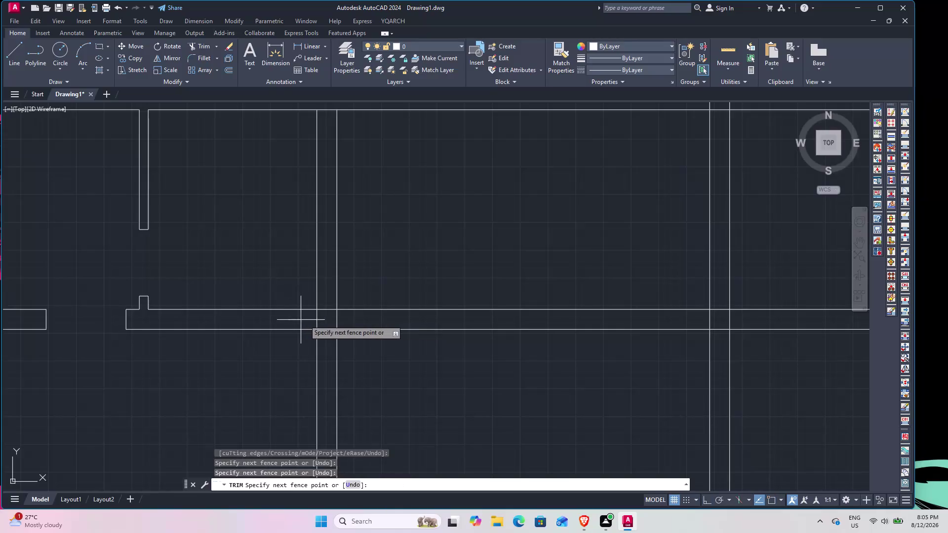
Fence-trim the overlapping double wall lines at the left-room crossings.
click(333, 325)
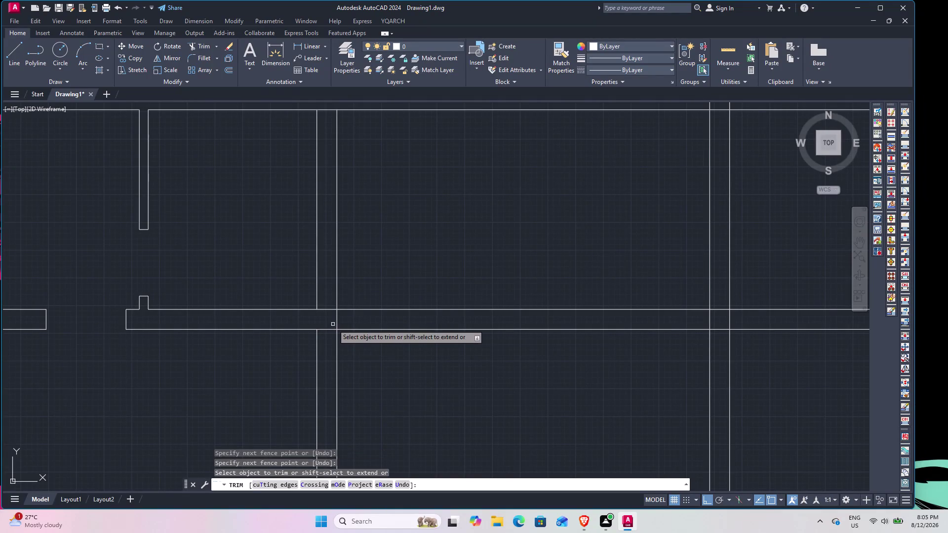
click(328, 300)
click(326, 351)
scroll(down, 3)
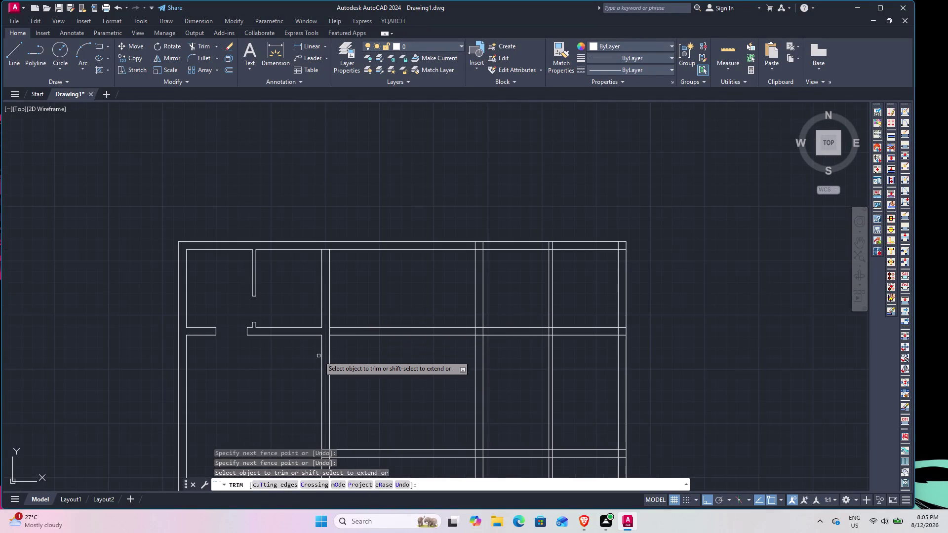
middle_drag(318, 356, 267, 437)
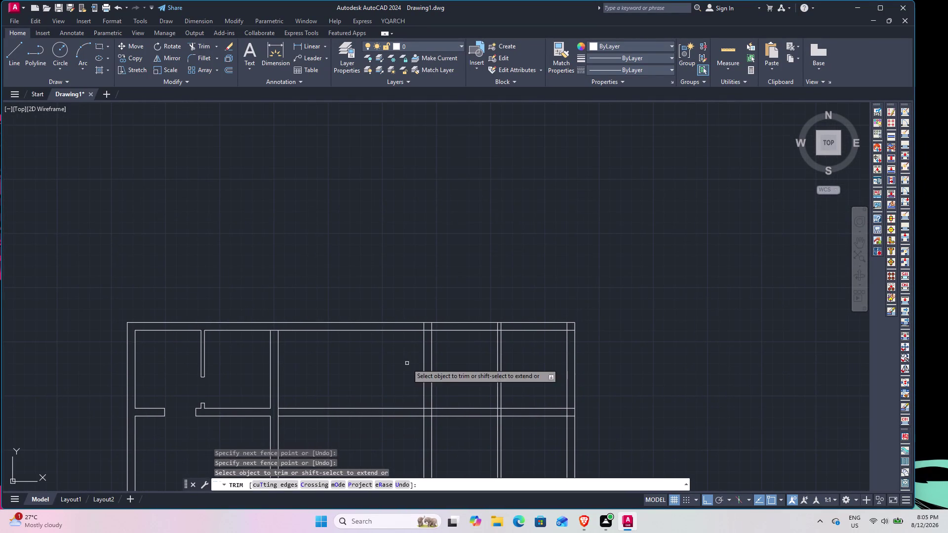
scroll(up, 3)
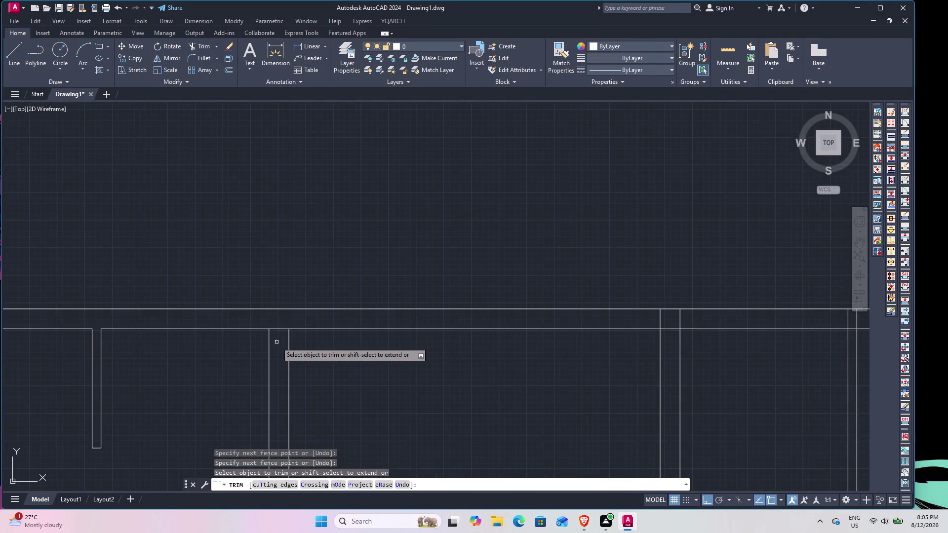
Trim one more wall junction, then end the TRIM command.
click(277, 341)
click(276, 321)
scroll(down, 3)
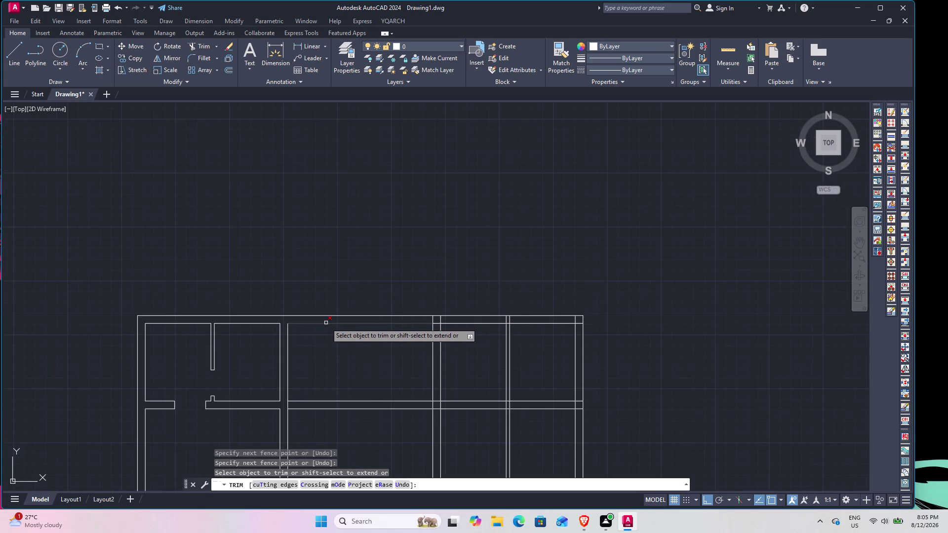
middle_drag(314, 351, 302, 167)
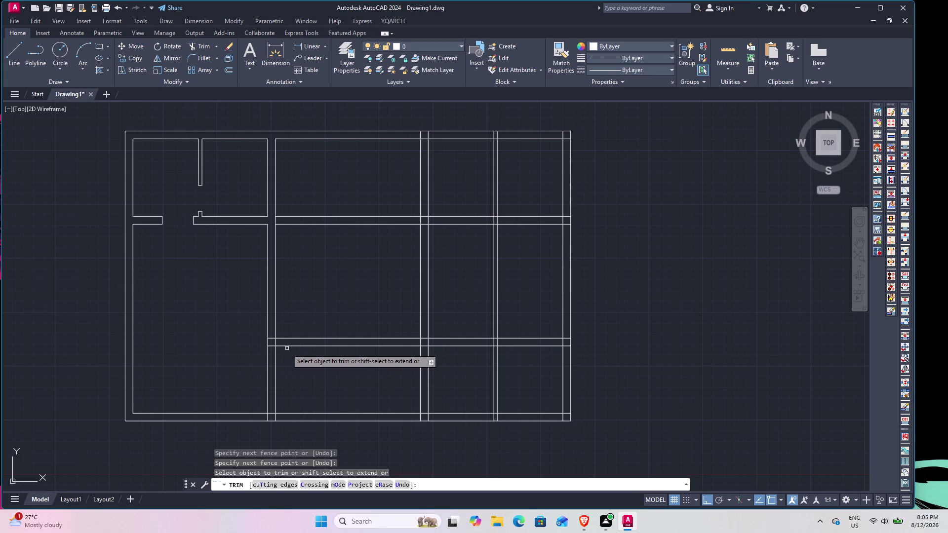
key(Escape)
key(Escape)
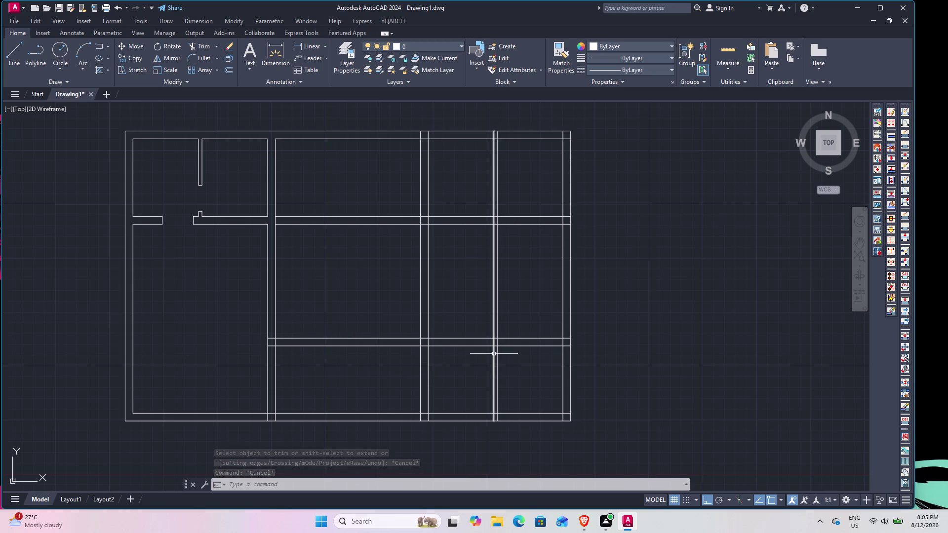
Pan to the plan's right-side walls and start TRIM with TR.
middle_drag(493, 345, 358, 360)
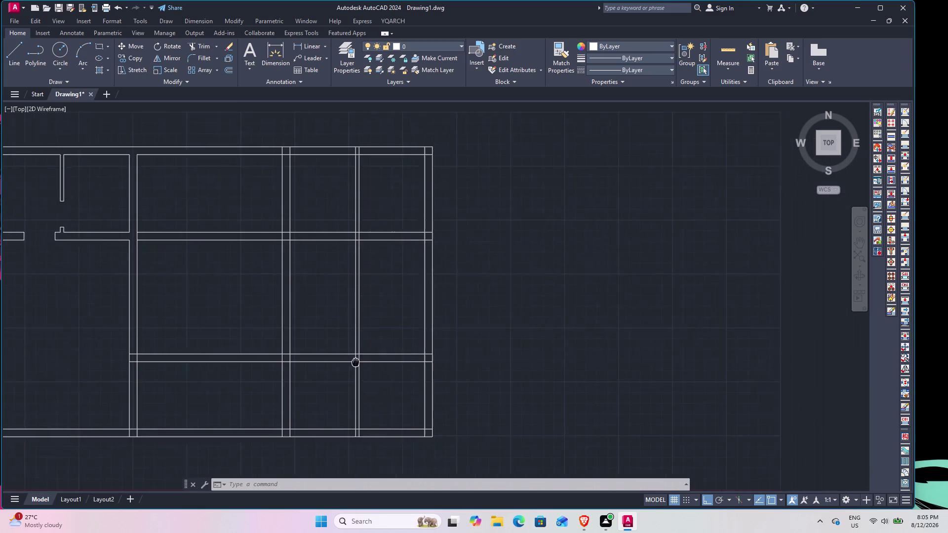
middle_drag(359, 360, 341, 365)
scroll(up, 3)
scroll(down, 3)
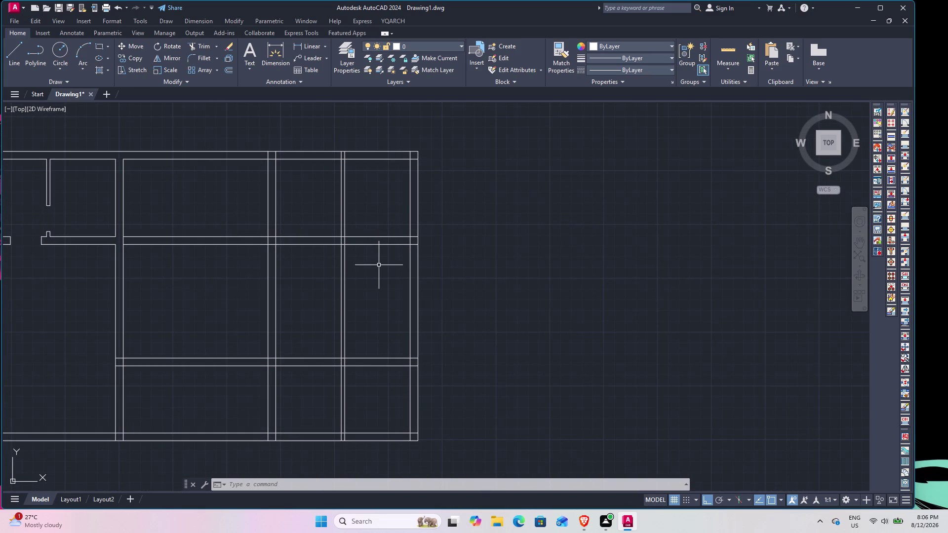
text(TR)
key(space)
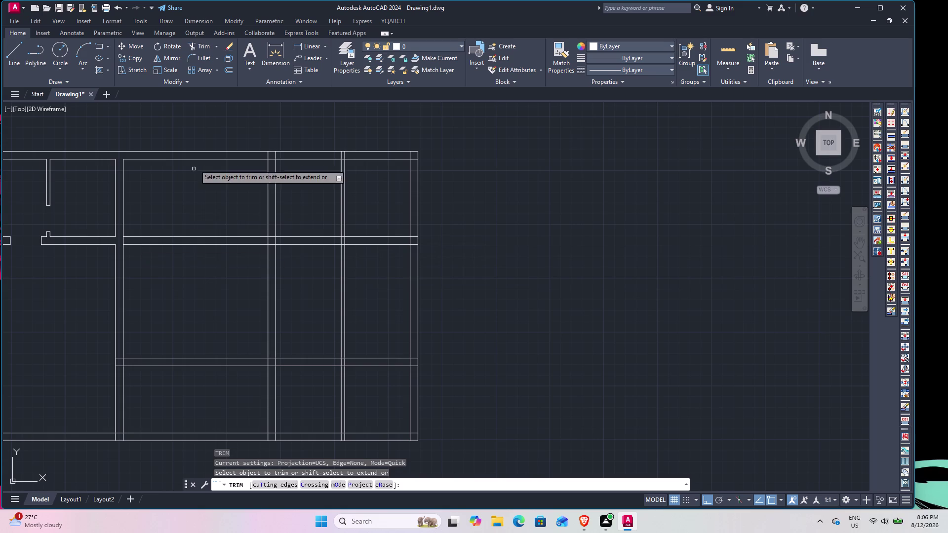
Fence-trim the interior wall lines crossing the top outer wall.
click(238, 155)
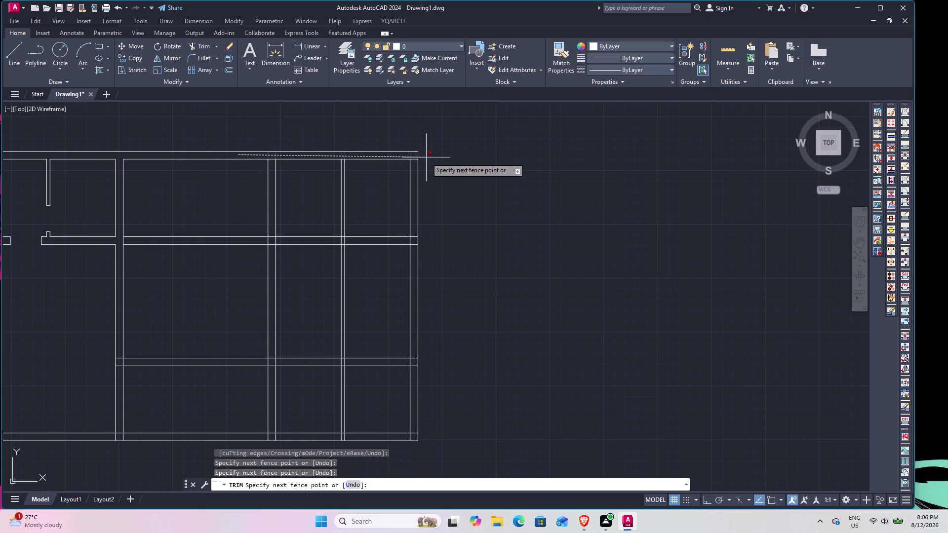
scroll(up, 3)
click(427, 151)
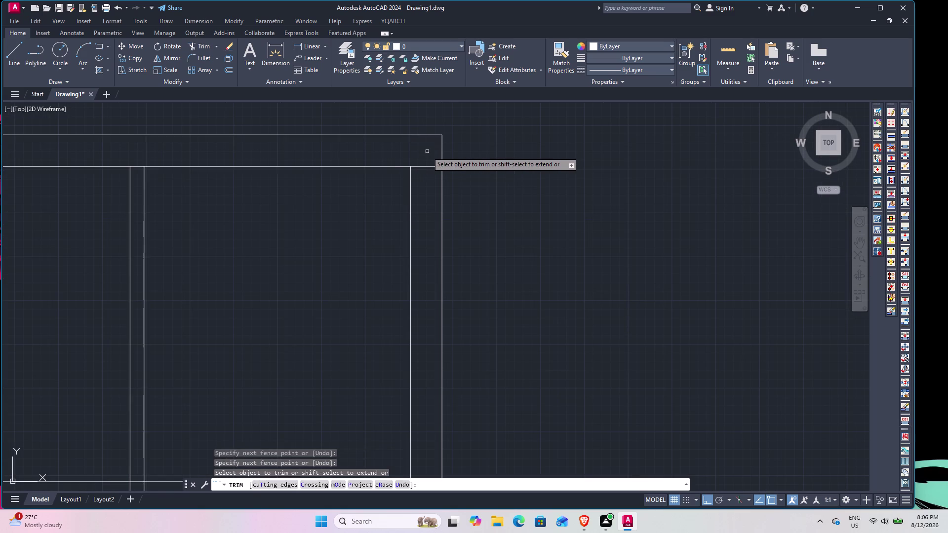
scroll(down, 3)
click(422, 155)
scroll(down, 3)
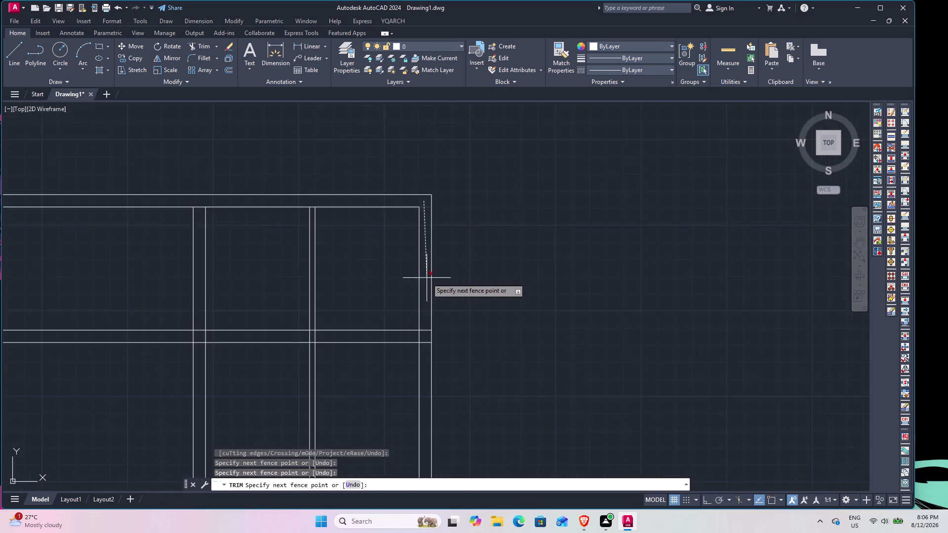
Fence-trim the wall crossings along the right outer wall.
middle_drag(427, 278, 403, 107)
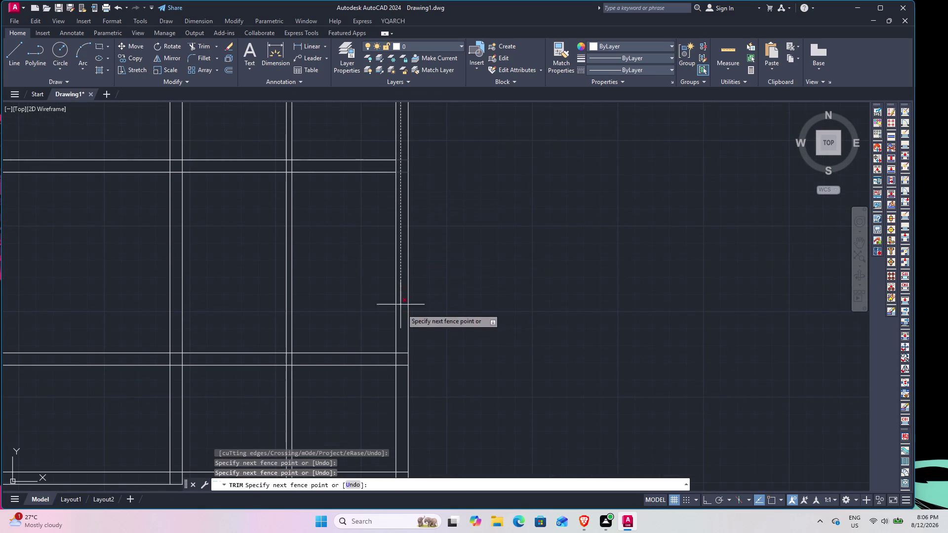
middle_drag(402, 395, 399, 211)
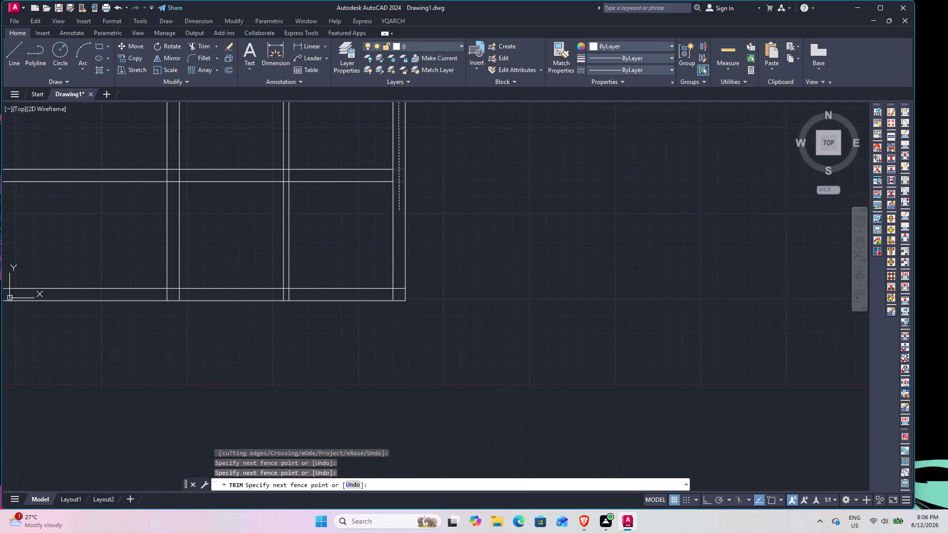
scroll(down, 3)
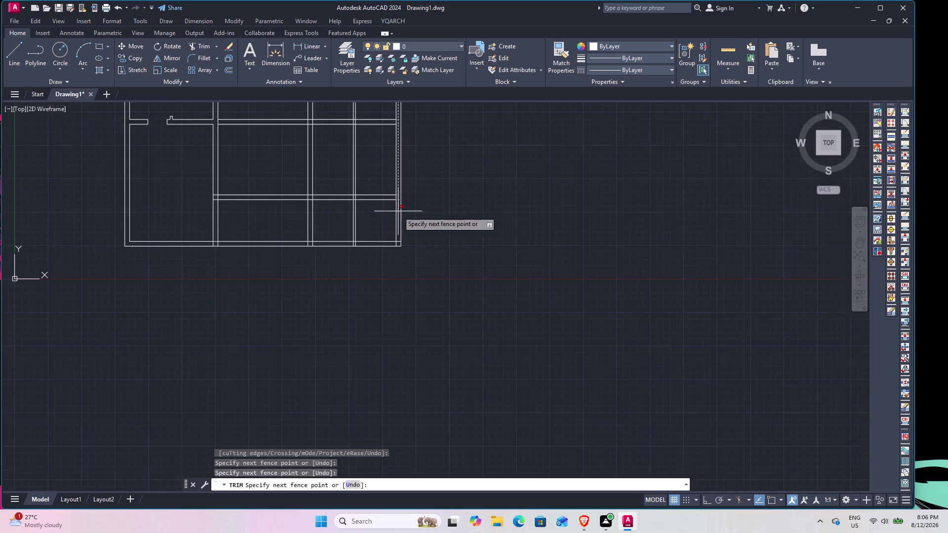
middle_drag(398, 211, 391, 278)
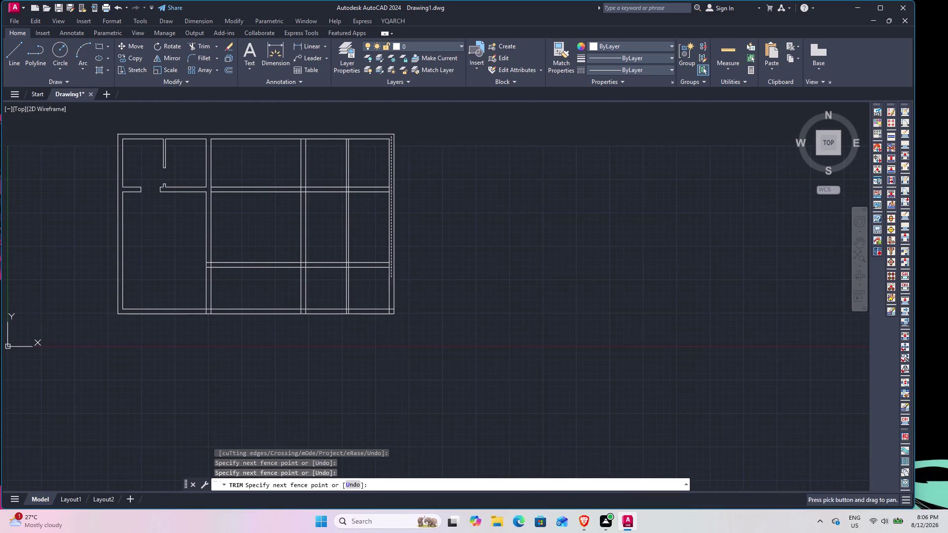
scroll(up, 3)
click(380, 336)
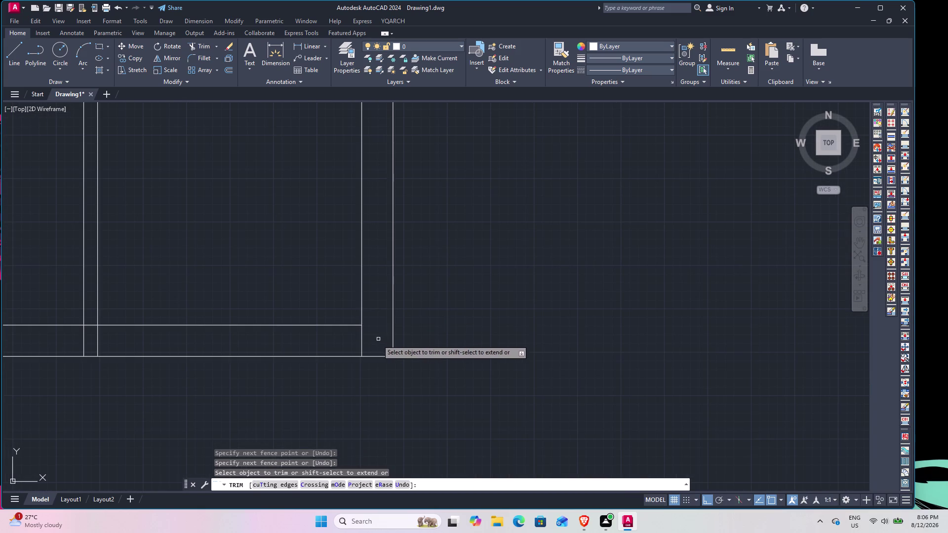
Fence-trim along the bottom wall from the bottom-right corner, plus one bottom junction.
click(377, 340)
scroll(down, 3)
middle_drag(311, 347, 557, 324)
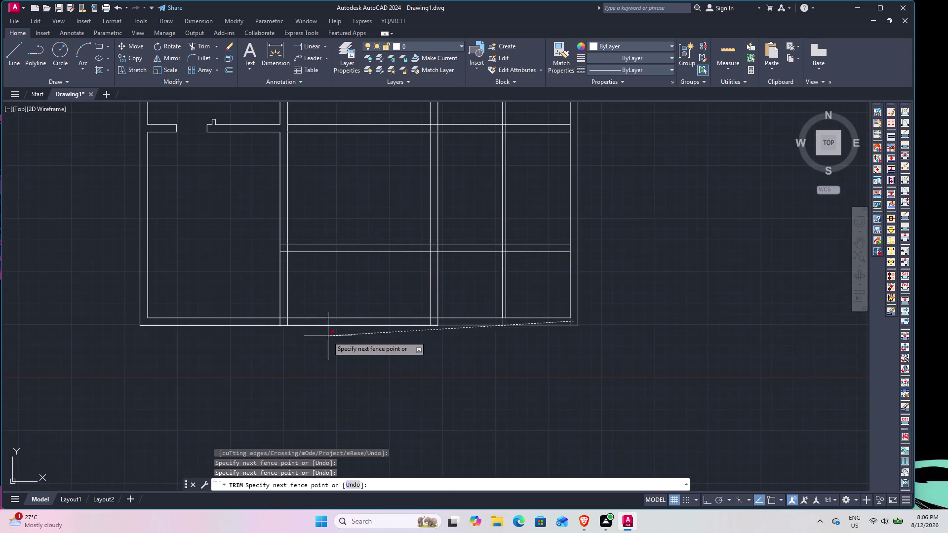
click(256, 322)
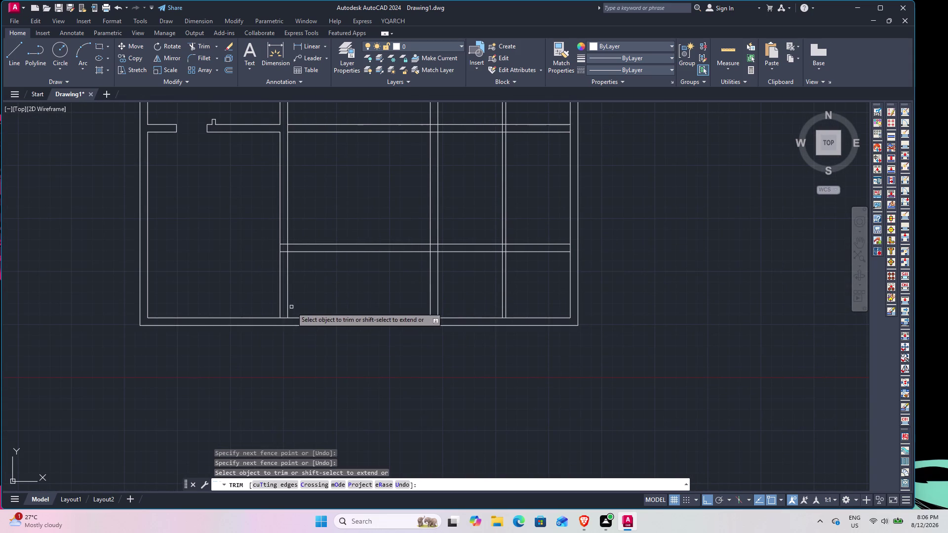
scroll(up, 3)
click(254, 366)
click(254, 349)
scroll(down, 3)
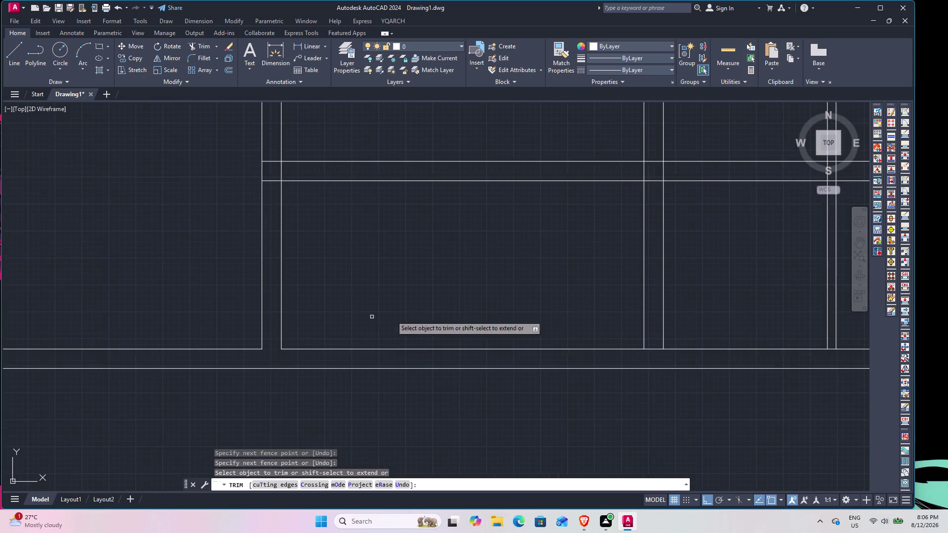
middle_drag(542, 304, 328, 286)
Trim the remaining bottom wall junctions, including the bottom-right one.
click(442, 337)
click(440, 323)
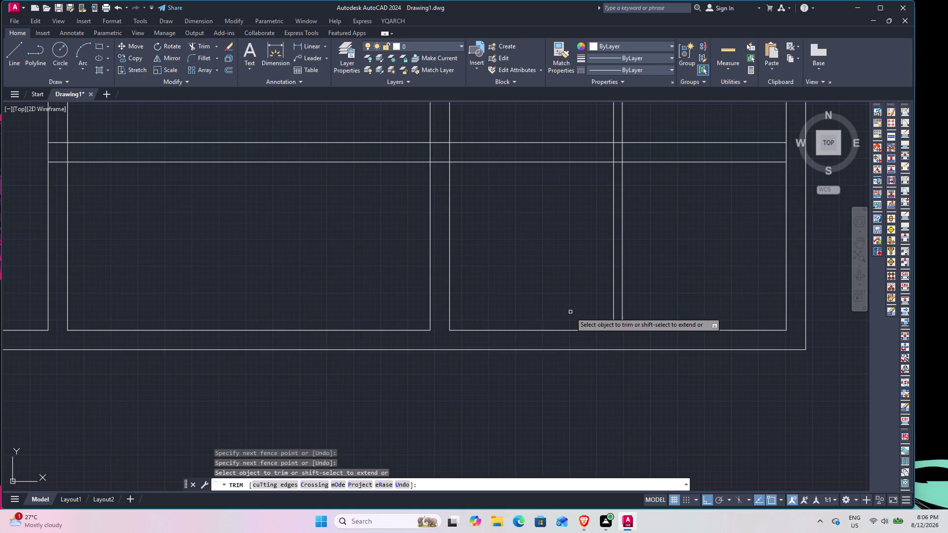
middle_drag(570, 312, 403, 321)
scroll(up, 3)
click(408, 350)
click(409, 328)
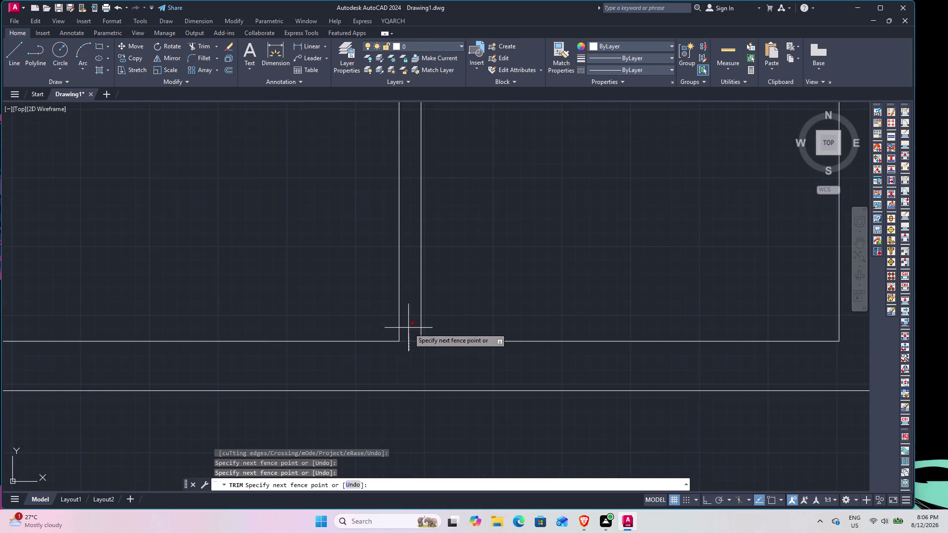
scroll(down, 3)
middle_drag(418, 273, 412, 401)
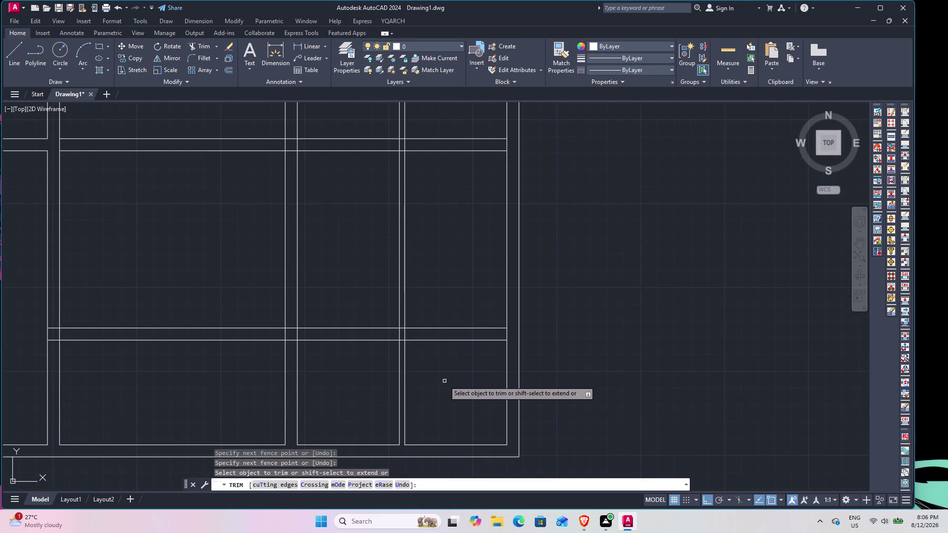
scroll(down, 3)
scroll(up, 3)
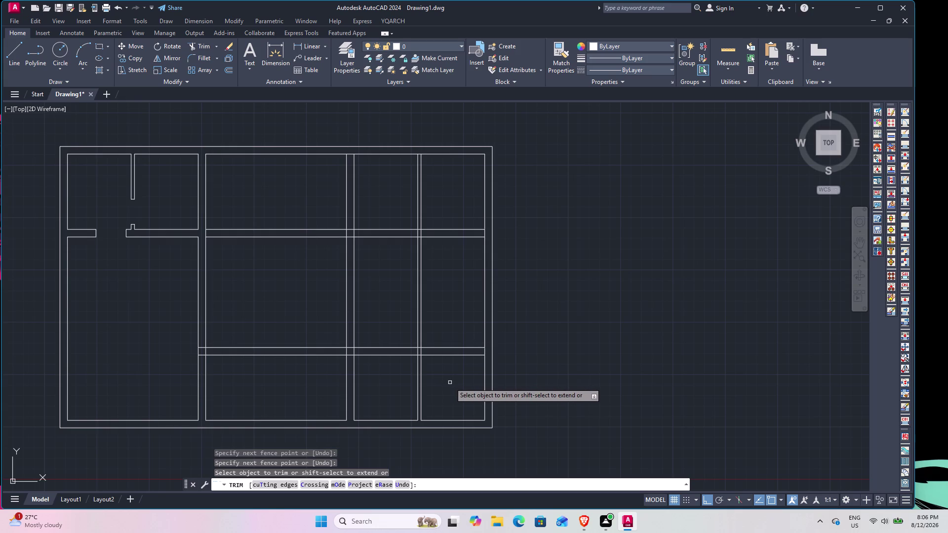
Trim the crossing lines and short wall stubs at the right-side junction.
drag(450, 383, 441, 383)
click(399, 379)
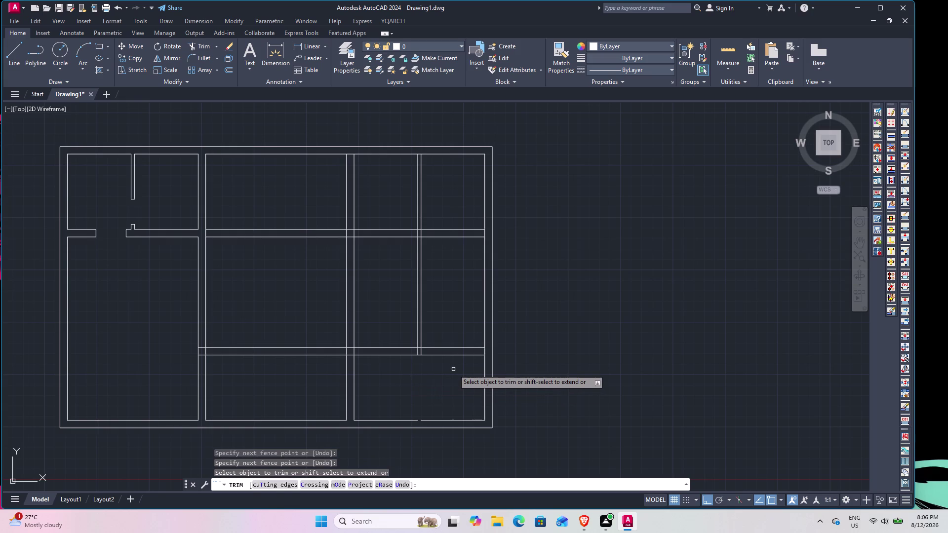
click(453, 369)
click(447, 312)
click(408, 374)
click(401, 328)
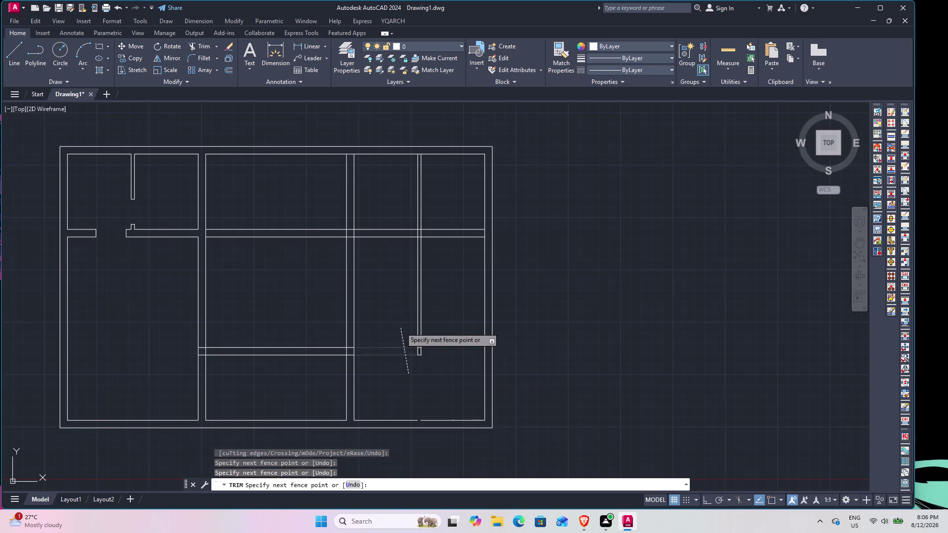
drag(408, 341, 413, 341)
click(454, 342)
drag(450, 352, 437, 353)
click(398, 347)
click(432, 353)
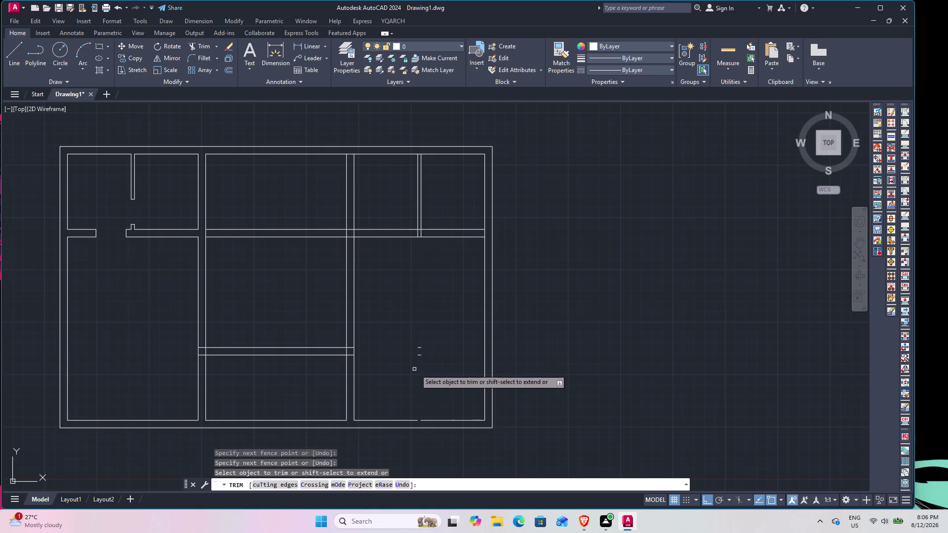
Trim two more leftover wall lines at that junction.
scroll(up, 3)
click(423, 359)
click(423, 298)
scroll(down, 3)
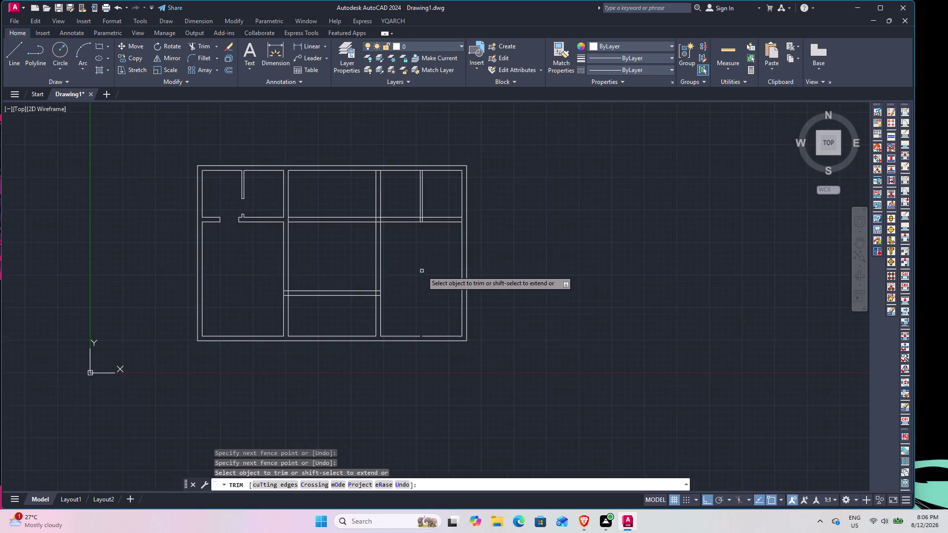
Clean the upper-right interior junction's crossing segments and end trimming.
middle_drag(424, 245, 406, 362)
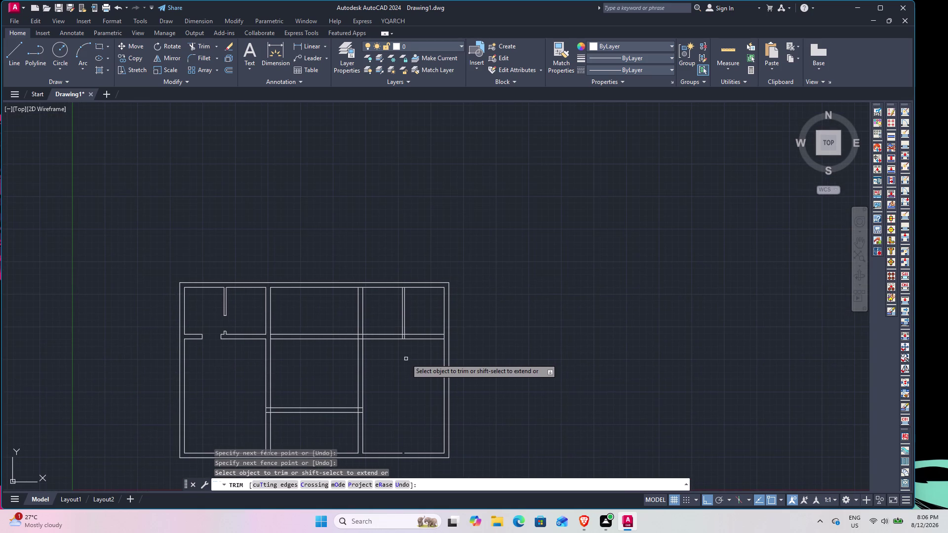
scroll(up, 3)
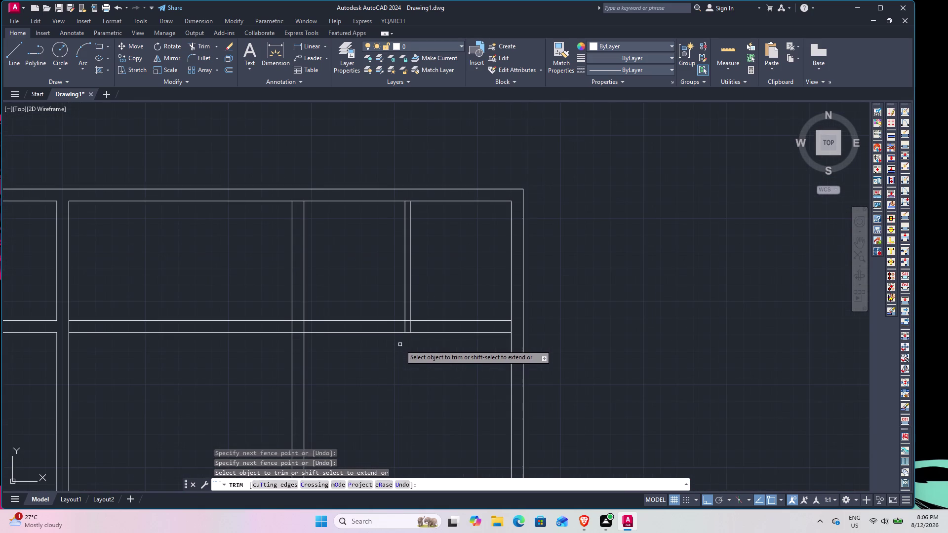
click(299, 345)
click(299, 291)
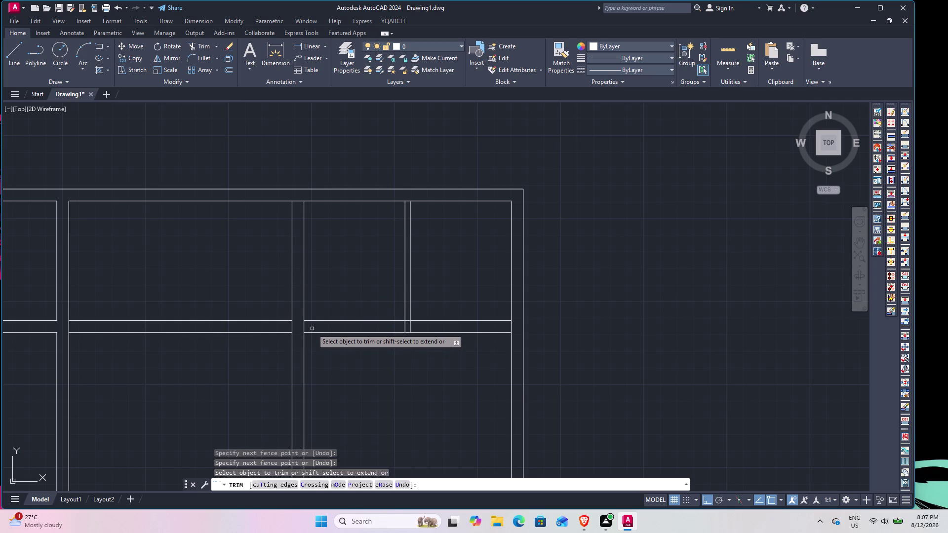
click(312, 329)
click(270, 326)
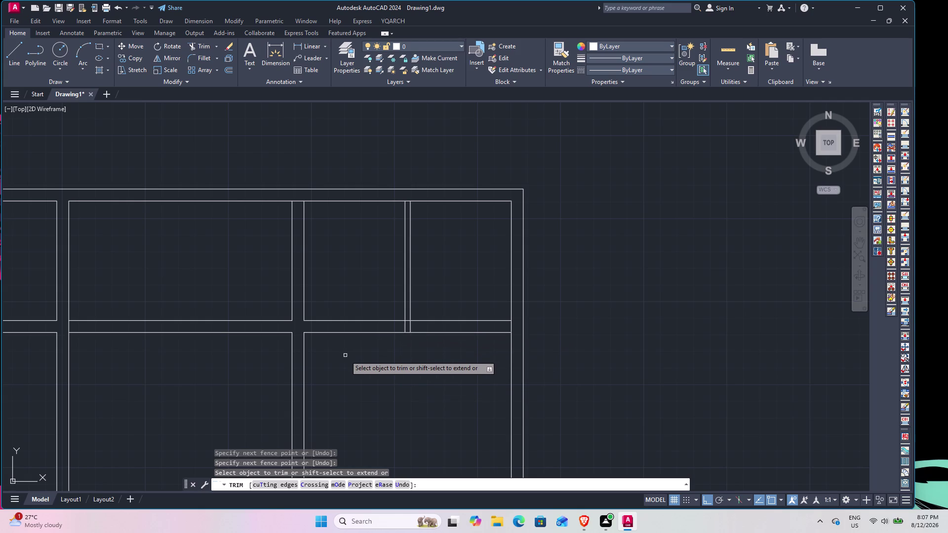
key(Escape)
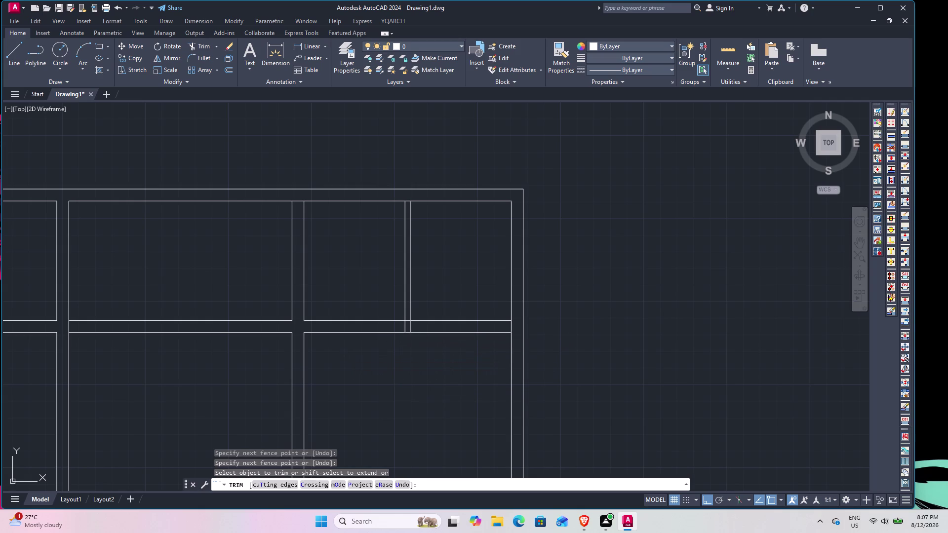
text(L)
key(space)
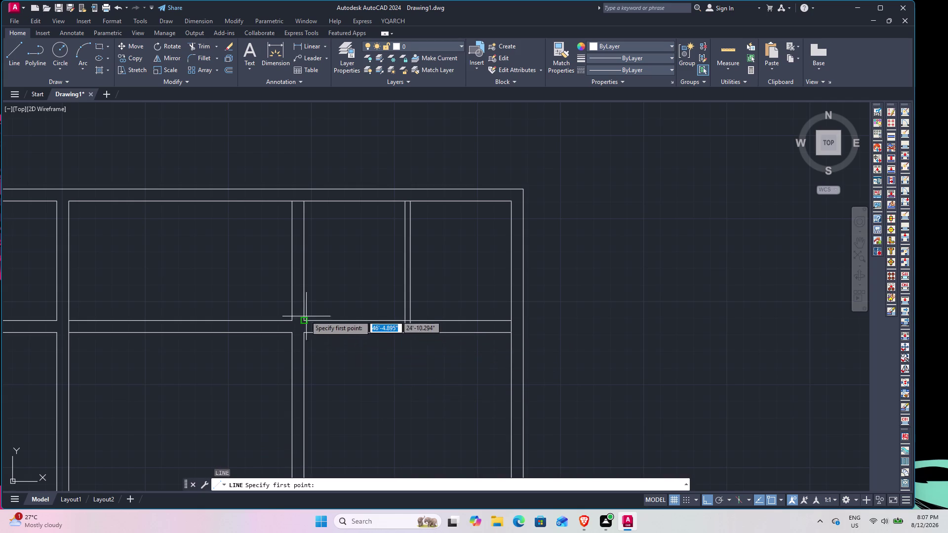
click(303, 324)
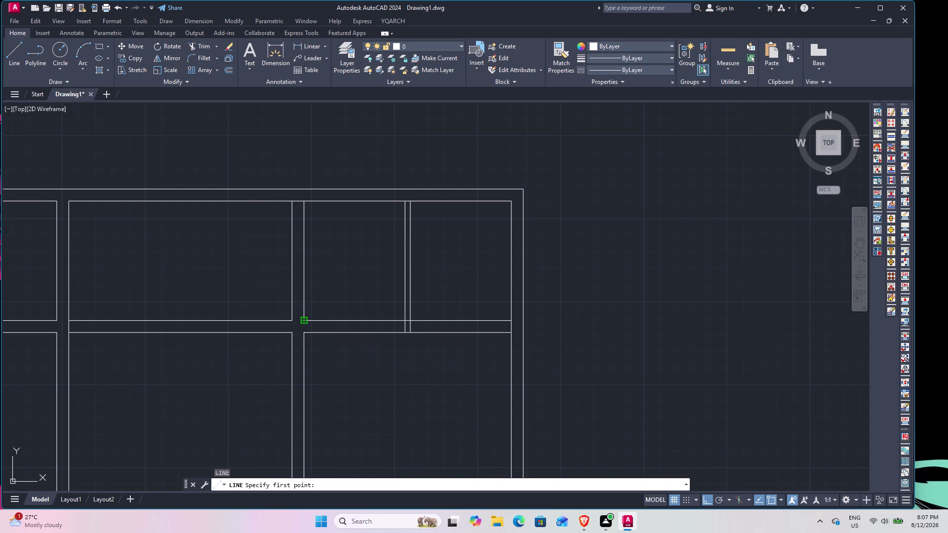
click(305, 336)
key(Escape)
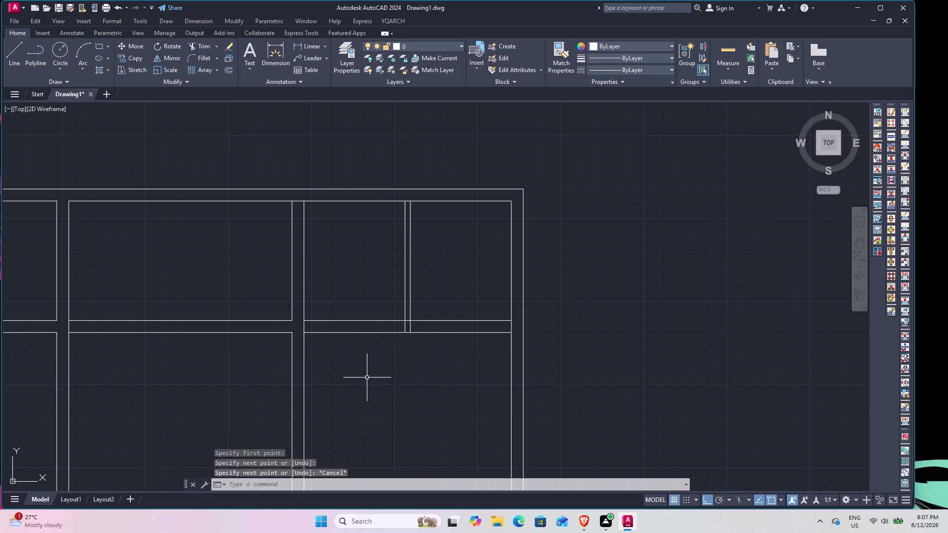
key(Escape)
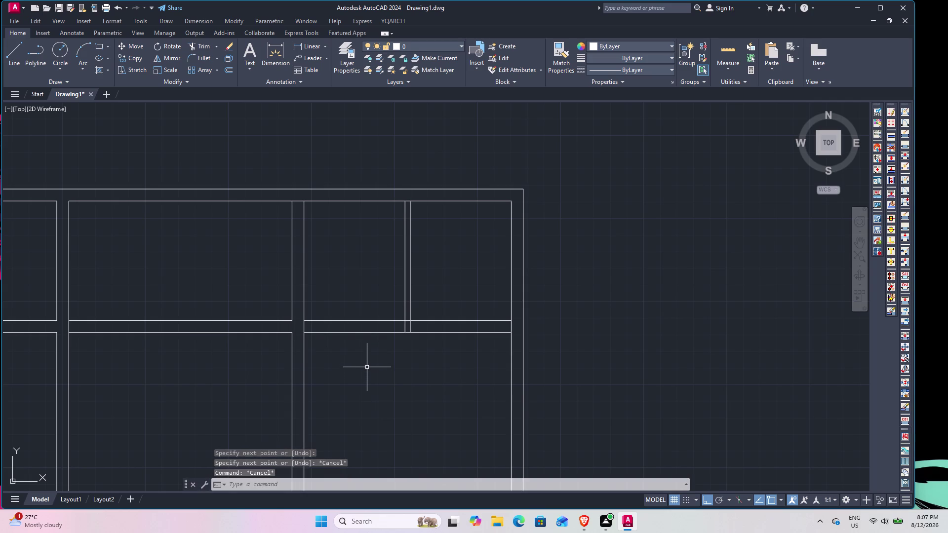
scroll(up, 3)
middle_drag(464, 325, 413, 370)
scroll(down, 3)
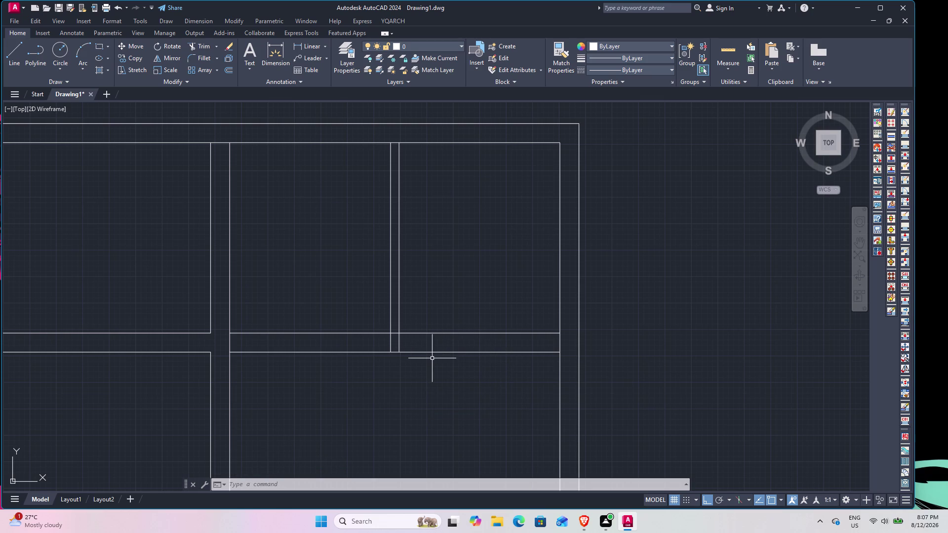
Draw a jamb line across the wall, tracked 6" from the corner.
text(L)
key(space)
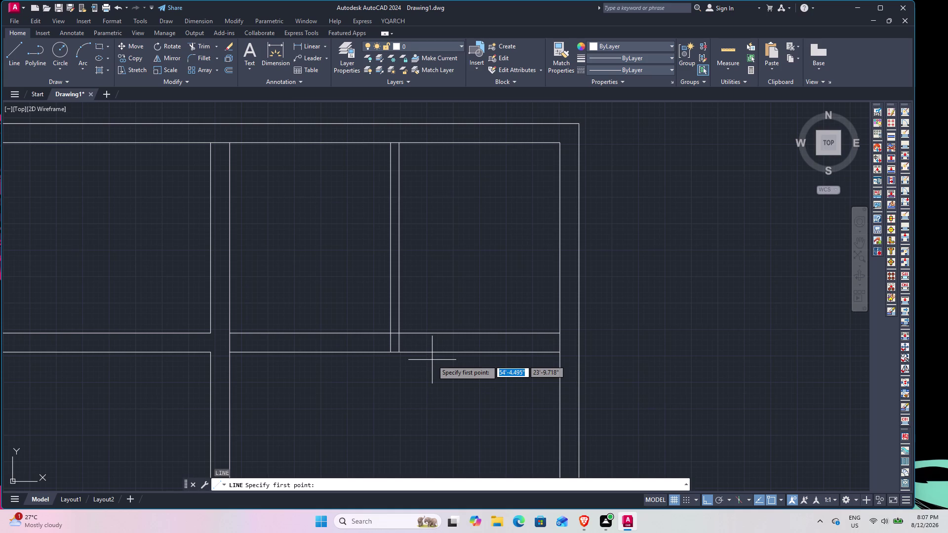
text(TK)
key(space)
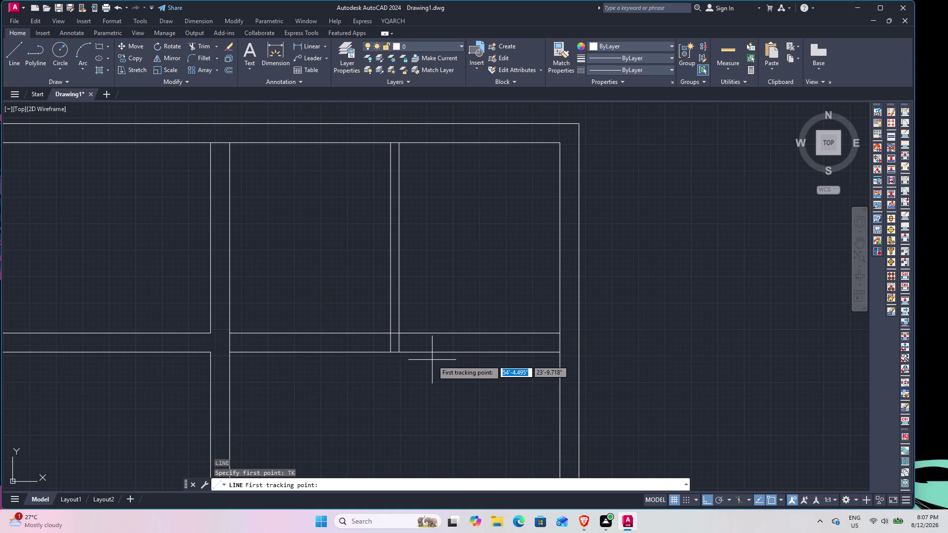
click(389, 353)
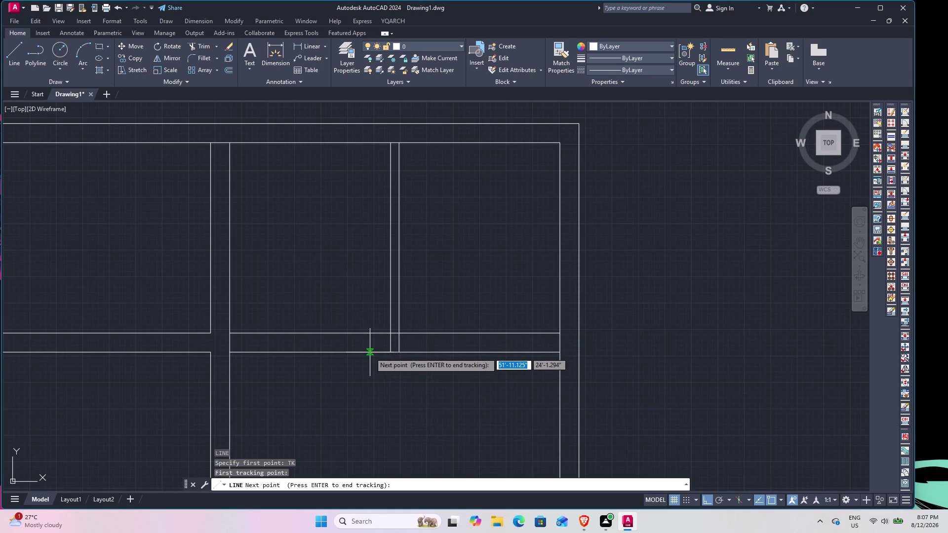
text(6")
key(Return)
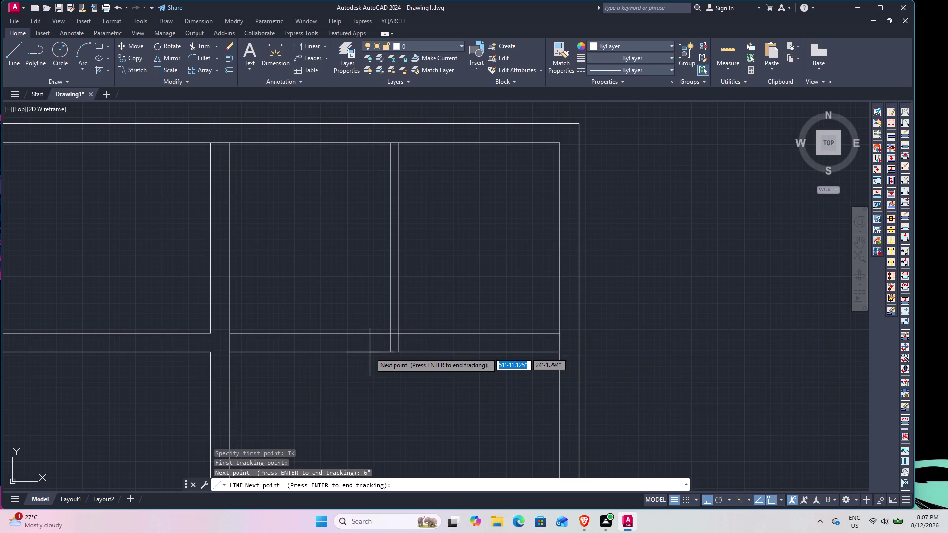
key(Return)
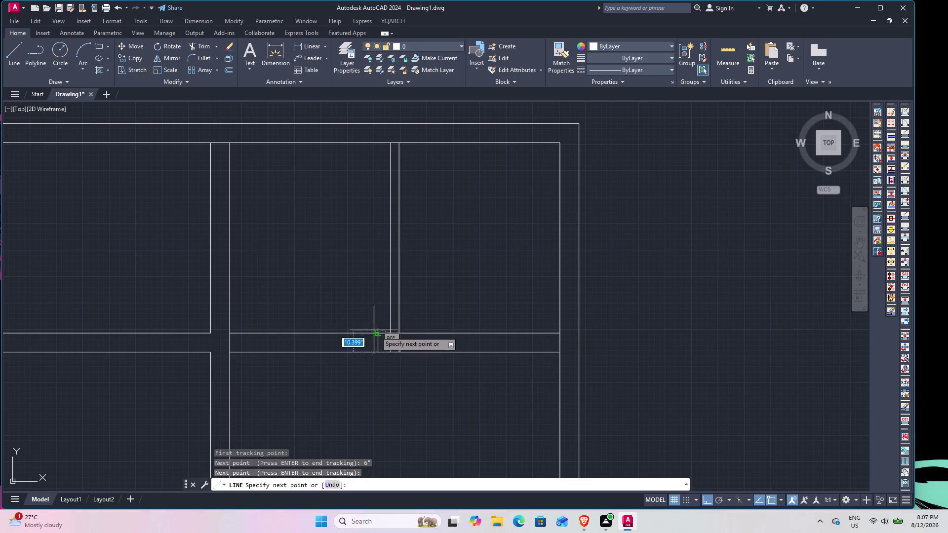
click(377, 334)
key(Escape)
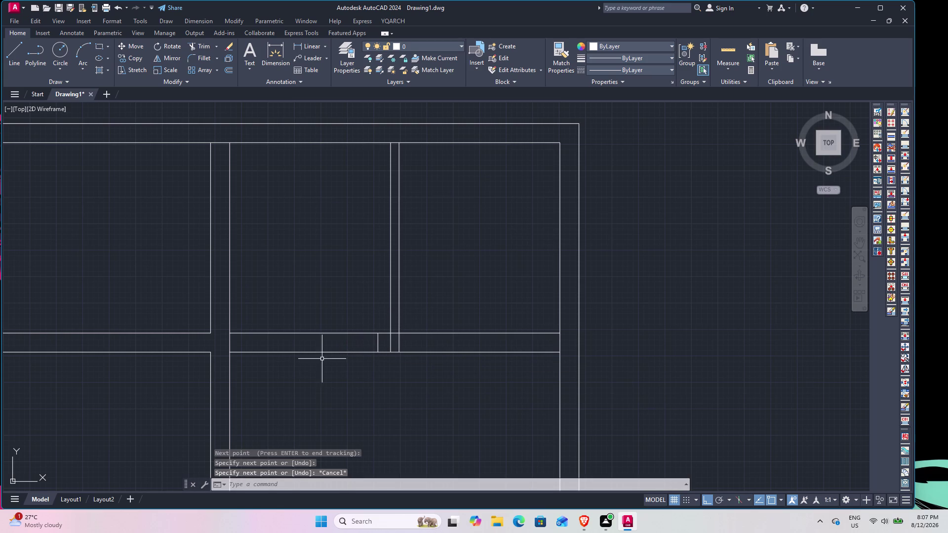
Offset the jamb line 3' to the left for the second jamb.
text(O)
key(space)
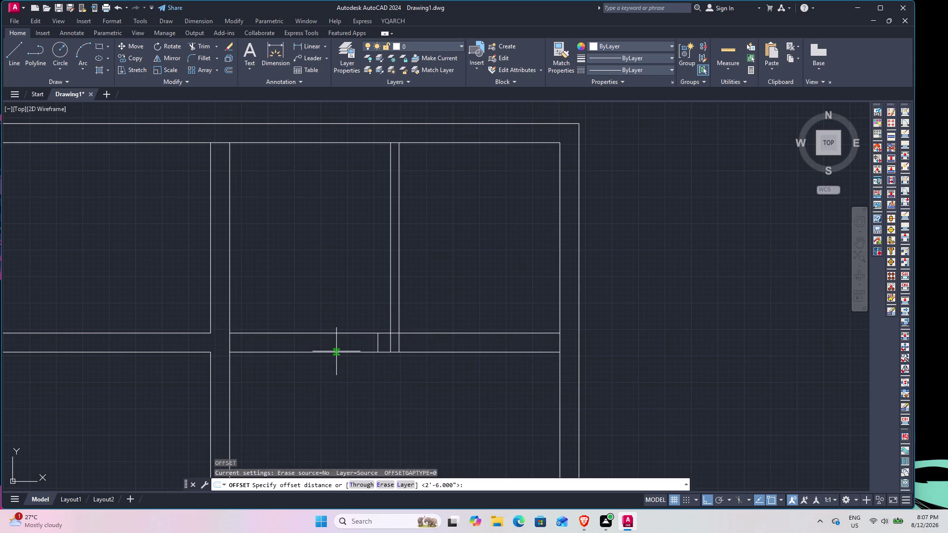
text(3)
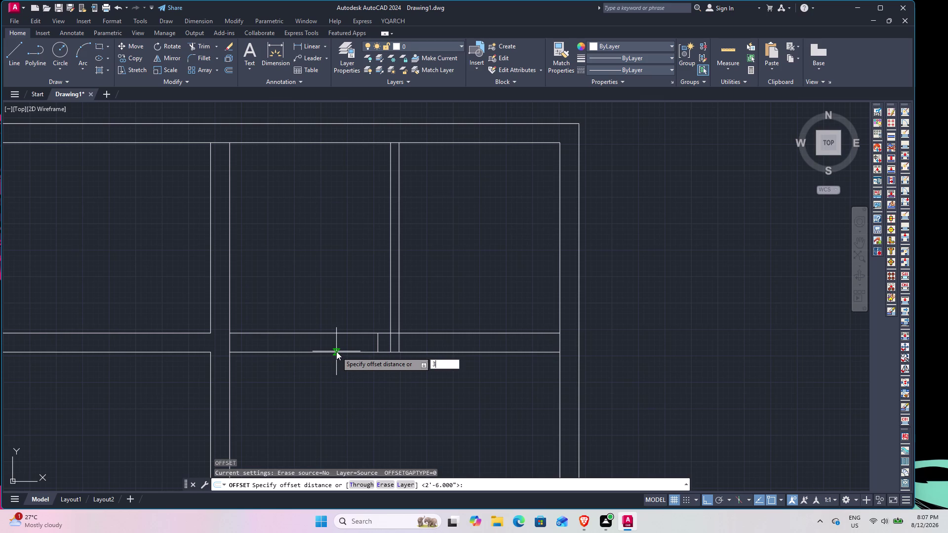
text(')
key(Return)
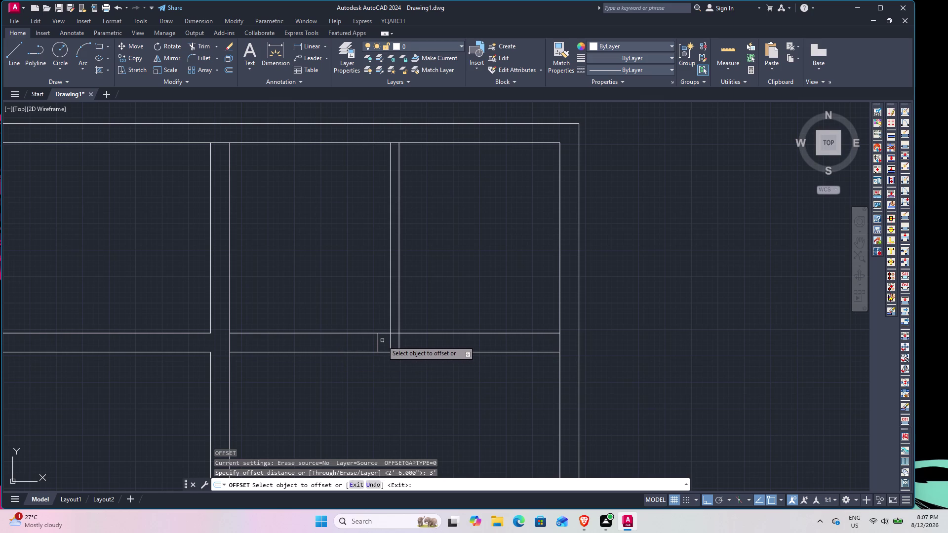
click(377, 343)
click(293, 343)
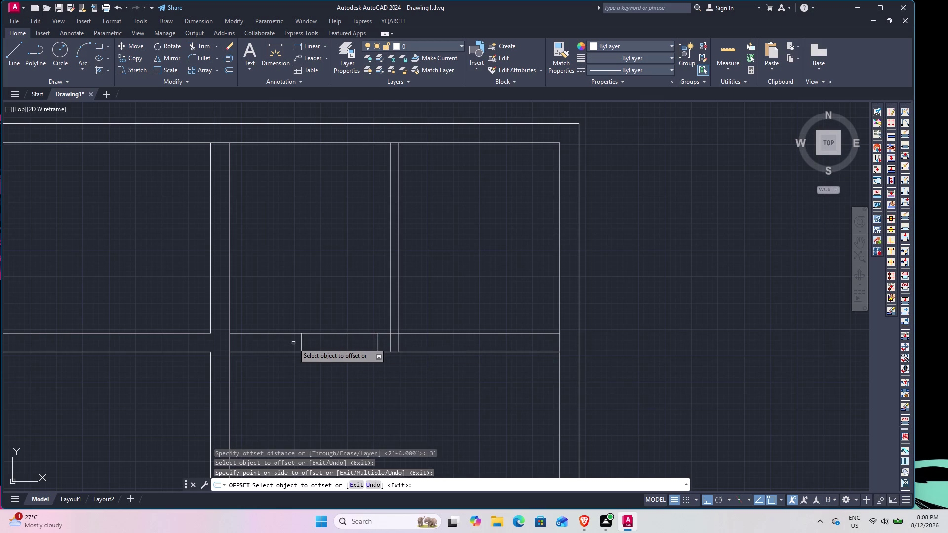
key(space)
Trim away the wall lines between the two jambs.
text(TR)
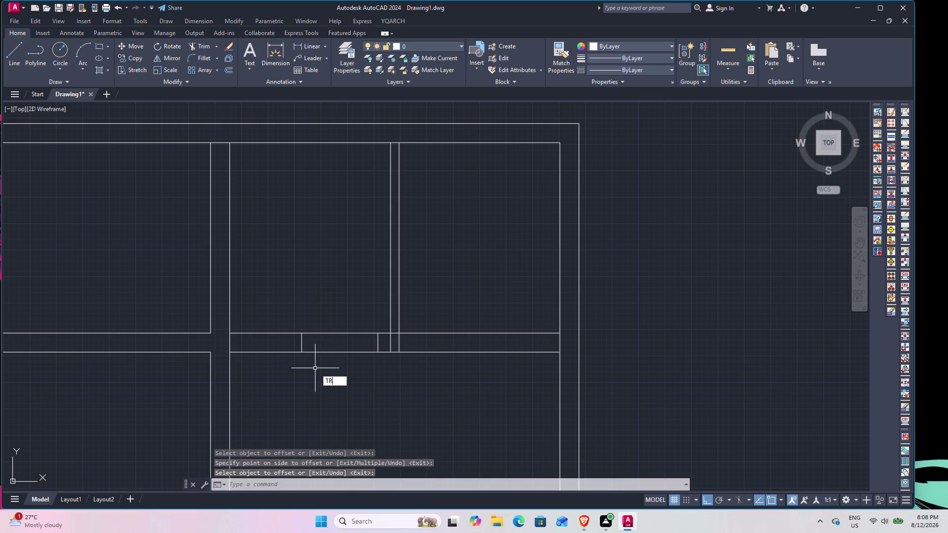
key(space)
drag(343, 388, 343, 368)
click(343, 311)
click(337, 303)
click(336, 365)
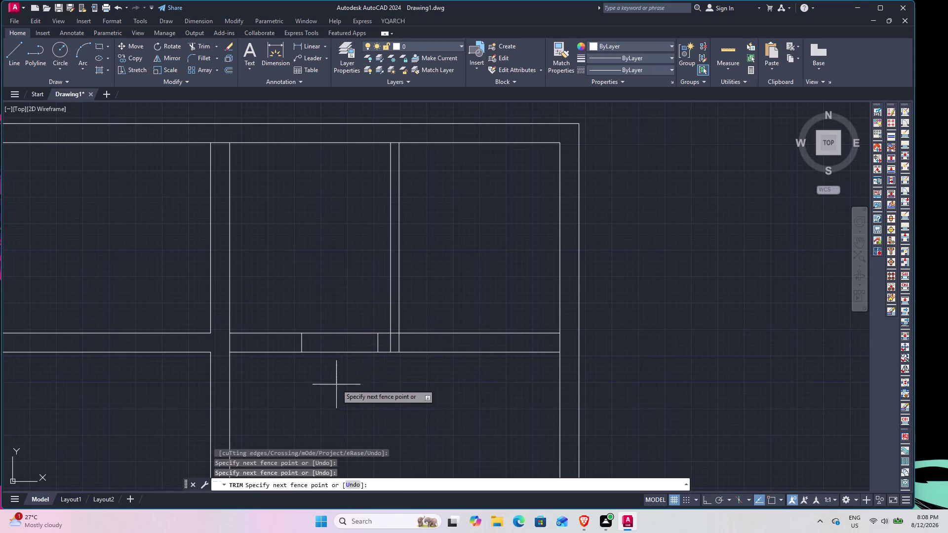
drag(341, 350, 341, 335)
Remove the leftover lines in the door opening and end trimming.
click(341, 287)
click(343, 346)
scroll(up, 3)
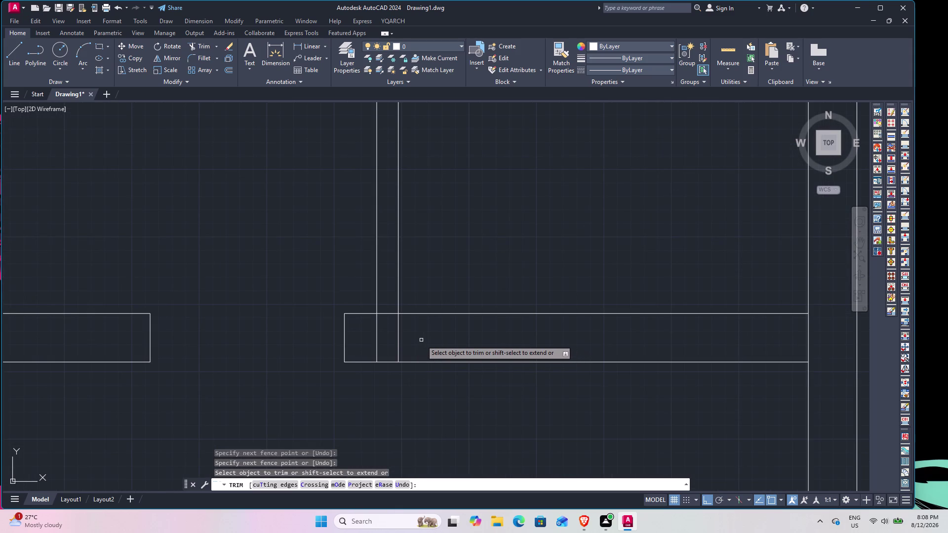
click(421, 340)
click(348, 340)
key(Escape)
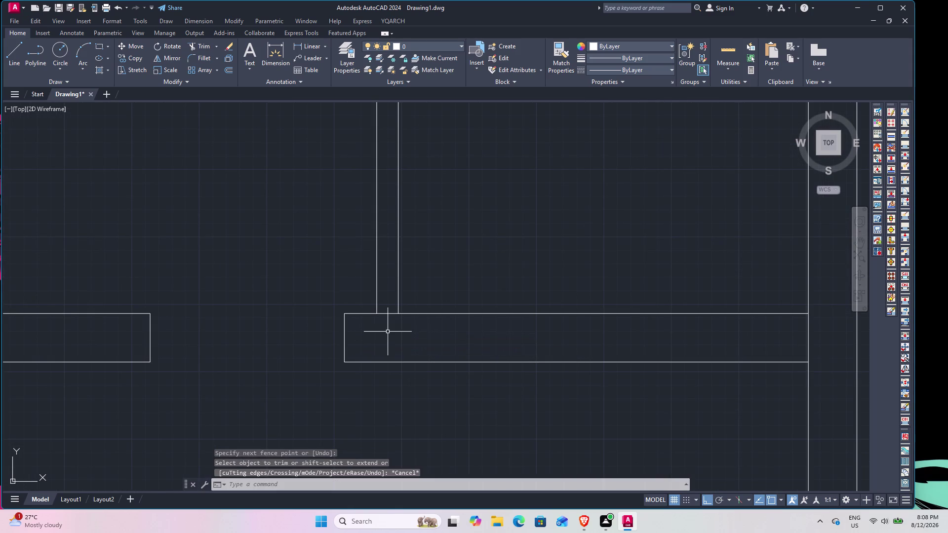
middle_drag(385, 320, 382, 373)
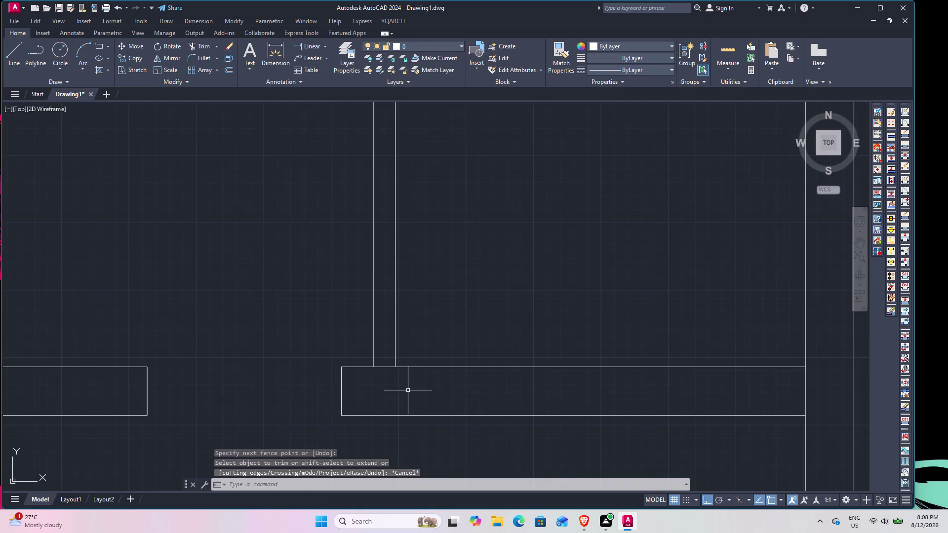
Draw a door jamb line across the wall, 6 inches from the wall corner.
text(L)
key(space)
text(T)
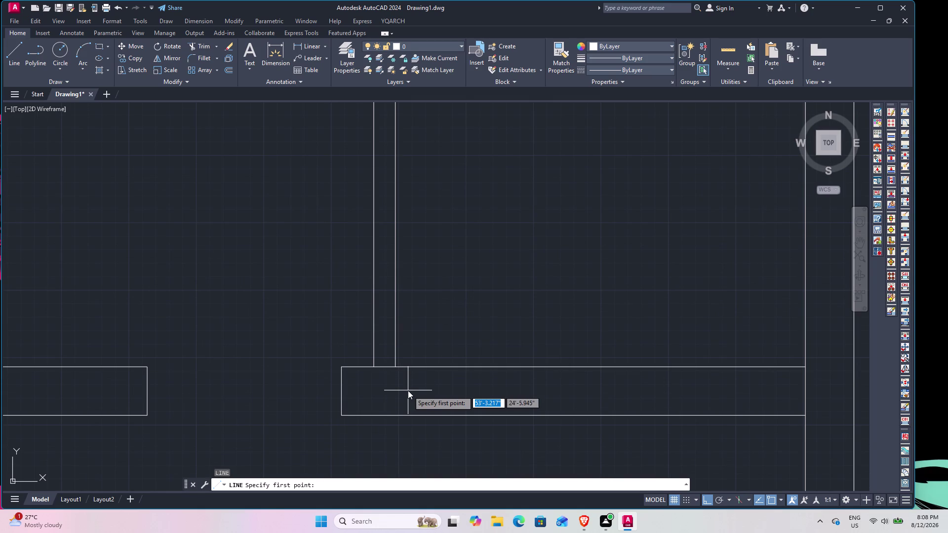
text(K)
key(space)
click(394, 367)
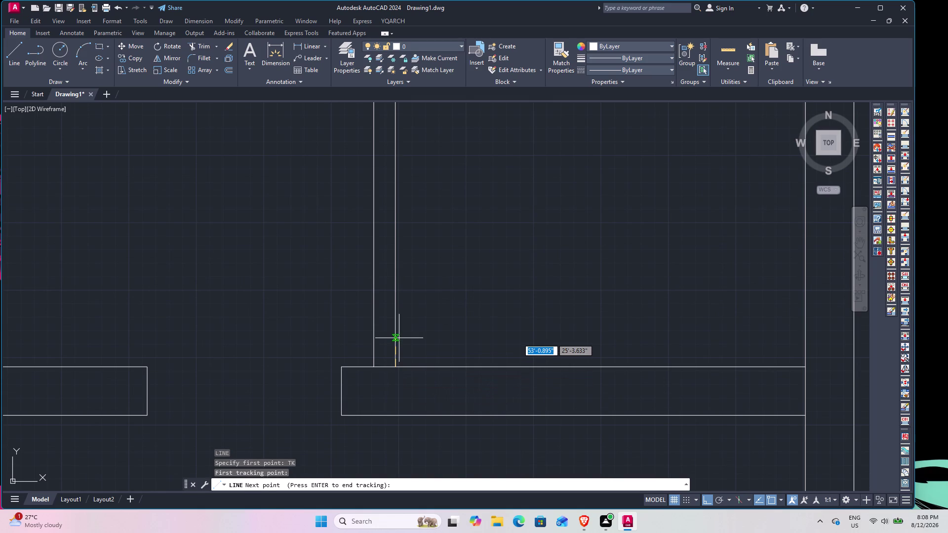
key(6)
key(shift+quotedbl)
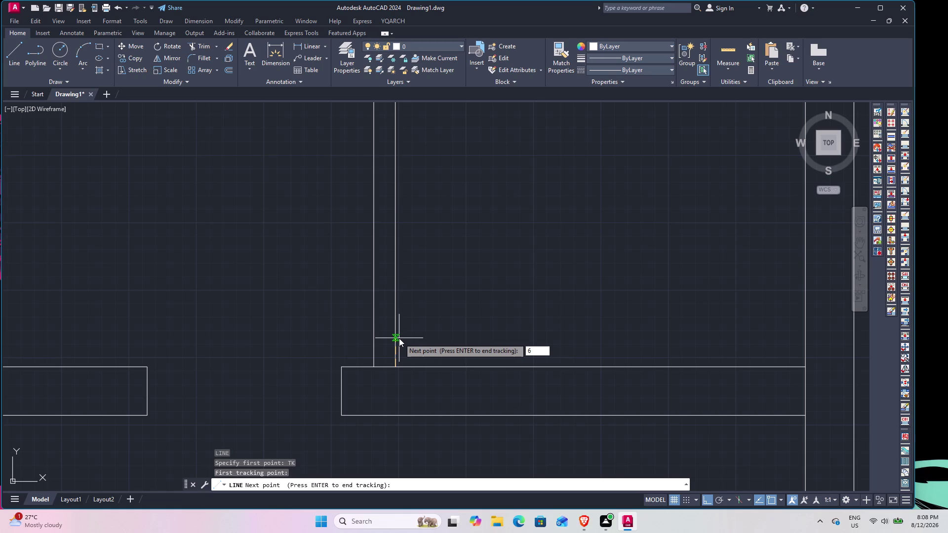
key(Return)
key(Return)
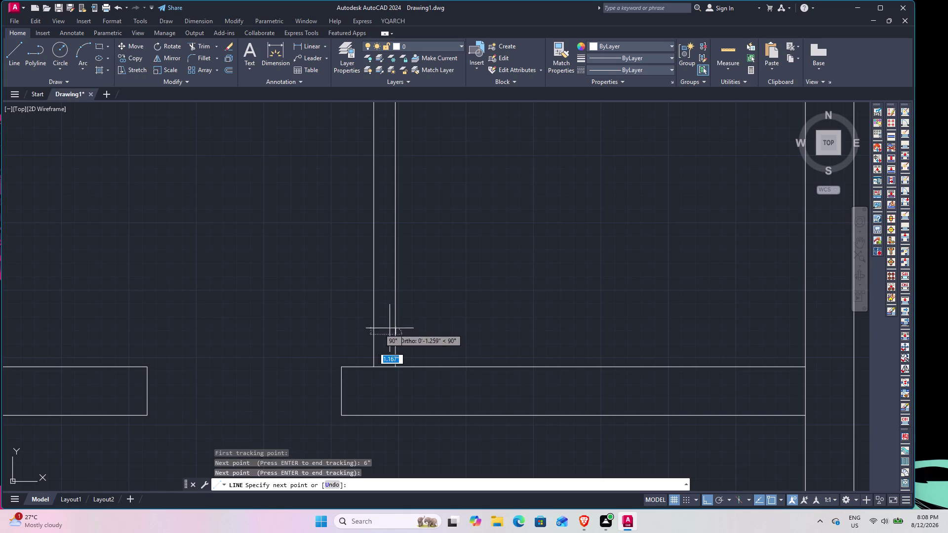
click(374, 336)
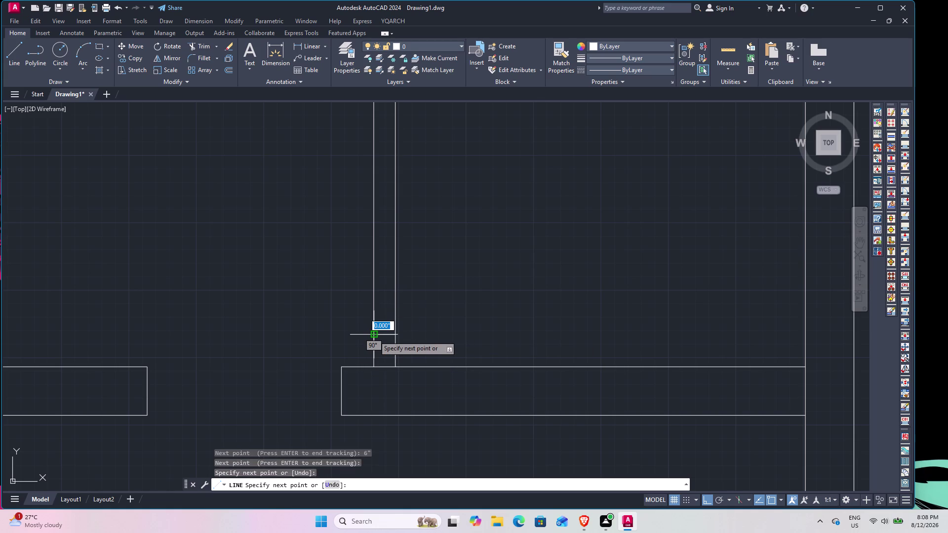
key(Escape)
Offset the jamb line 2.5 feet up the wall for the second jamb.
text(O)
key(space)
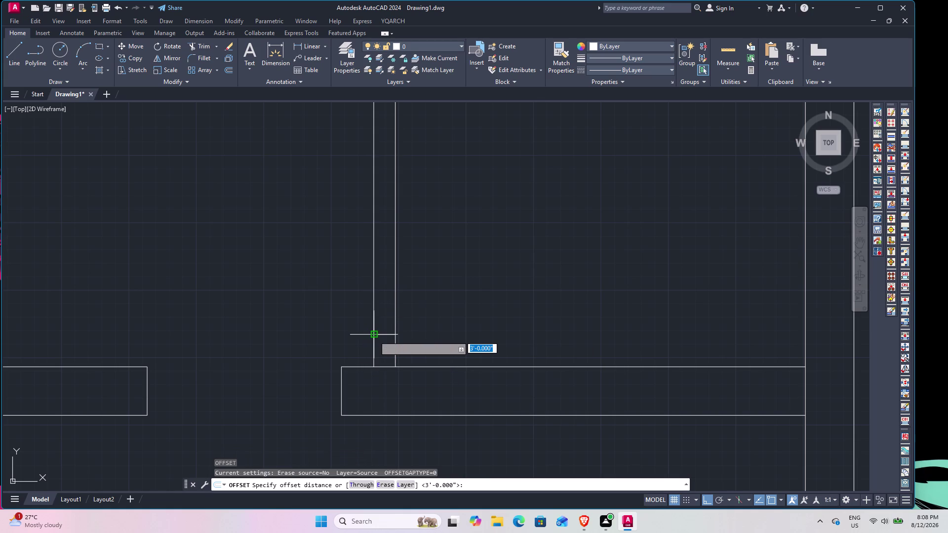
text(2.5')
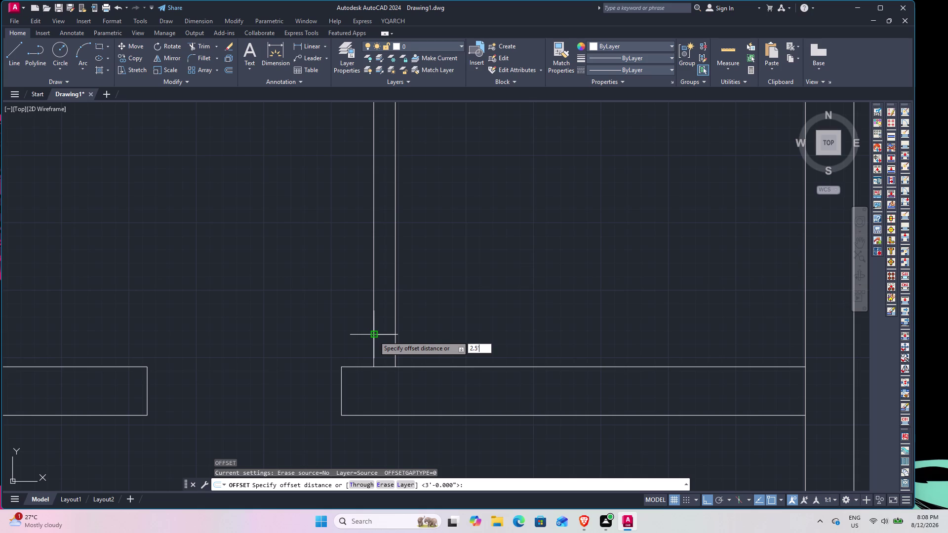
key(Return)
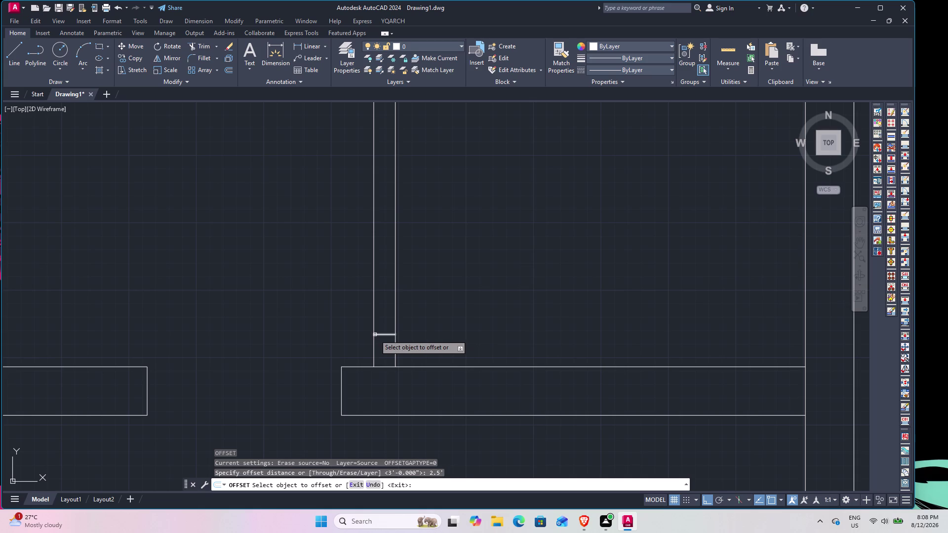
click(375, 334)
click(376, 224)
key(Escape)
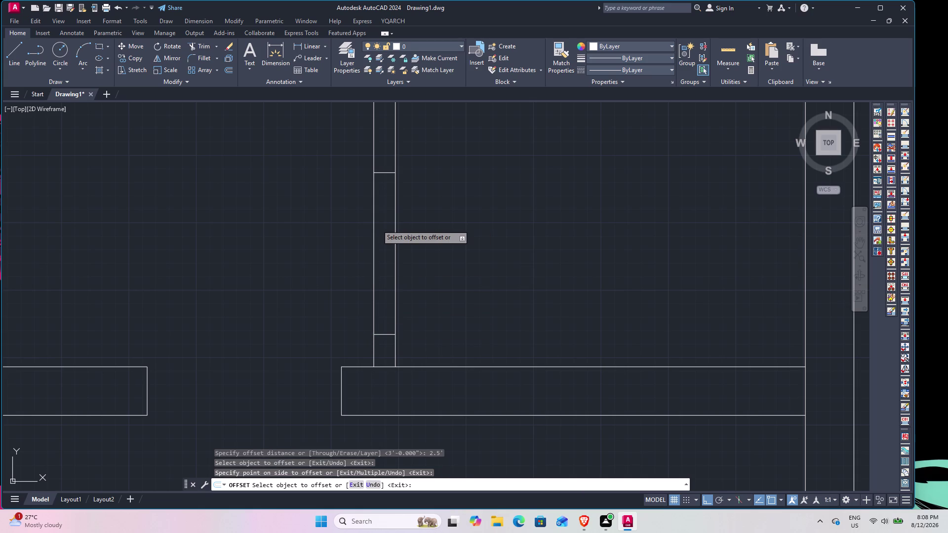
Fence-trim across the wall lines and remove the segments inside the door opening.
text(TR)
key(space)
drag(434, 264, 426, 261)
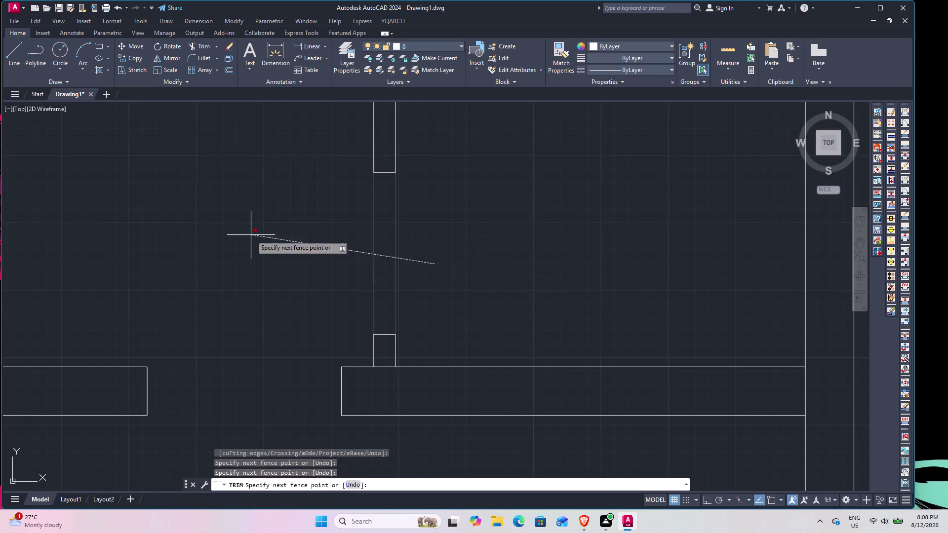
click(251, 235)
click(382, 375)
click(382, 351)
scroll(down, 3)
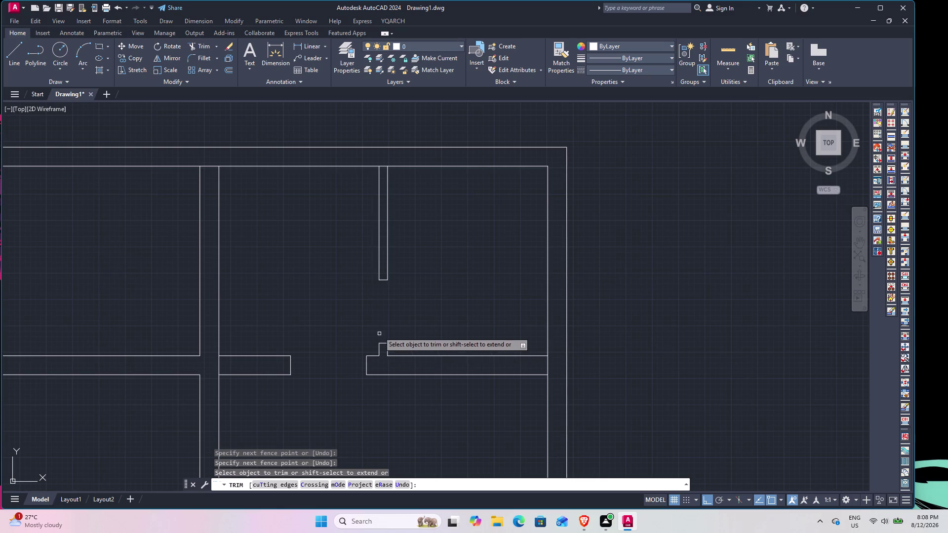
scroll(up, 3)
click(382, 170)
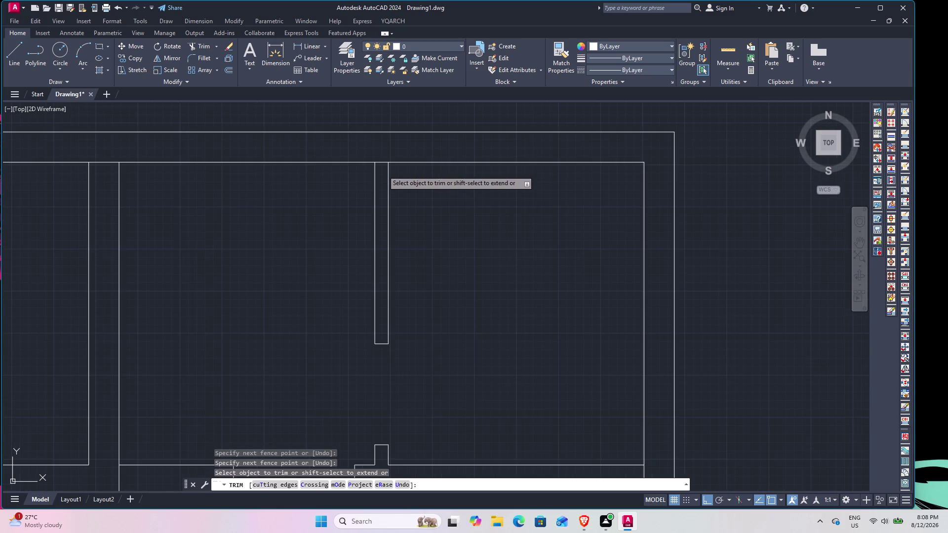
click(378, 140)
Trim both wall lines at the next interior junction, then cancel trim.
scroll(down, 3)
middle_drag(282, 267, 336, 242)
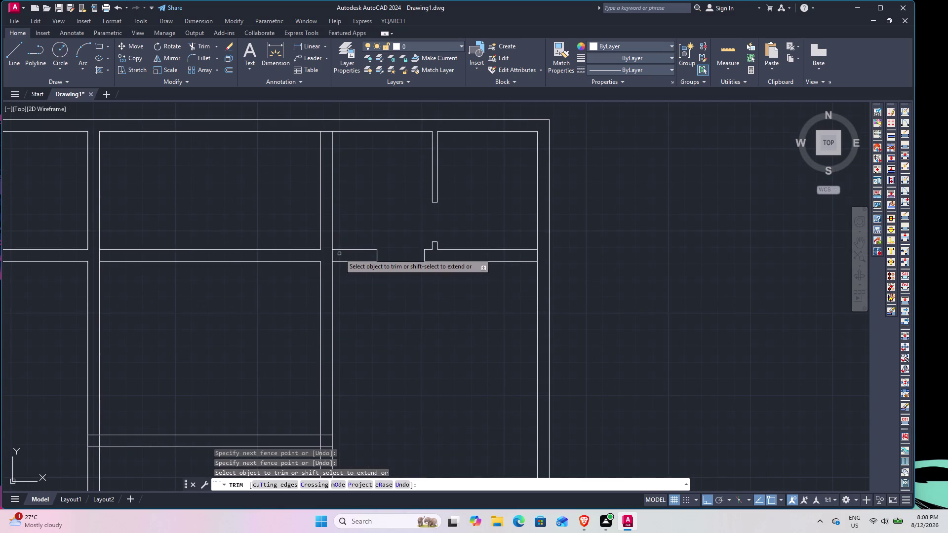
click(339, 254)
click(323, 254)
middle_drag(329, 285, 338, 241)
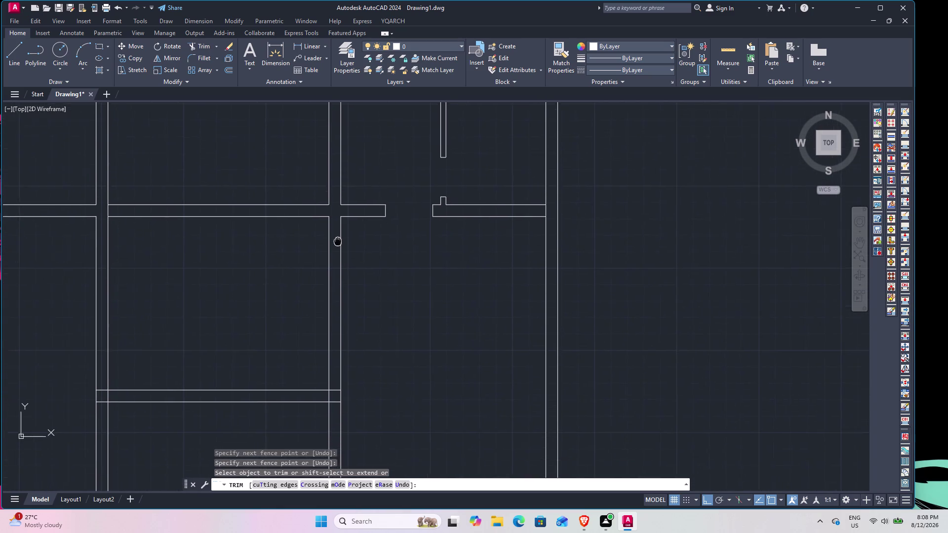
middle_drag(338, 240, 446, 205)
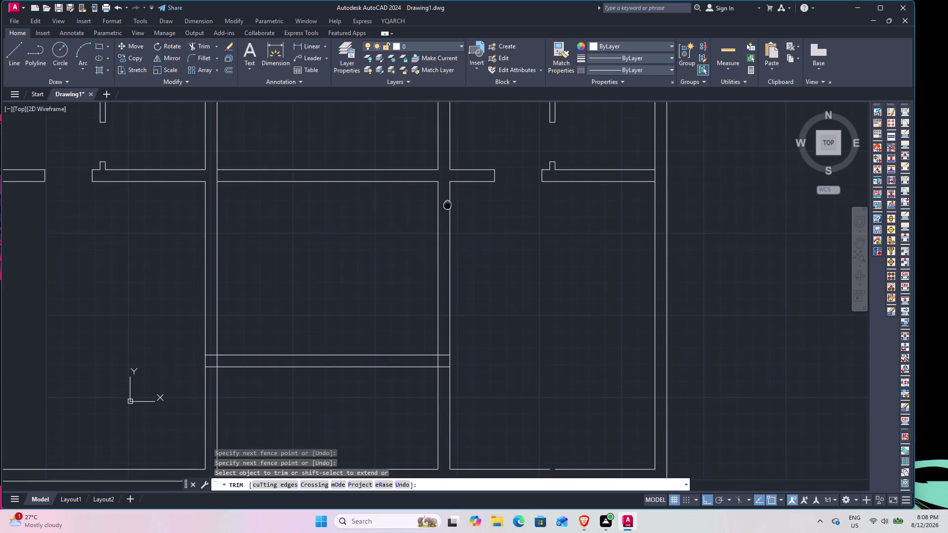
middle_drag(447, 206, 462, 233)
key(Escape)
middle_drag(463, 202, 463, 229)
scroll(up, 3)
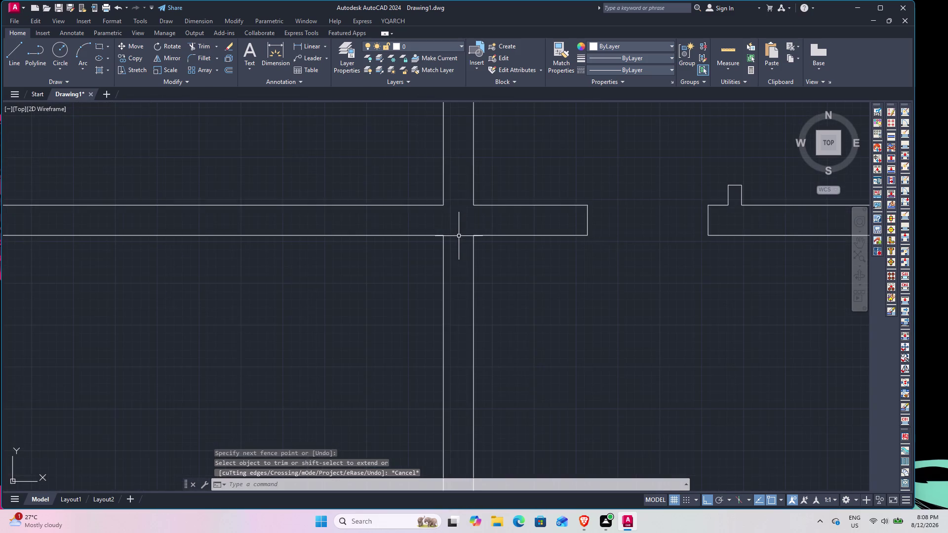
middle_drag(453, 249, 442, 277)
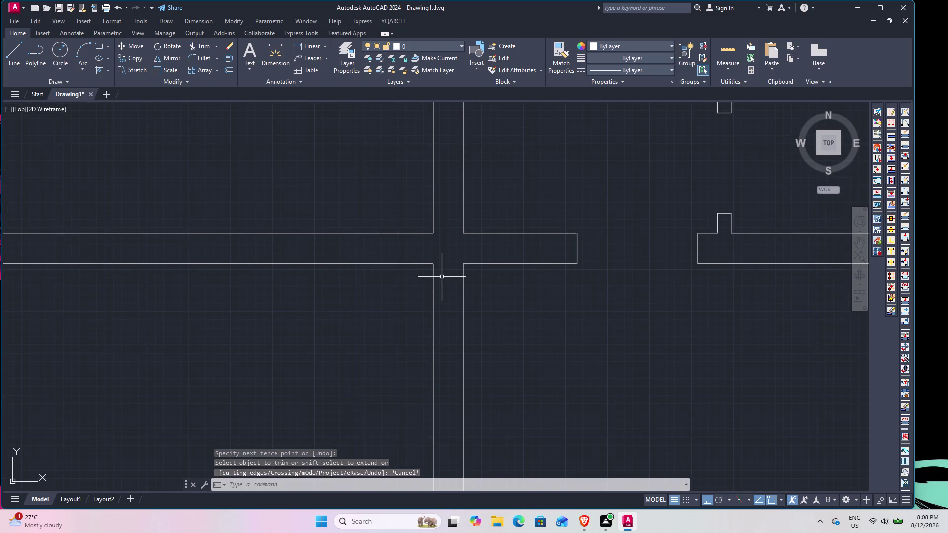
Draw a short line across the interior wall 6 inches below the corner.
text(L TK)
key(space)
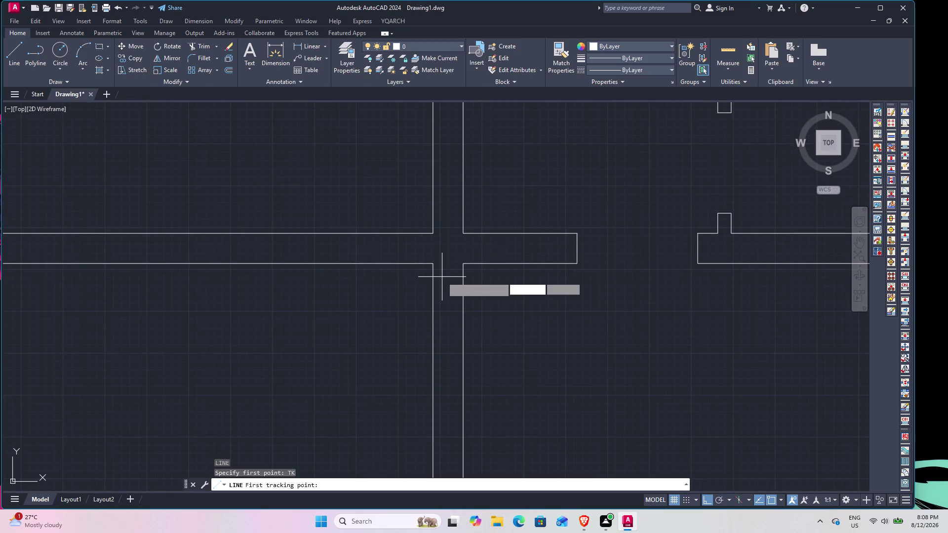
click(463, 262)
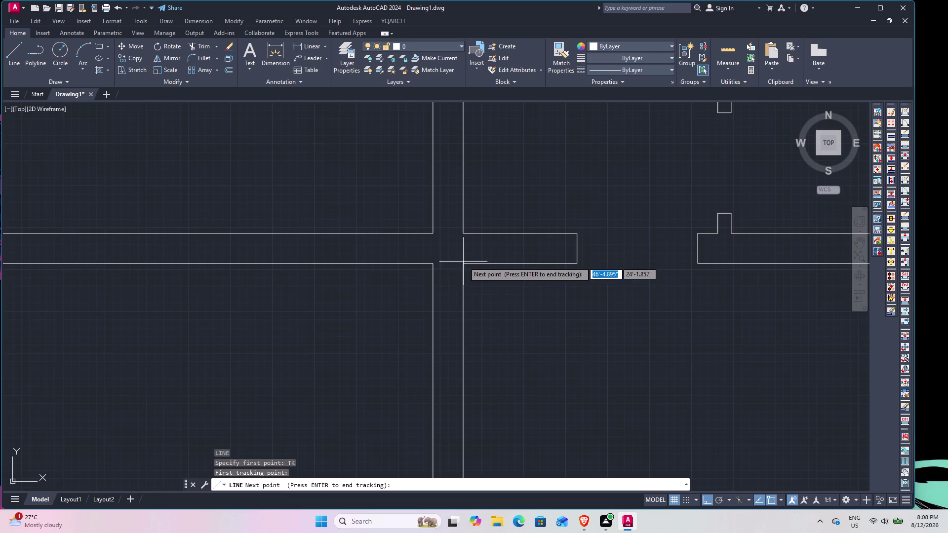
text(6)
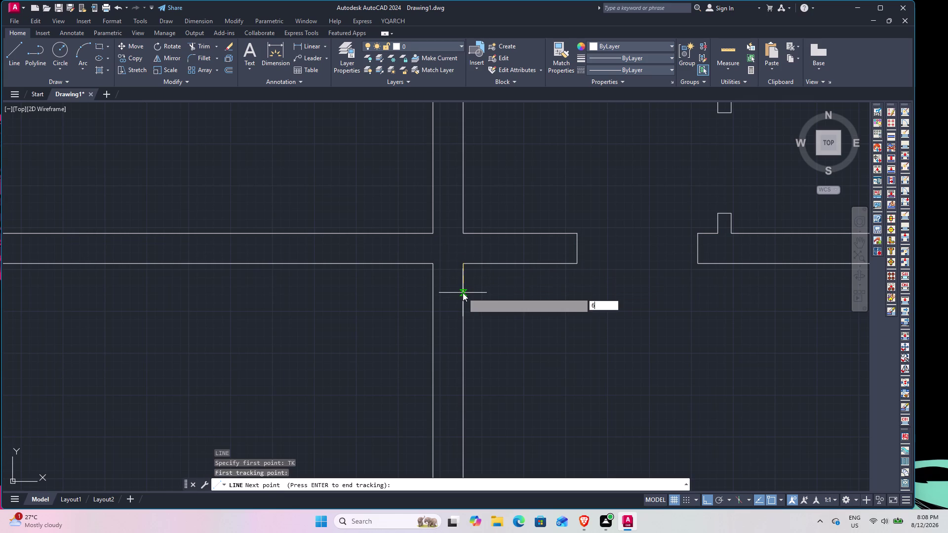
text(")
key(Return)
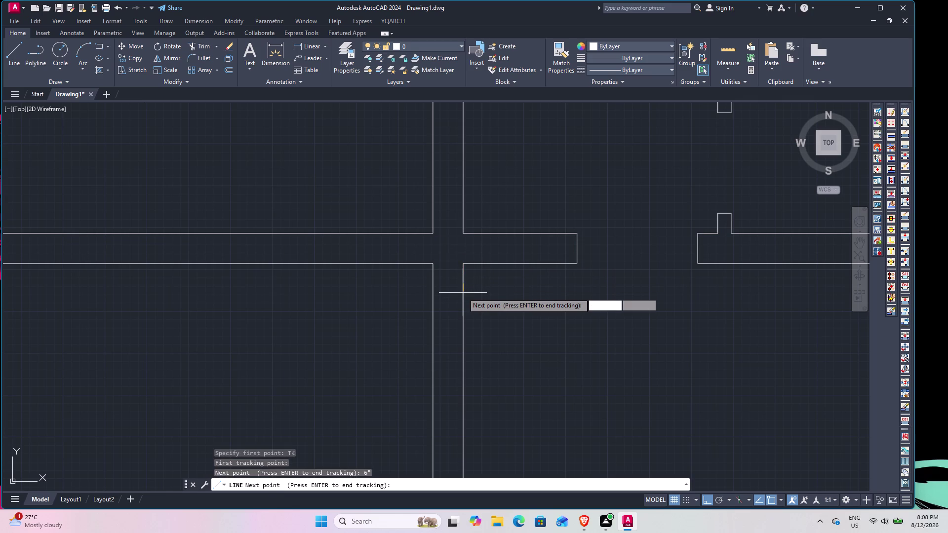
key(space)
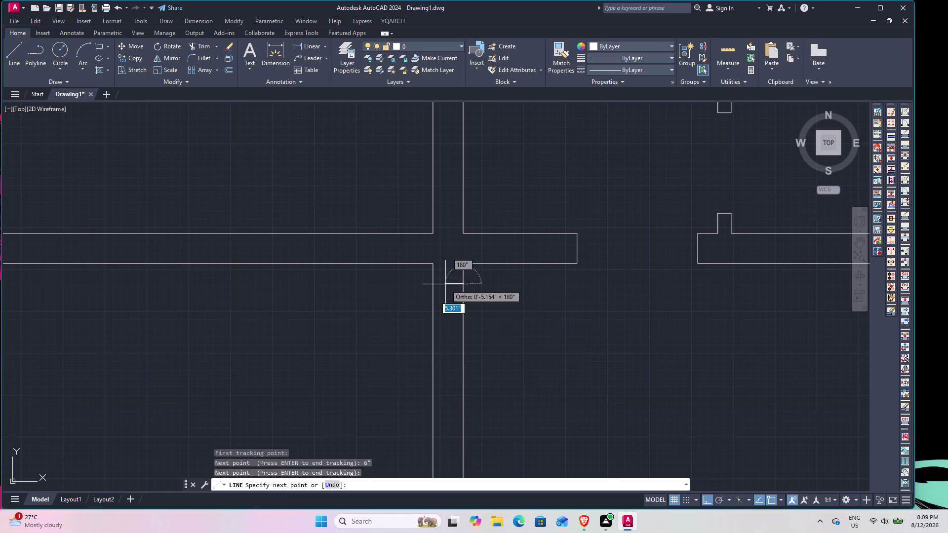
click(431, 284)
key(Escape)
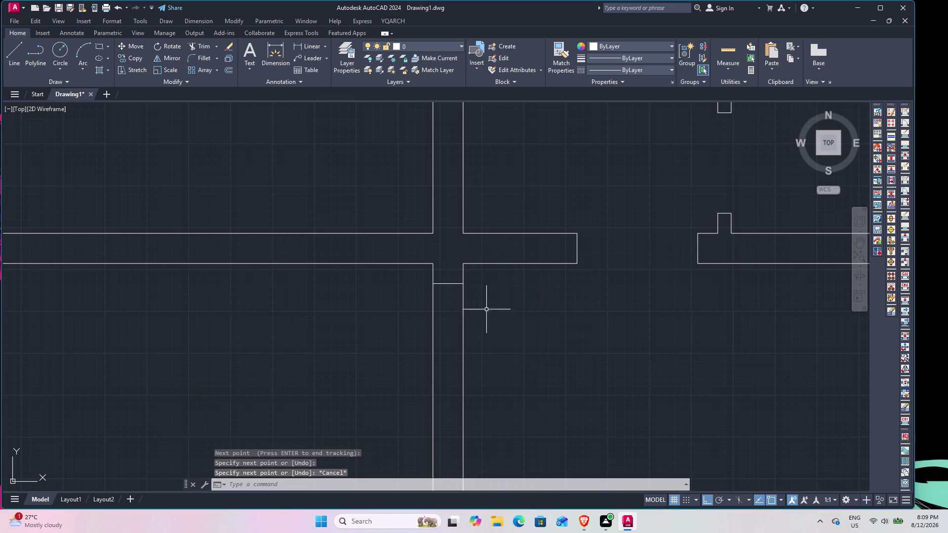
Offset that line 3 feet downward to mark the other side of the door.
scroll(down, 3)
middle_drag(512, 357, 506, 311)
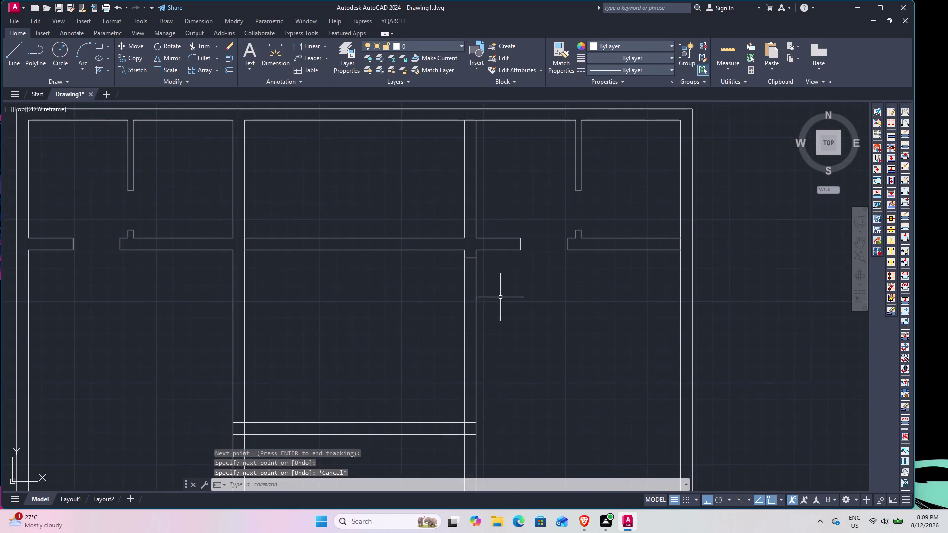
scroll(up, 3)
text(O)
key(space)
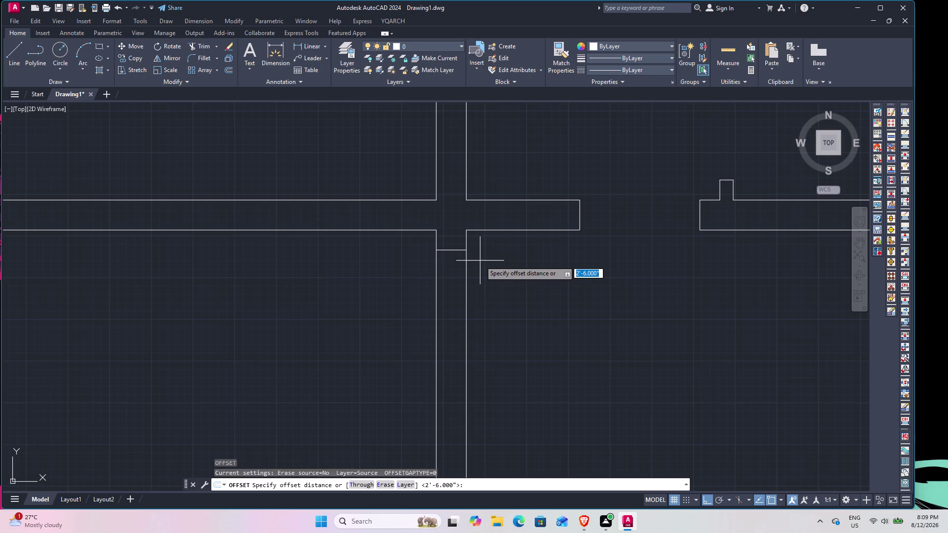
text(3')
key(Return)
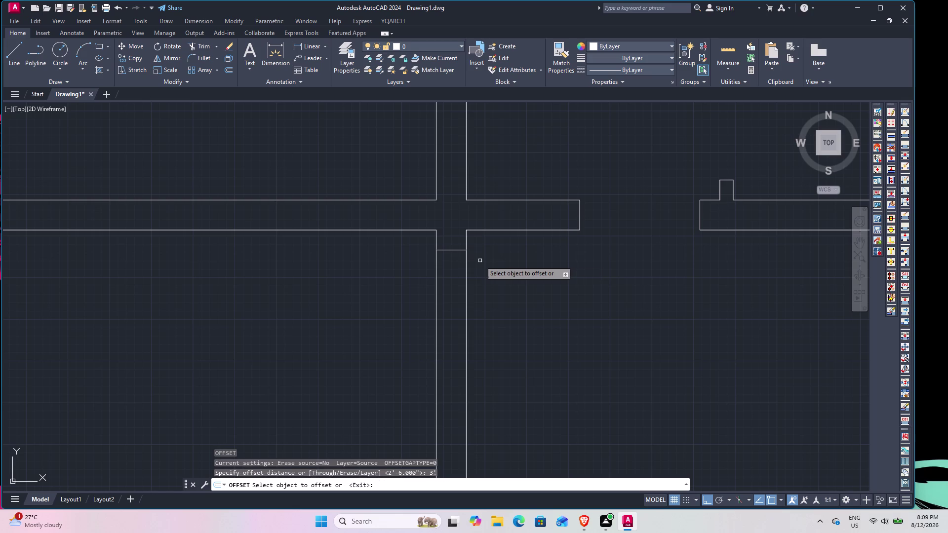
click(452, 251)
click(452, 290)
middle_drag(461, 307, 461, 253)
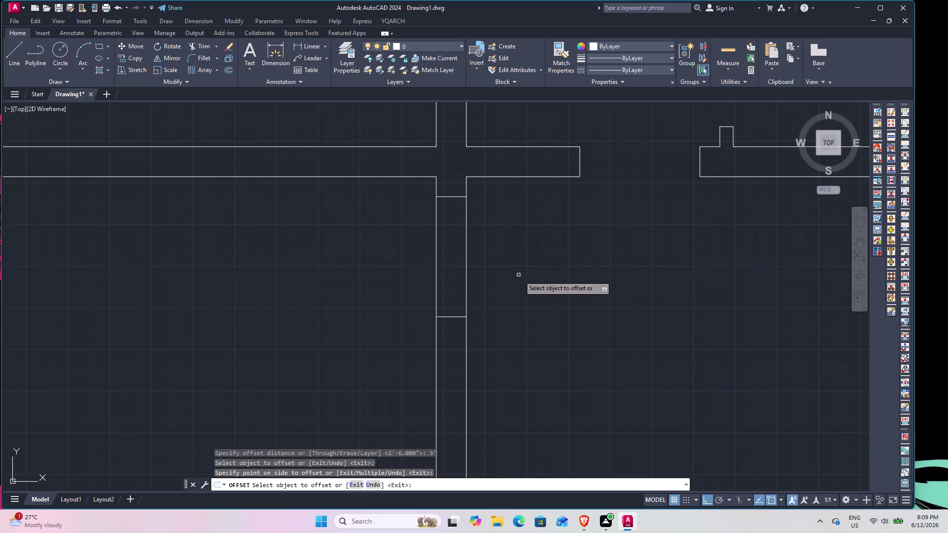
Trim both wall lines between the two parallel lines to open the doorway.
text(TR)
key(space)
click(493, 243)
click(399, 236)
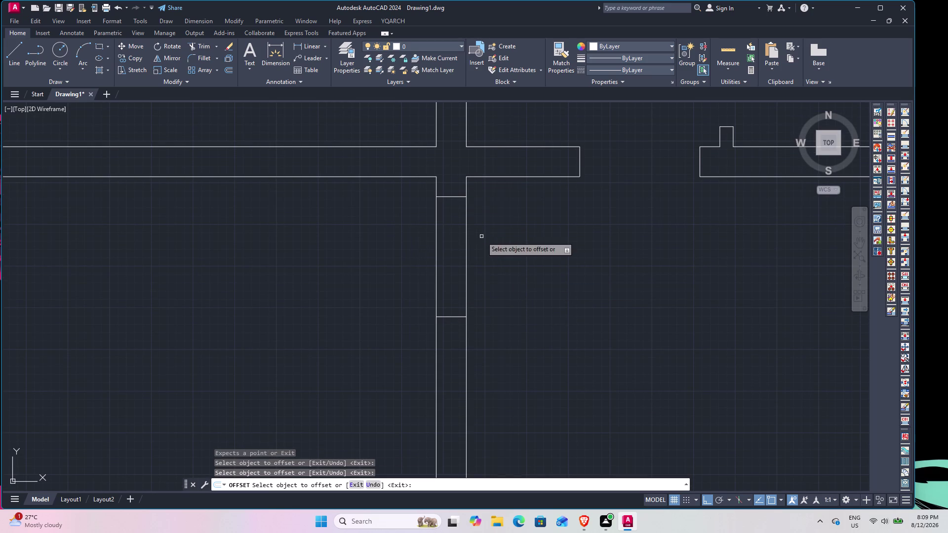
key(Escape)
text(TR)
key(space)
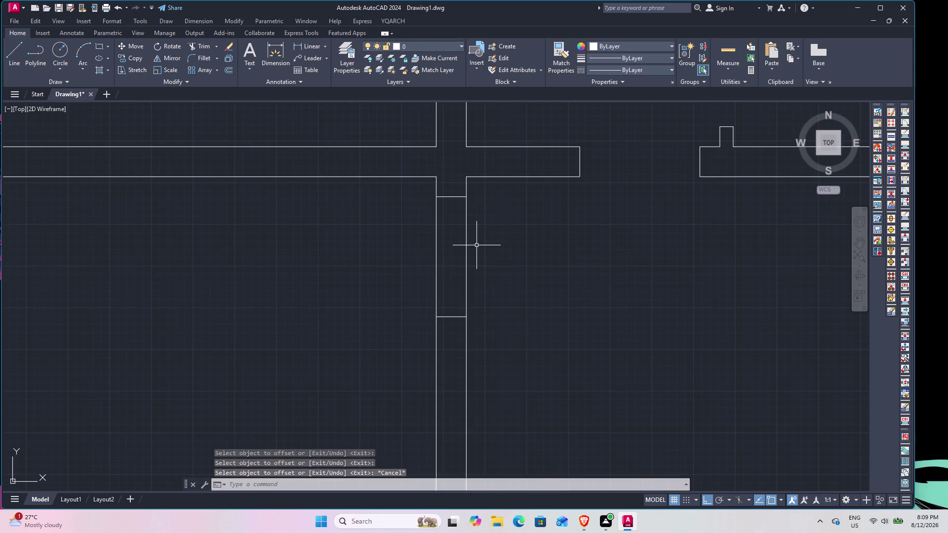
click(476, 246)
click(432, 245)
scroll(down, 3)
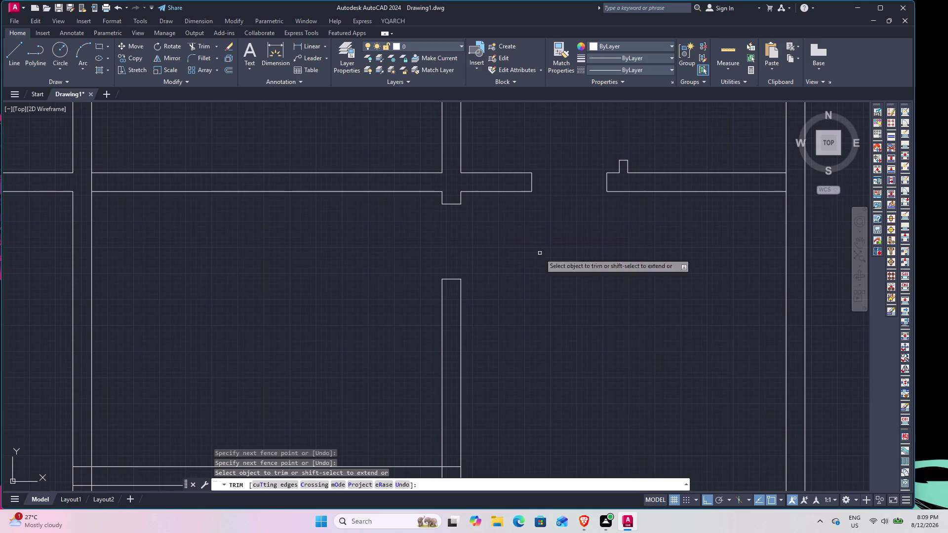
middle_drag(480, 271, 480, 144)
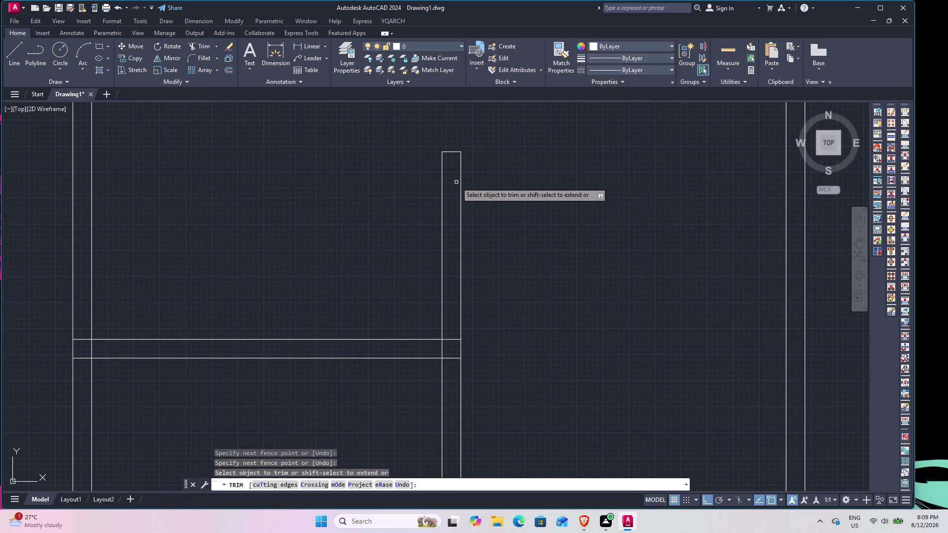
key(Escape)
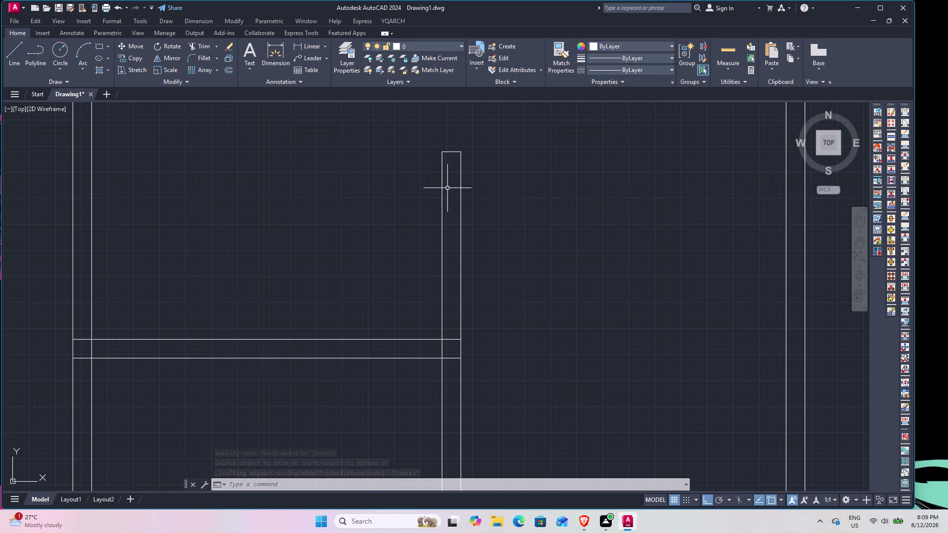
scroll(down, 3)
scroll(up, 3)
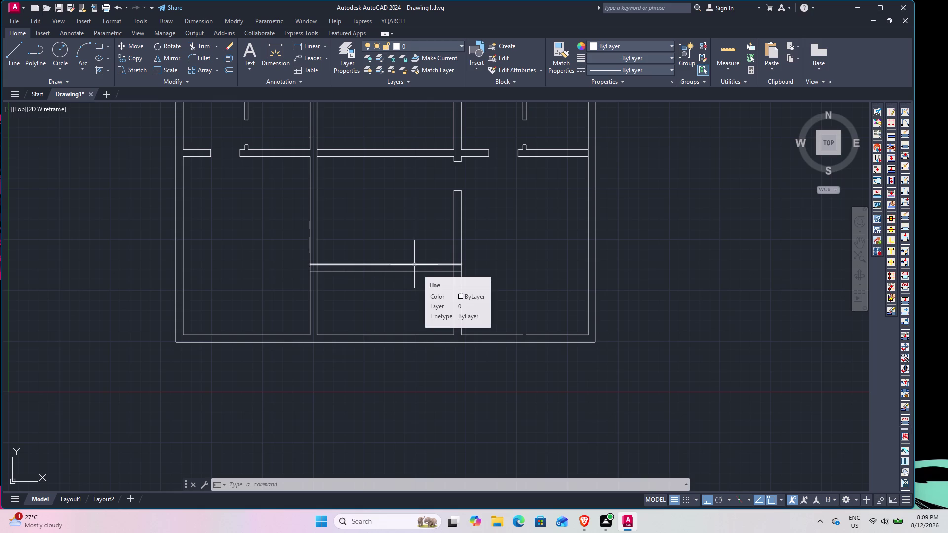
Draw a door jamb line across the wall 3 feet from the wall line end.
scroll(up, 3)
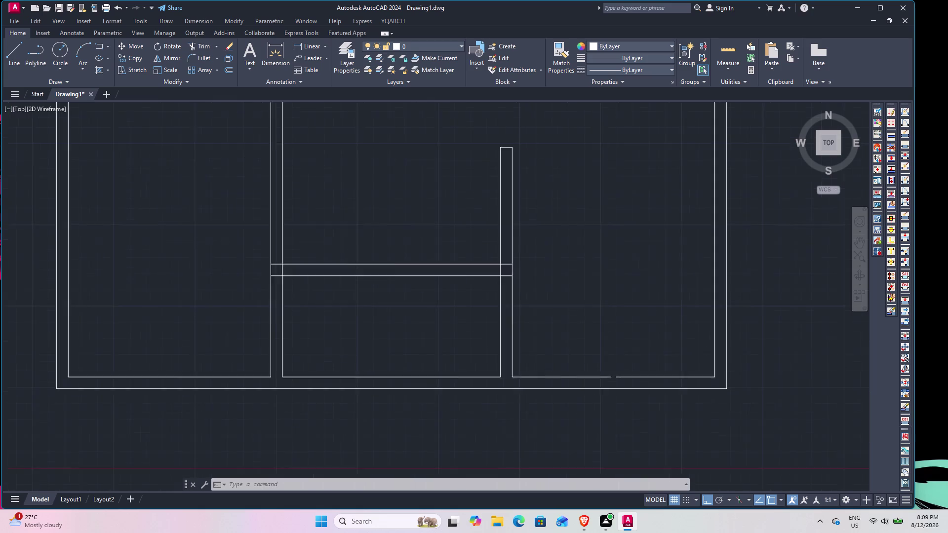
scroll(up, 3)
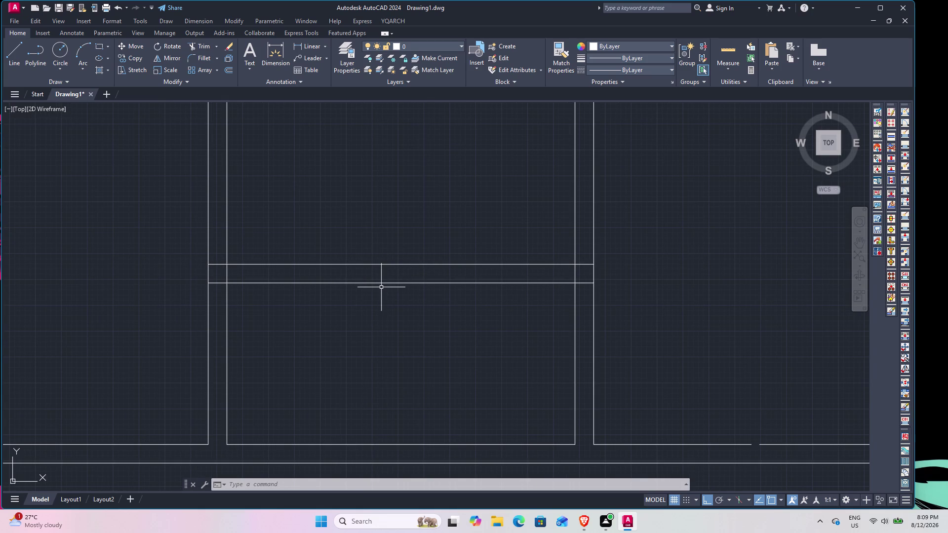
text(L)
key(space)
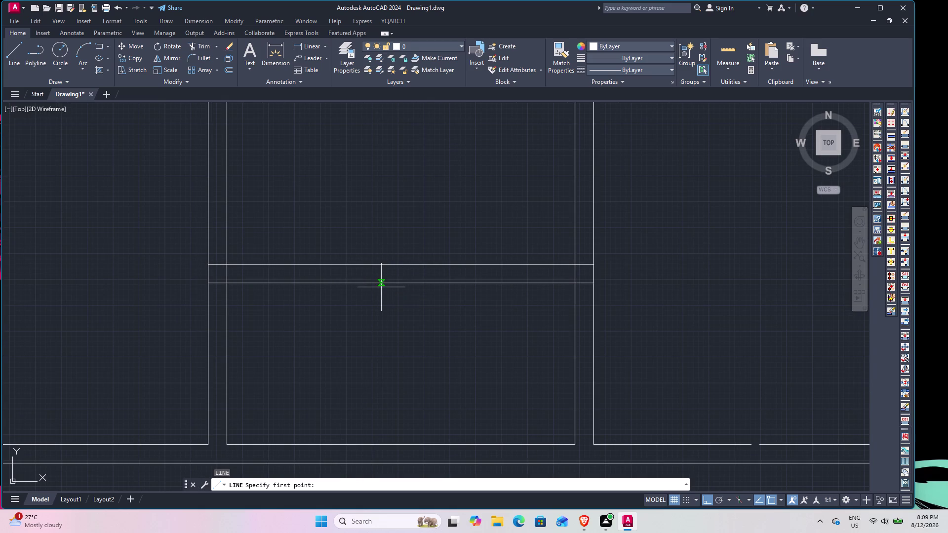
text(TK)
key(space)
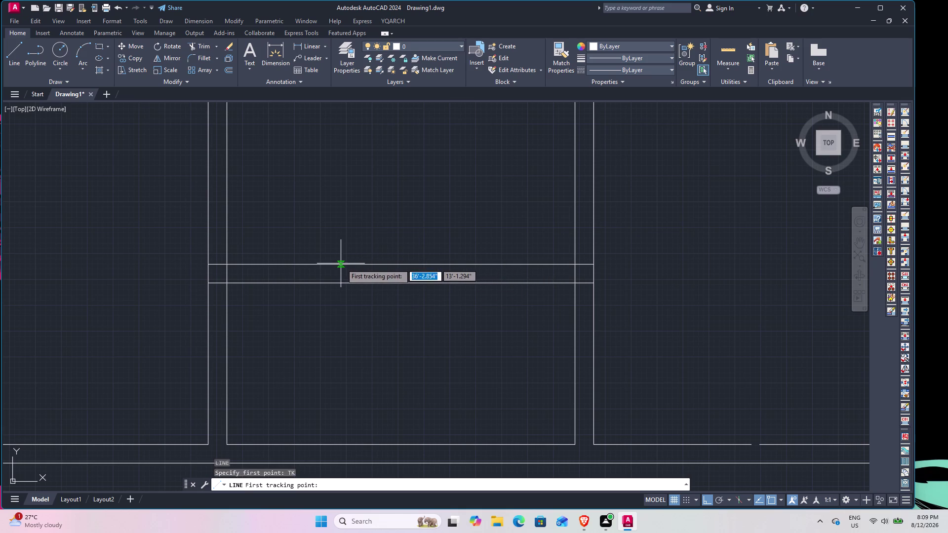
click(400, 264)
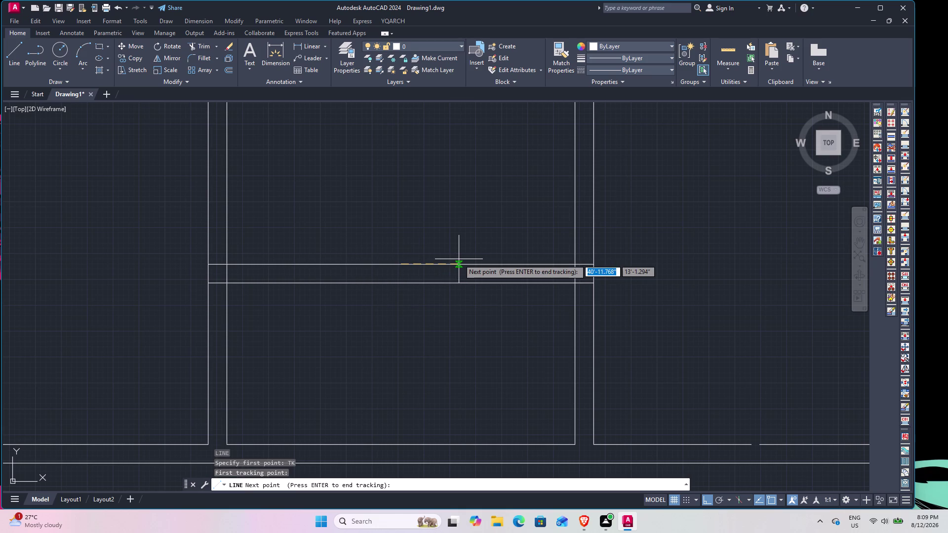
text(3')
key(Return)
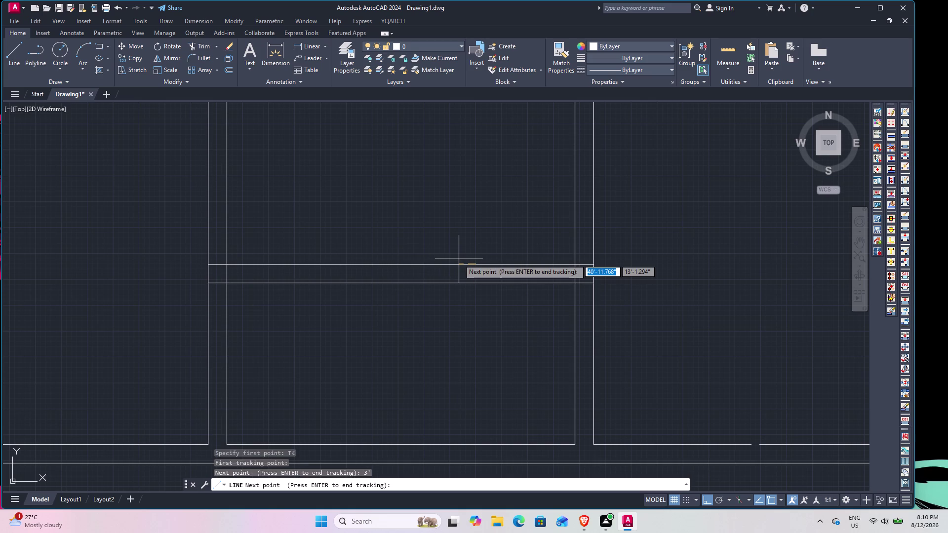
key(Return)
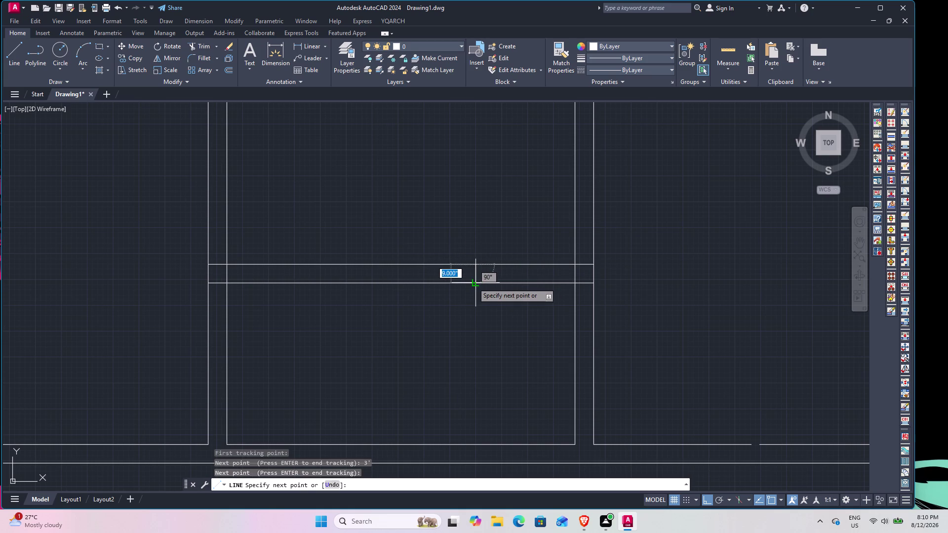
click(473, 284)
key(Escape)
key(Escape)
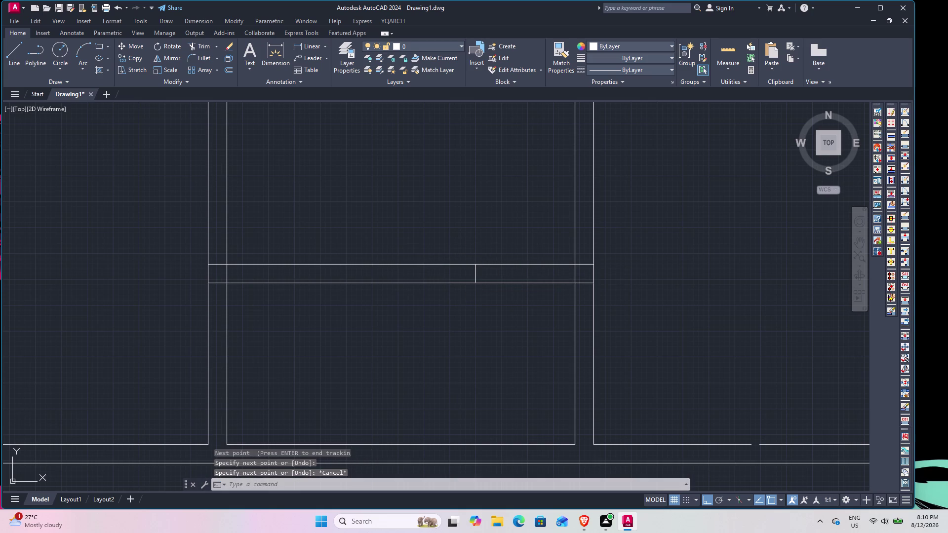
Offset the jamb line 6 feet to the left for the second jamb.
text(O)
key(space)
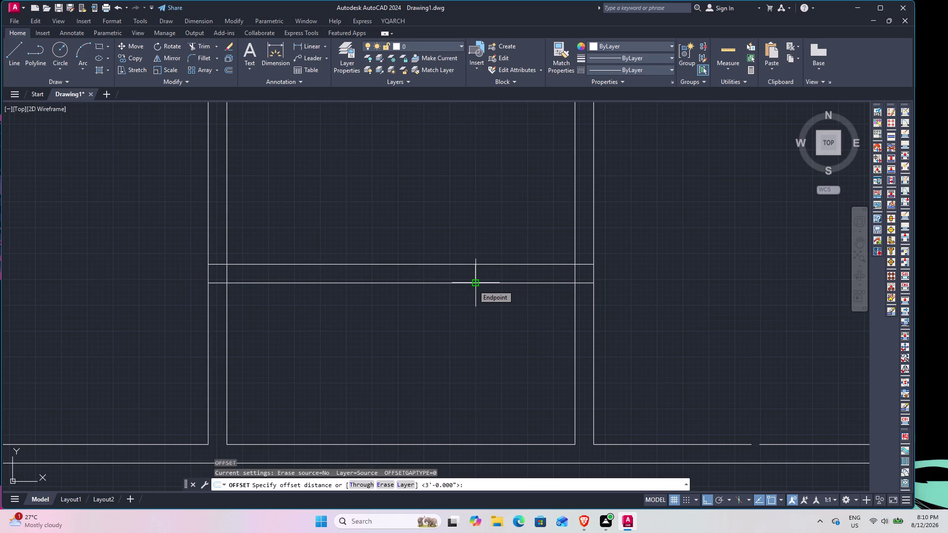
text(6')
key(Return)
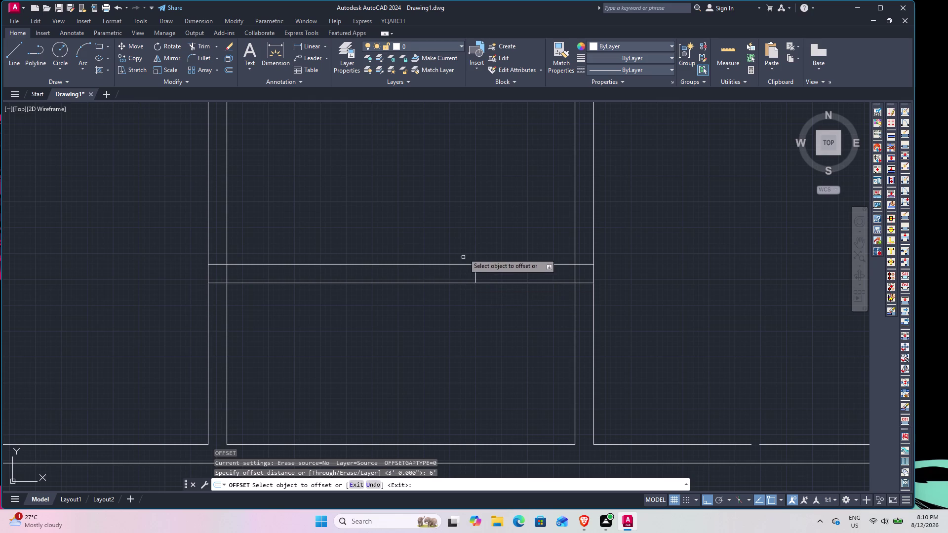
click(474, 274)
click(396, 281)
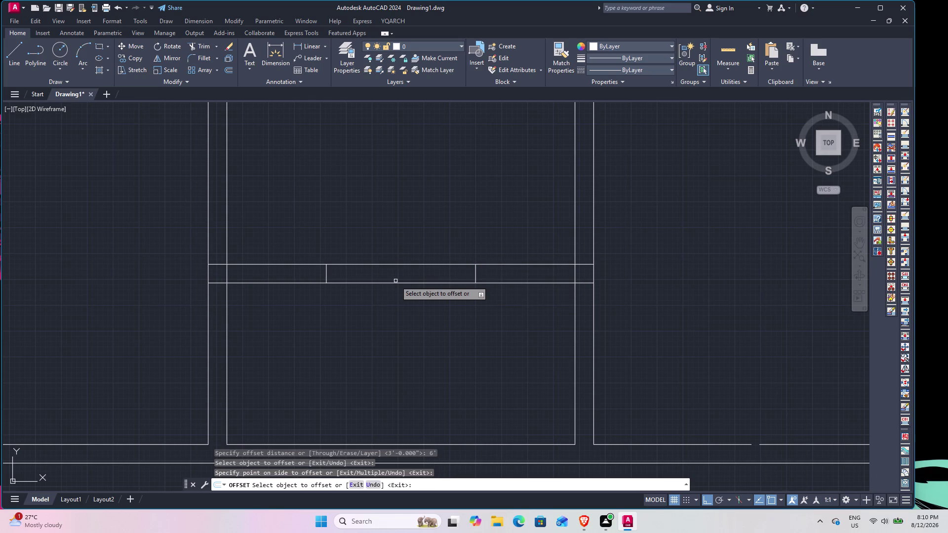
key(space)
Trim the two wall lines inside the 6-foot door gap.
text(TR)
key(space)
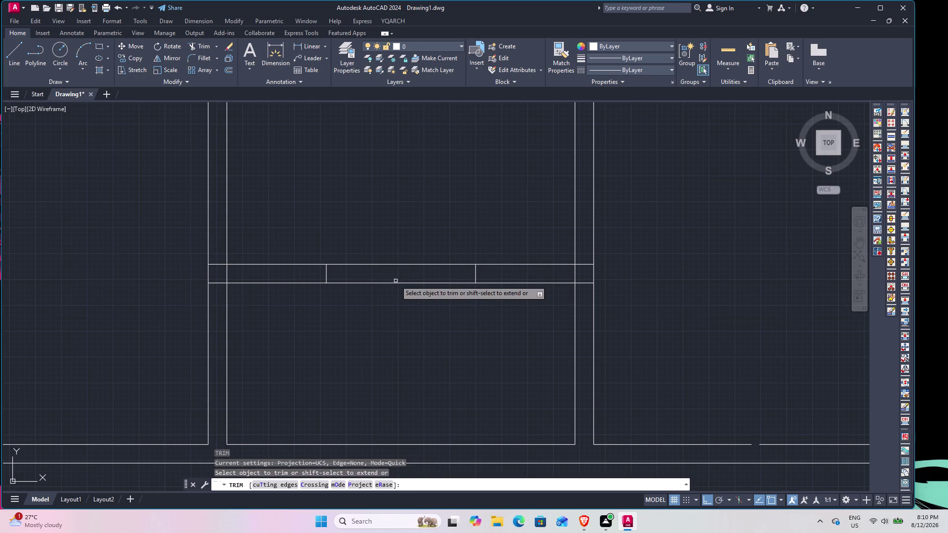
click(399, 243)
click(396, 326)
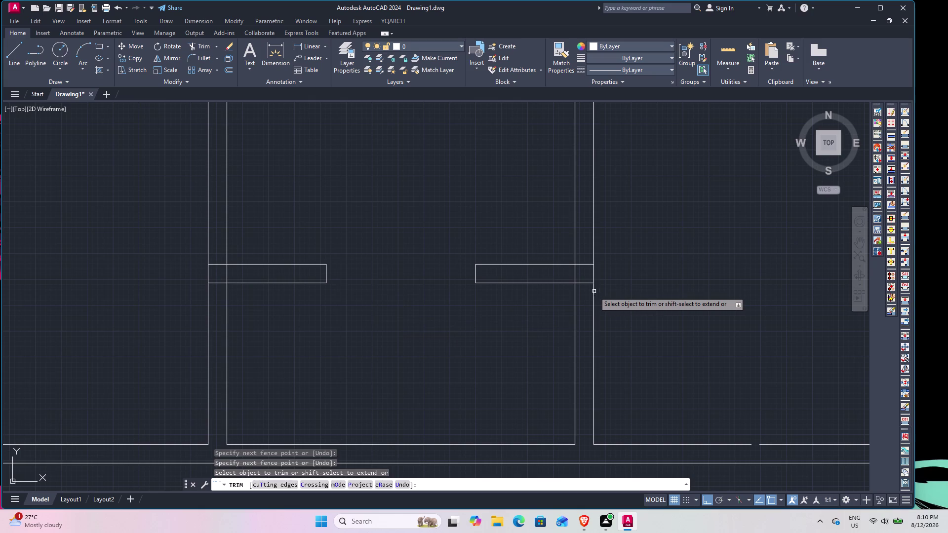
Clean up the wall junctions on the right and left sides.
click(586, 291)
click(582, 239)
click(570, 274)
click(585, 273)
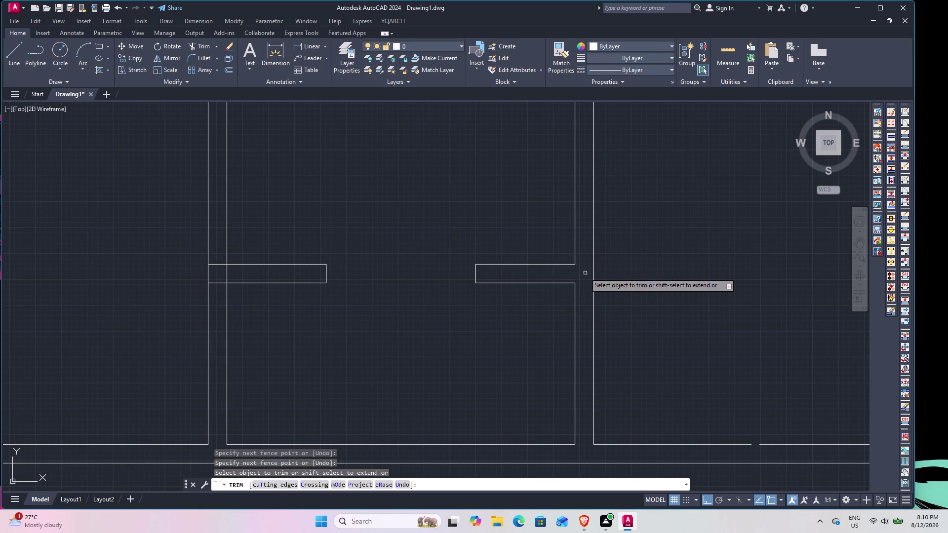
click(236, 273)
click(220, 275)
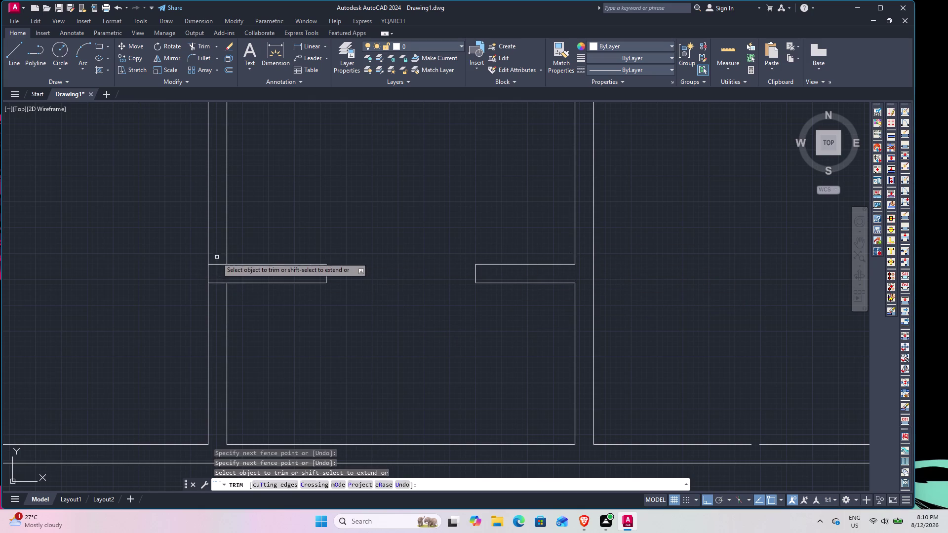
click(216, 256)
click(215, 293)
scroll(down, 3)
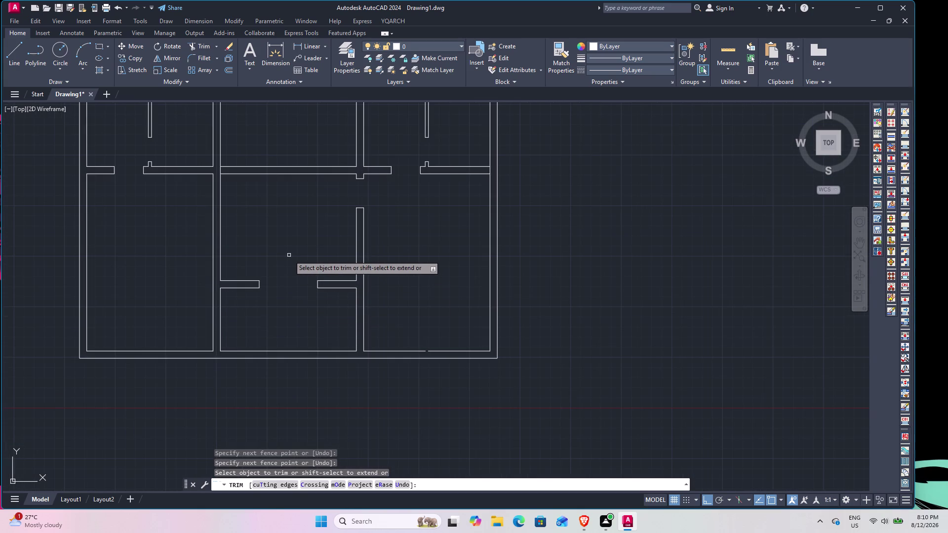
key(Escape)
middle_drag(261, 296, 361, 238)
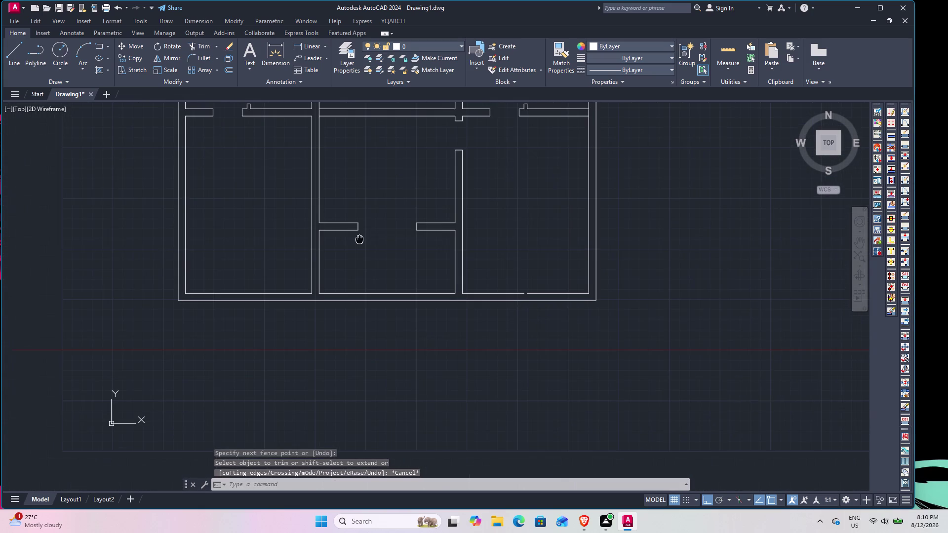
middle_drag(361, 238, 366, 247)
scroll(up, 3)
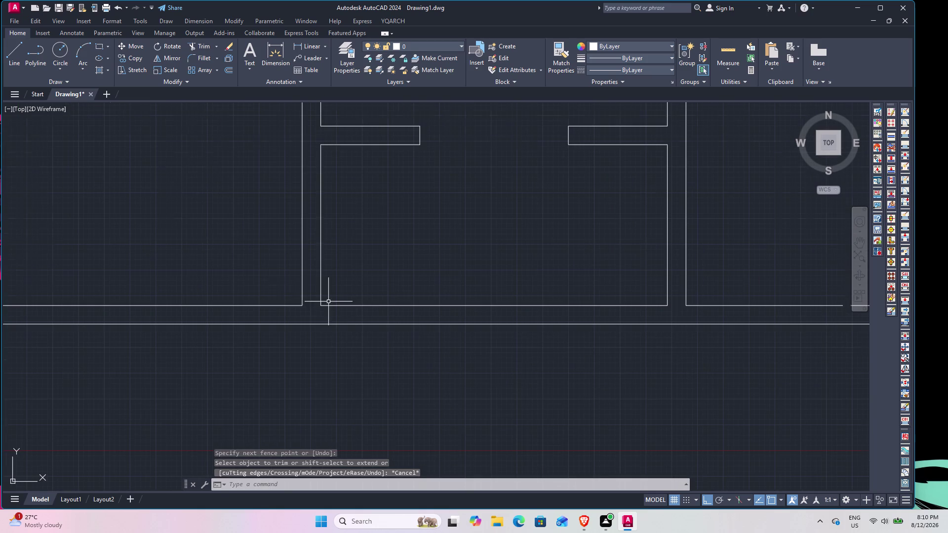
scroll(down, 3)
middle_drag(318, 230, 292, 353)
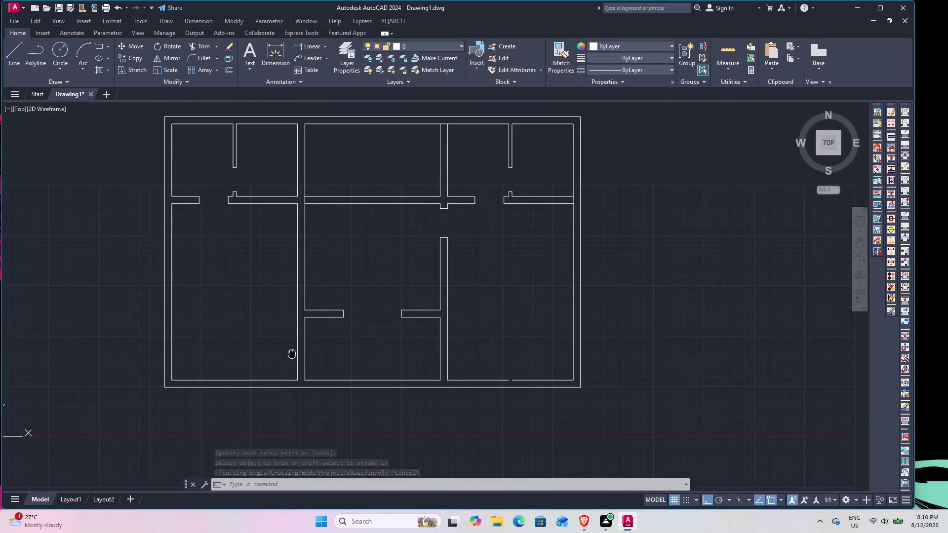
middle_drag(292, 353, 290, 355)
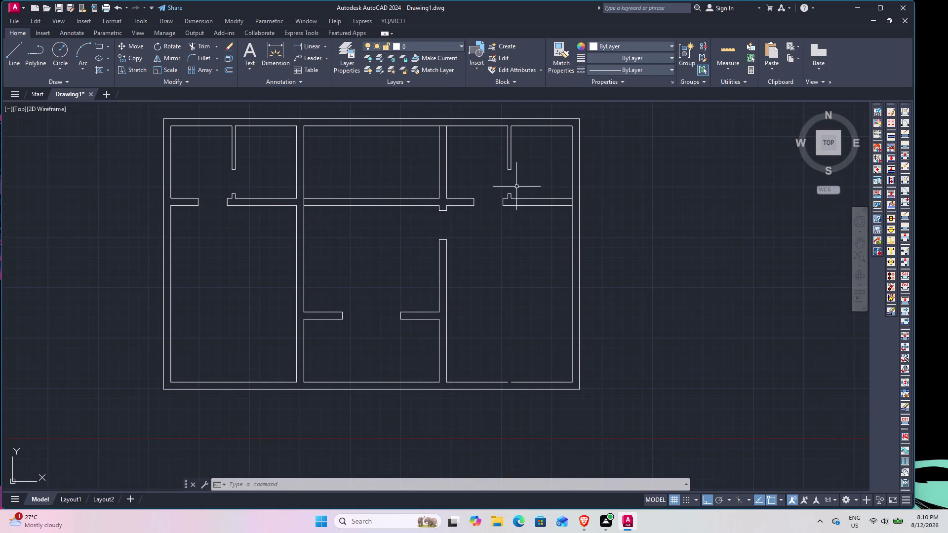
scroll(up, 3)
scroll(up, 3)
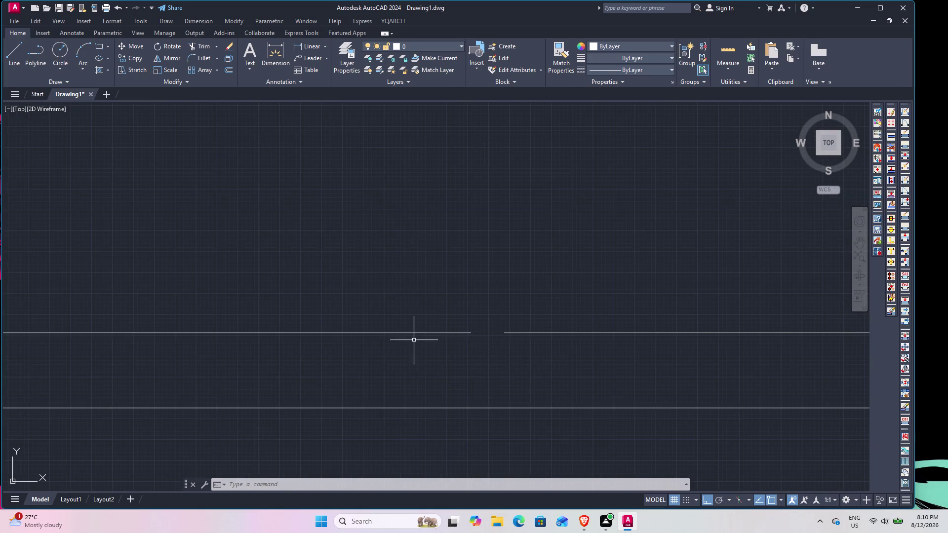
scroll(down, 3)
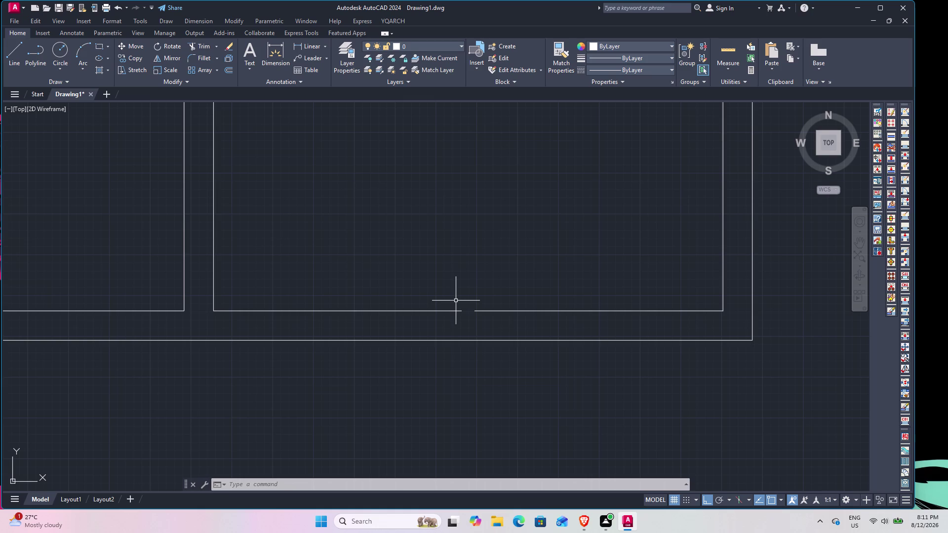
Join the two inner bottom wall line pieces into one line with J.
click(507, 328)
click(429, 296)
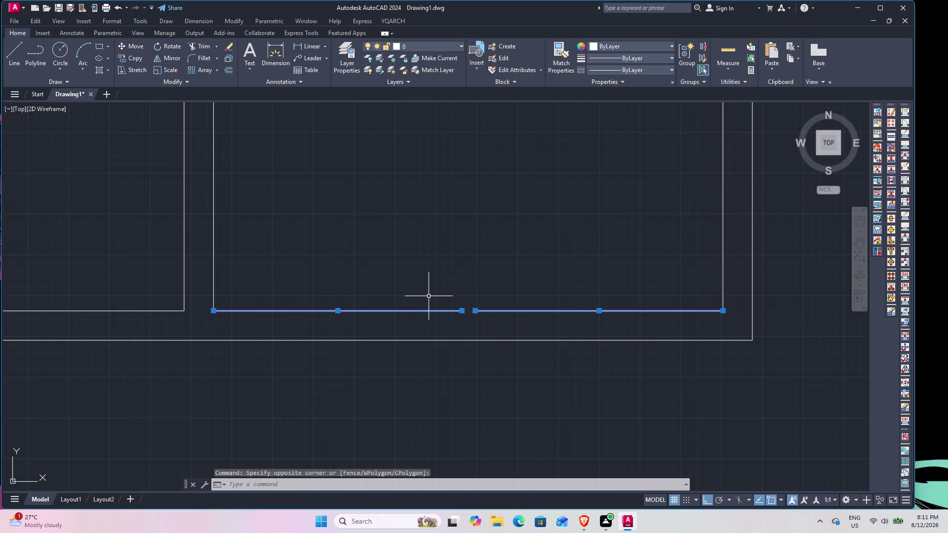
text(J)
key(space)
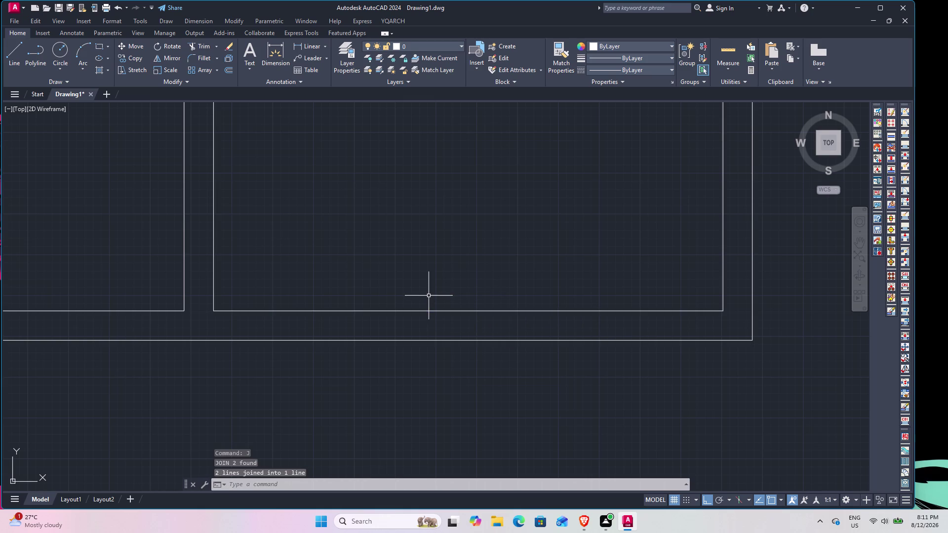
scroll(down, 3)
middle_drag(445, 211, 444, 290)
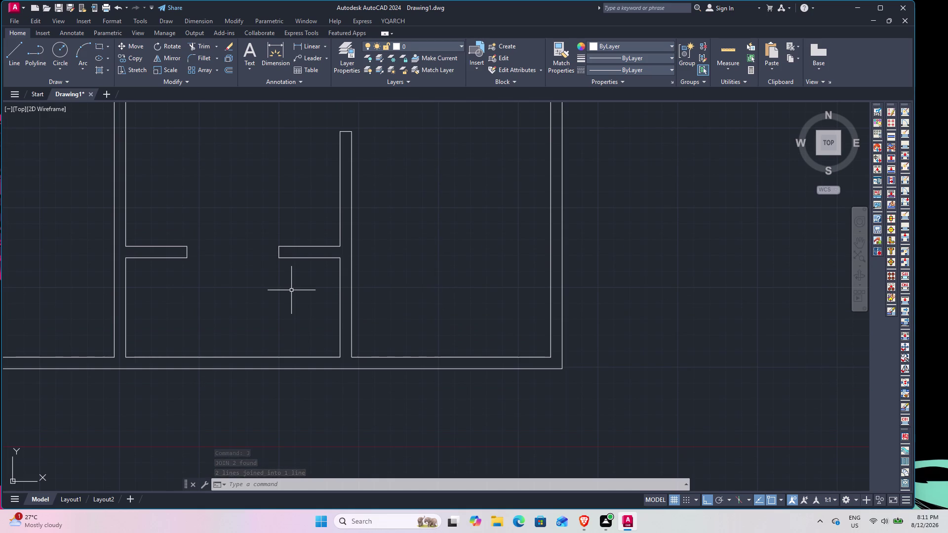
middle_drag(289, 291, 333, 245)
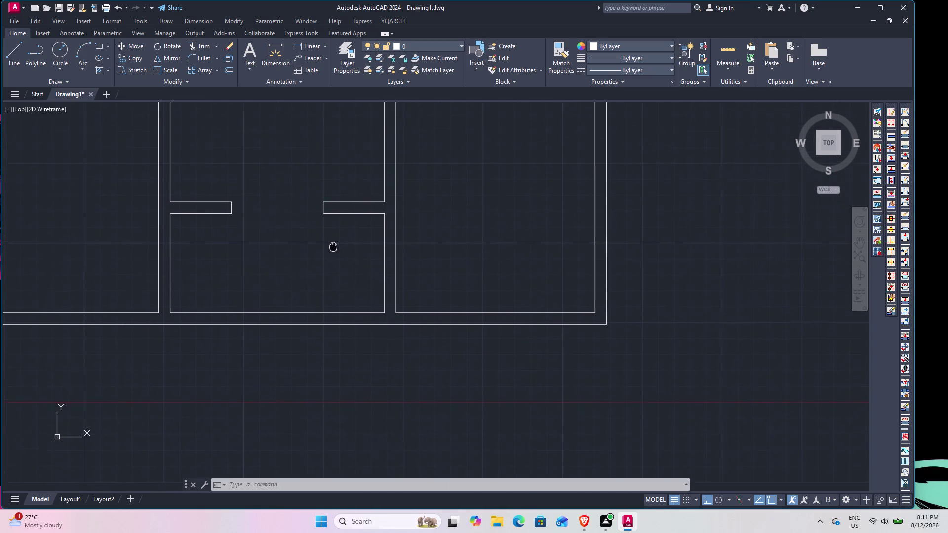
middle_drag(333, 245, 353, 277)
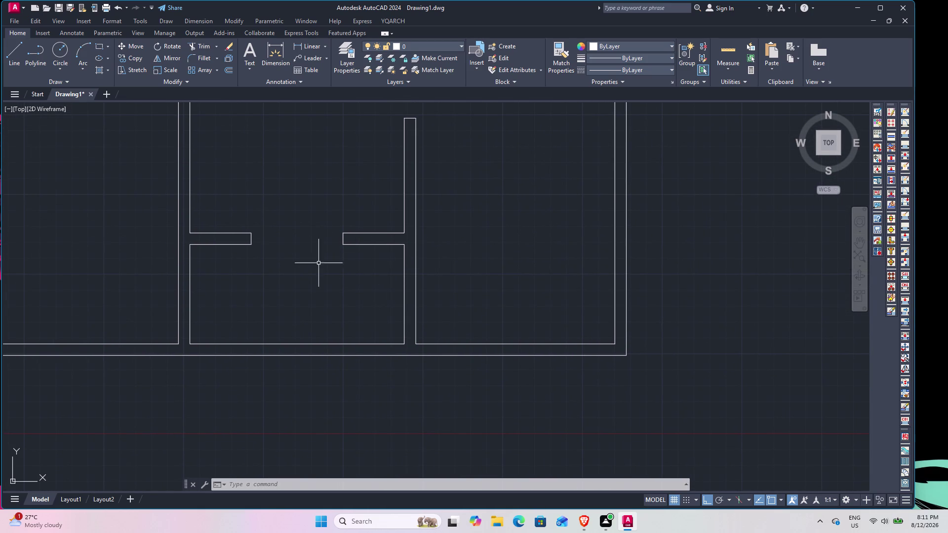
scroll(down, 3)
middle_drag(304, 277, 305, 286)
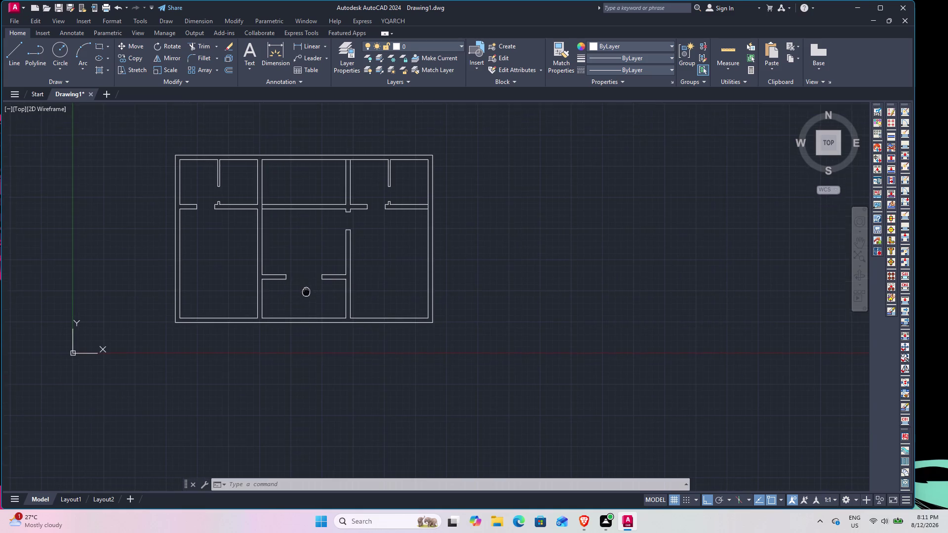
middle_drag(305, 287, 354, 296)
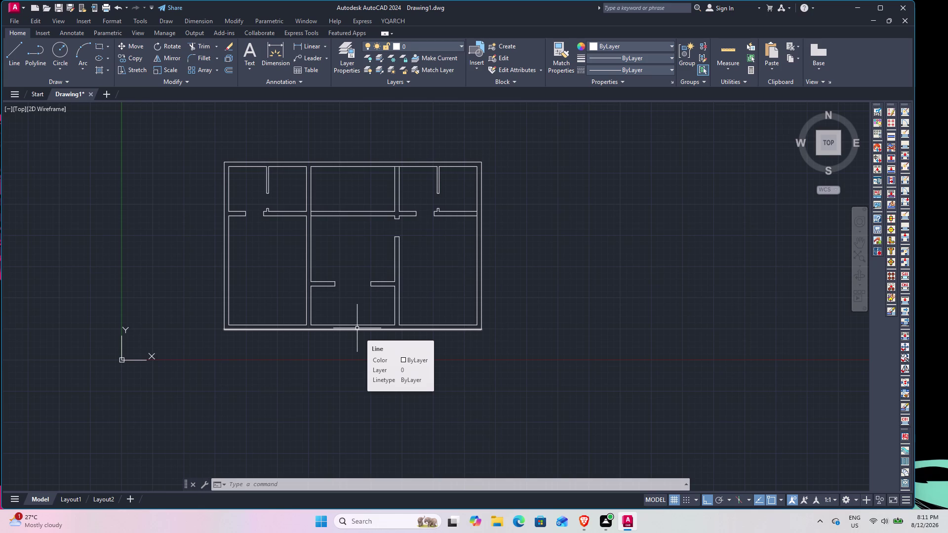
scroll(up, 3)
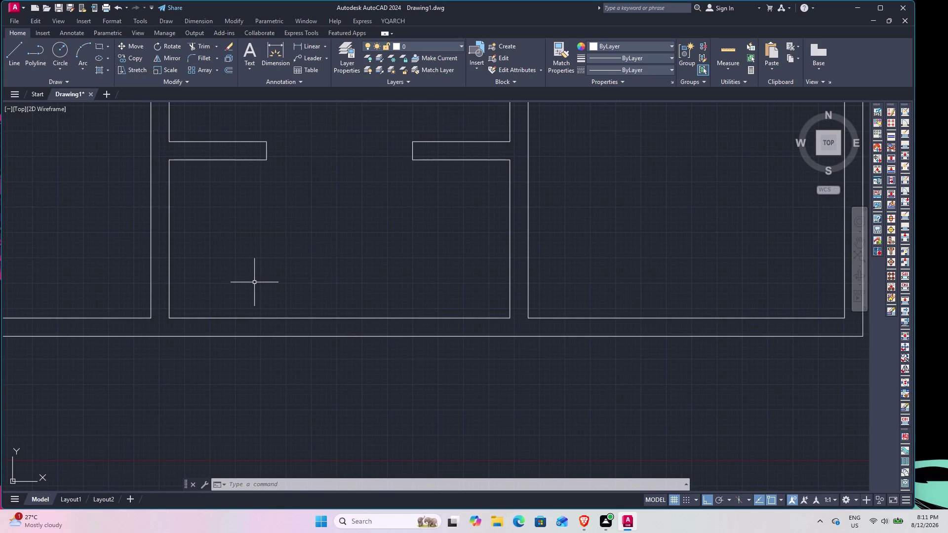
Extend the room's left and right wall lines to the outer bottom wall.
text(EX)
key(space)
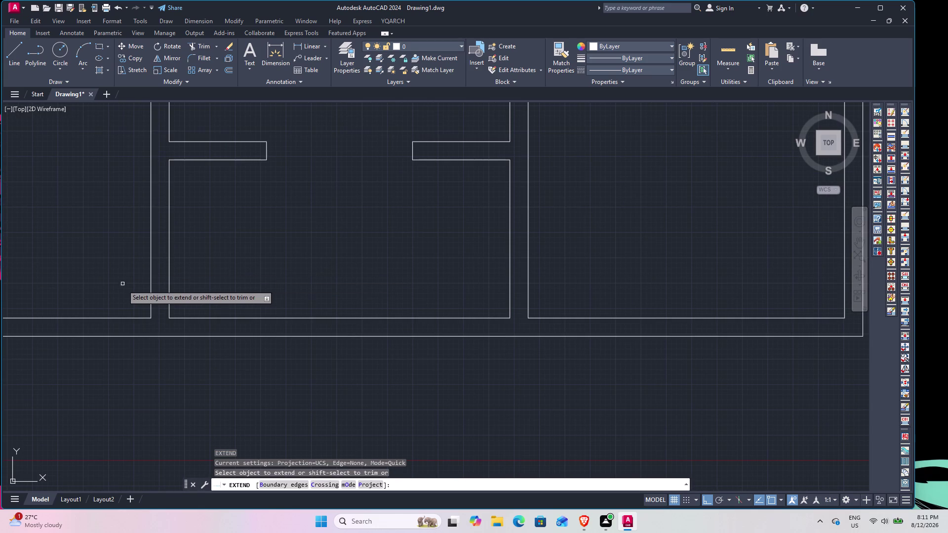
click(170, 284)
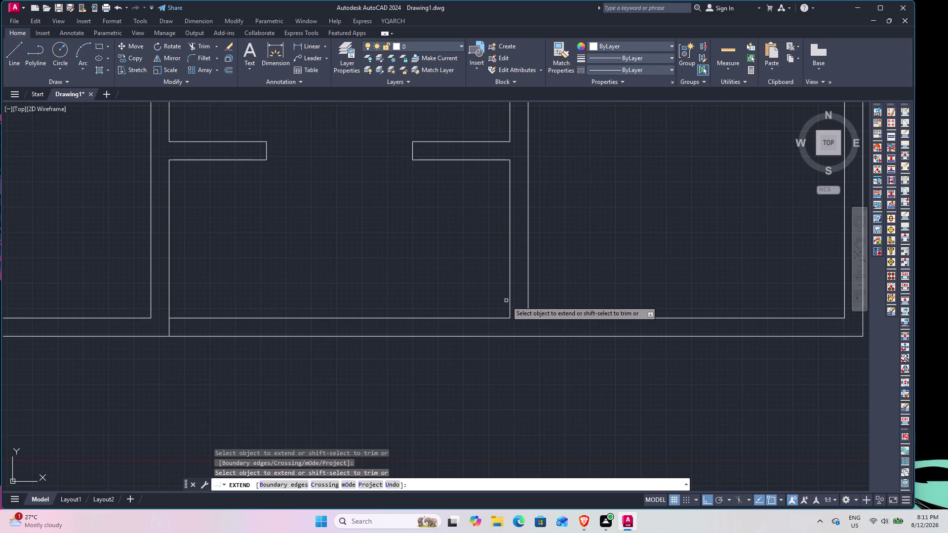
click(509, 294)
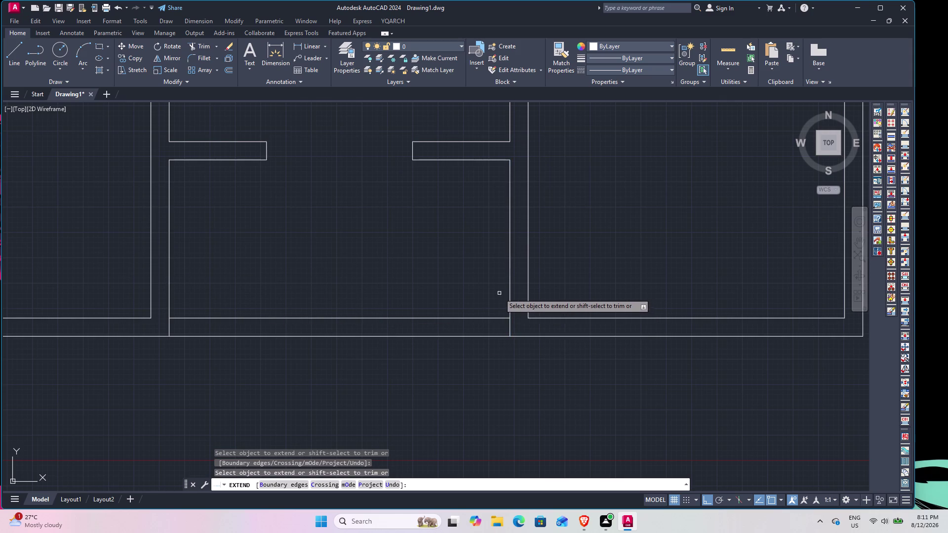
key(Escape)
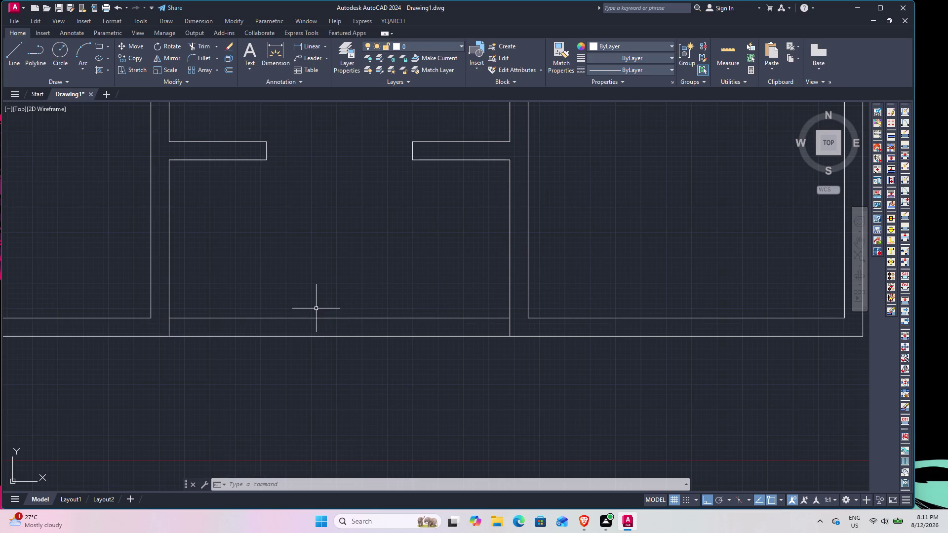
Pan and zoom along the bottom wall to inspect the extended lines.
scroll(down, 3)
scroll(down, 3)
middle_drag(319, 217, 320, 282)
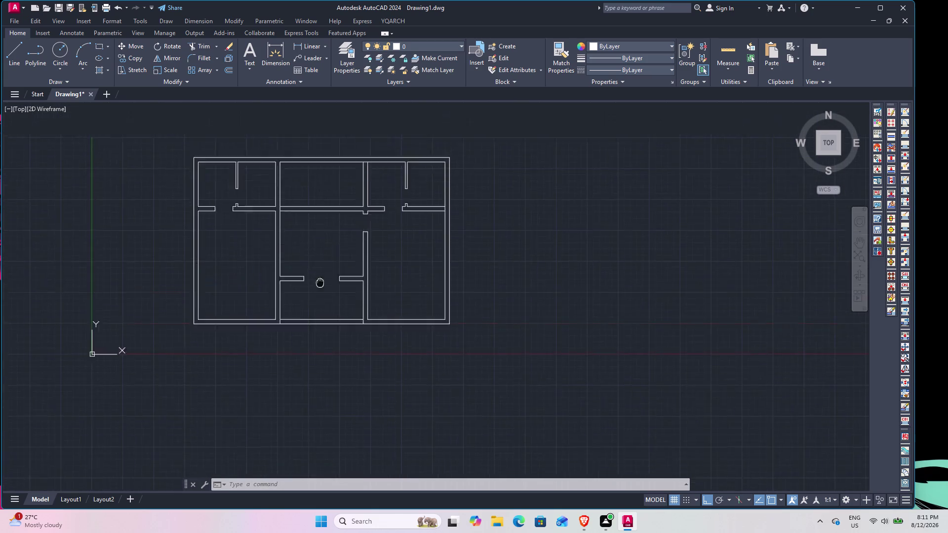
middle_drag(320, 282, 311, 322)
scroll(up, 3)
scroll(down, 3)
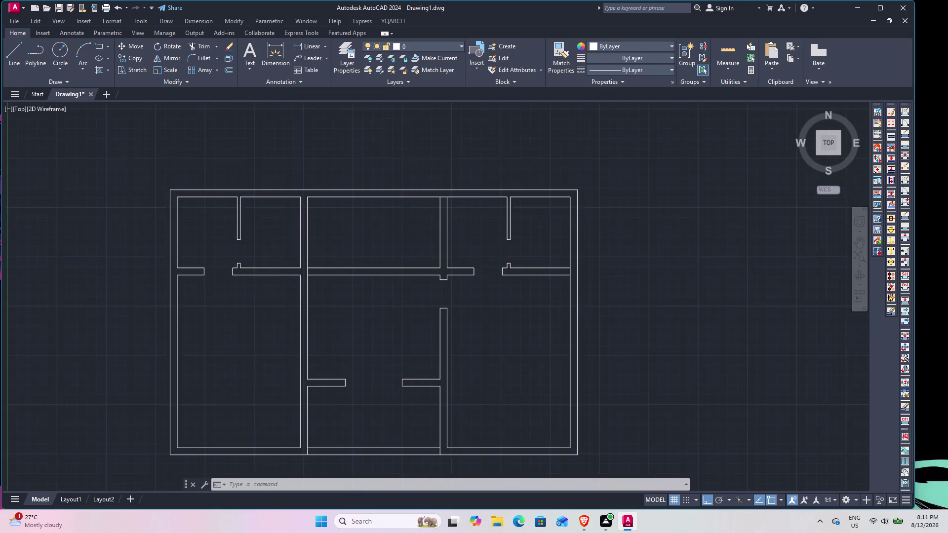
scroll(up, 3)
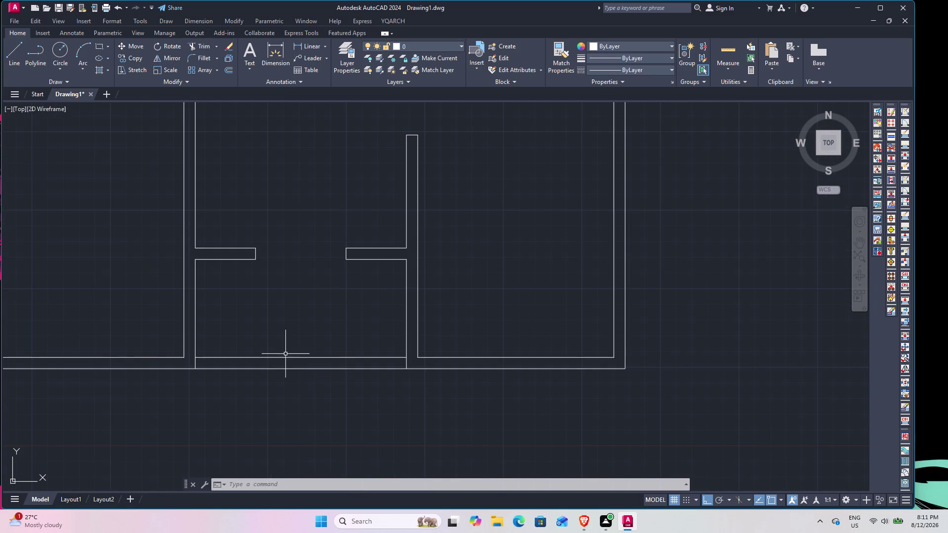
scroll(up, 3)
middle_drag(274, 360, 345, 325)
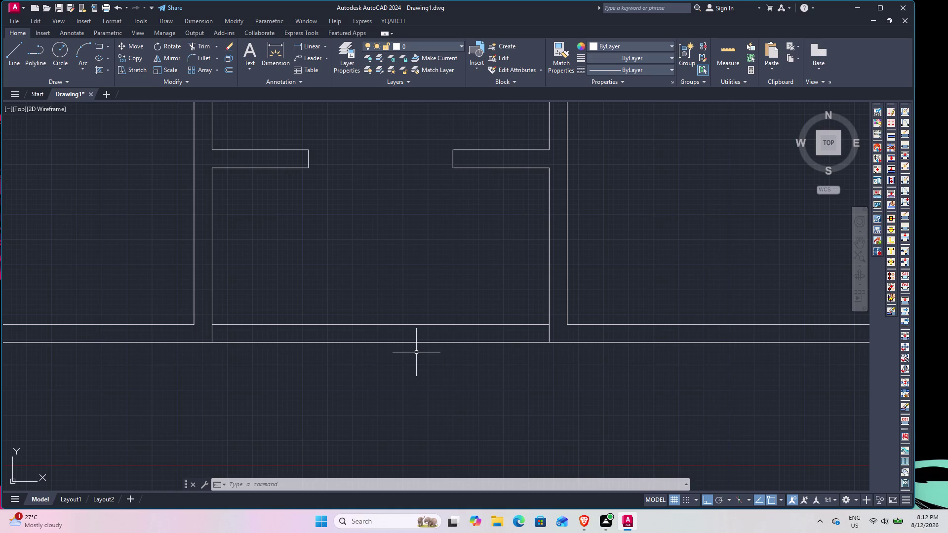
scroll(up, 3)
middle_drag(513, 345, 567, 348)
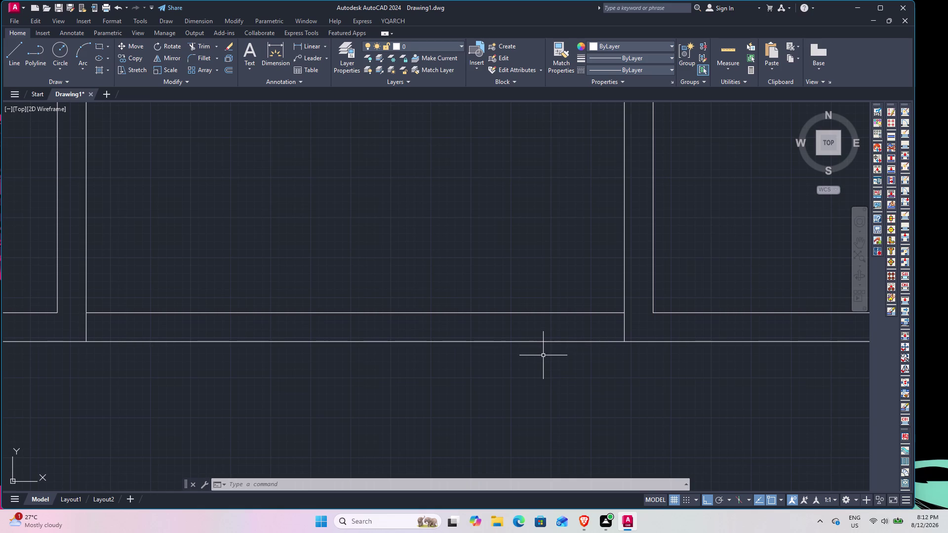
Offset the bottom wall line 3.5 inches into the opening.
key(o)
key(space)
text(3.5)
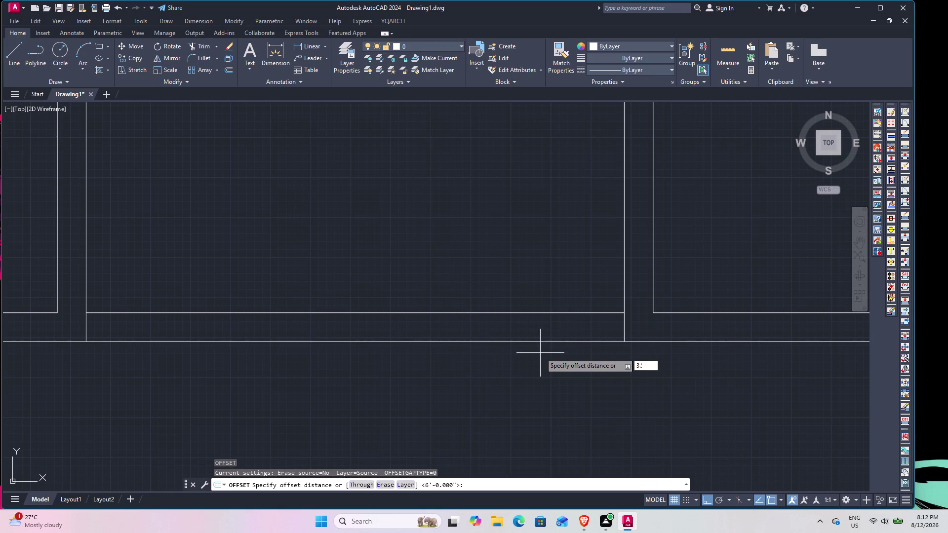
text(")
key(Return)
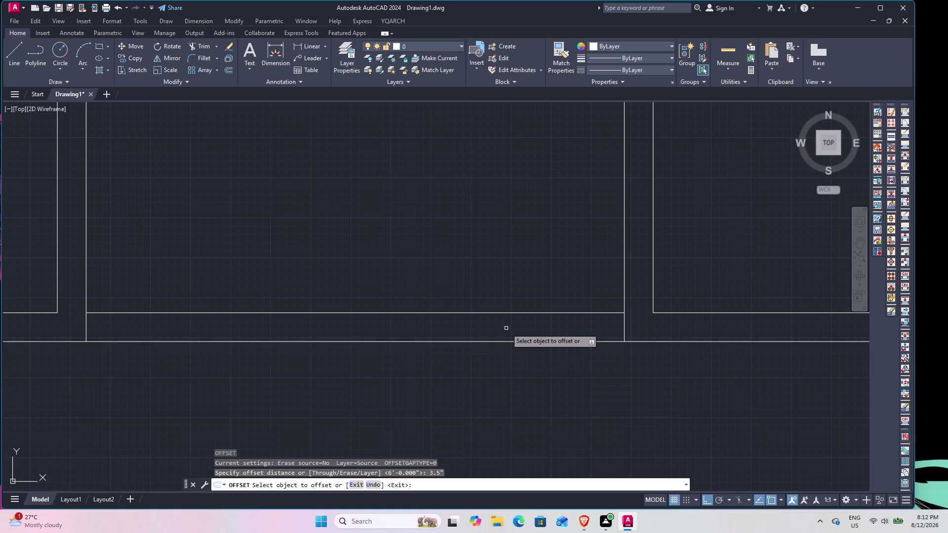
click(505, 314)
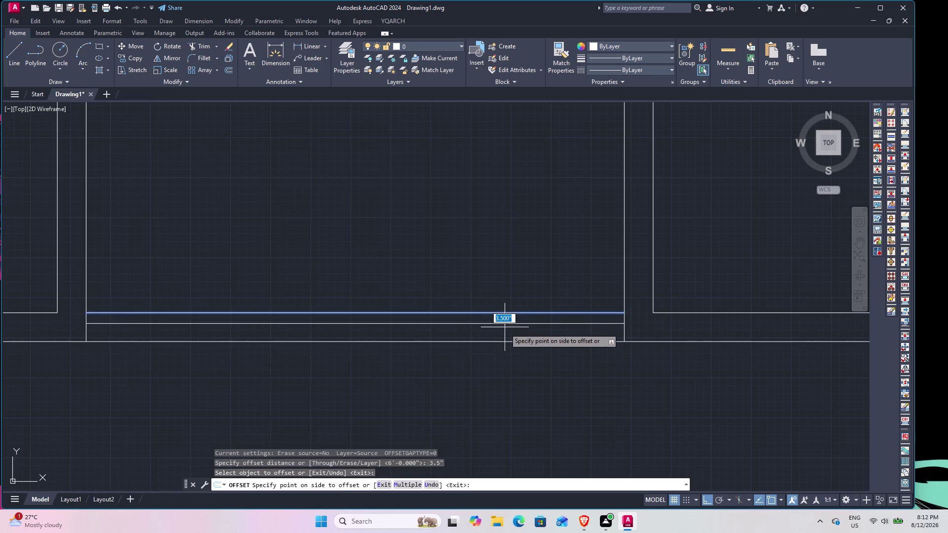
click(504, 330)
key(Escape)
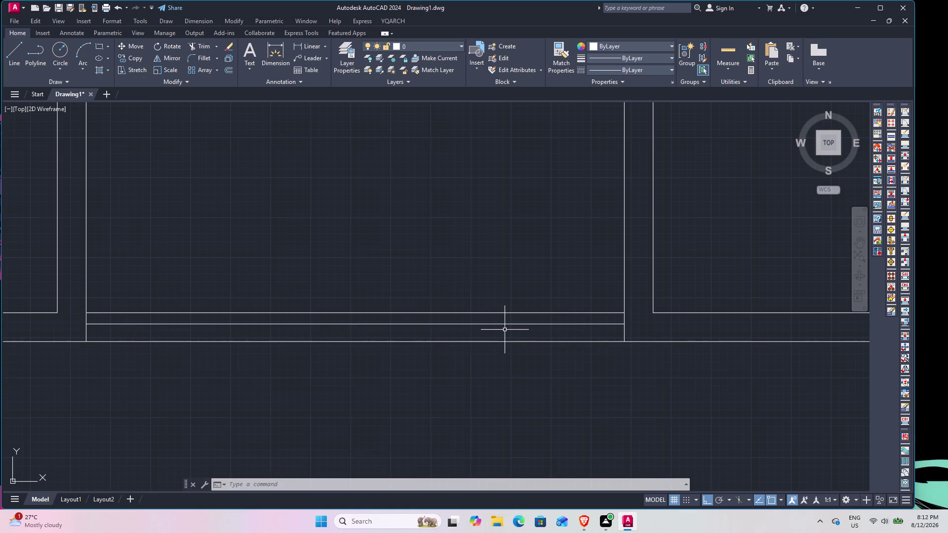
Offset that new line a further 2 inches down the opening.
key(space)
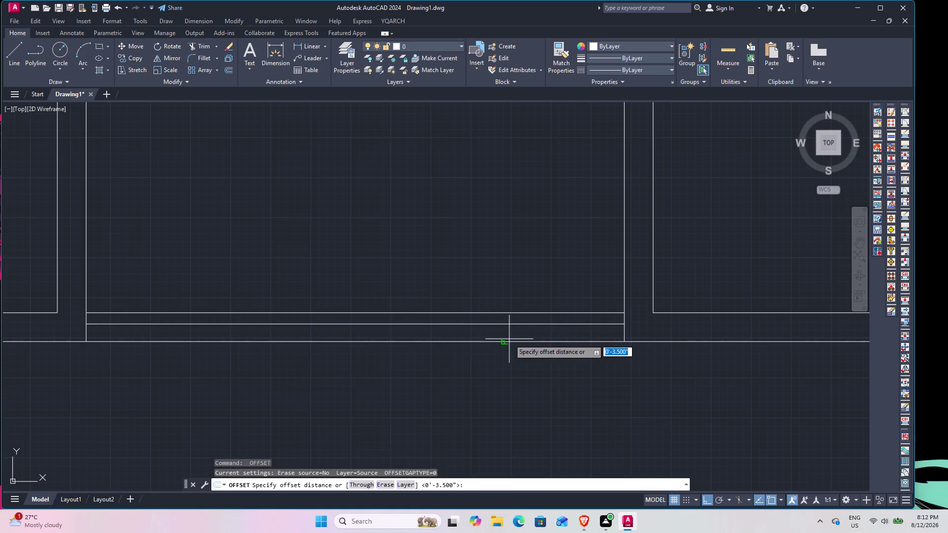
key(2)
key(Return)
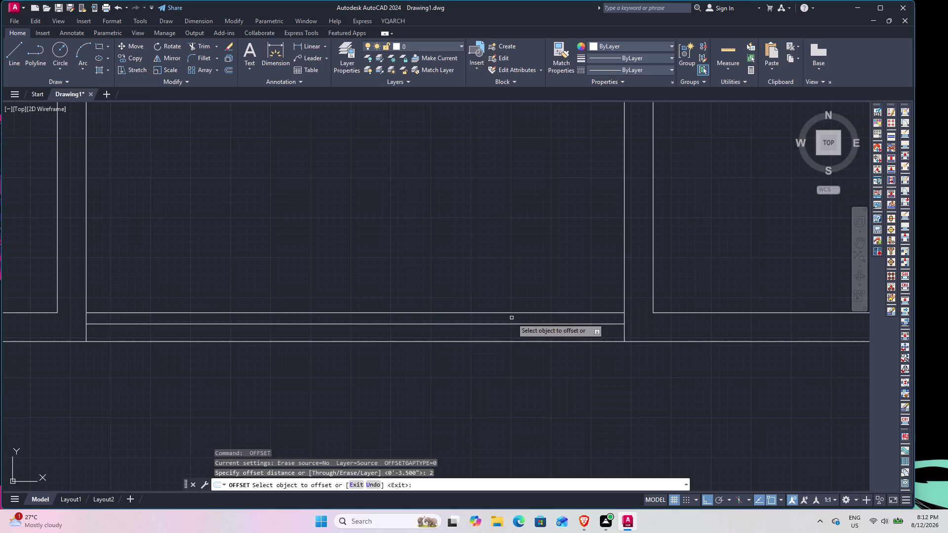
click(514, 323)
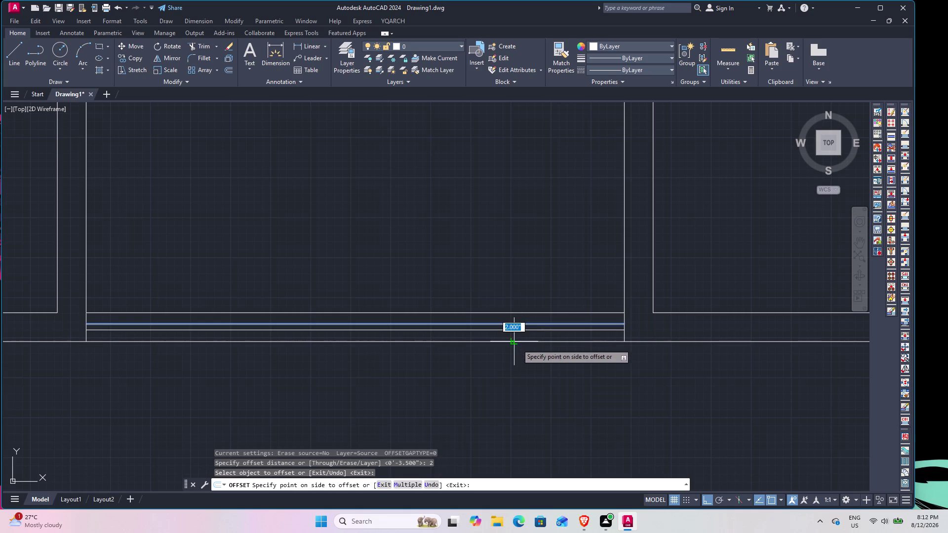
click(517, 344)
key(Escape)
scroll(down, 3)
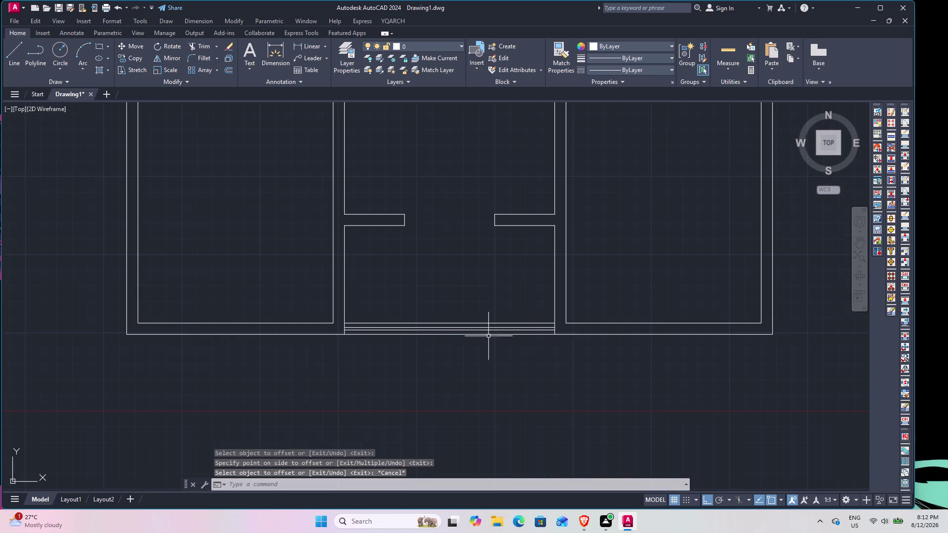
middle_drag(485, 356, 478, 389)
scroll(down, 3)
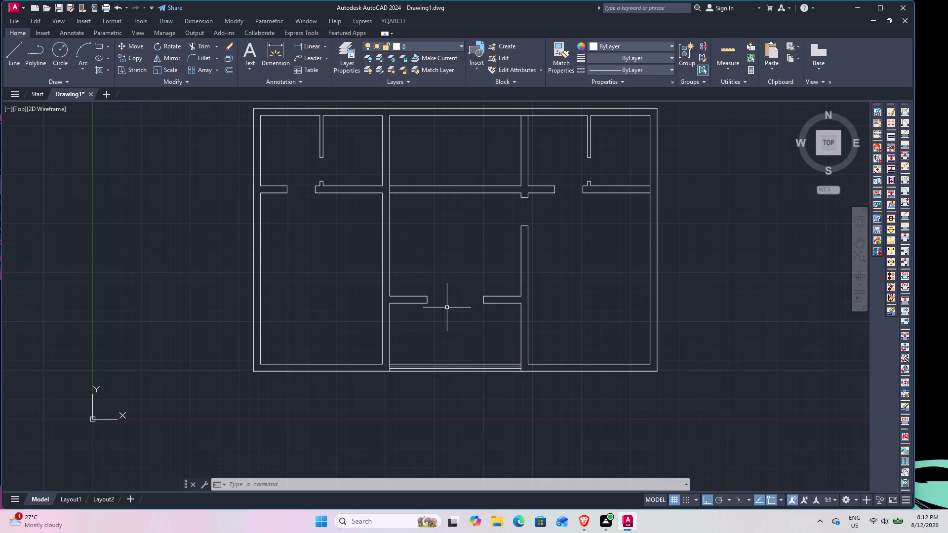
scroll(up, 3)
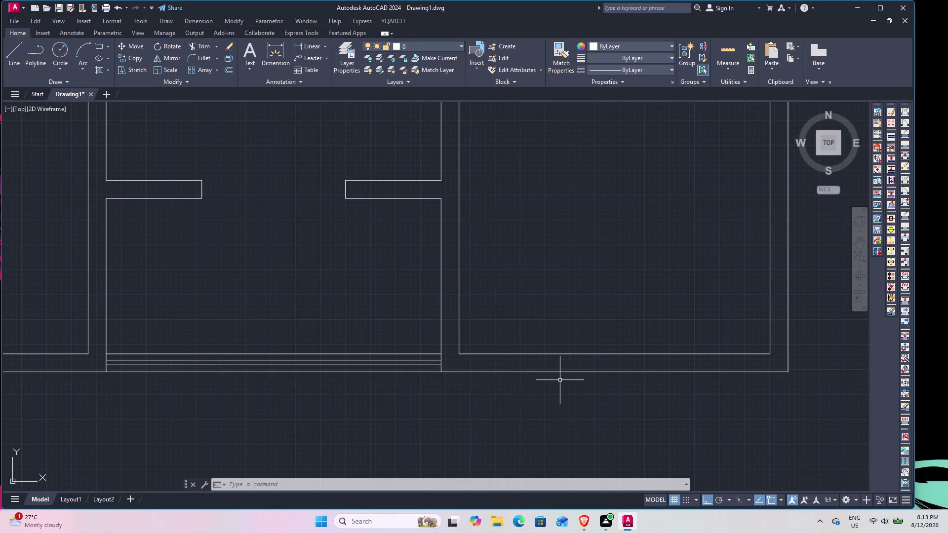
scroll(down, 3)
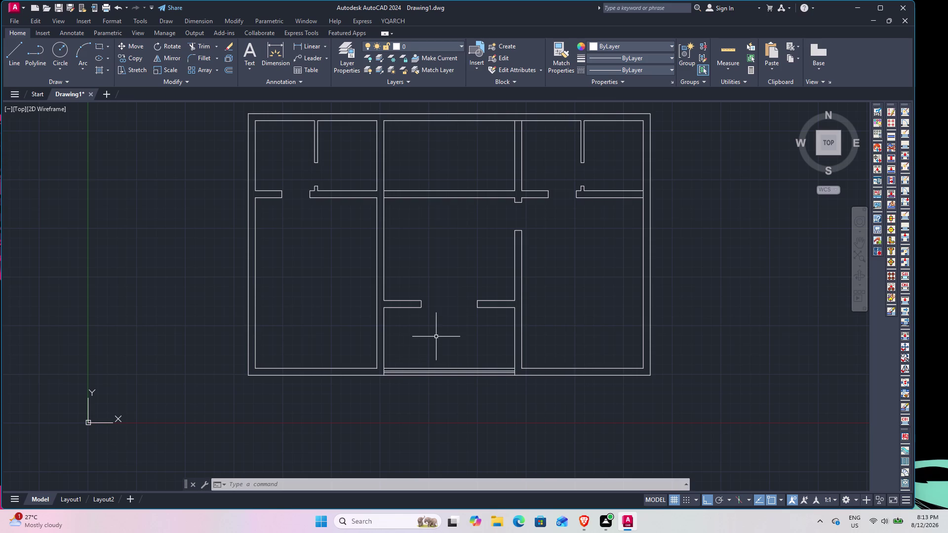
Open the tool palettes with TP and browse tabs back to Architectural samples.
text(TP)
key(space)
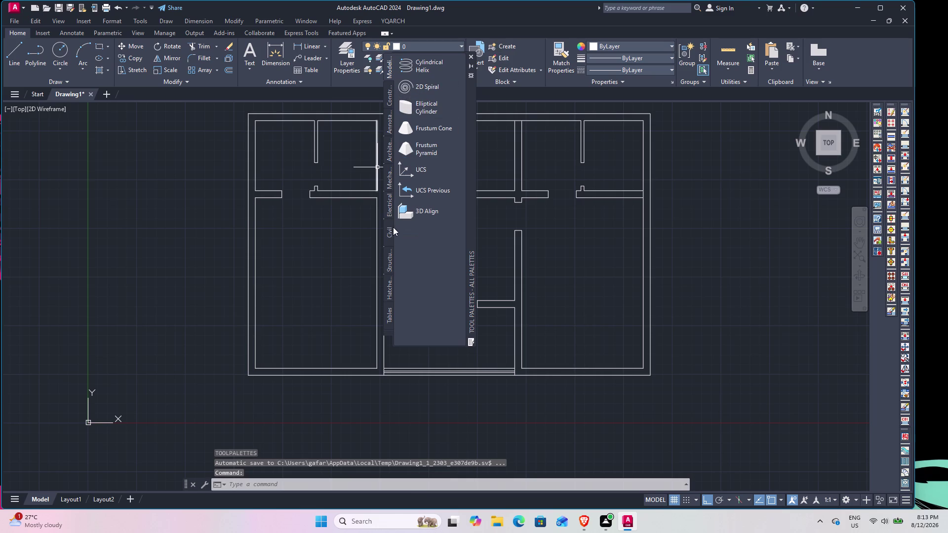
click(387, 153)
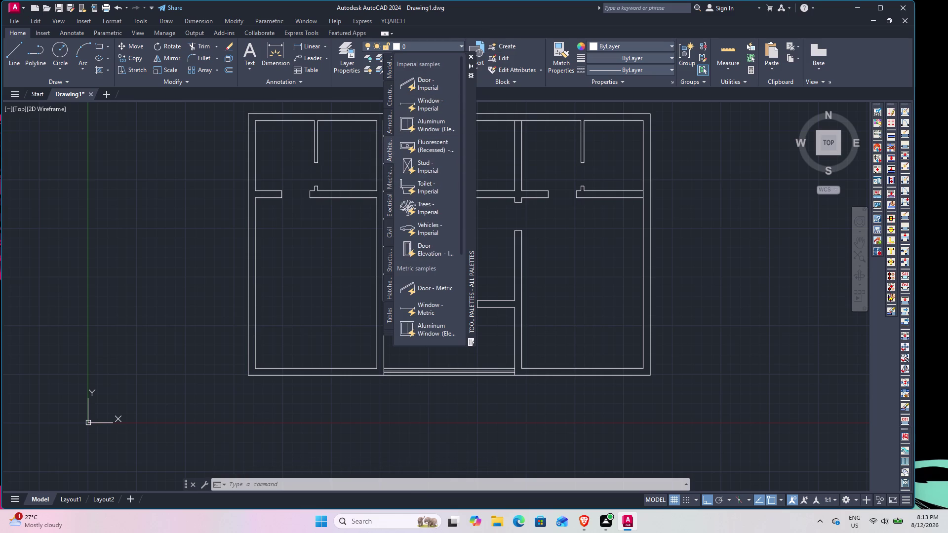
click(393, 103)
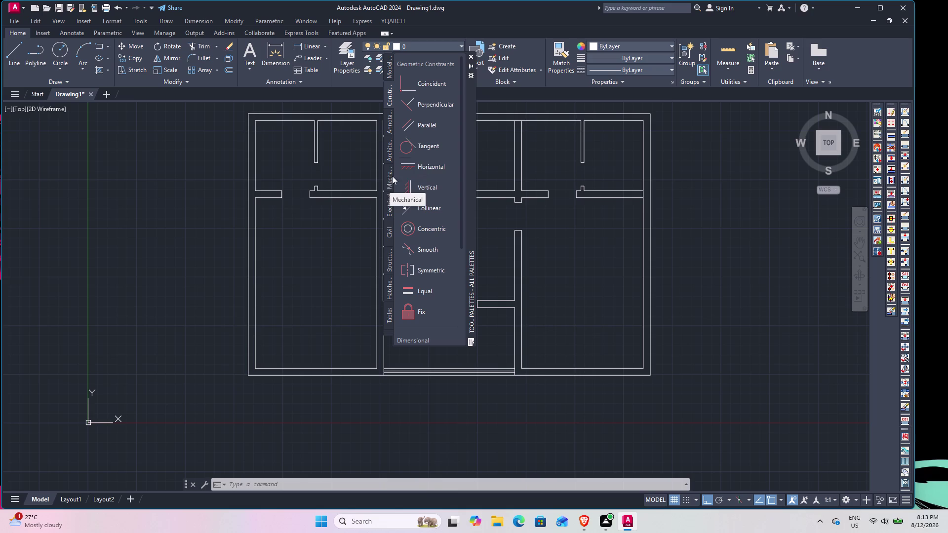
click(389, 151)
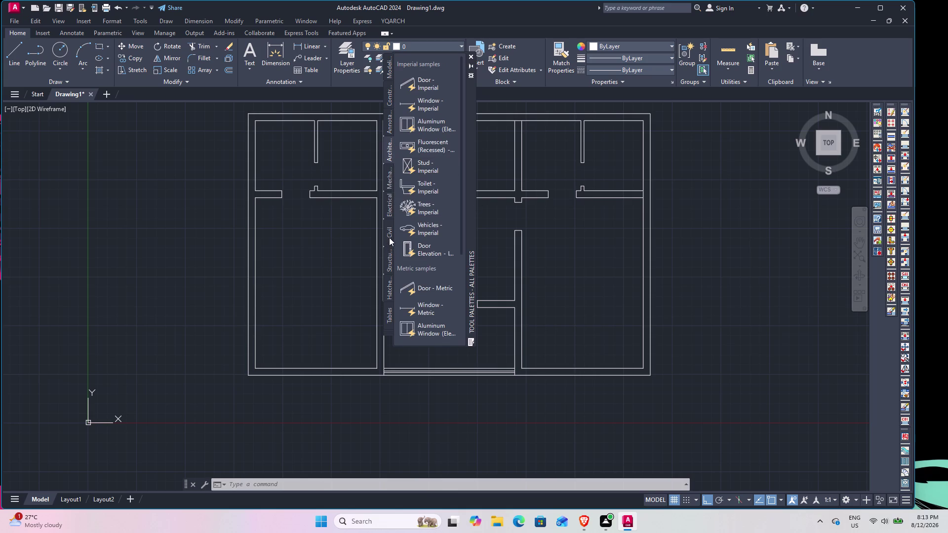
click(389, 236)
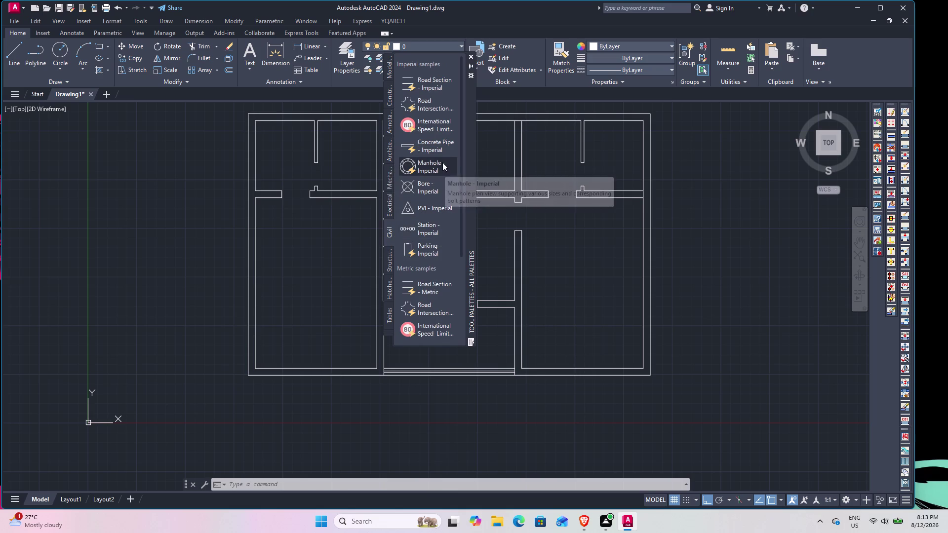
scroll(down, 3)
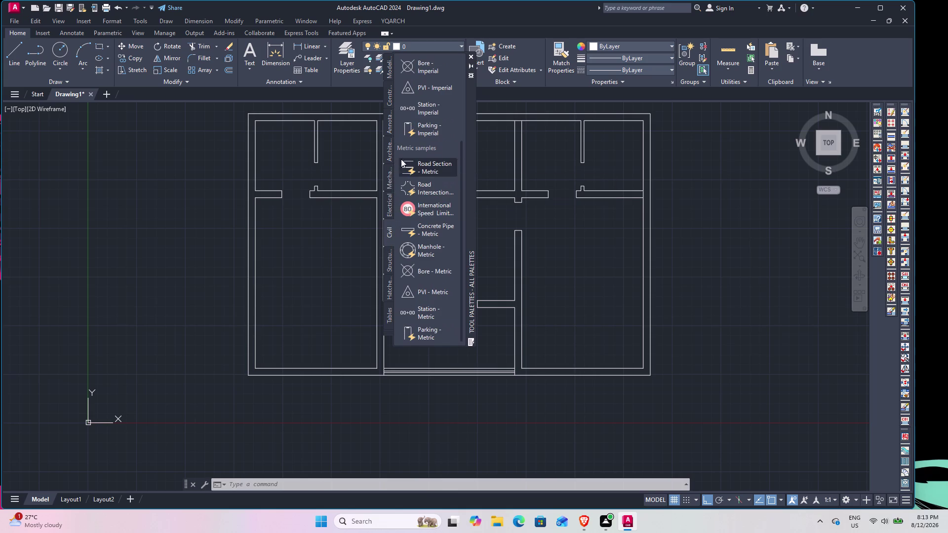
click(390, 154)
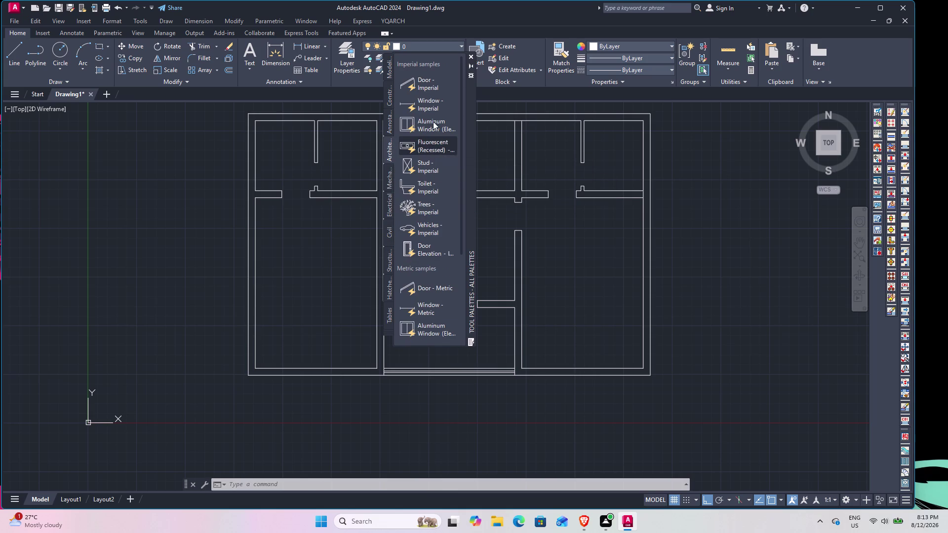
Pick the Aluminum Window sample, then cancel its insertion.
click(431, 101)
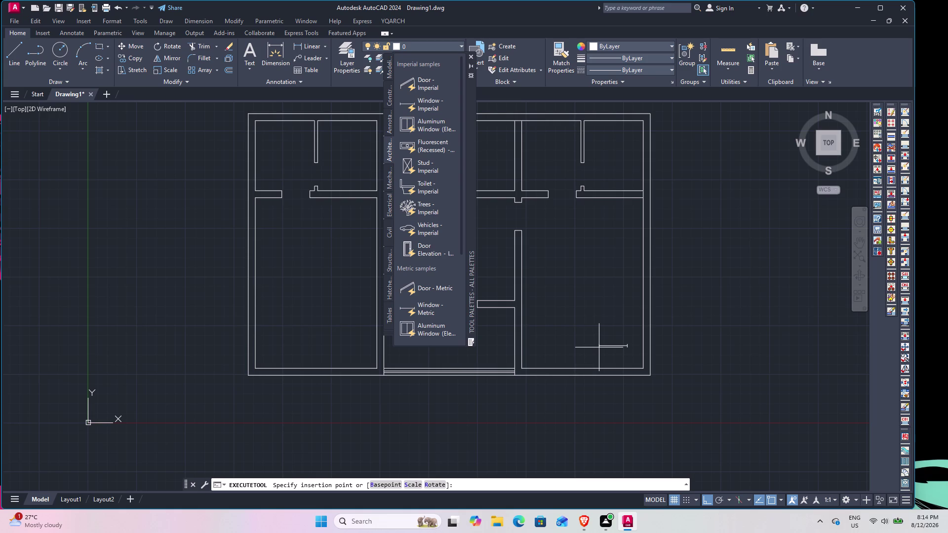
scroll(up, 3)
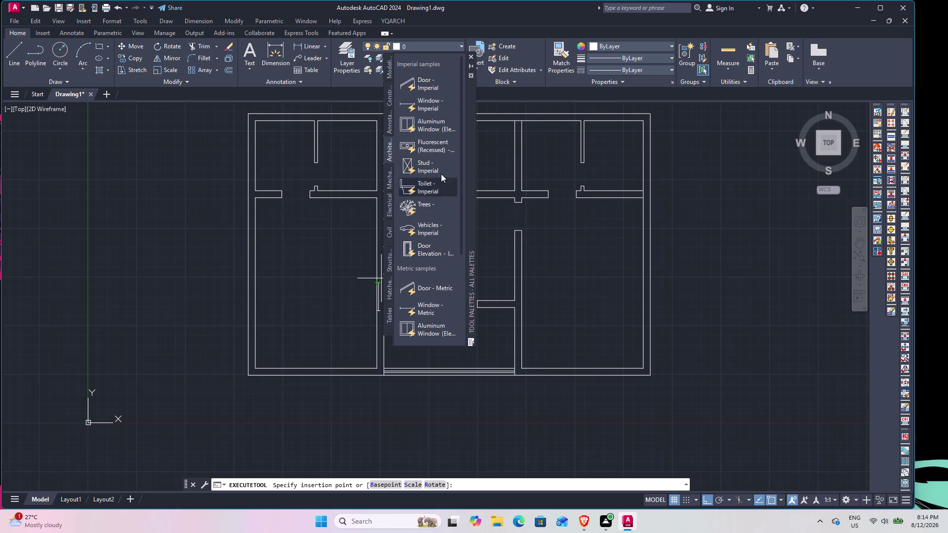
scroll(down, 3)
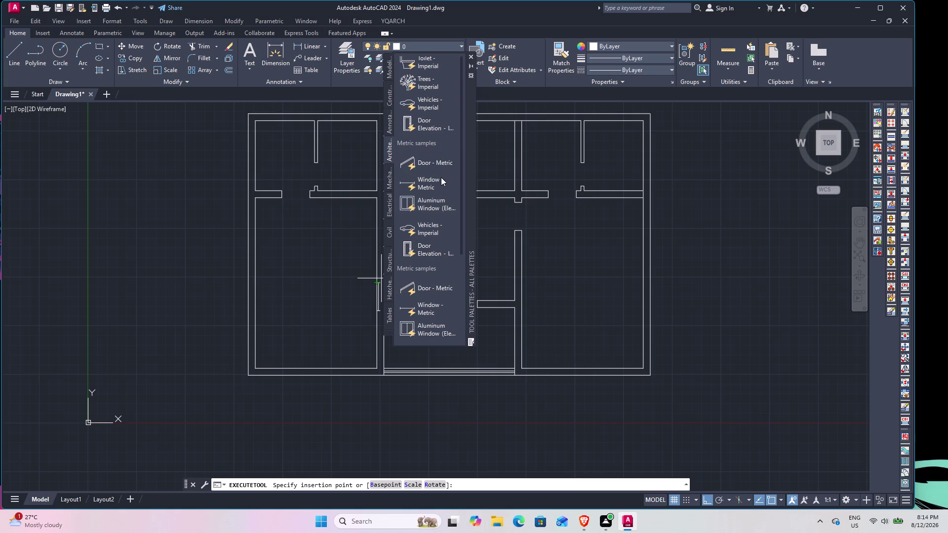
scroll(up, 3)
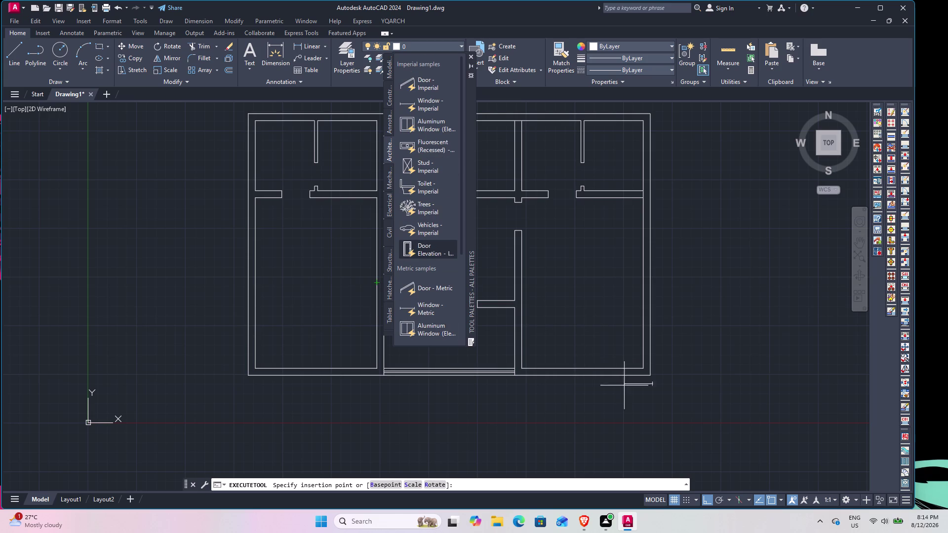
scroll(up, 3)
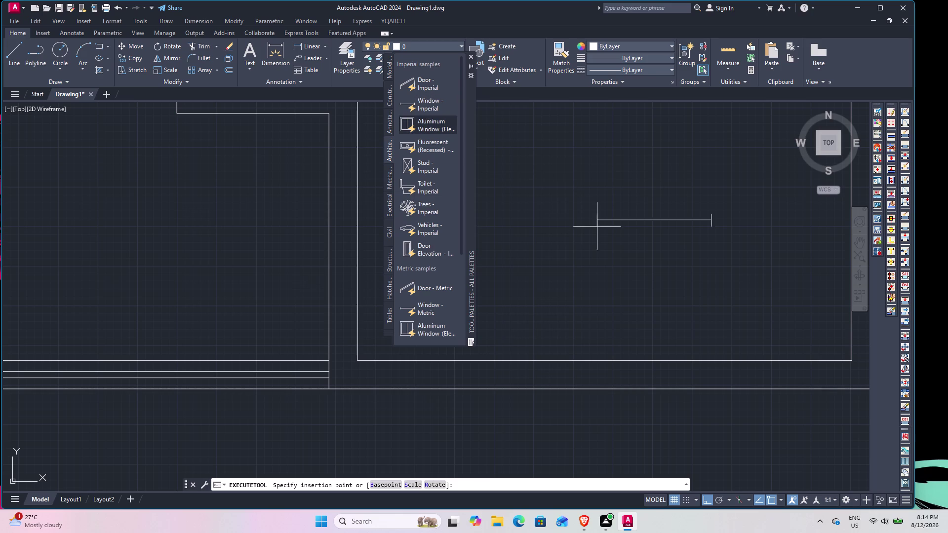
key(space)
key(space)
key(space)
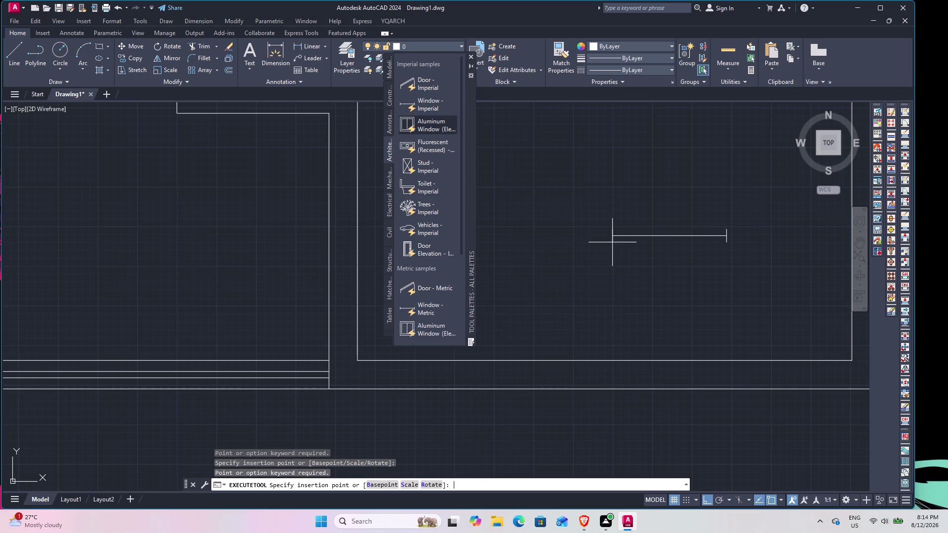
key(space)
key(space)
key(Escape)
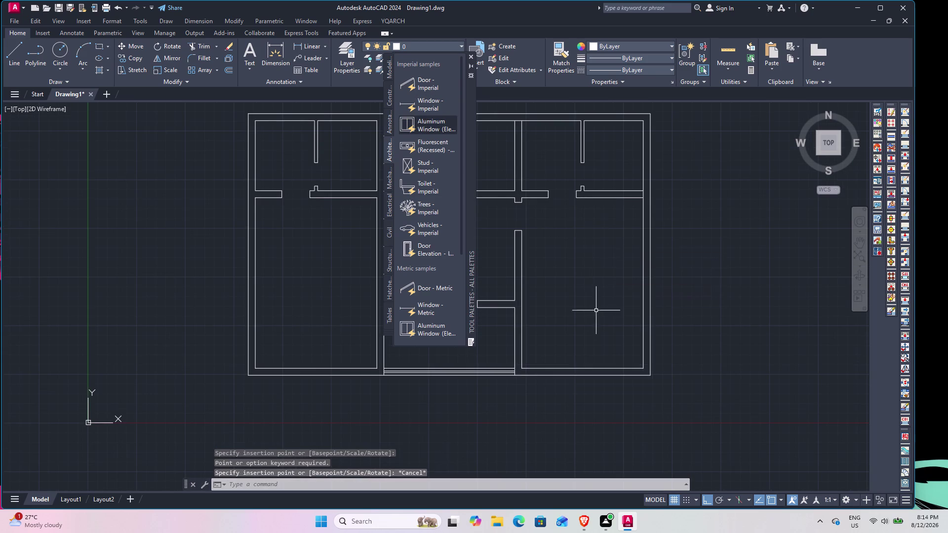
key(Escape)
key(Escape)
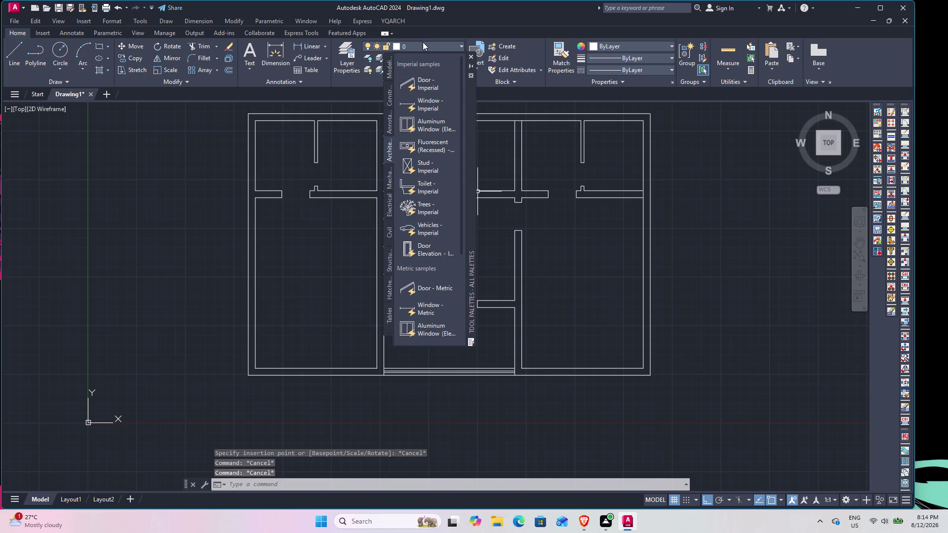
Drag the Tool Palettes window over to the left side of the drawing area.
drag(472, 105, 516, 182)
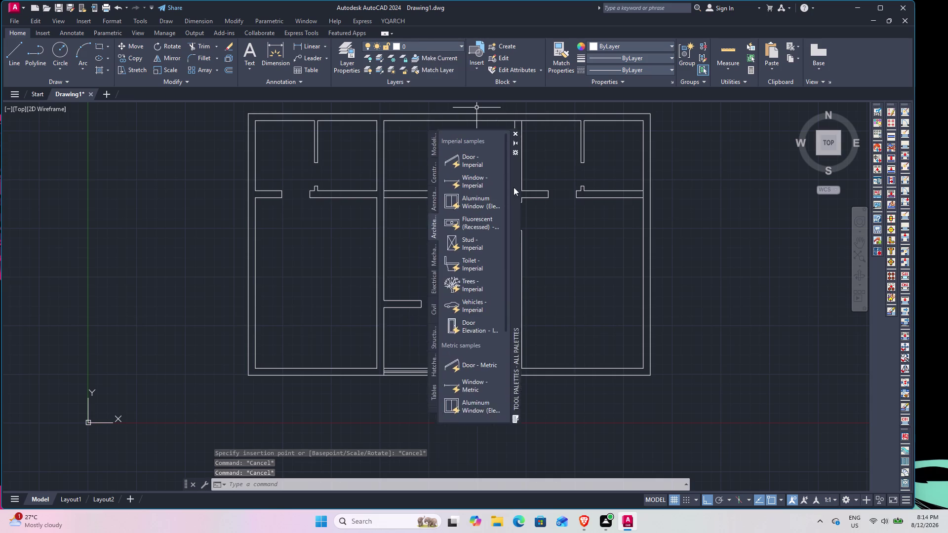
drag(516, 182, 149, 151)
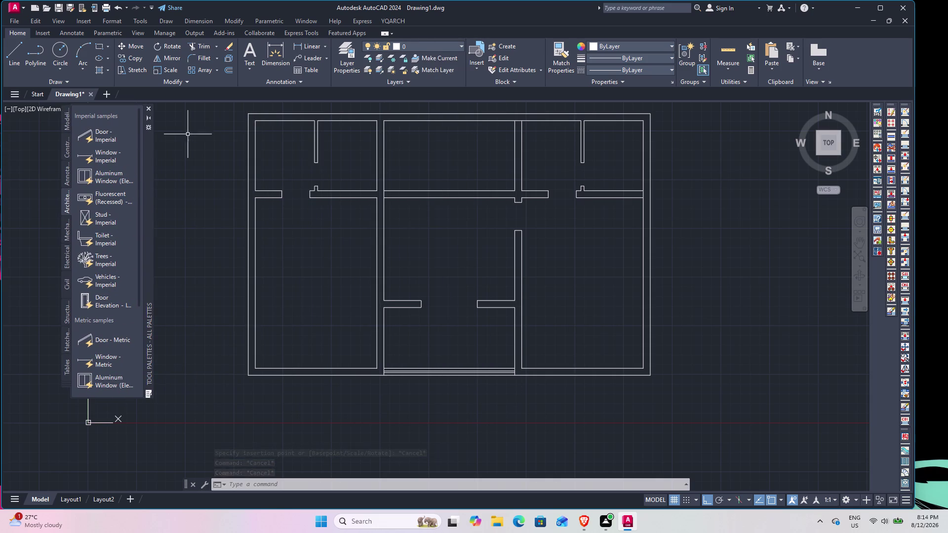
key(Escape)
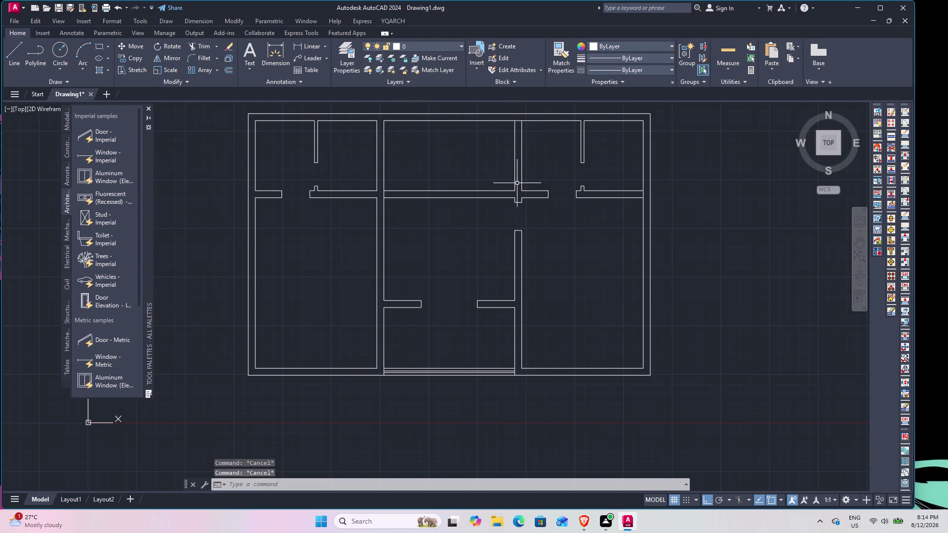
click(397, 19)
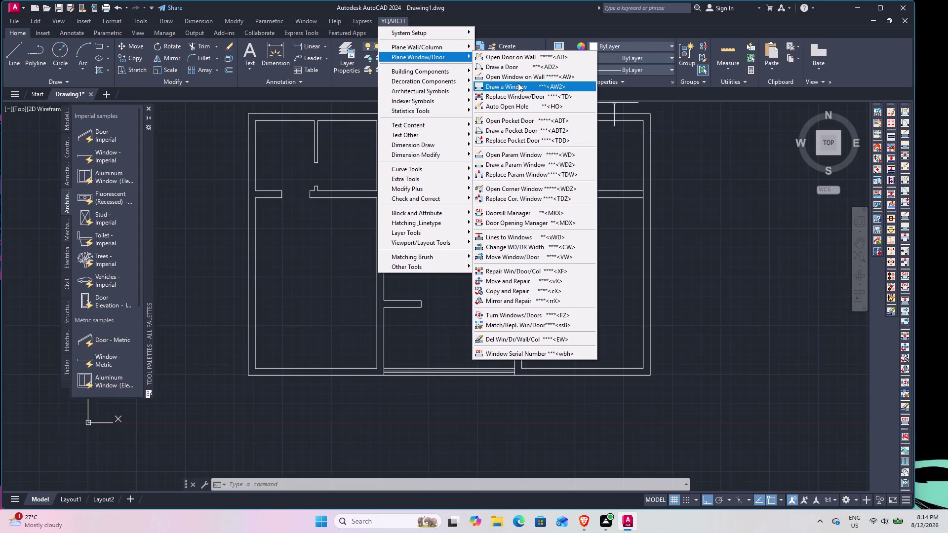
Start YQARCH Open Window on Wall and pick the bottom wall and its partner line.
click(518, 80)
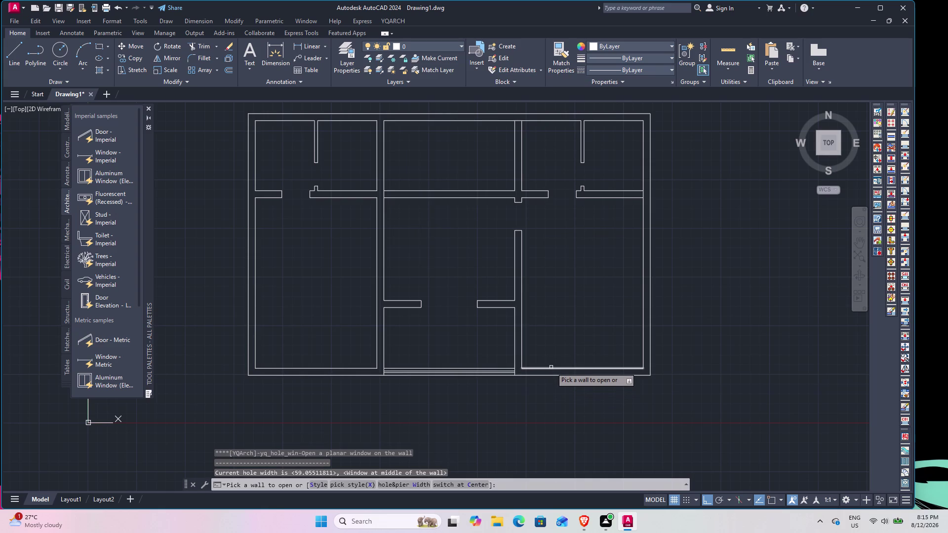
click(551, 367)
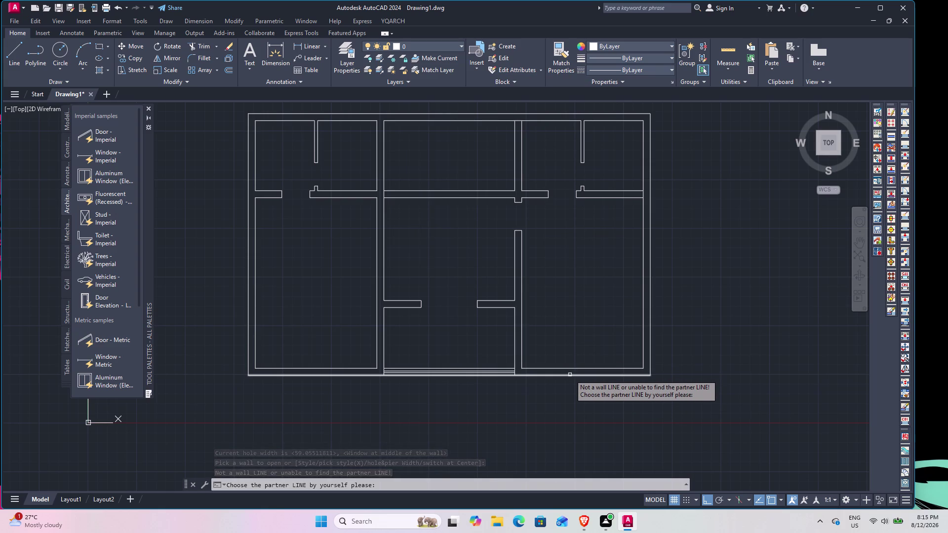
click(570, 375)
scroll(up, 3)
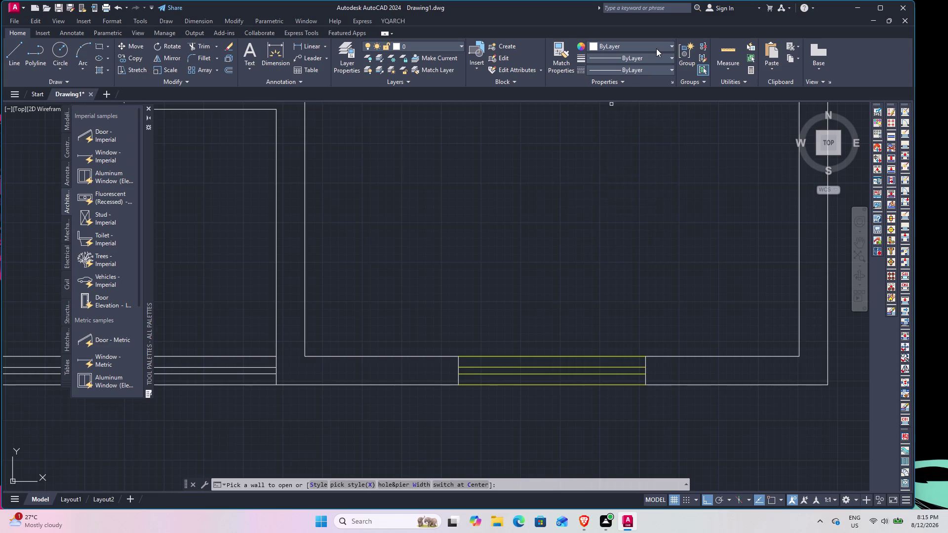
click(388, 19)
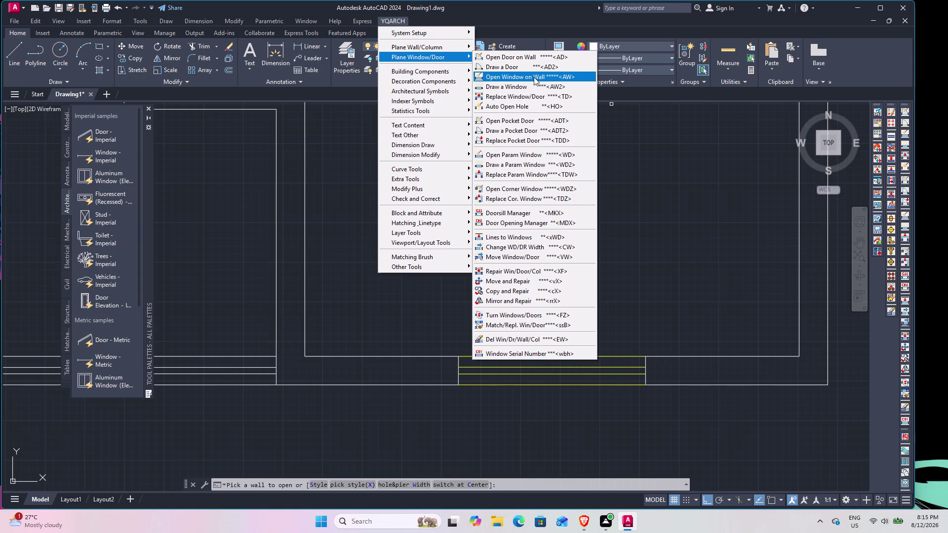
Re-pick the lower-right room's bottom wall and window-select the window lines.
right_click(533, 77)
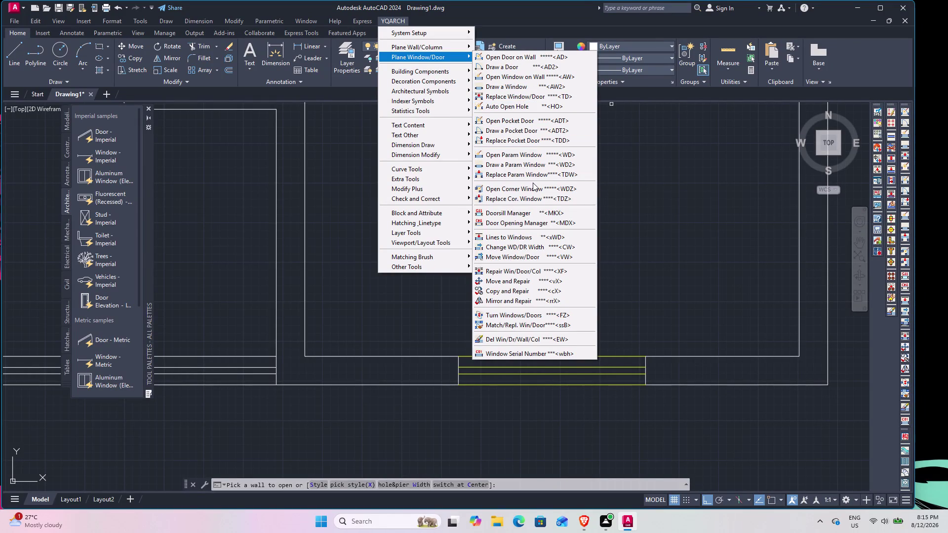
key(Escape)
key(Escape)
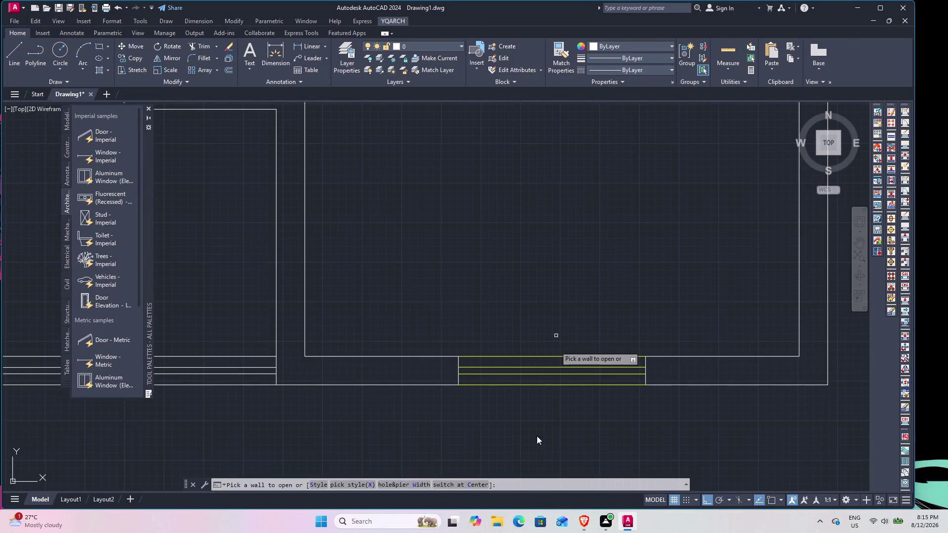
key(Escape)
click(643, 373)
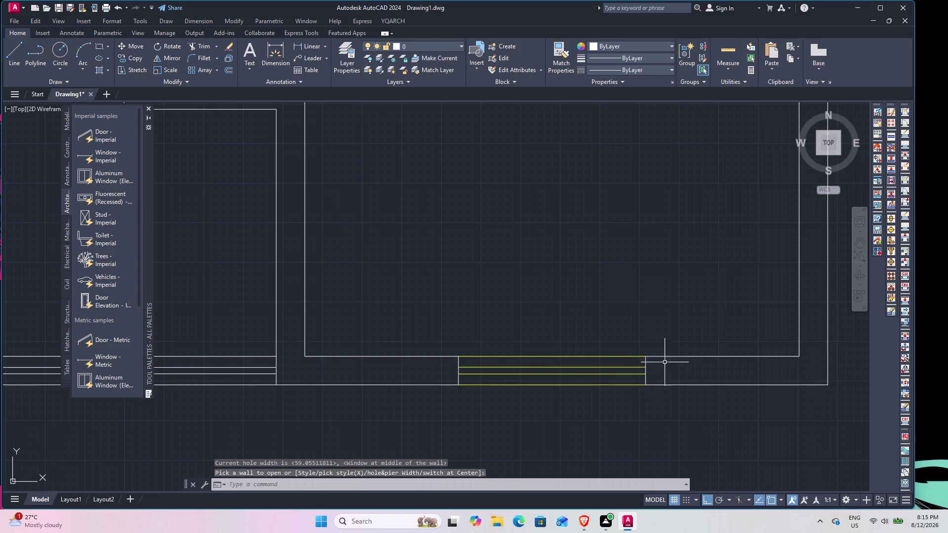
click(659, 376)
click(613, 369)
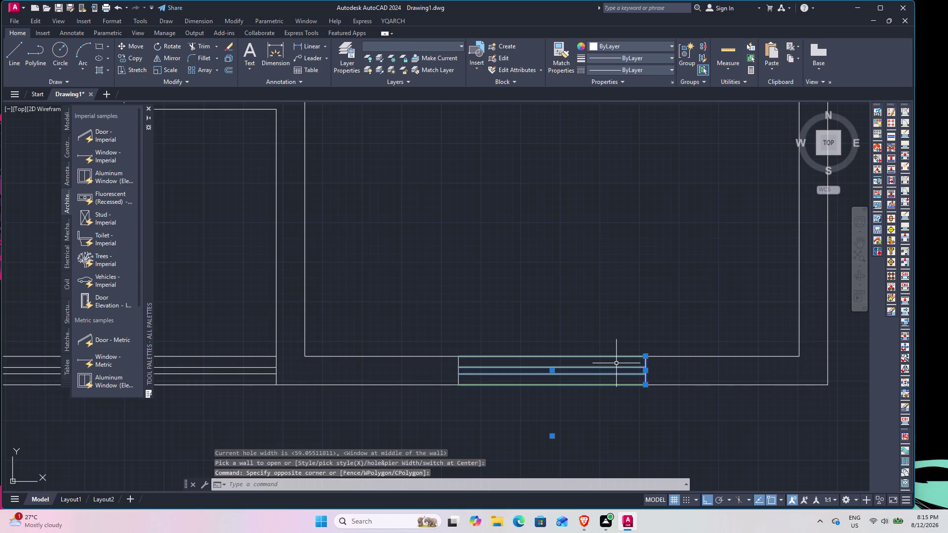
Erase the window lines, extend the wall lines across the gap, delete the leftover end line.
right_click(555, 311)
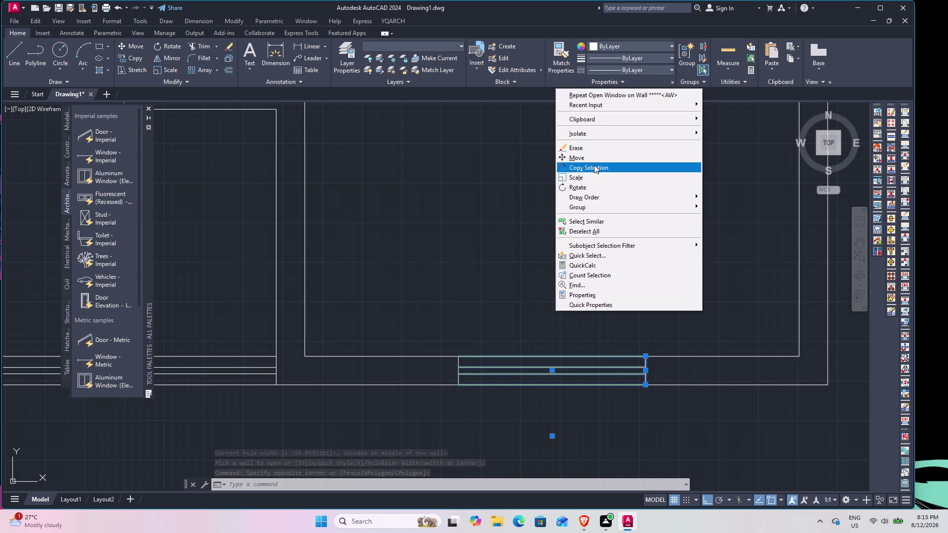
click(599, 148)
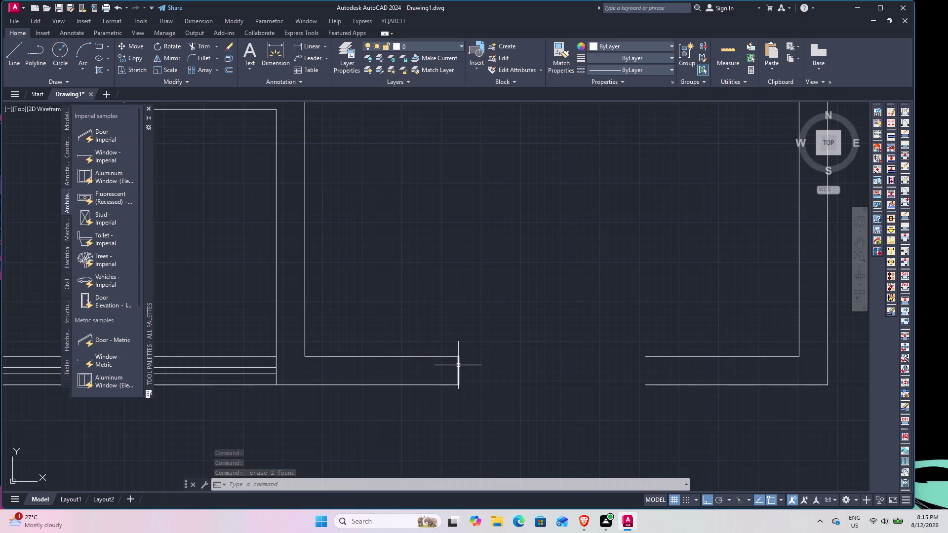
text(EX)
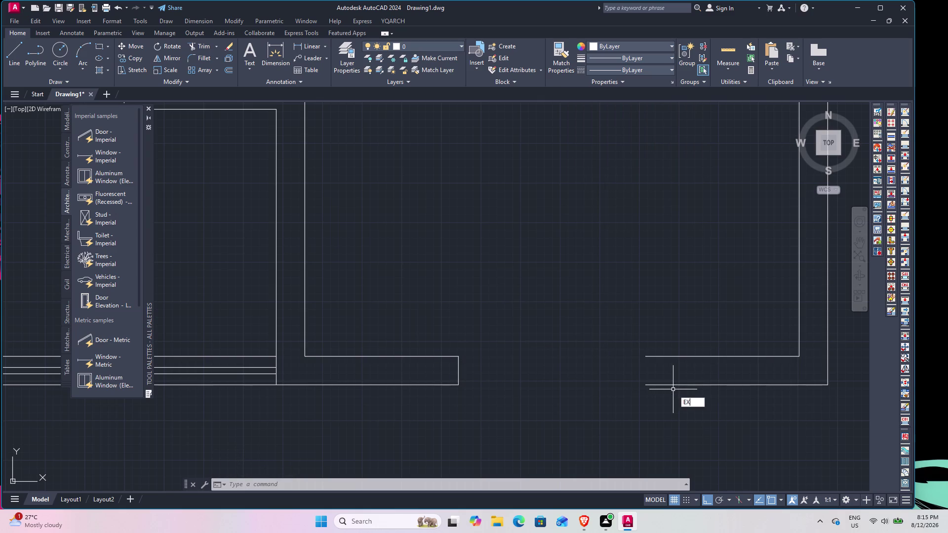
key(space)
drag(681, 403, 680, 398)
click(644, 285)
key(Escape)
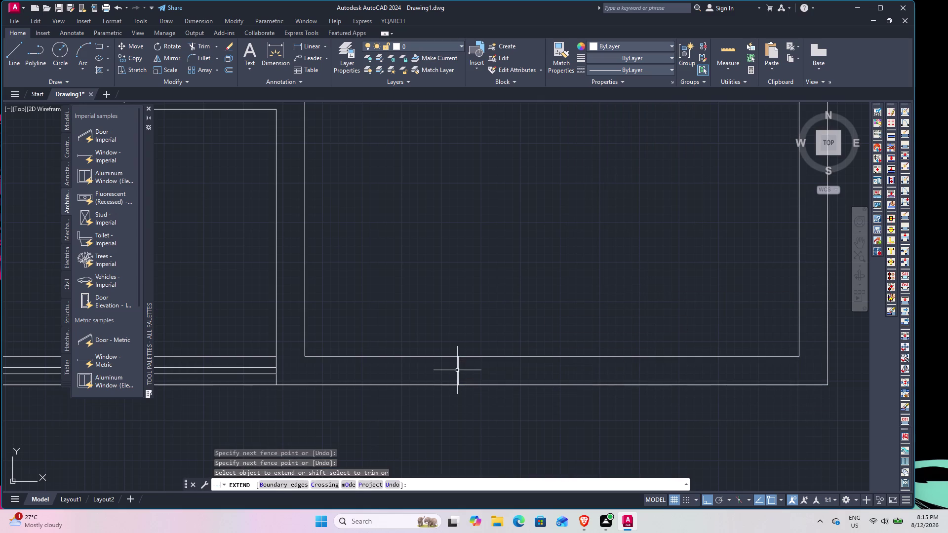
click(457, 371)
right_click(577, 357)
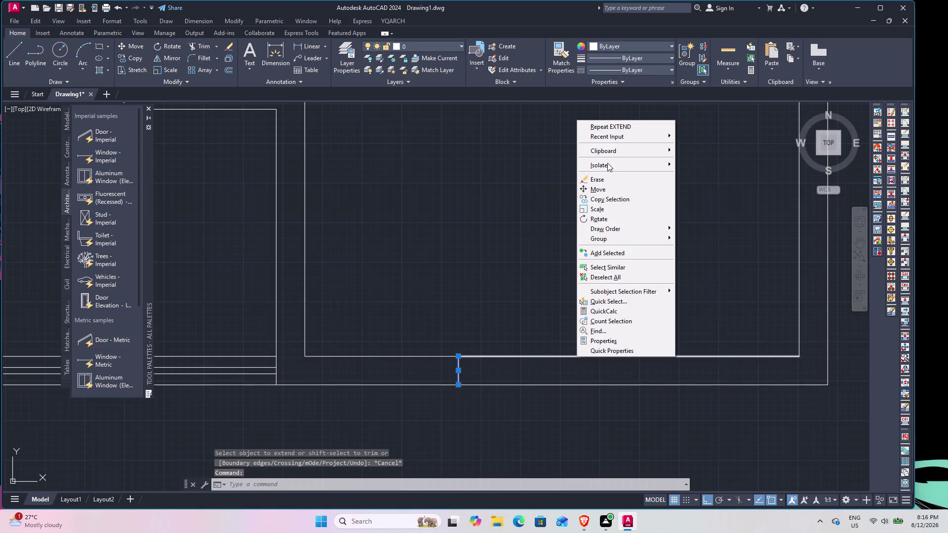
click(599, 179)
Join the four bottom-wall segments into continuous polylines.
click(491, 357)
click(501, 327)
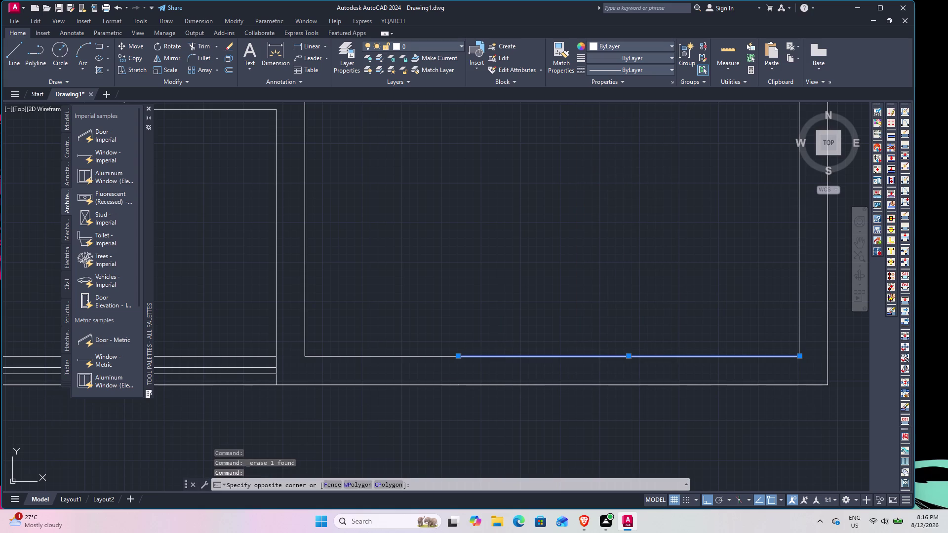
click(510, 319)
drag(539, 449, 520, 430)
click(411, 302)
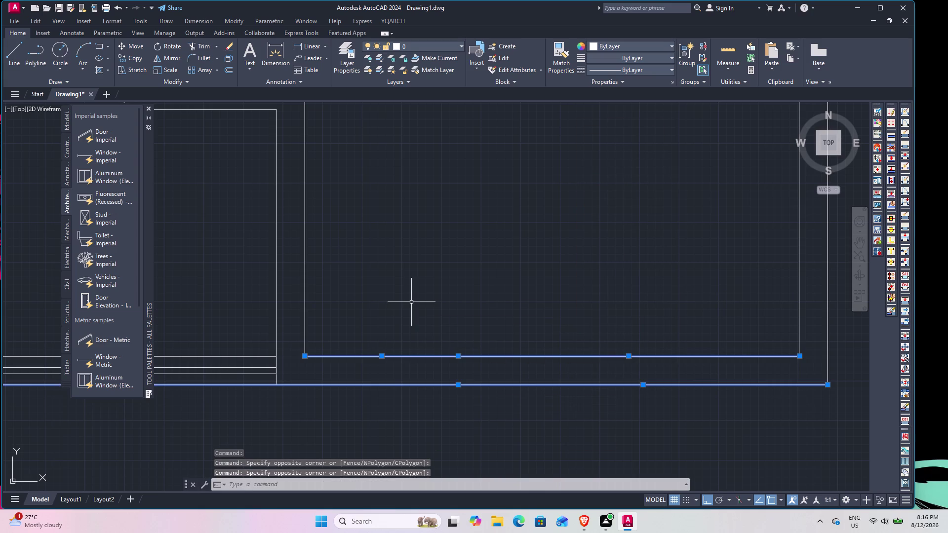
text(J)
key(space)
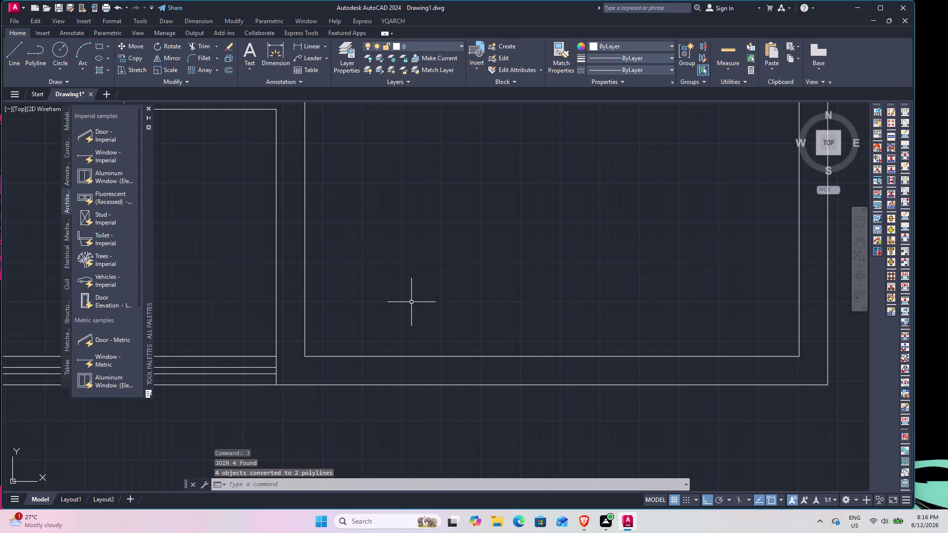
Select and join the right room's inner bottom wall line.
scroll(down, 3)
middle_drag(377, 307, 798, 318)
middle_drag(759, 331, 417, 362)
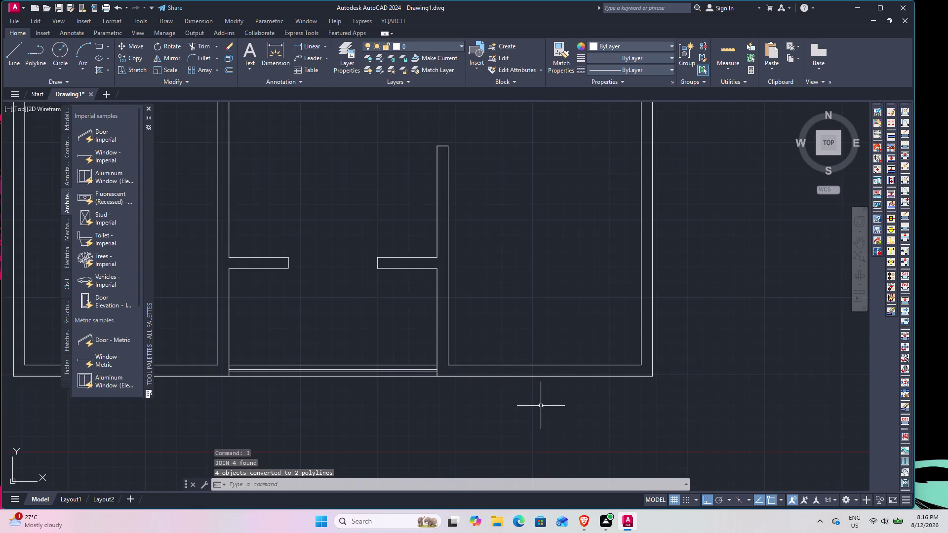
click(528, 375)
click(528, 365)
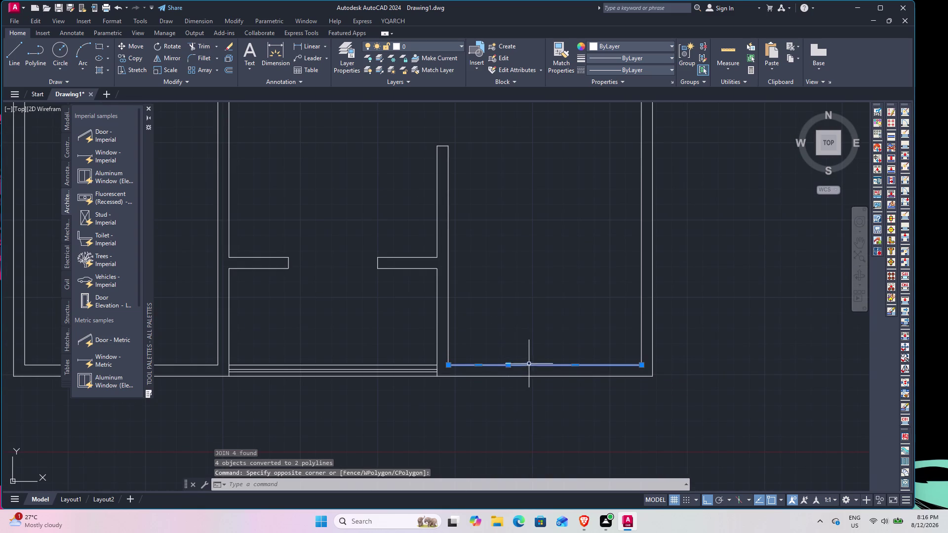
key(Escape)
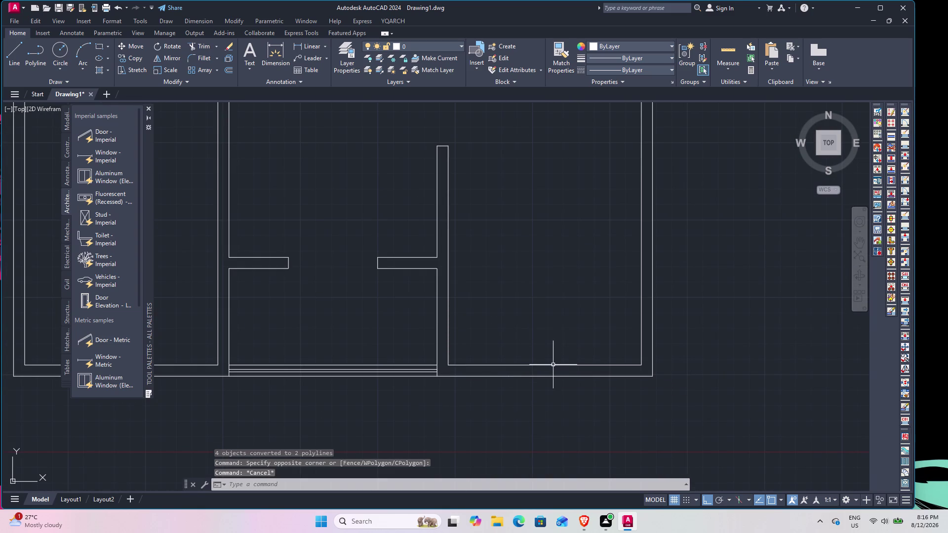
click(580, 374)
click(499, 354)
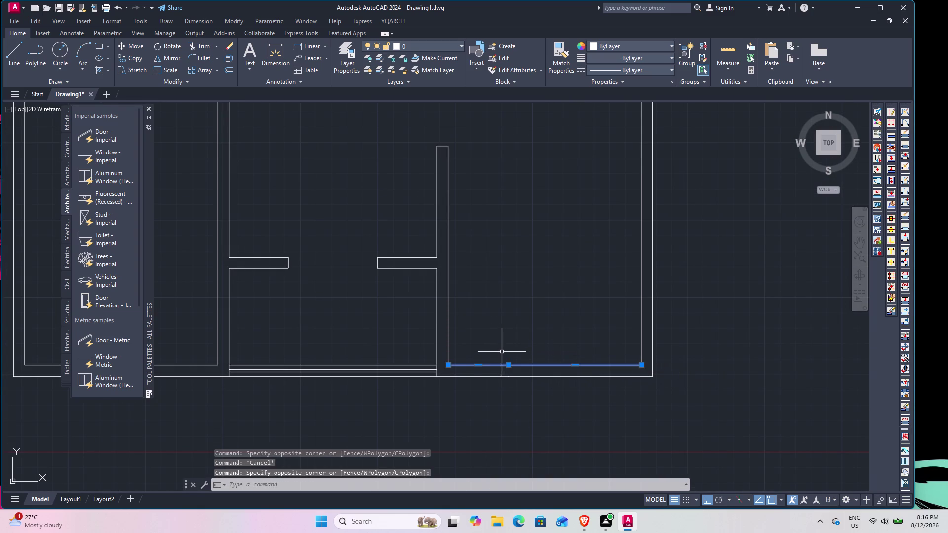
text(J)
key(space)
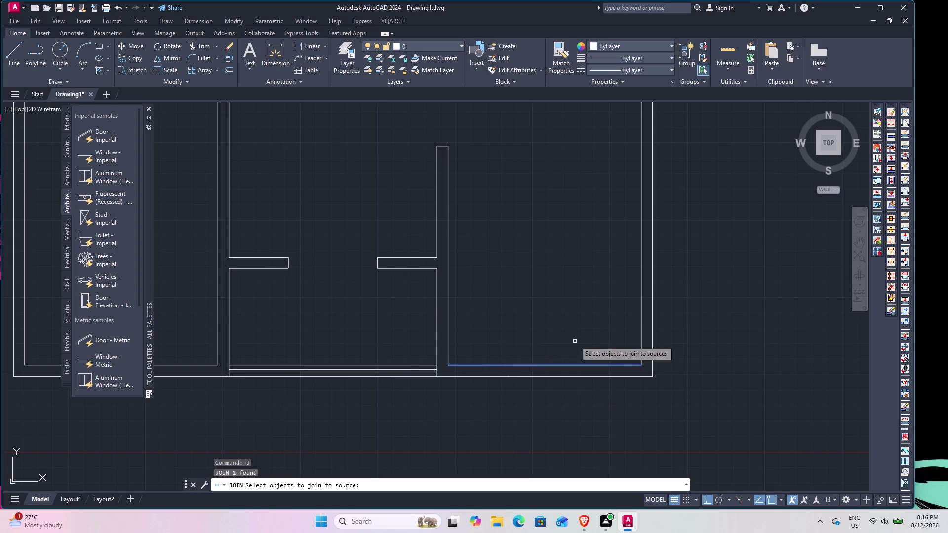
key(Escape)
click(572, 365)
key(Escape)
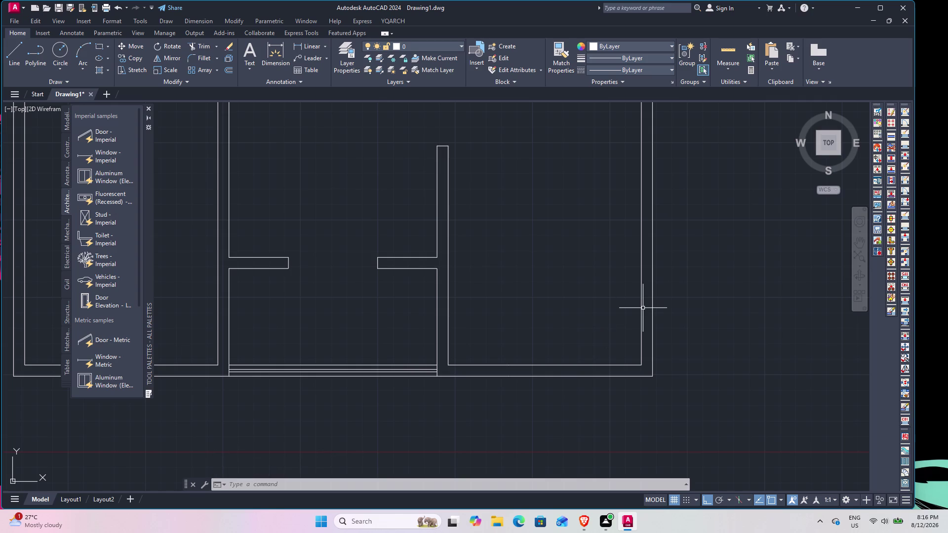
Draw a two-point line at the central wall junction below the upper rooms, then cancel.
scroll(down, 3)
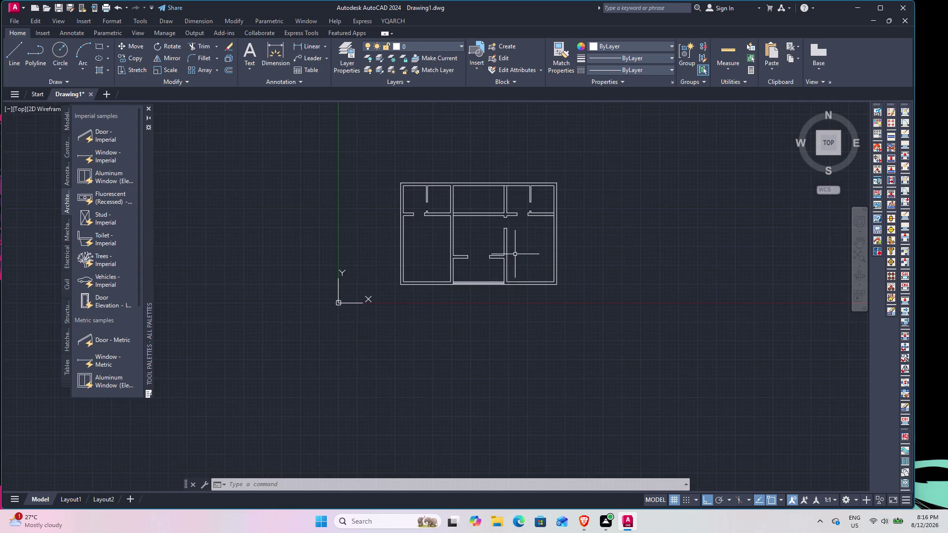
scroll(up, 3)
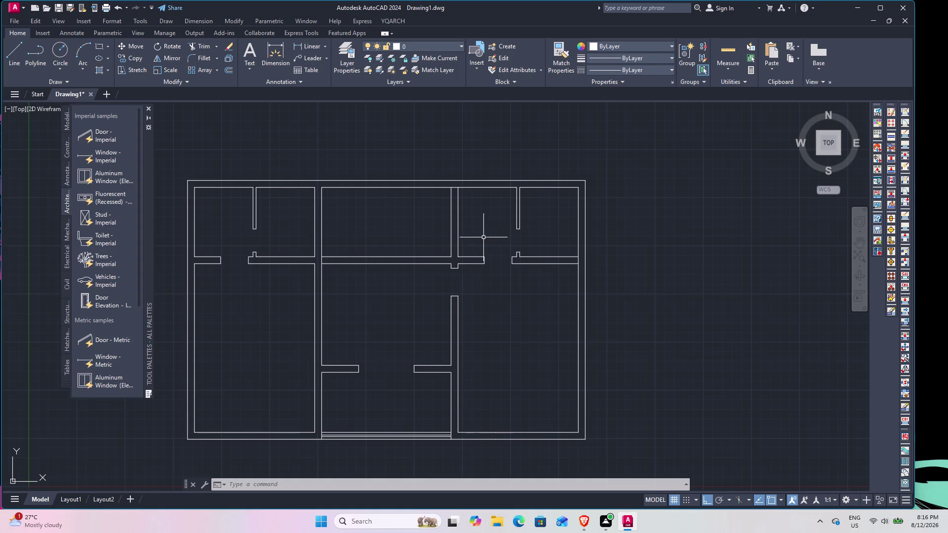
middle_drag(479, 236, 646, 203)
middle_drag(453, 224, 496, 208)
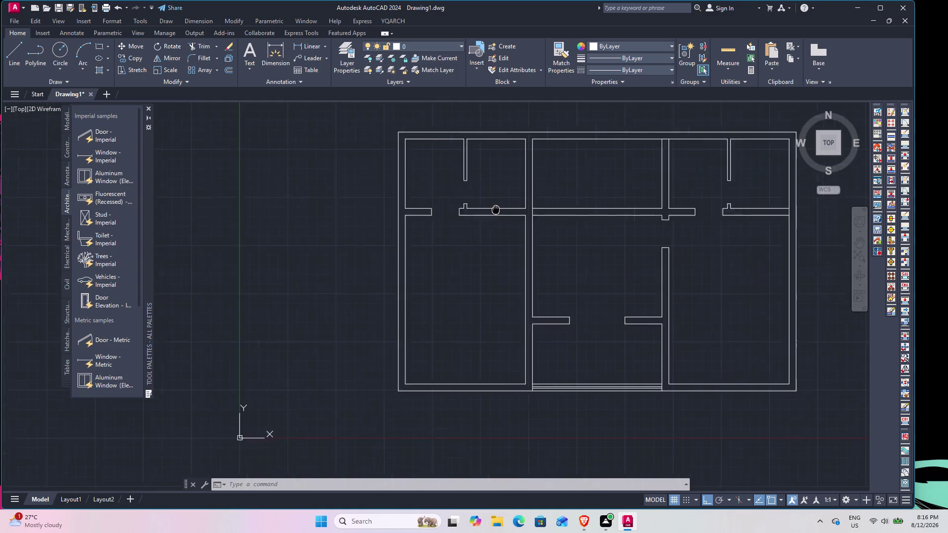
middle_drag(496, 209, 424, 221)
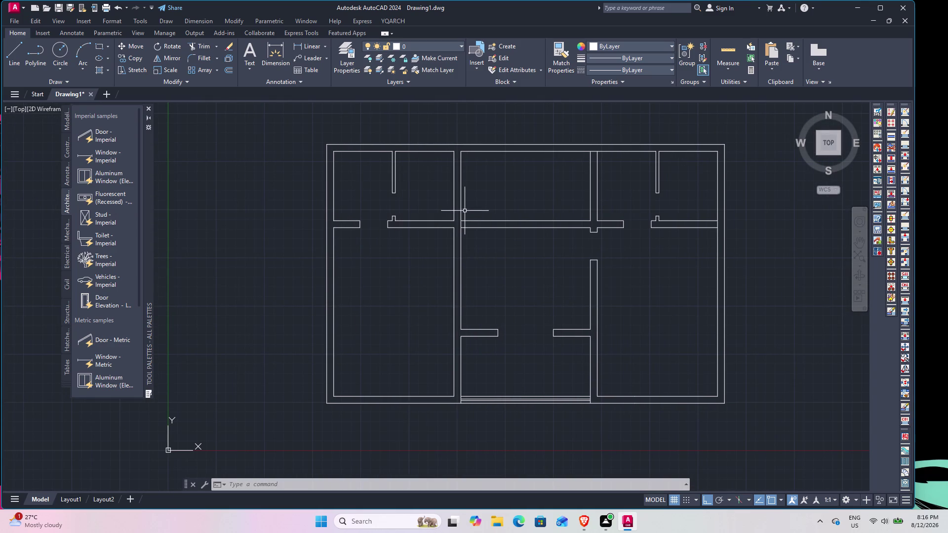
scroll(up, 3)
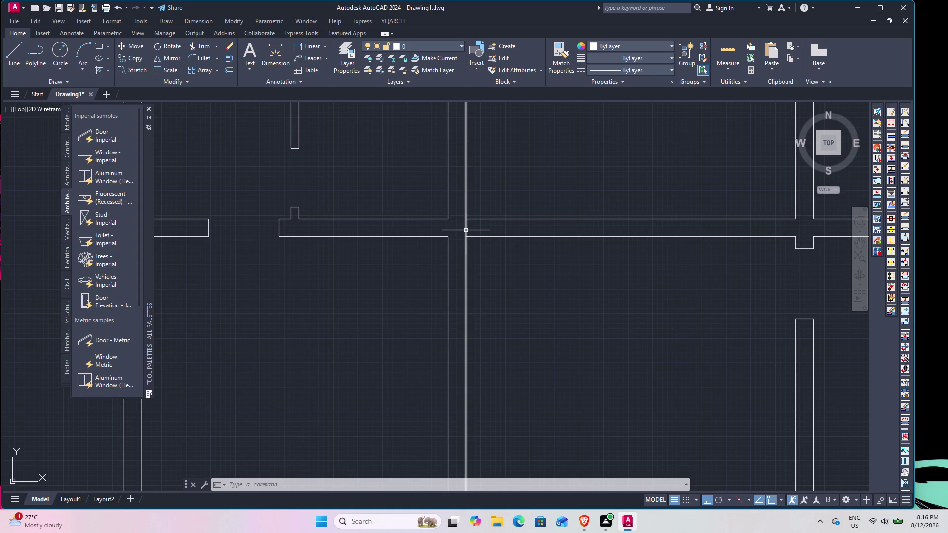
middle_drag(805, 229, 639, 337)
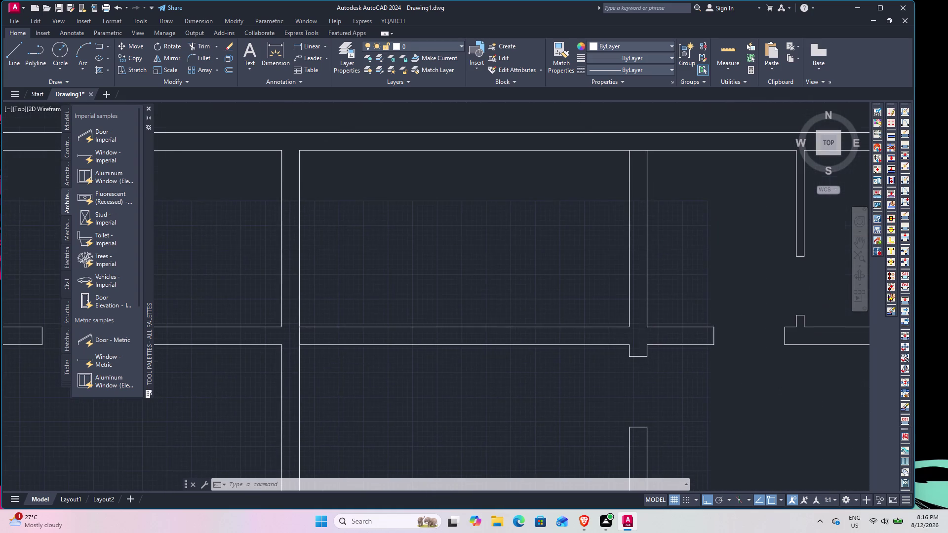
scroll(down, 3)
middle_drag(597, 378, 545, 332)
scroll(up, 3)
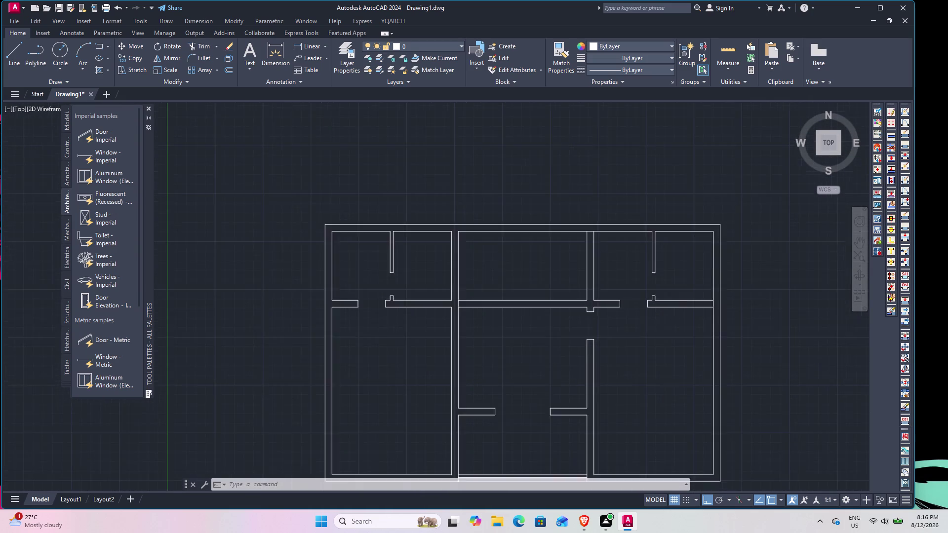
scroll(up, 3)
text(L)
key(space)
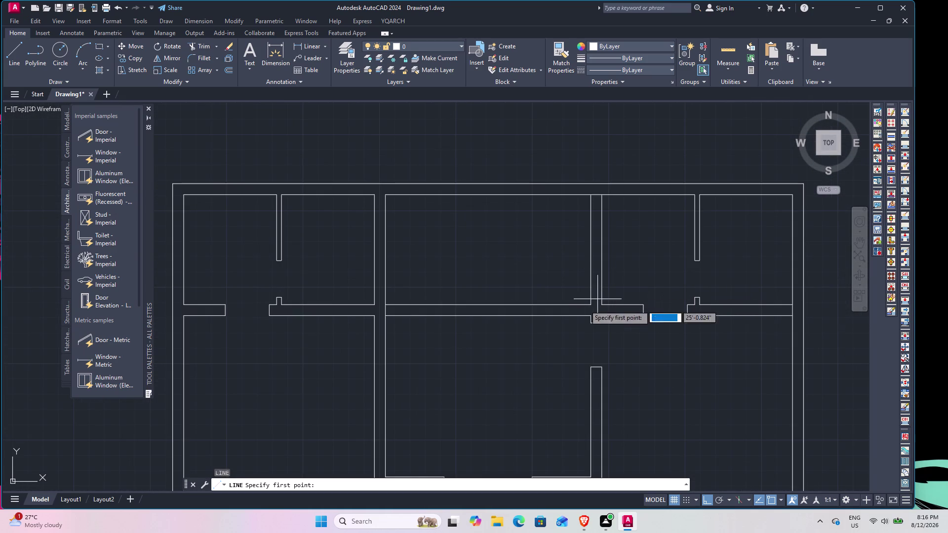
click(592, 302)
click(593, 315)
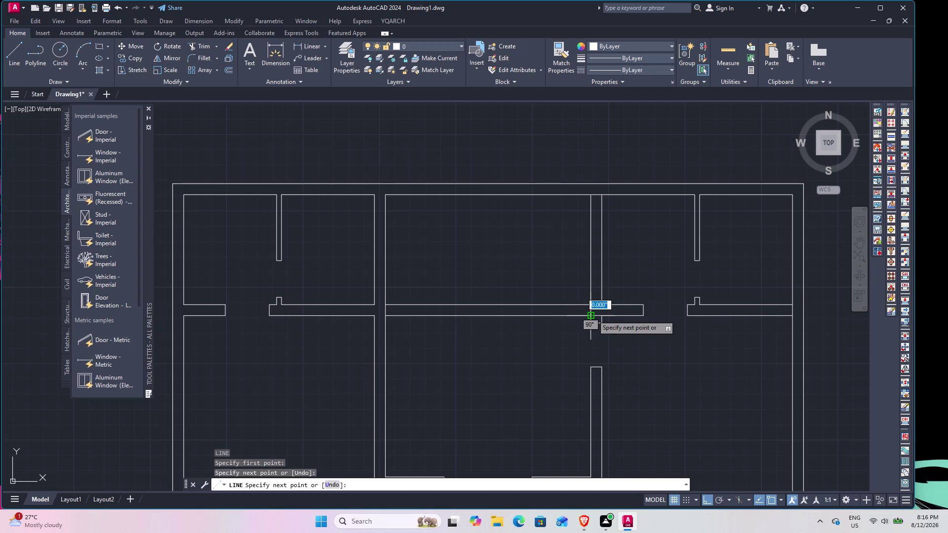
key(Escape)
Trim the two wall pieces at the central junction.
text(TR)
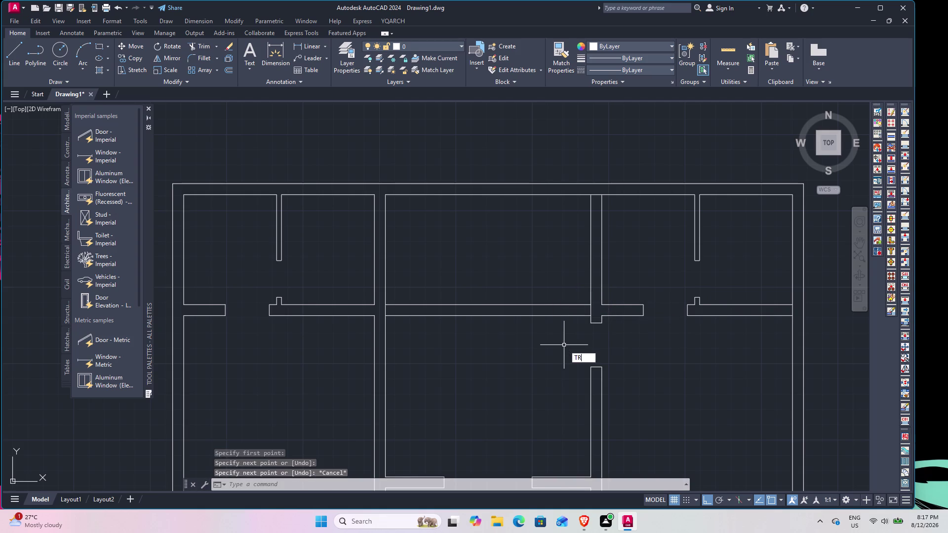
key(space)
drag(561, 347, 557, 324)
click(543, 258)
click(528, 354)
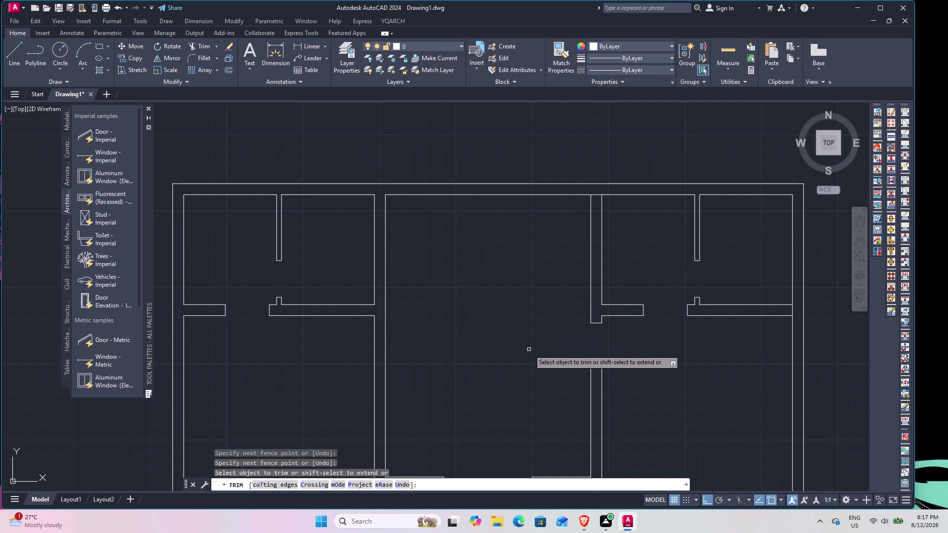
key(Escape)
Close the tool palettes and recentre the whole floor plan in view.
scroll(down, 3)
middle_drag(519, 324, 486, 239)
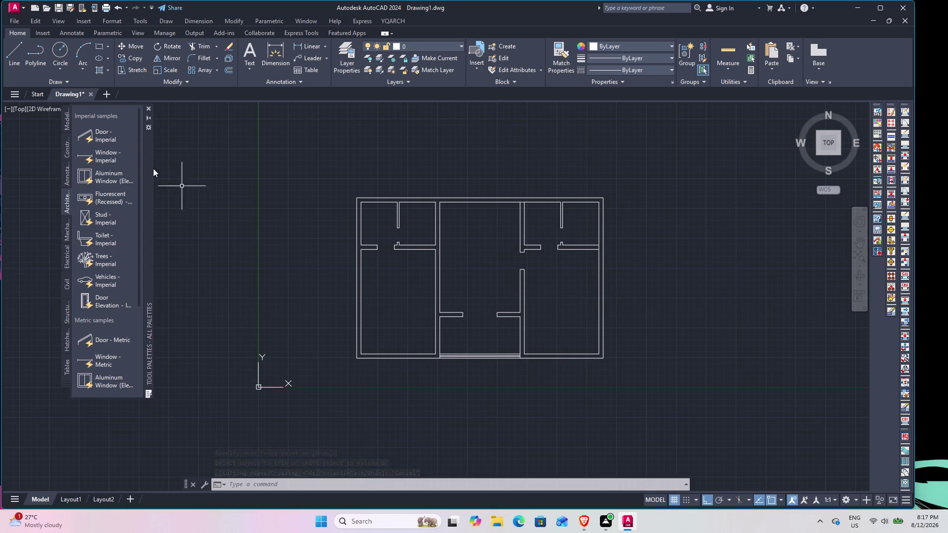
click(146, 107)
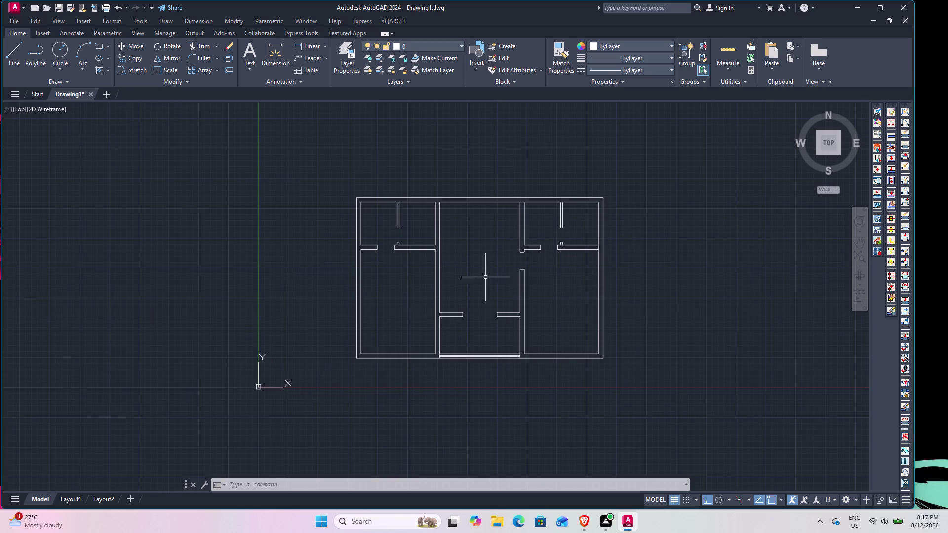
scroll(up, 3)
middle_drag(453, 284, 439, 230)
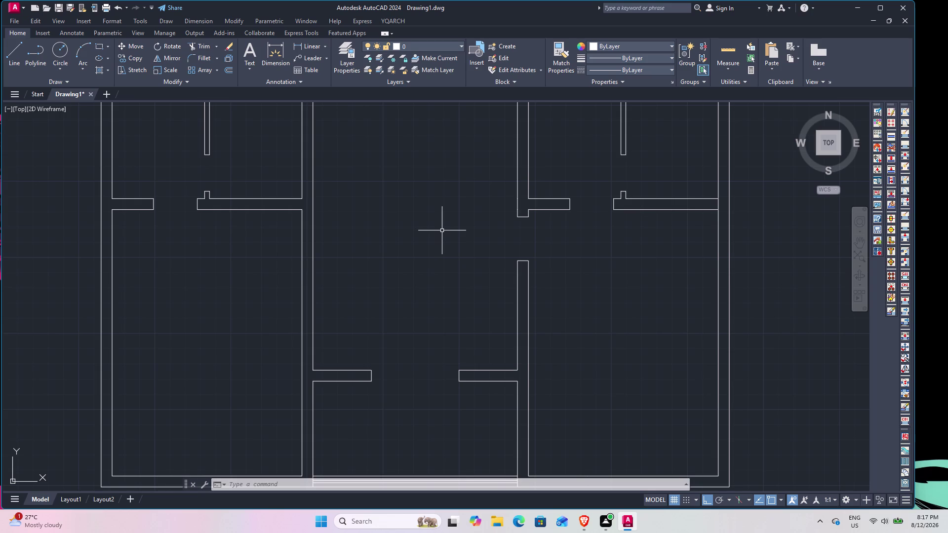
scroll(down, 3)
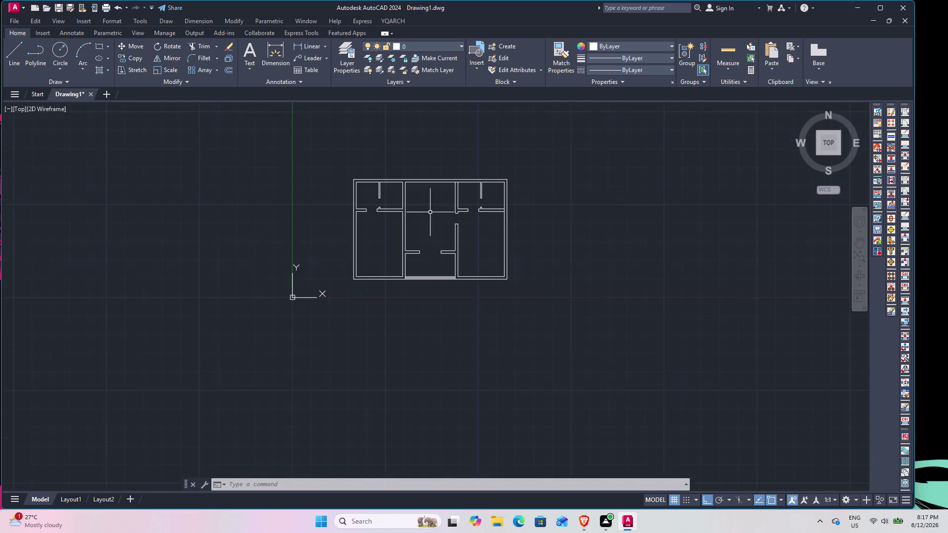
scroll(up, 3)
middle_drag(384, 234, 426, 248)
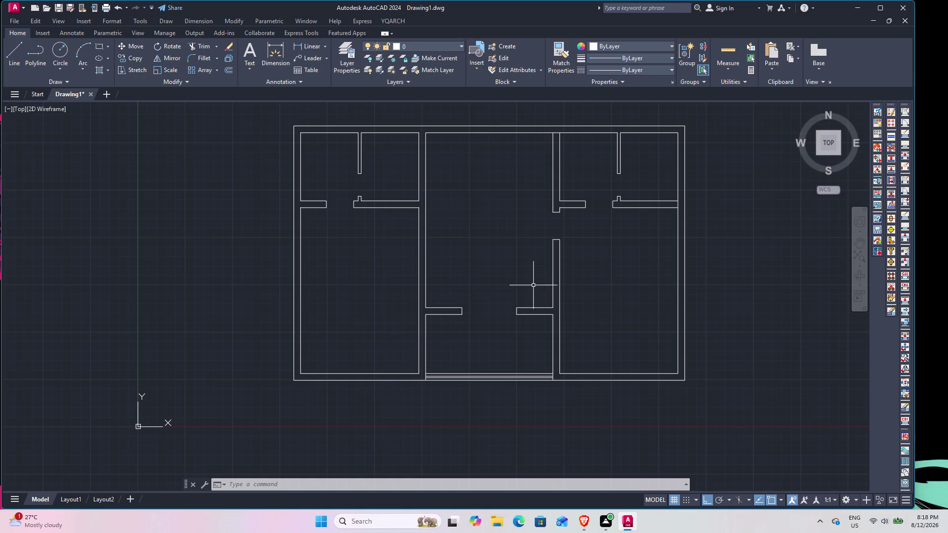
Open DesignCenter with DC and browse en-us > DesignCenter to the Kitchens.dwg blocks.
text(D)
text(C)
key(space)
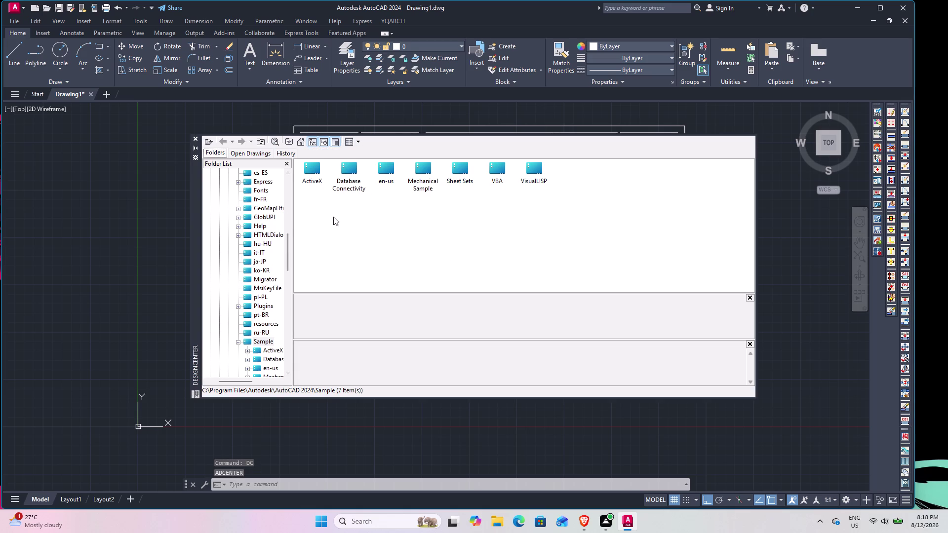
double_click(394, 175)
double_click(309, 170)
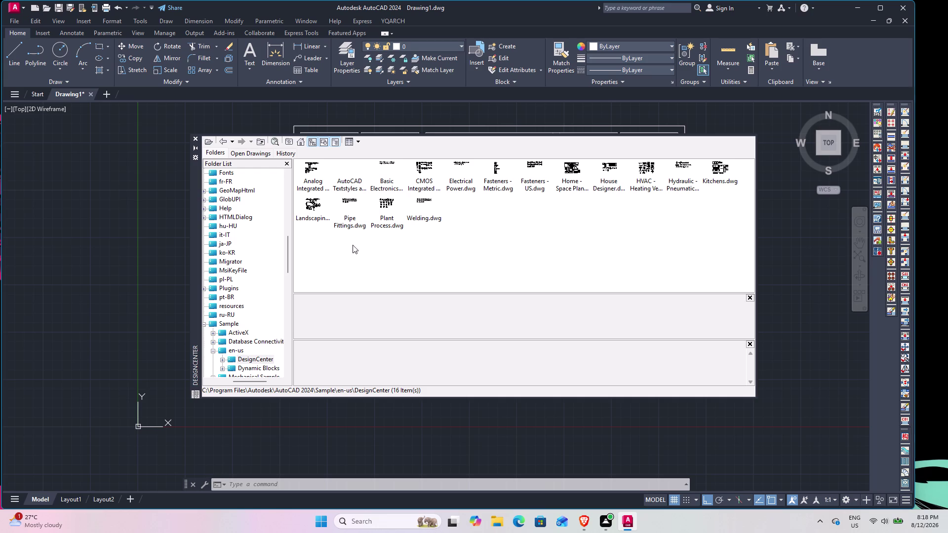
double_click(350, 165)
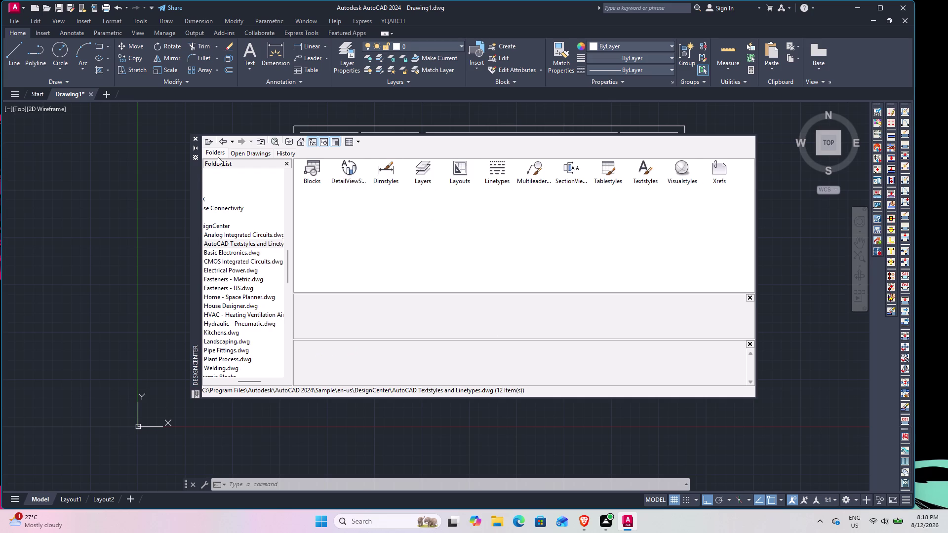
click(221, 142)
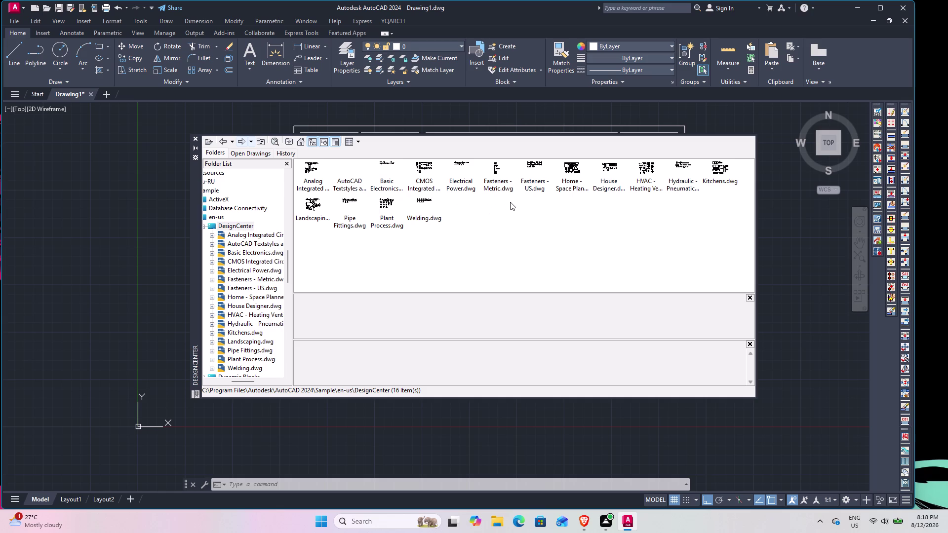
double_click(715, 164)
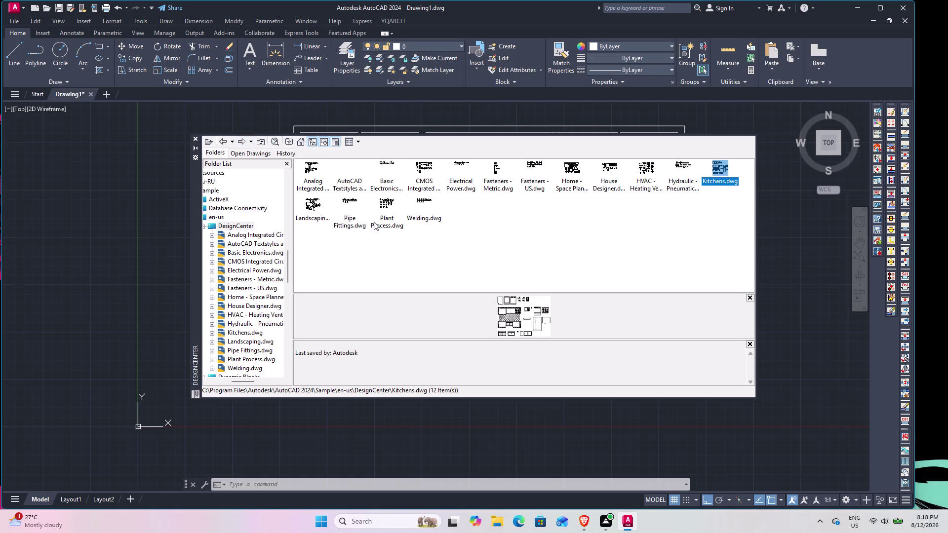
double_click(311, 173)
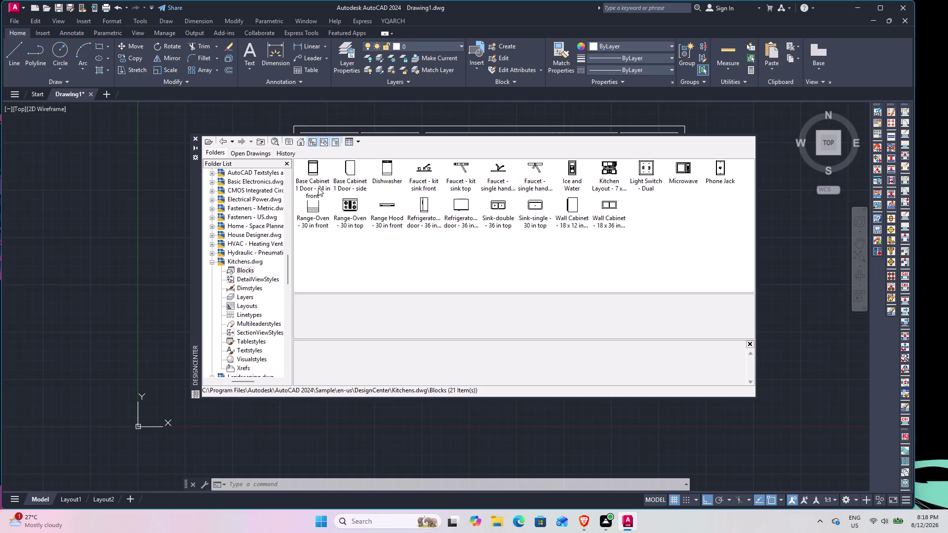
Go back to House Designer.dwg, view its Blocks, then close DesignCenter.
click(222, 142)
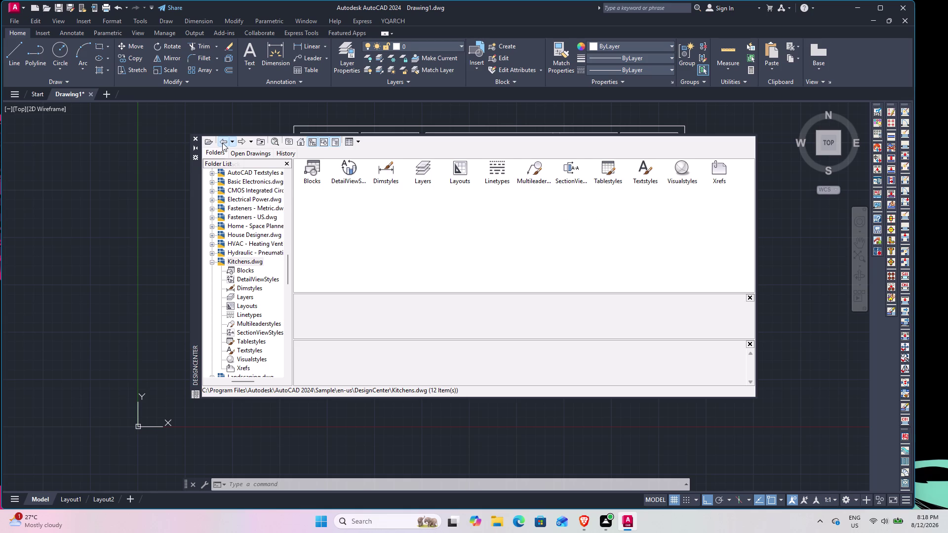
click(222, 143)
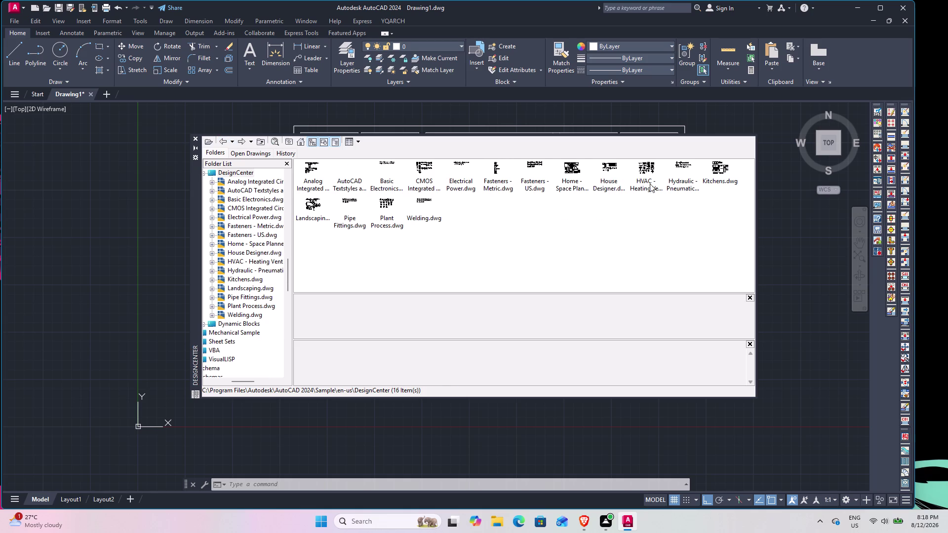
click(611, 166)
click(611, 165)
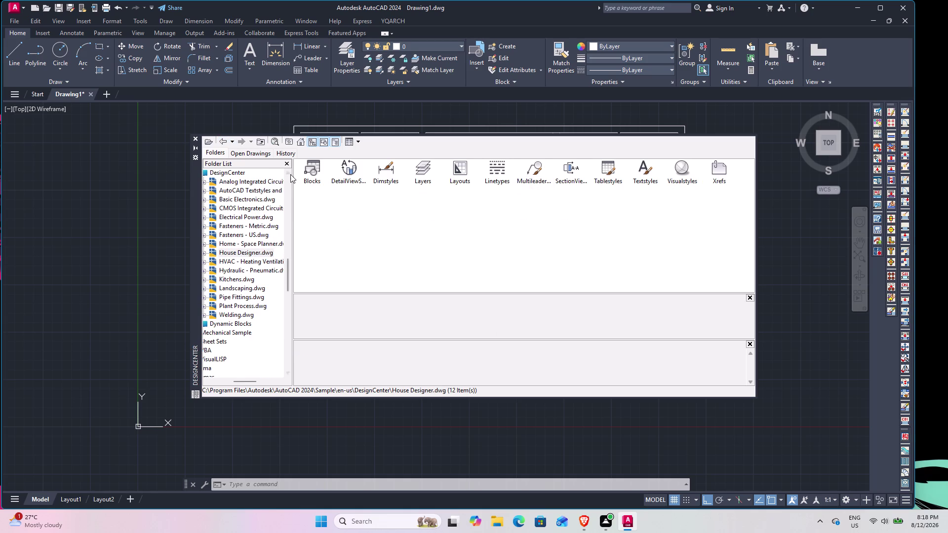
double_click(306, 169)
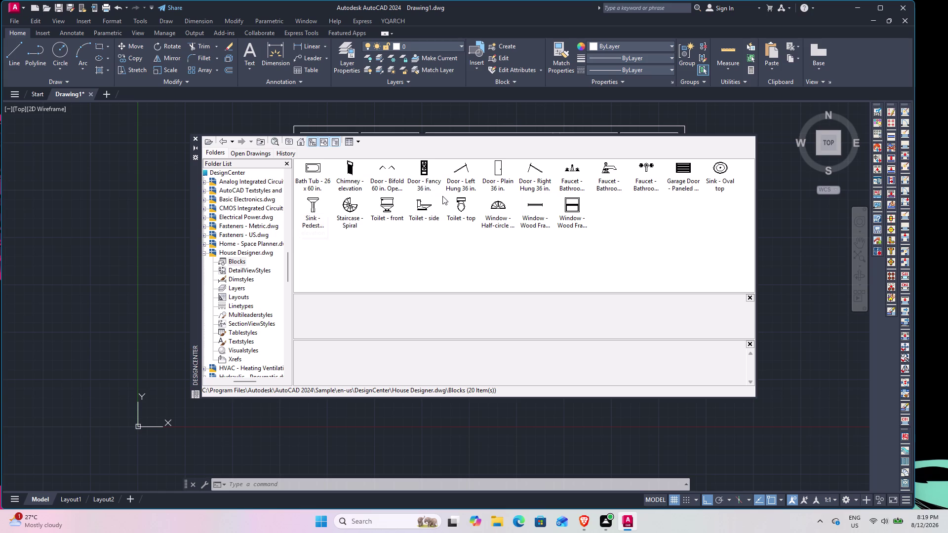
click(196, 138)
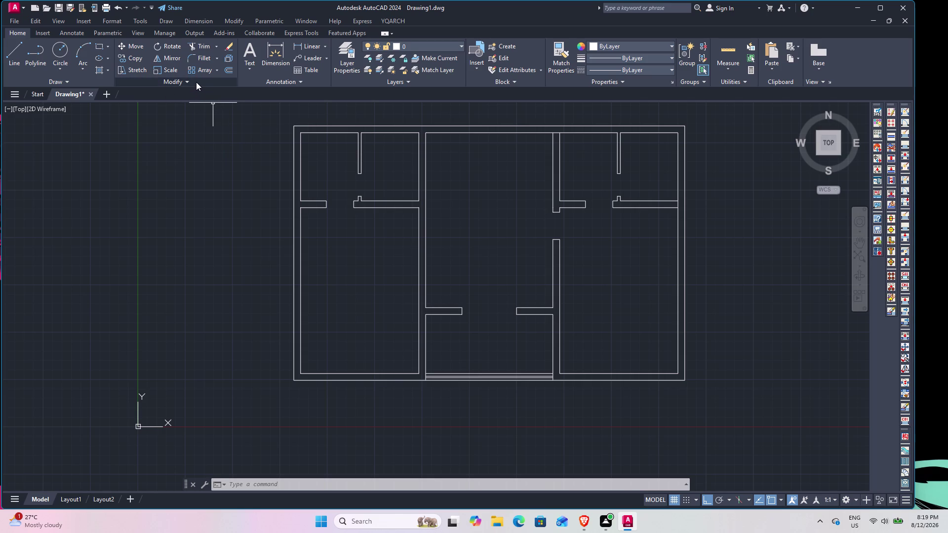
Delete both WINDOW layers in the Layer Properties Manager.
middle_drag(383, 140, 388, 174)
scroll(up, 3)
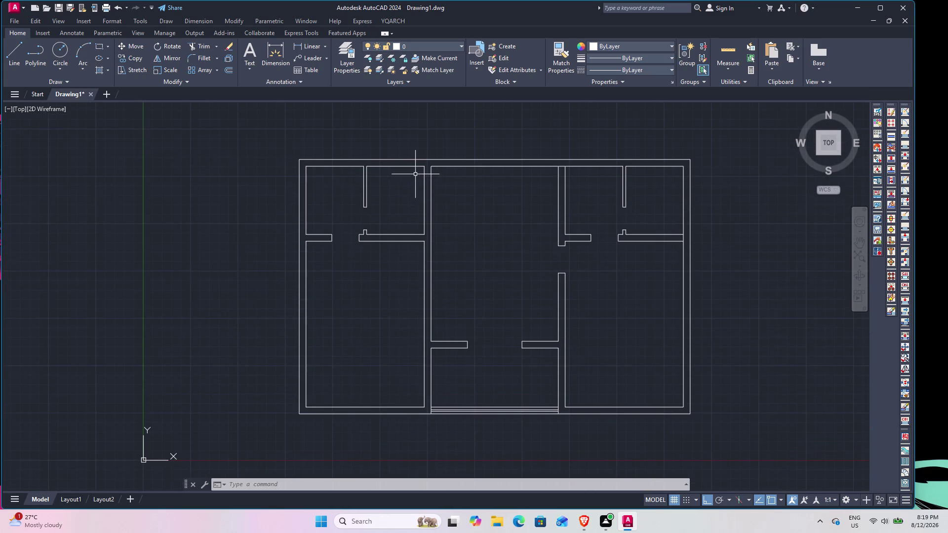
scroll(up, 3)
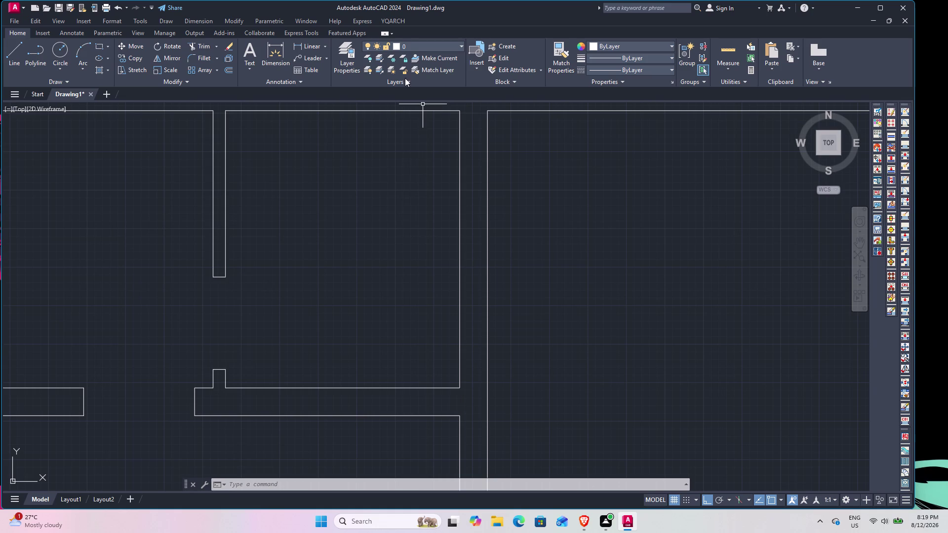
click(351, 56)
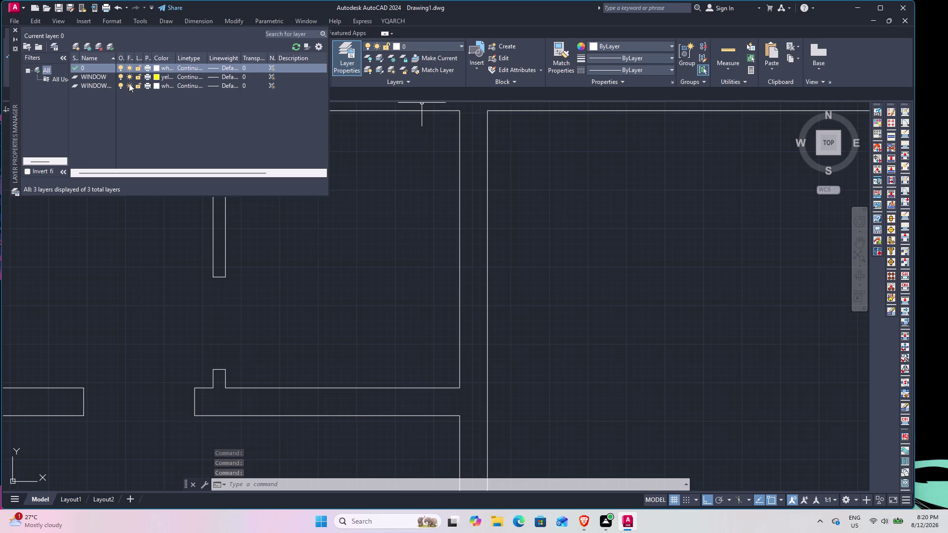
click(166, 76)
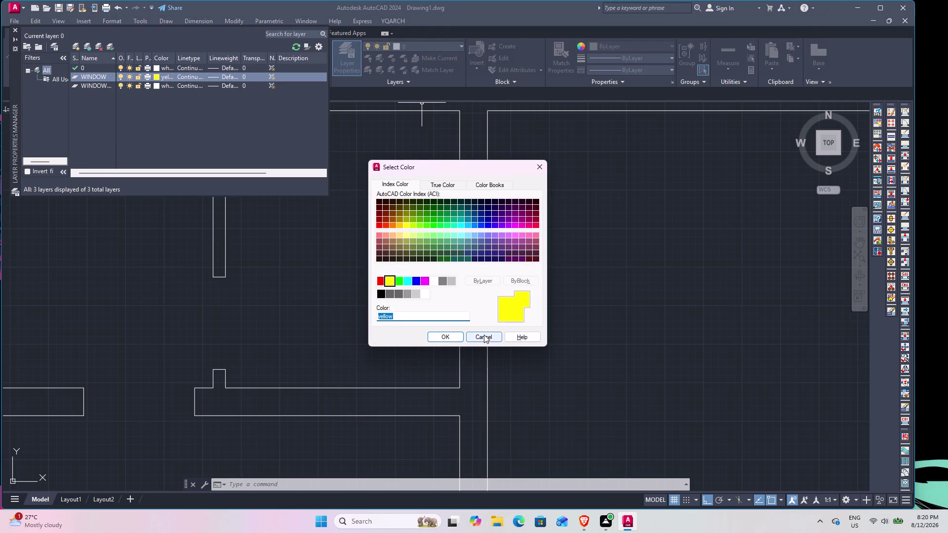
click(484, 335)
right_click(102, 76)
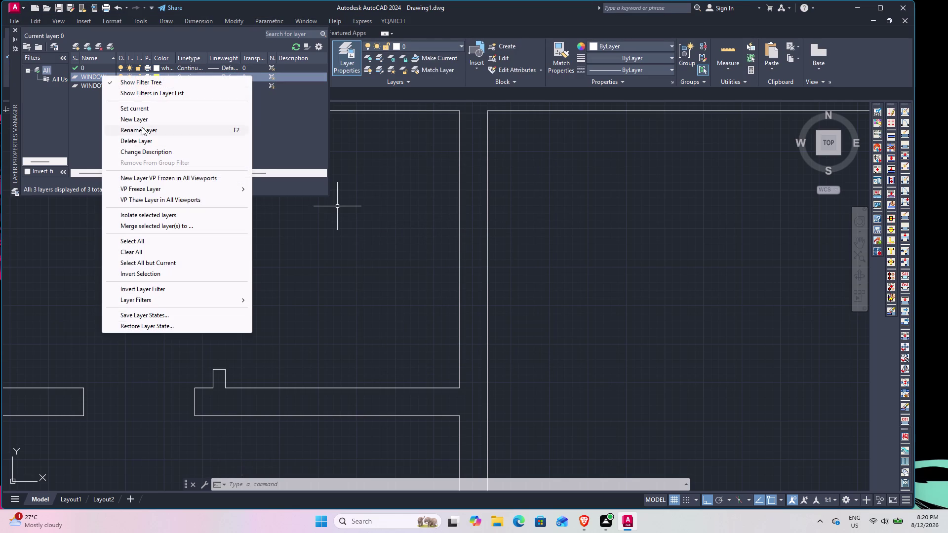
click(166, 144)
right_click(95, 77)
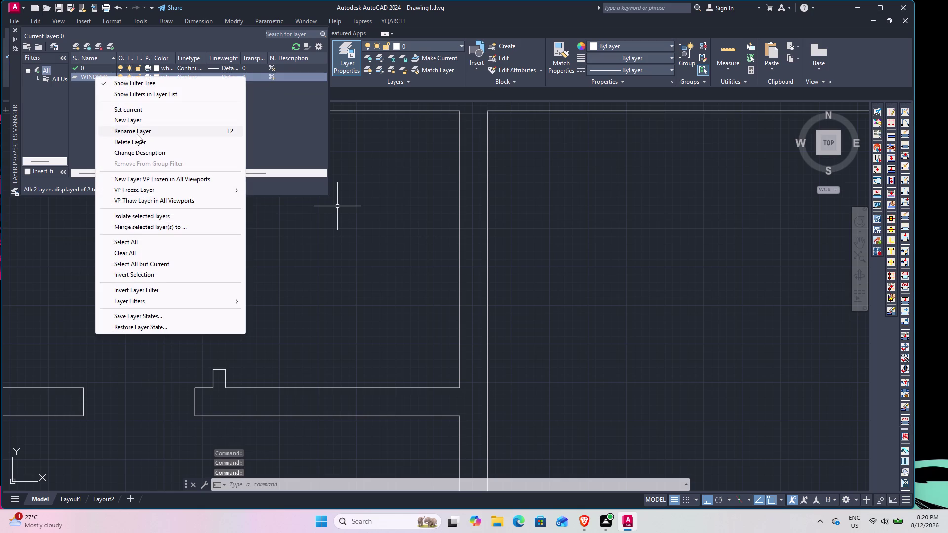
click(135, 142)
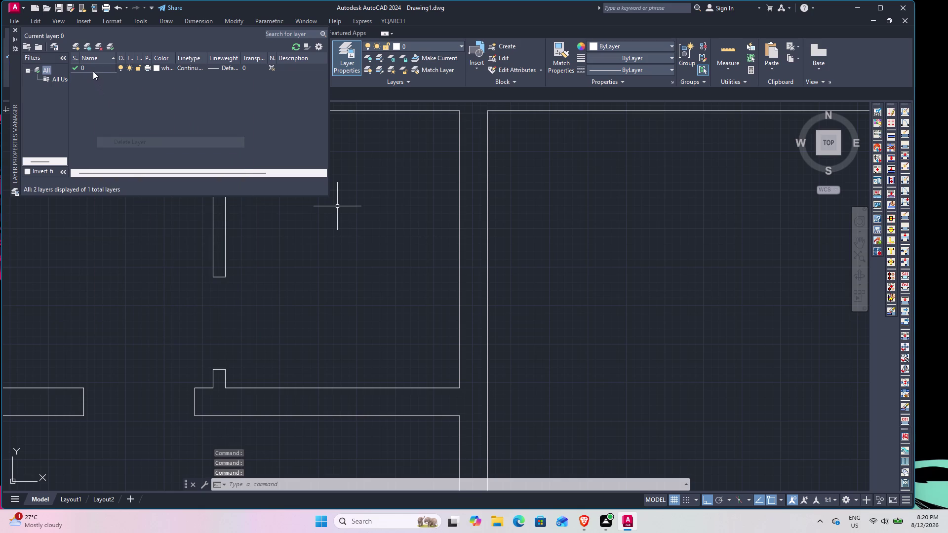
Create a new layer named WALLS with colour index 253.
click(74, 44)
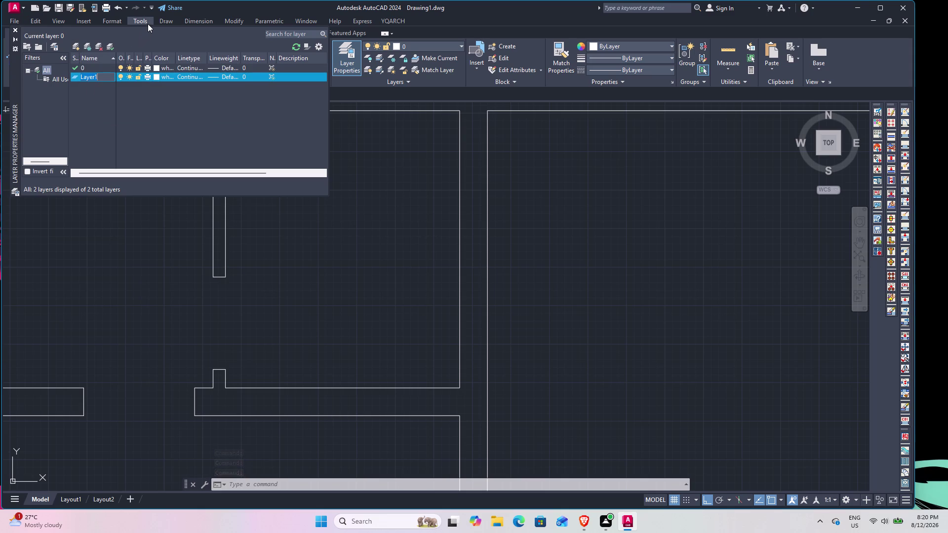
text(WALLS)
click(158, 76)
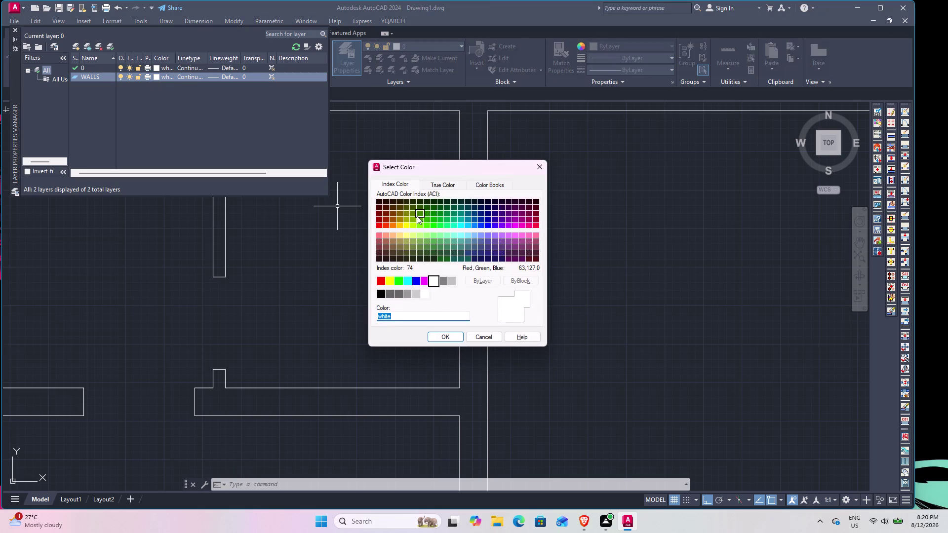
click(407, 296)
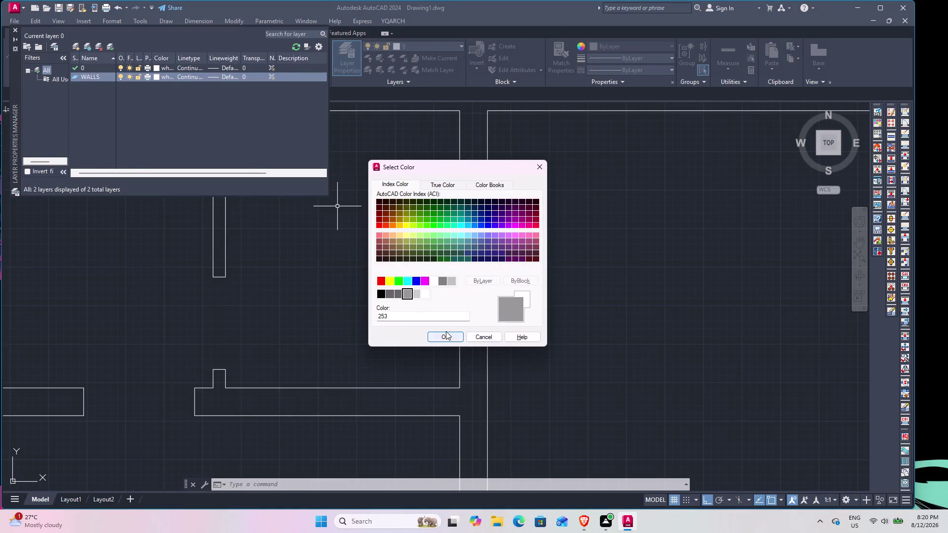
click(449, 333)
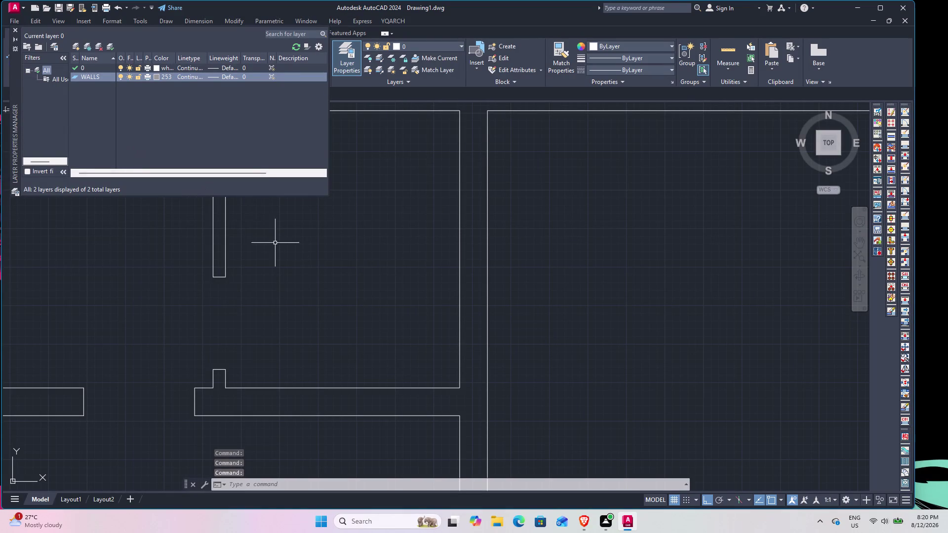
click(15, 31)
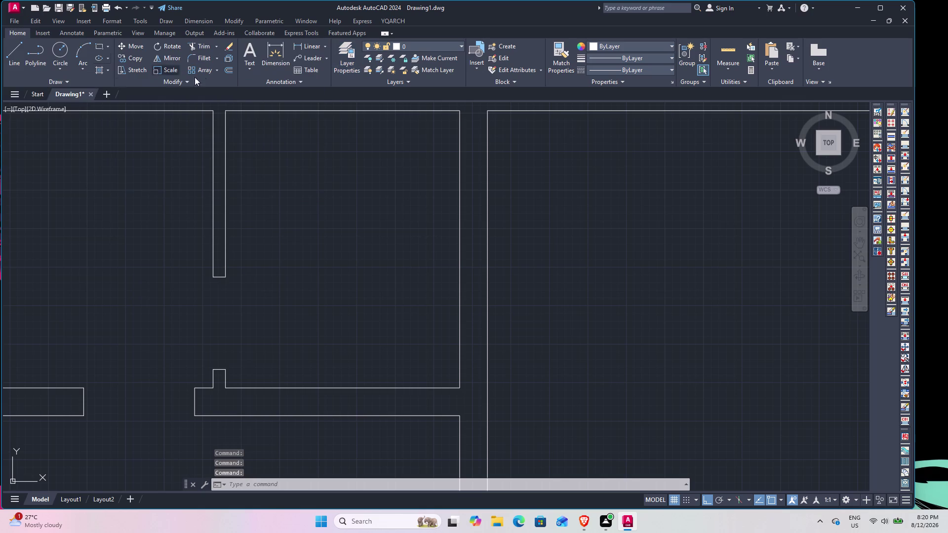
click(413, 43)
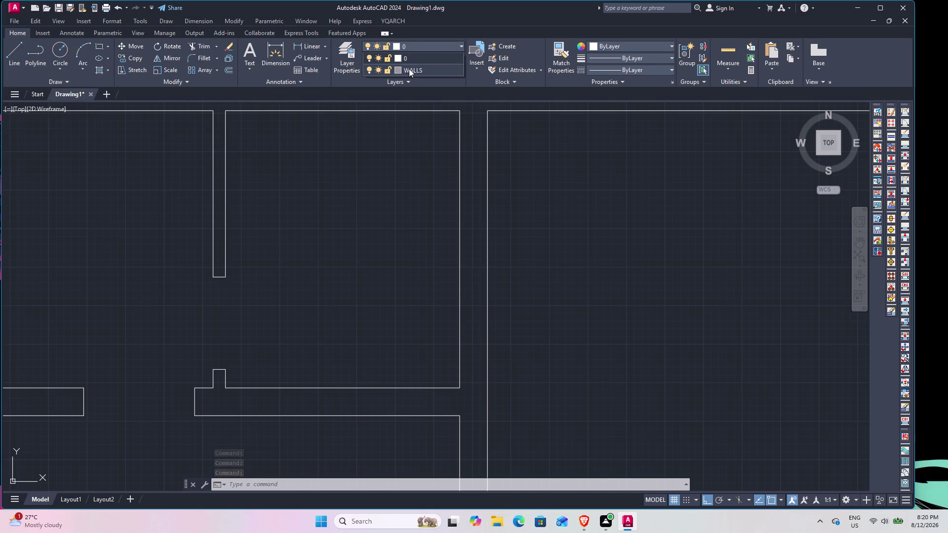
click(409, 69)
scroll(down, 3)
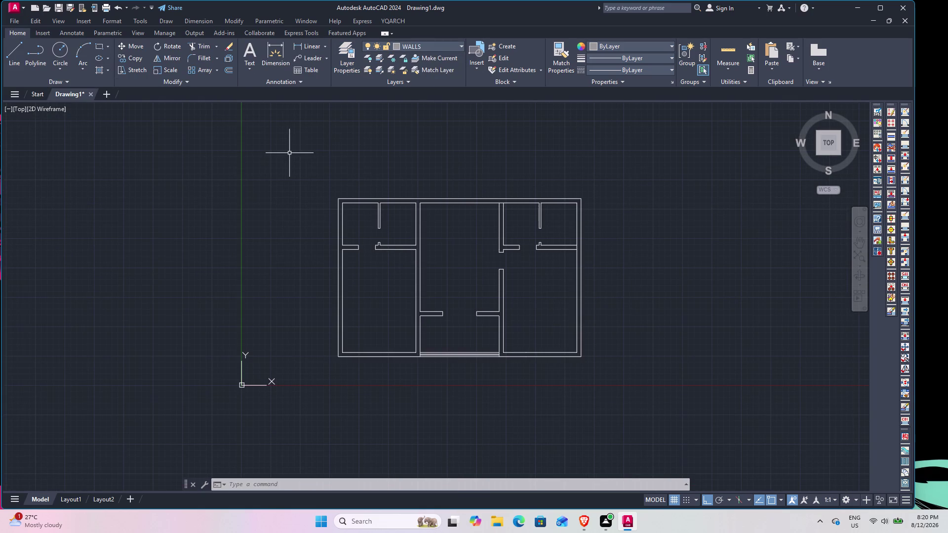
click(294, 144)
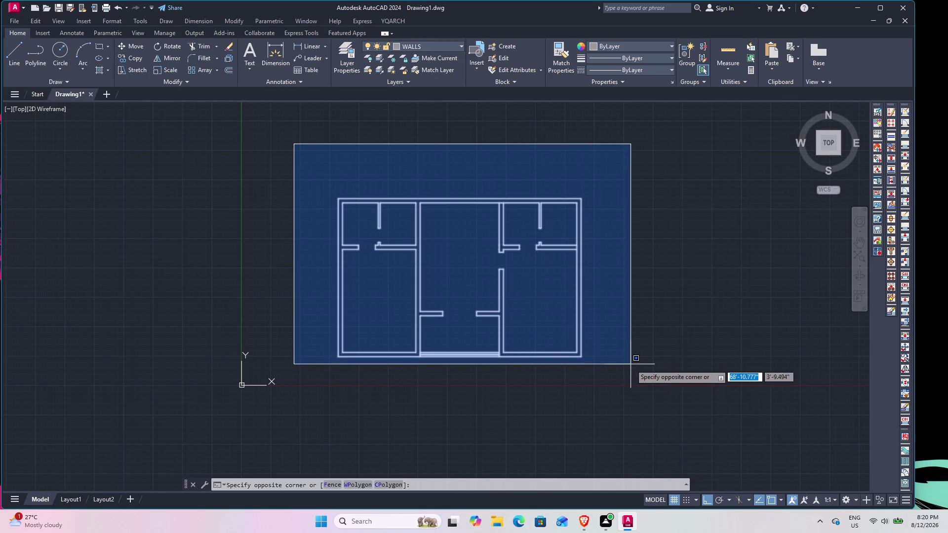
click(631, 365)
click(453, 43)
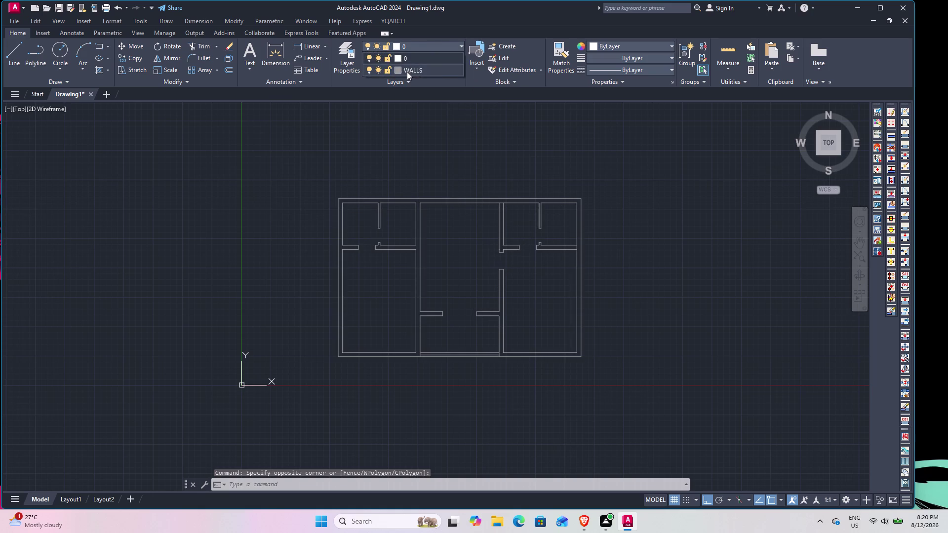
click(407, 72)
scroll(up, 3)
click(385, 259)
click(437, 252)
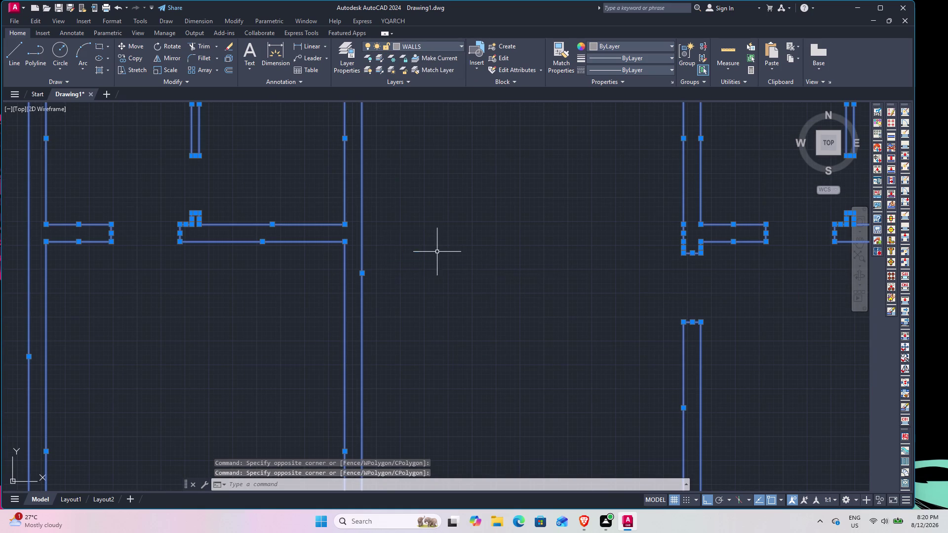
scroll(down, 3)
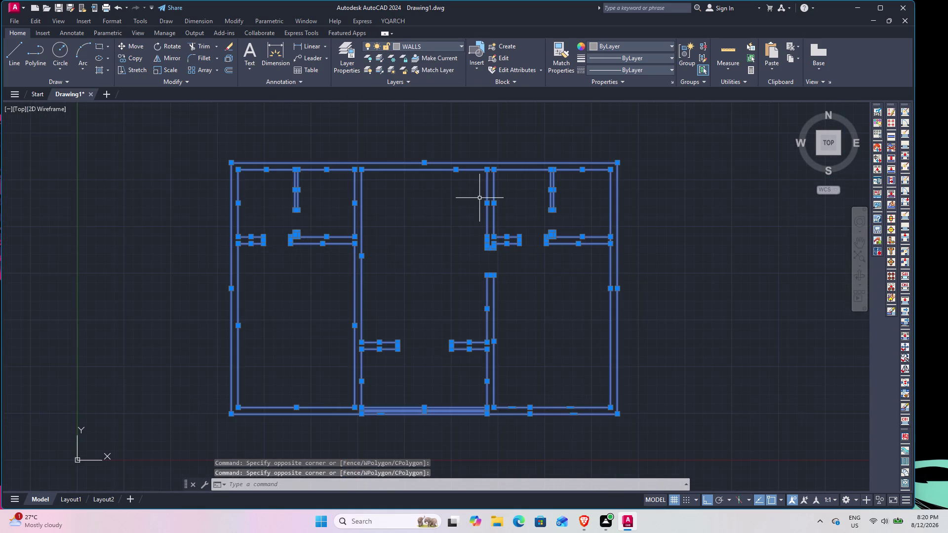
key(Escape)
middle_drag(379, 282, 363, 256)
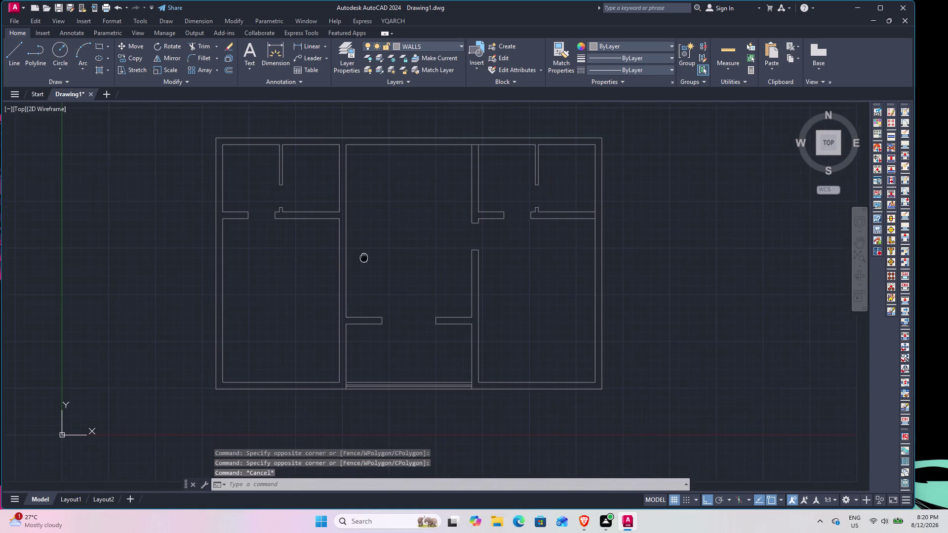
middle_drag(364, 256, 362, 256)
scroll(down, 3)
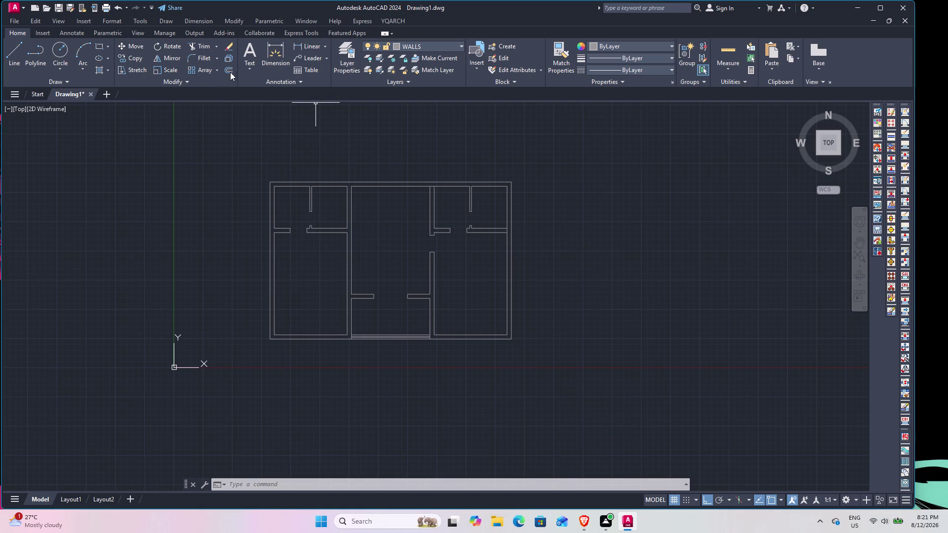
click(95, 70)
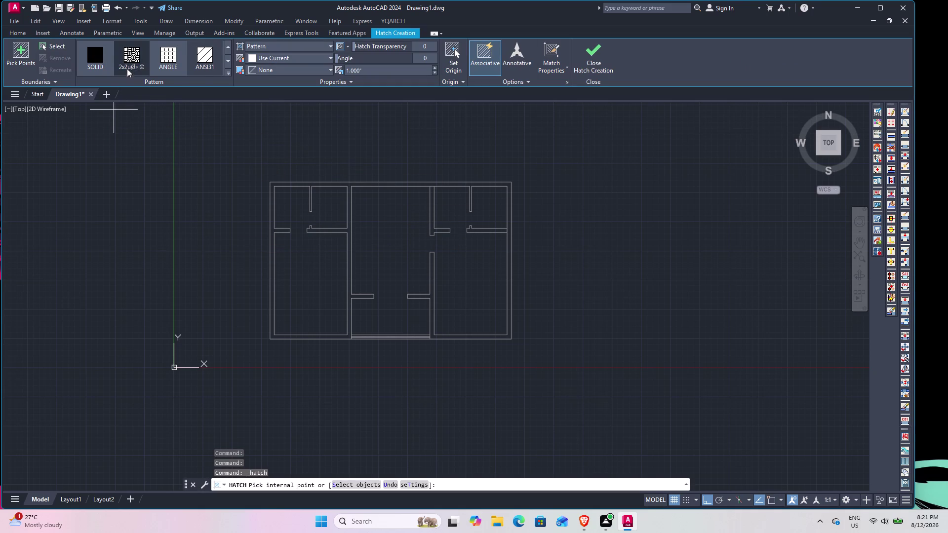
Choose the SOLID hatch pattern, leaving the hatch colour unchanged.
click(93, 62)
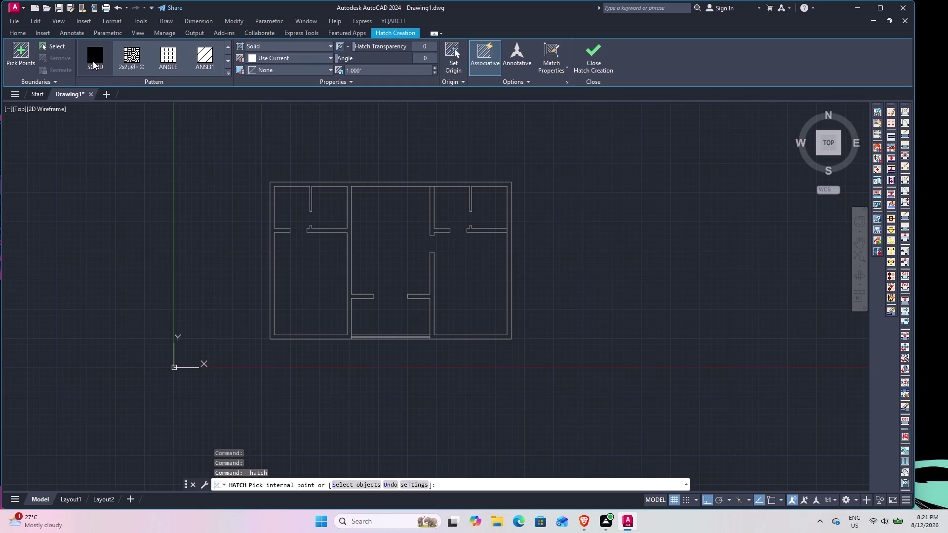
click(325, 48)
click(326, 48)
click(318, 58)
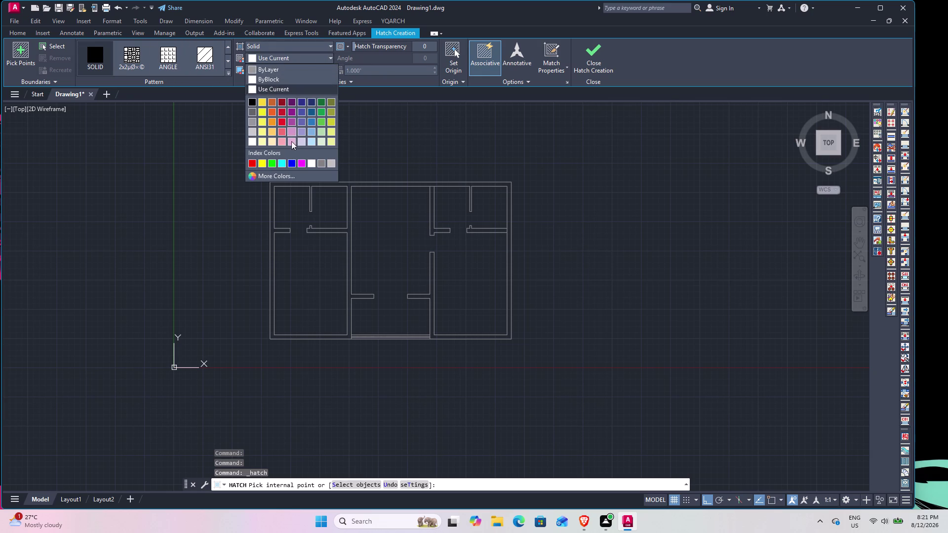
click(383, 150)
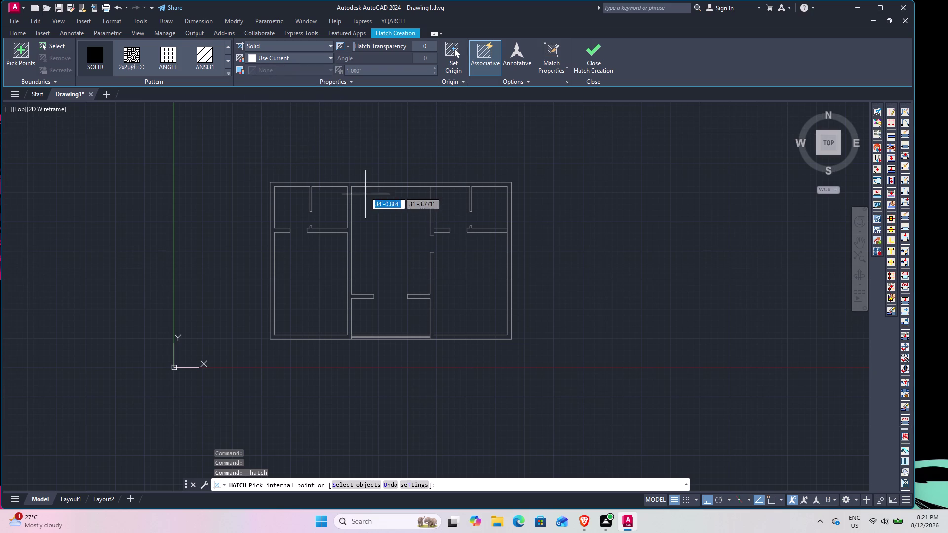
Pick internal points inside the wall strips, dismiss the boundary error, and end the hatch.
click(253, 162)
click(573, 189)
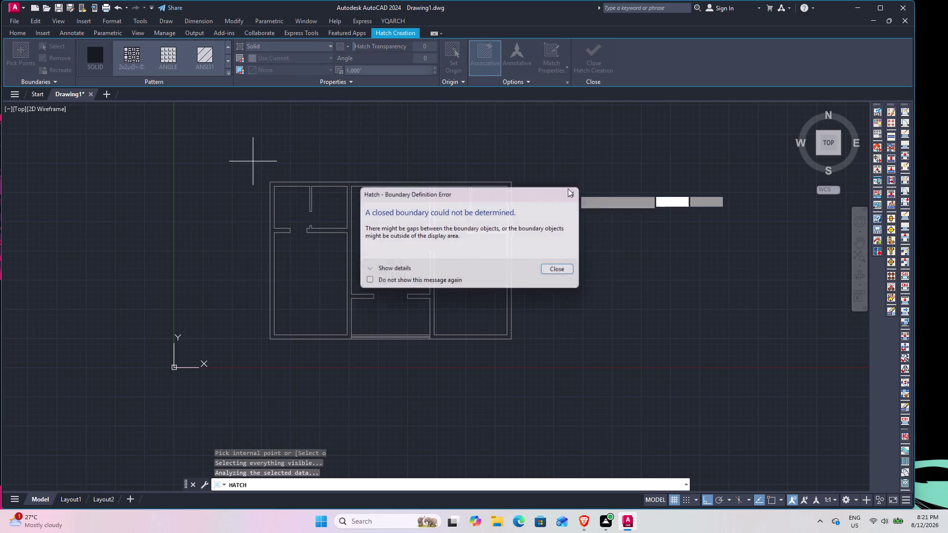
click(340, 183)
scroll(up, 3)
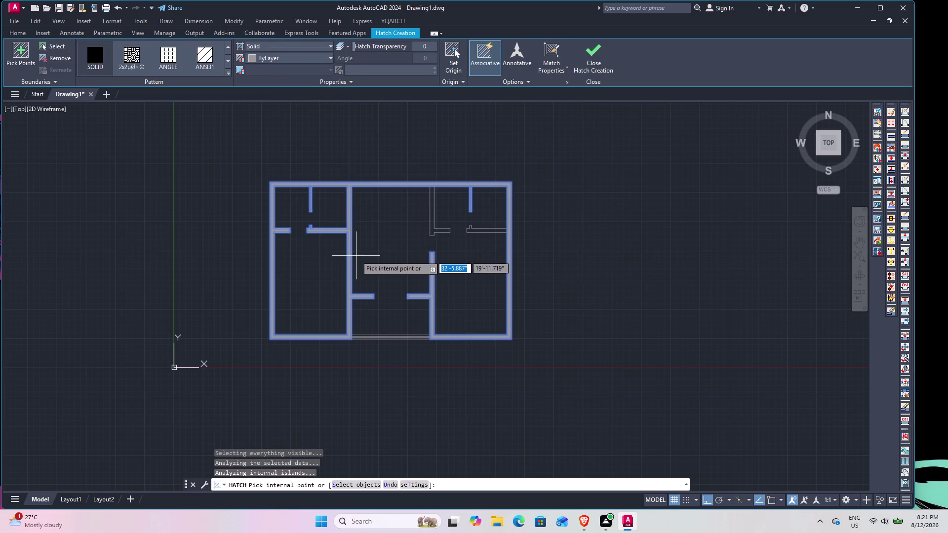
scroll(up, 3)
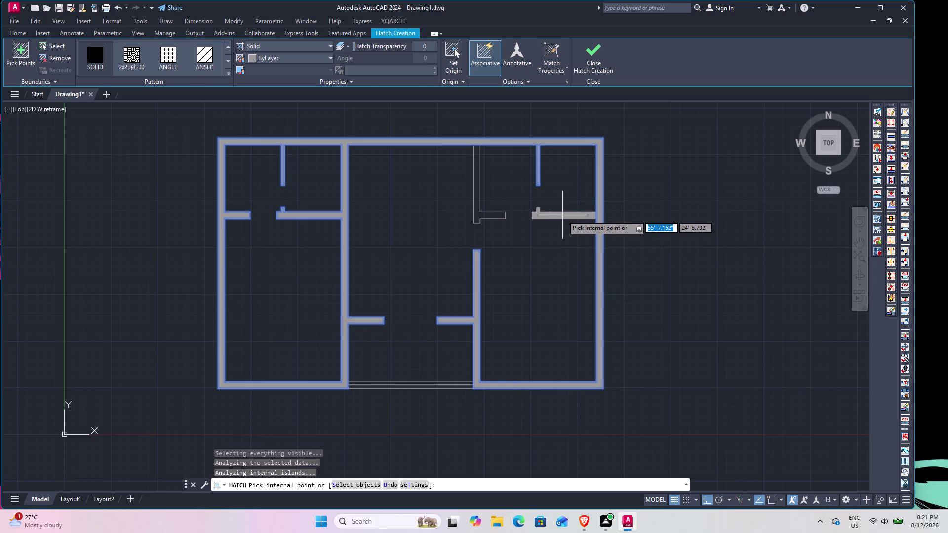
key(Escape)
key(Escape)
scroll(up, 3)
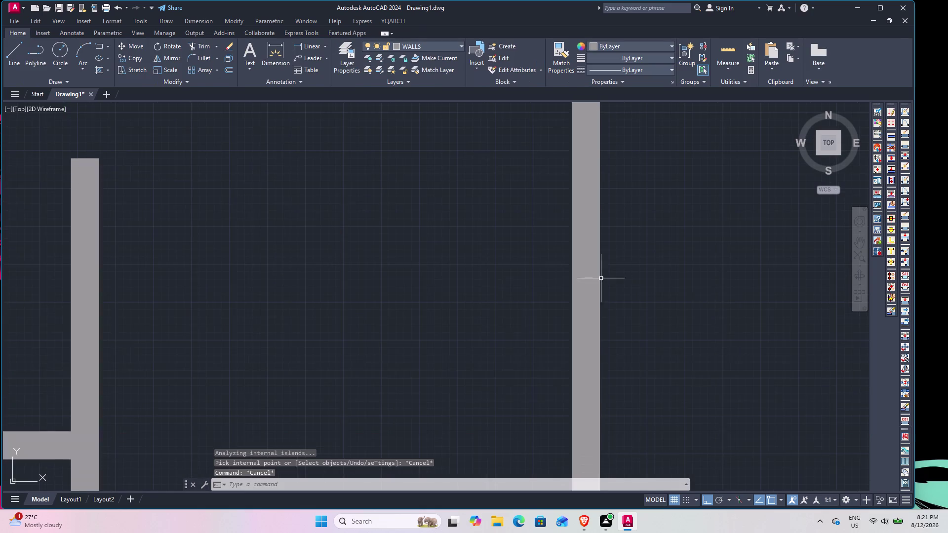
scroll(down, 3)
middle_drag(534, 243, 544, 284)
scroll(down, 3)
scroll(up, 3)
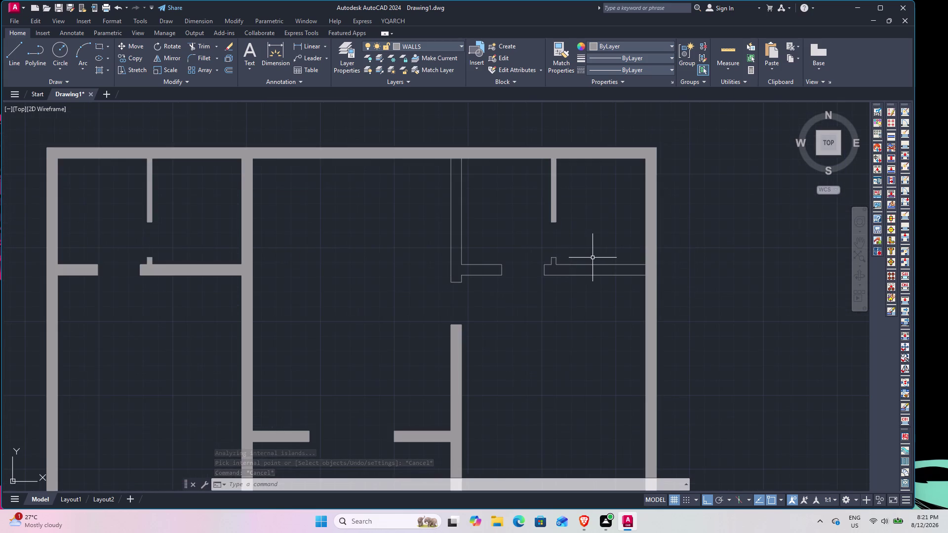
scroll(up, 3)
middle_drag(660, 273, 569, 295)
Fence-trim the interior wall line ends at the right exterior wall, then cancel TRIM.
scroll(up, 3)
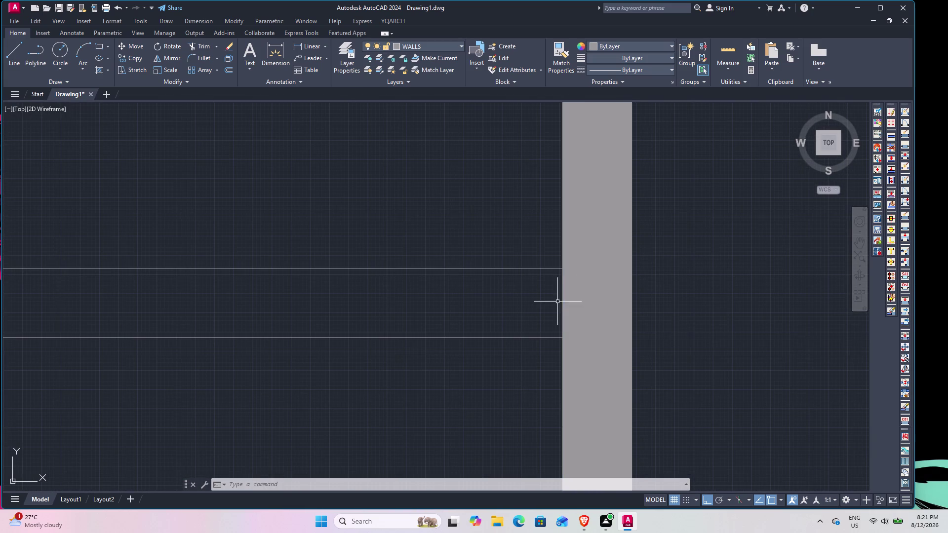
text(TR)
key(space)
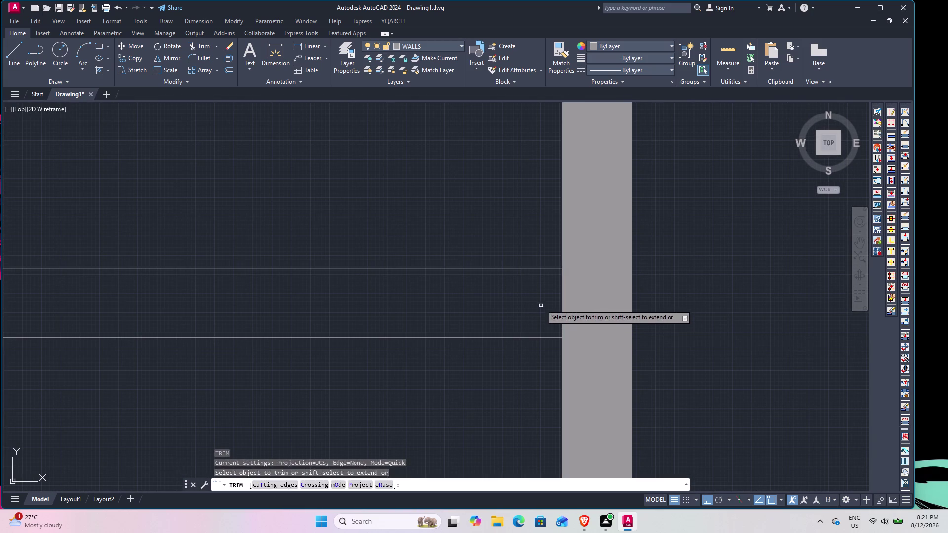
click(541, 304)
click(586, 309)
scroll(down, 3)
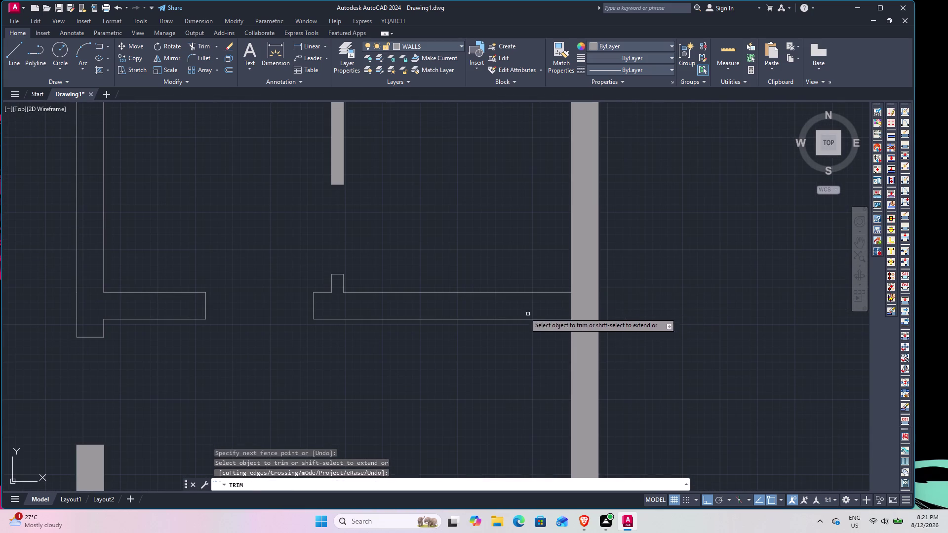
scroll(down, 3)
middle_drag(317, 289, 397, 296)
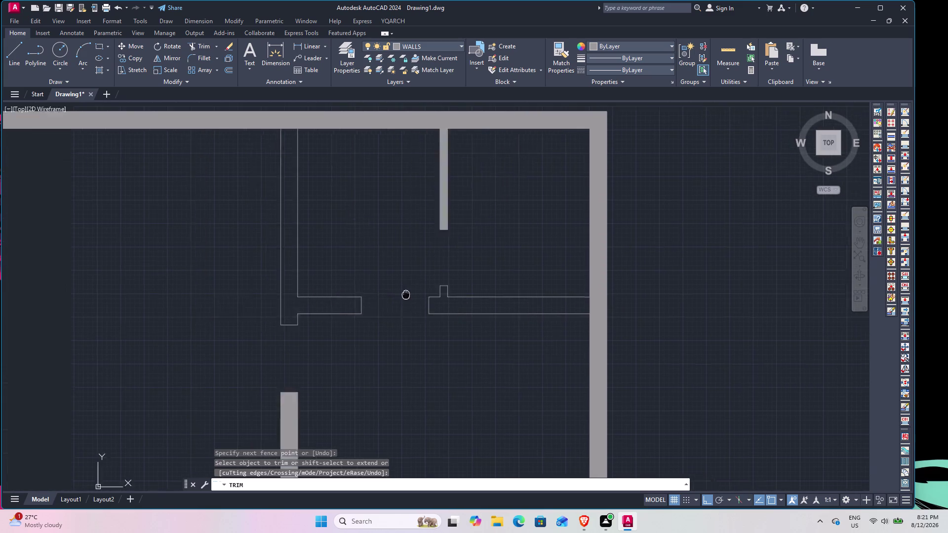
middle_drag(398, 296, 442, 288)
key(Escape)
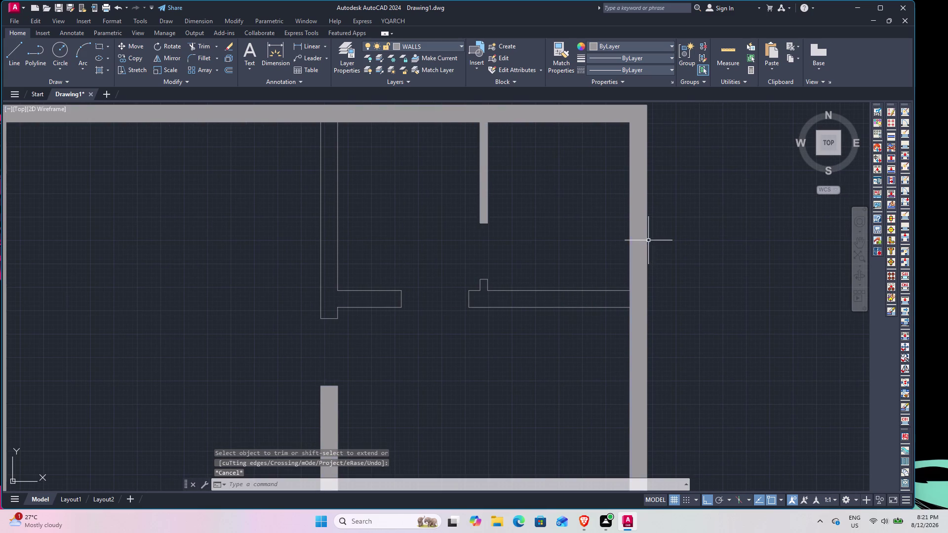
click(645, 236)
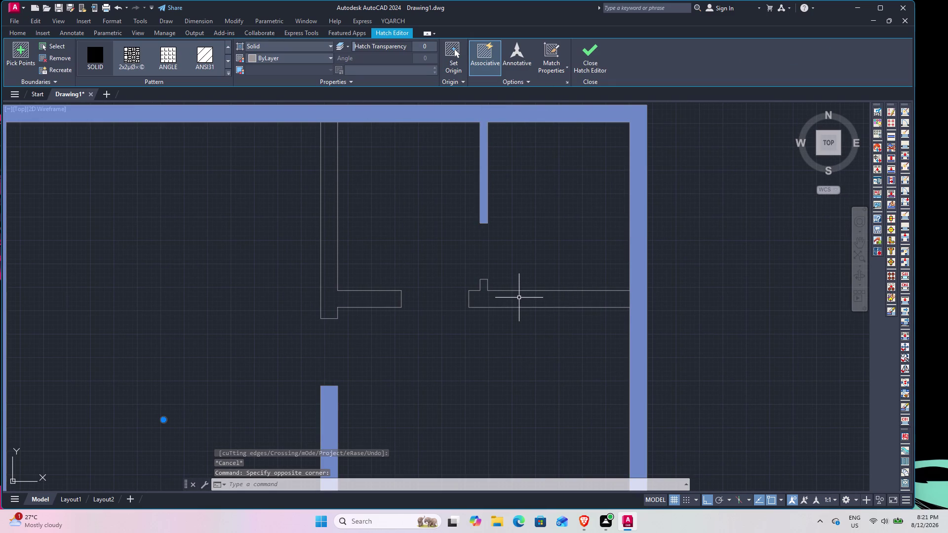
Try adding boundary objects, cancel, and set the wall hatch to a grey colour.
click(99, 50)
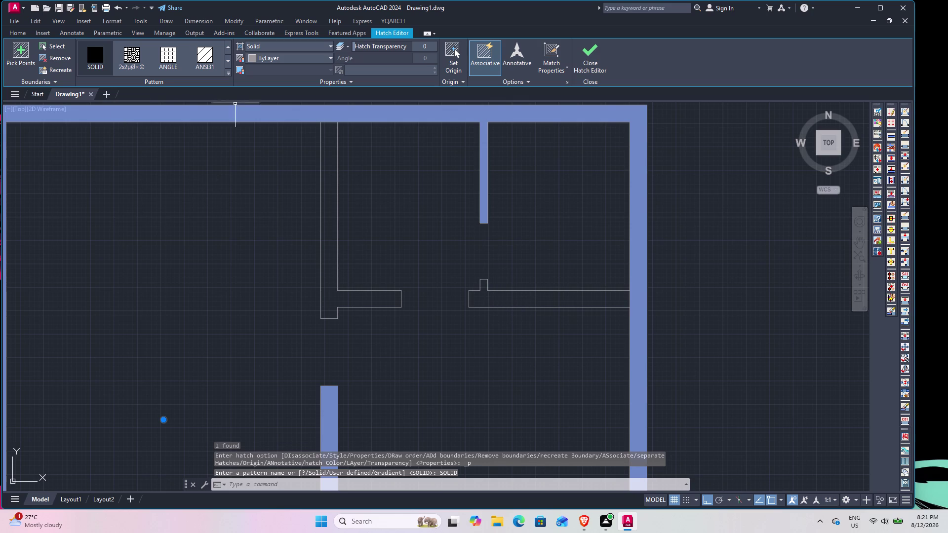
click(58, 48)
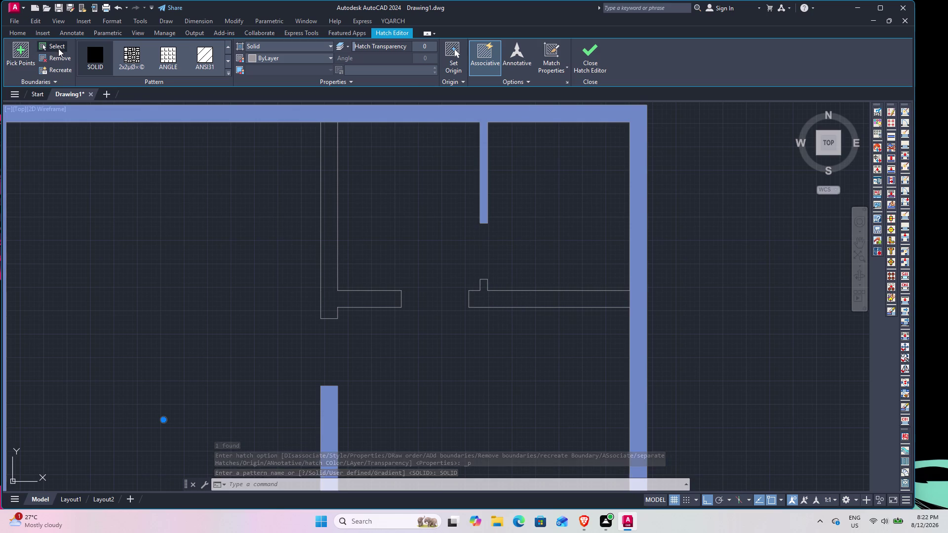
click(512, 300)
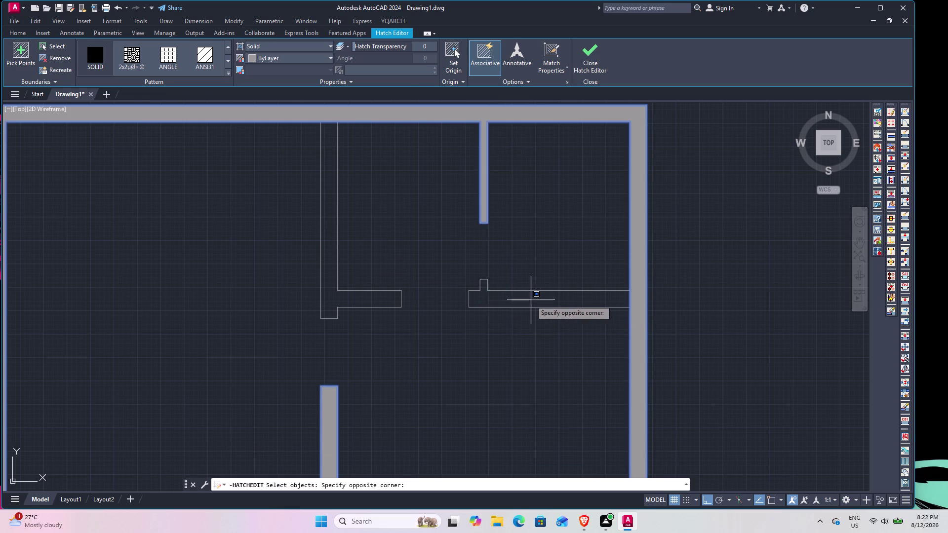
click(597, 301)
key(Escape)
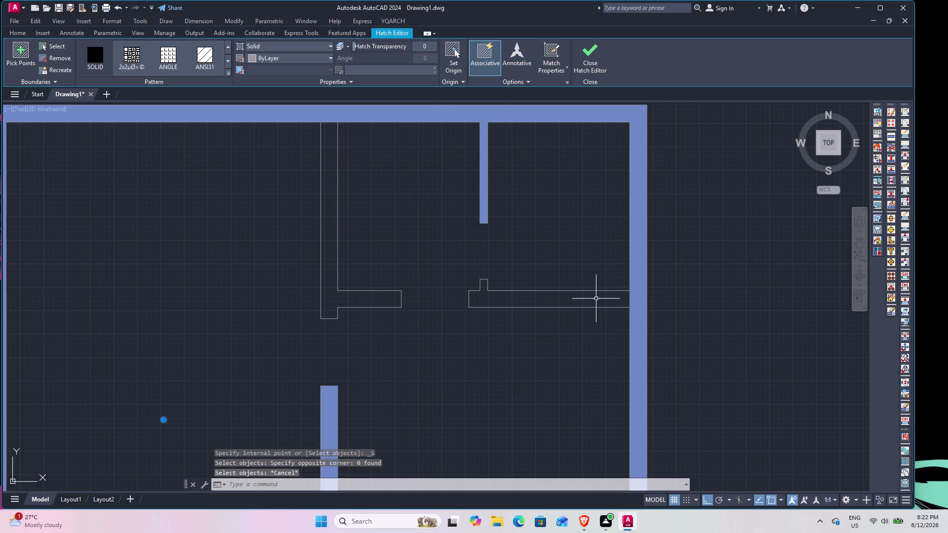
click(293, 57)
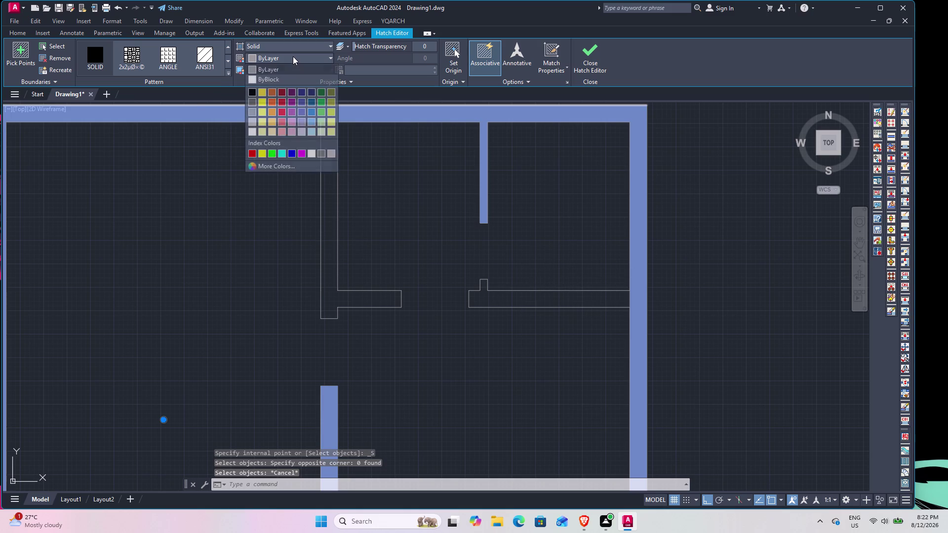
click(250, 104)
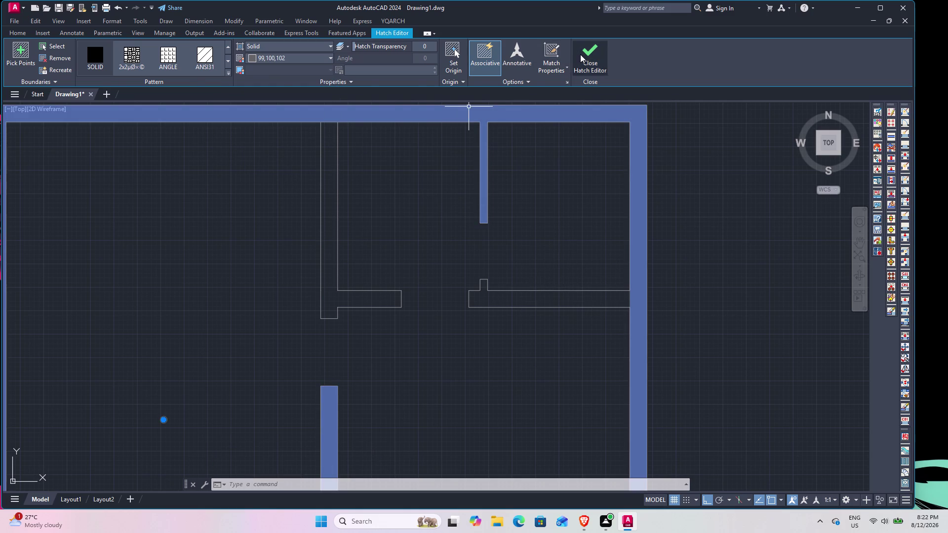
click(581, 54)
Reselect the hatch and darken it to RGB 45,46,46 through More Colors.
scroll(down, 3)
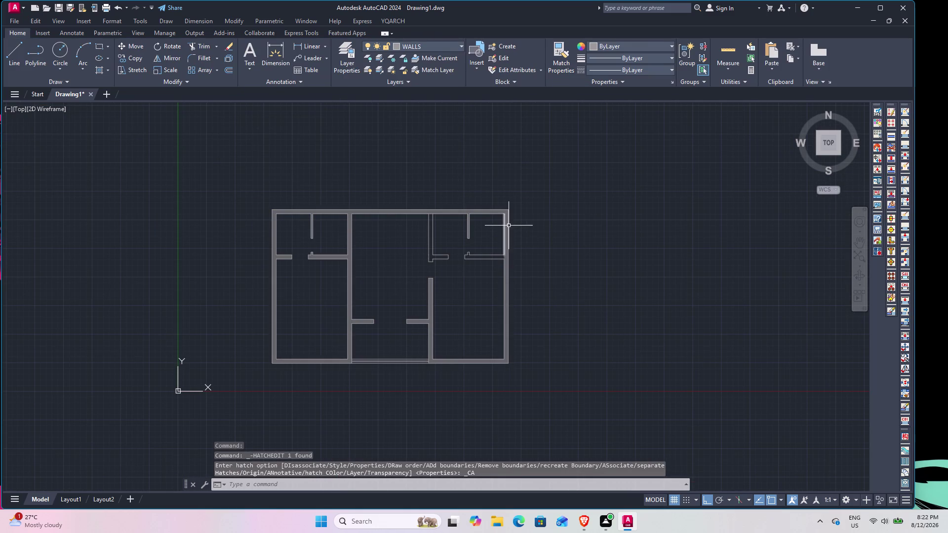
click(506, 221)
scroll(up, 3)
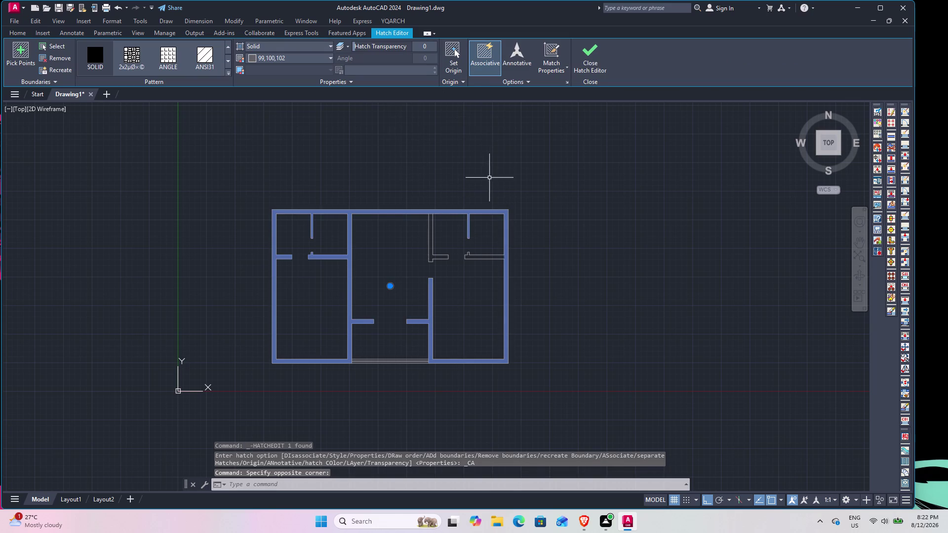
scroll(up, 3)
click(286, 58)
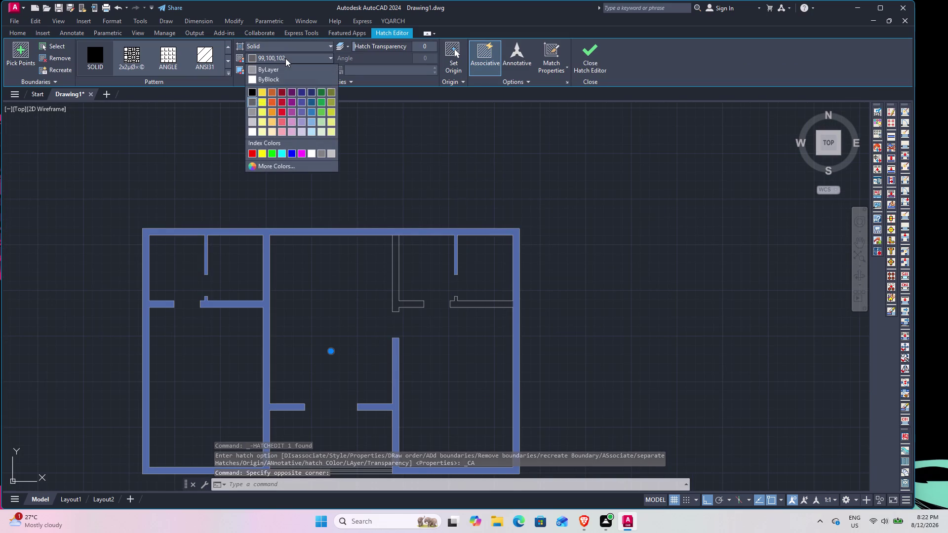
click(267, 168)
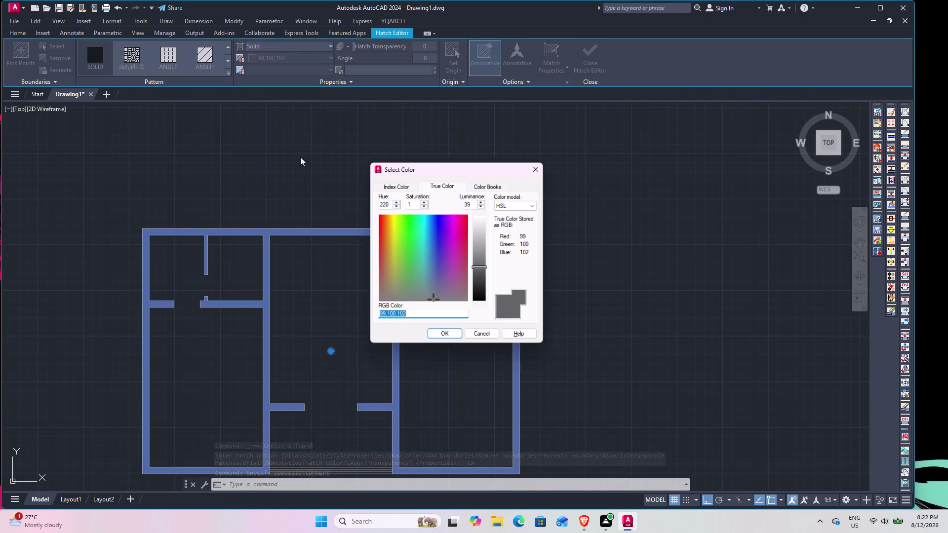
drag(479, 268, 479, 269)
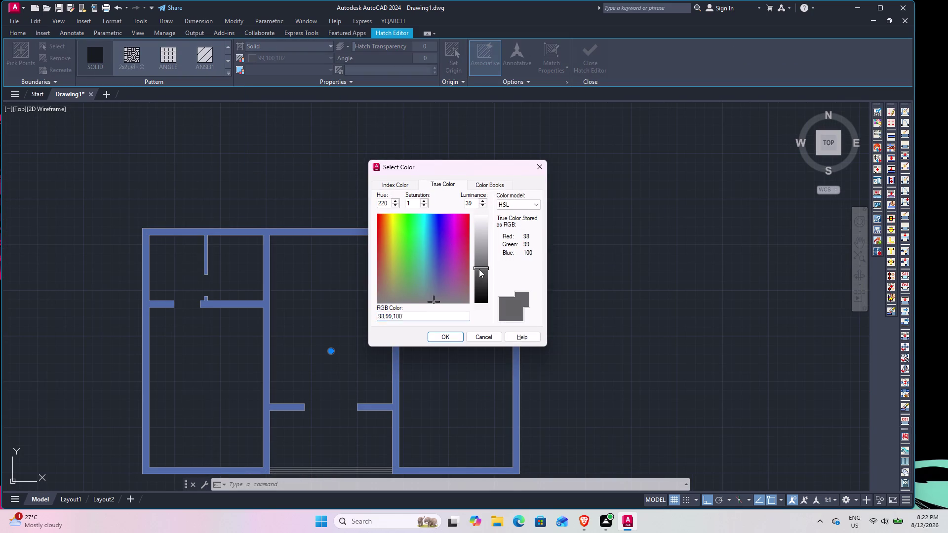
drag(479, 269, 478, 288)
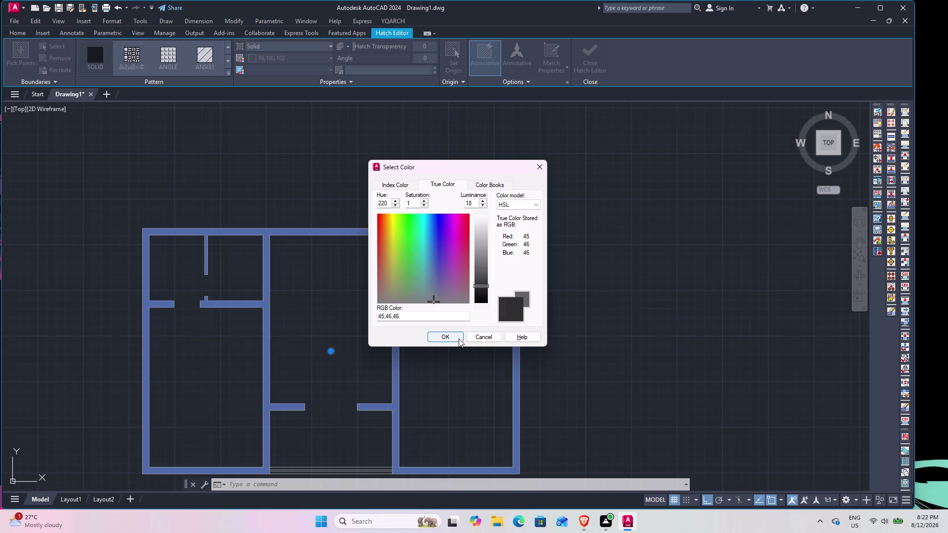
click(458, 339)
Close the Hatch Editor to finish editing the wall hatch.
click(635, 293)
click(523, 306)
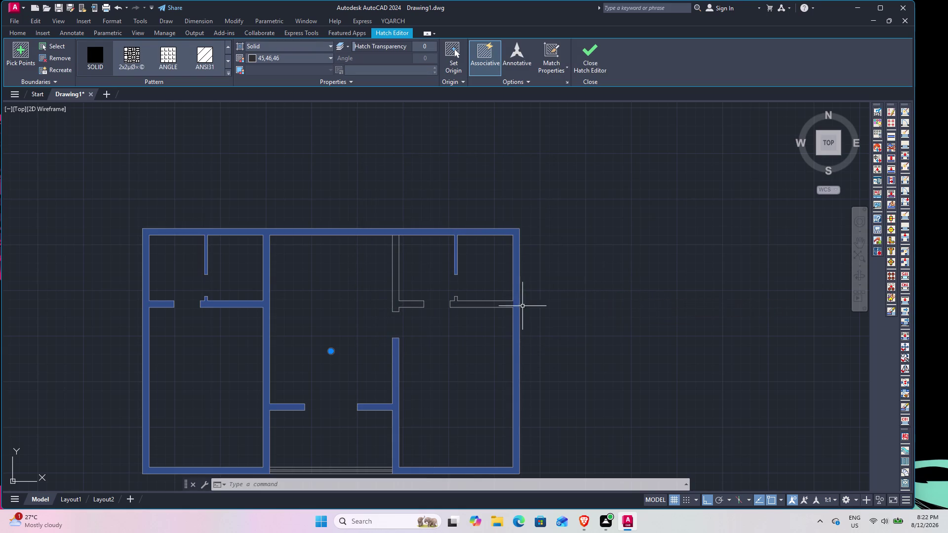
click(579, 294)
click(582, 292)
click(594, 61)
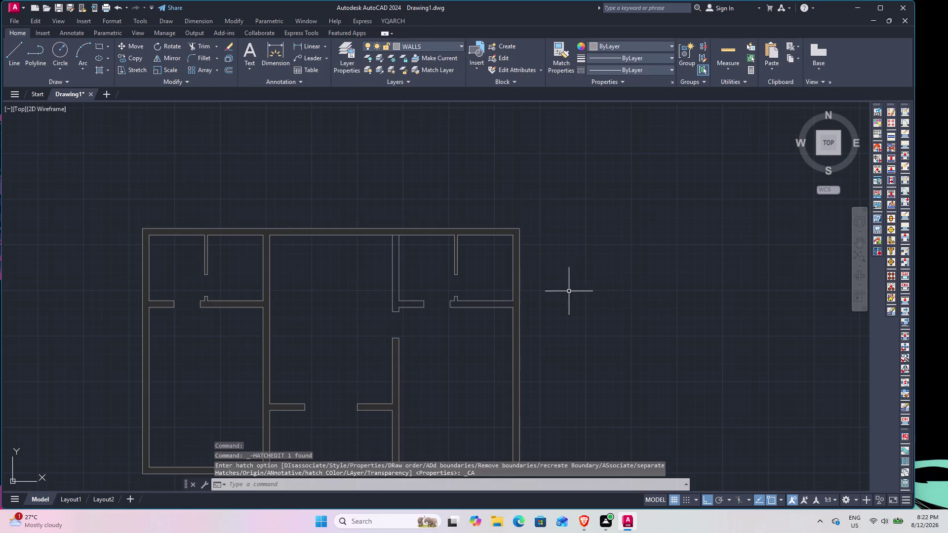
Pan and zoom the view to bring the interior partition walls into view.
middle_drag(557, 281, 567, 164)
scroll(up, 3)
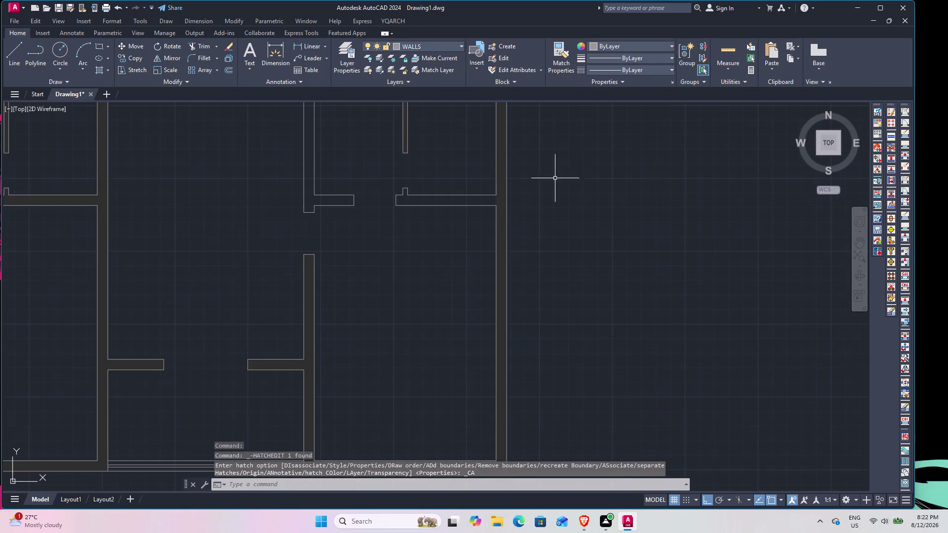
scroll(down, 3)
scroll(up, 3)
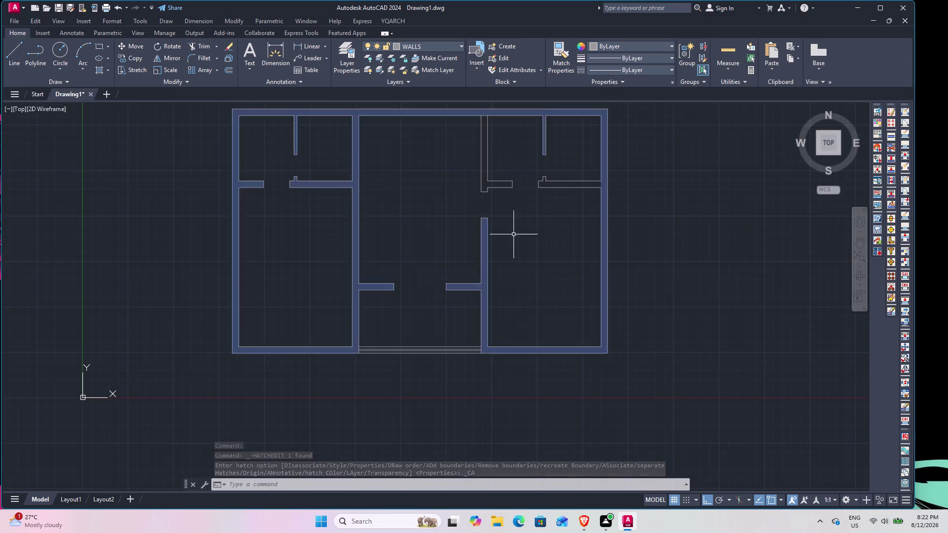
scroll(up, 3)
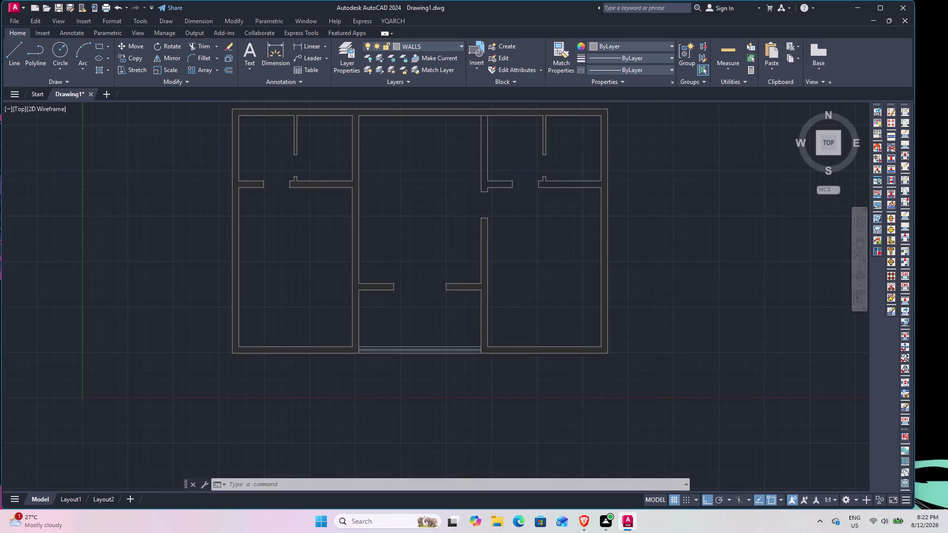
scroll(down, 3)
middle_drag(541, 157, 541, 177)
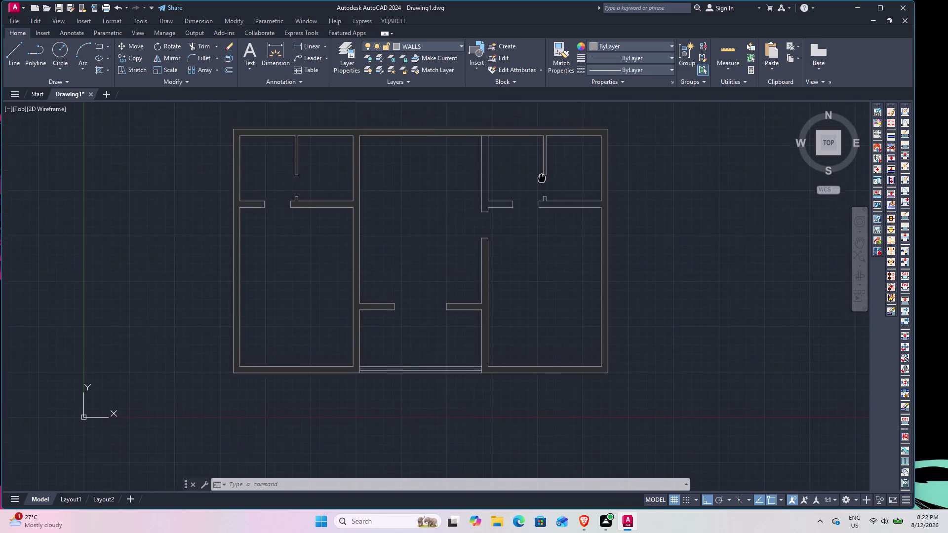
middle_drag(542, 177, 540, 208)
scroll(up, 3)
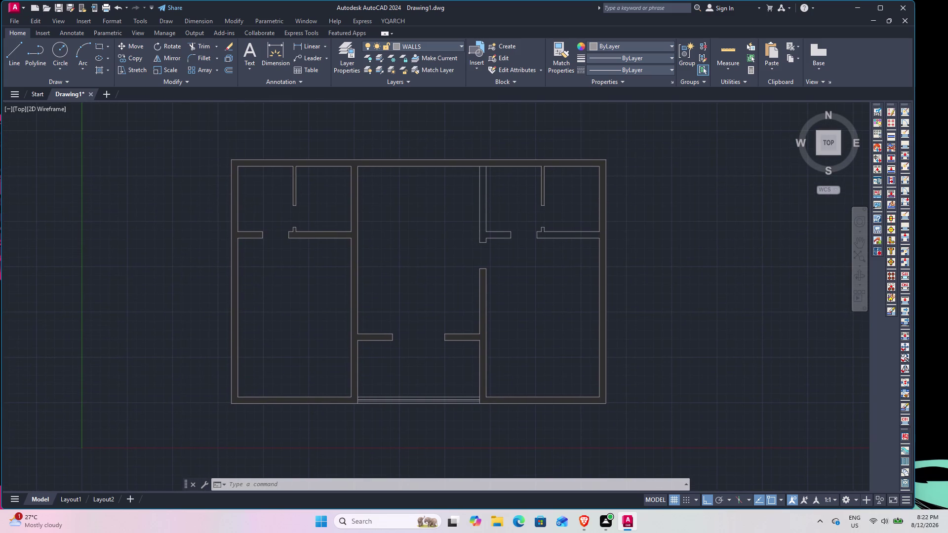
scroll(up, 3)
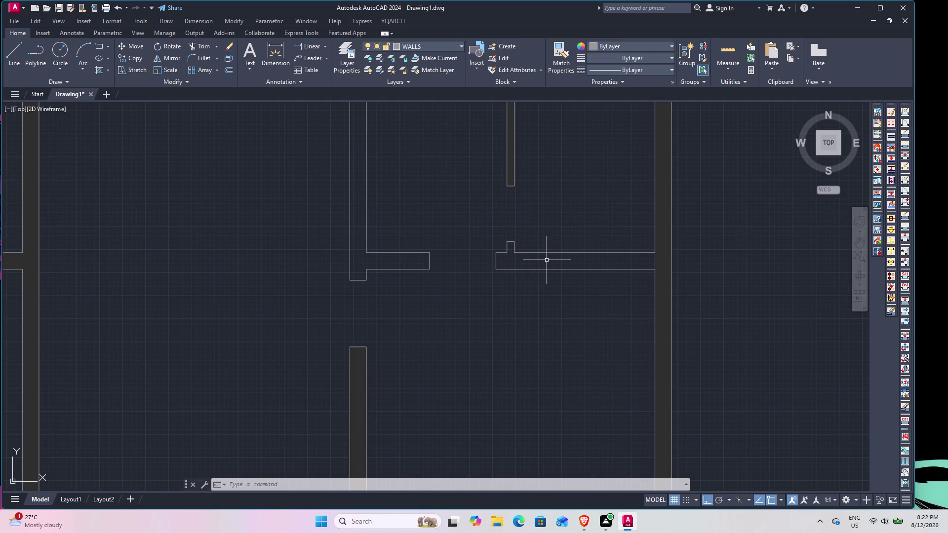
Start HATCH and pick internal points inside the exterior and partition wall outlines.
key(h)
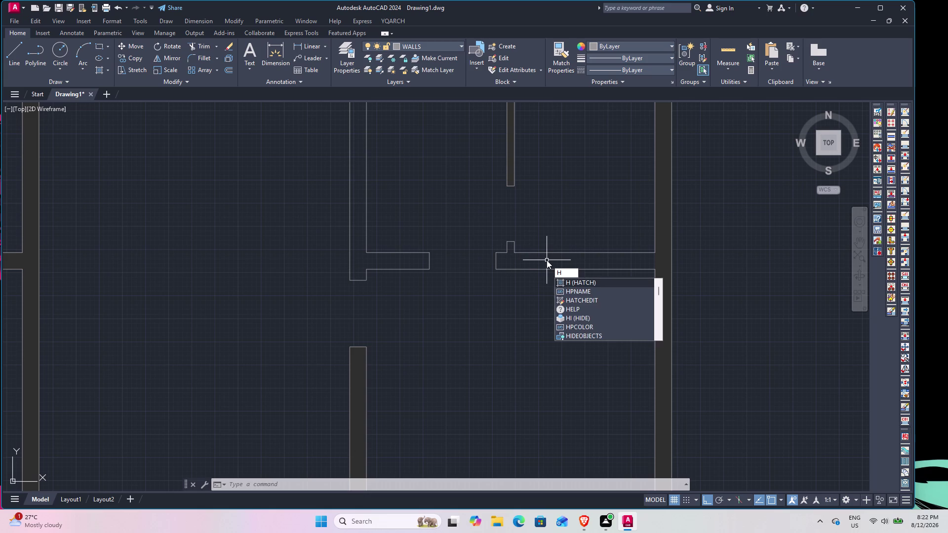
key(space)
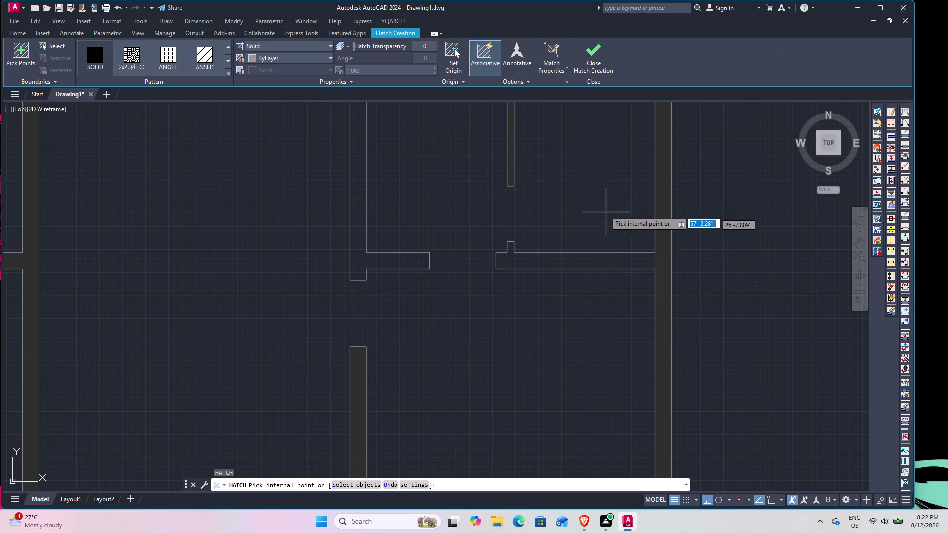
click(91, 63)
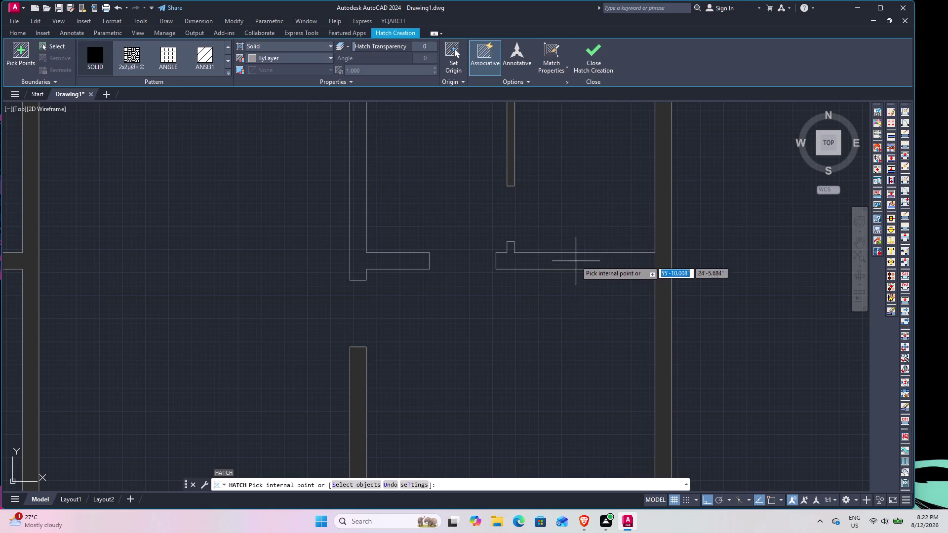
click(314, 54)
click(251, 179)
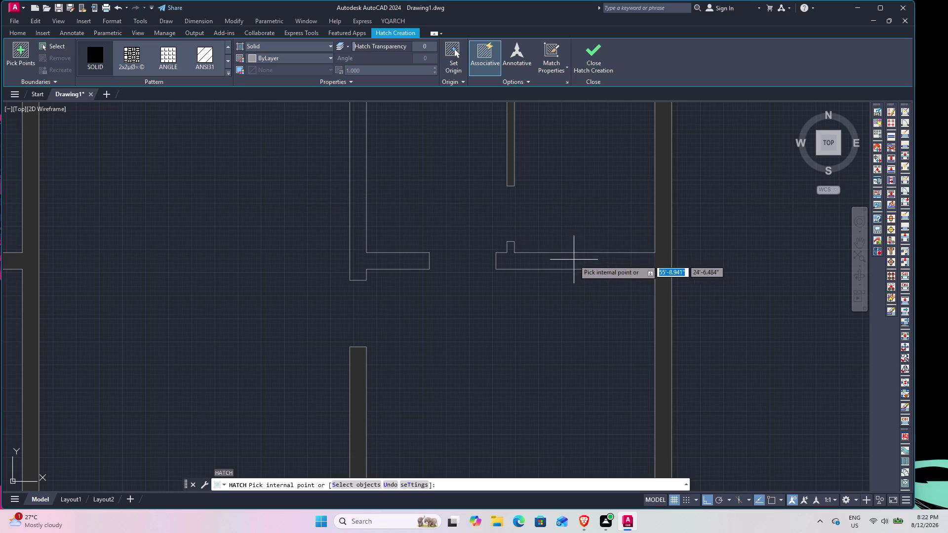
click(549, 262)
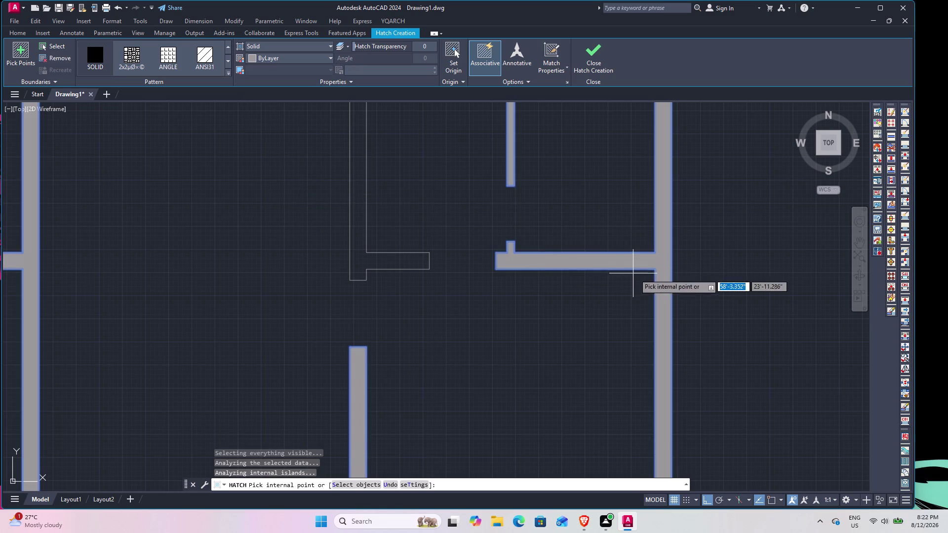
click(402, 261)
Finish the solid grey wall hatch, pan to check it, then undo.
scroll(down, 3)
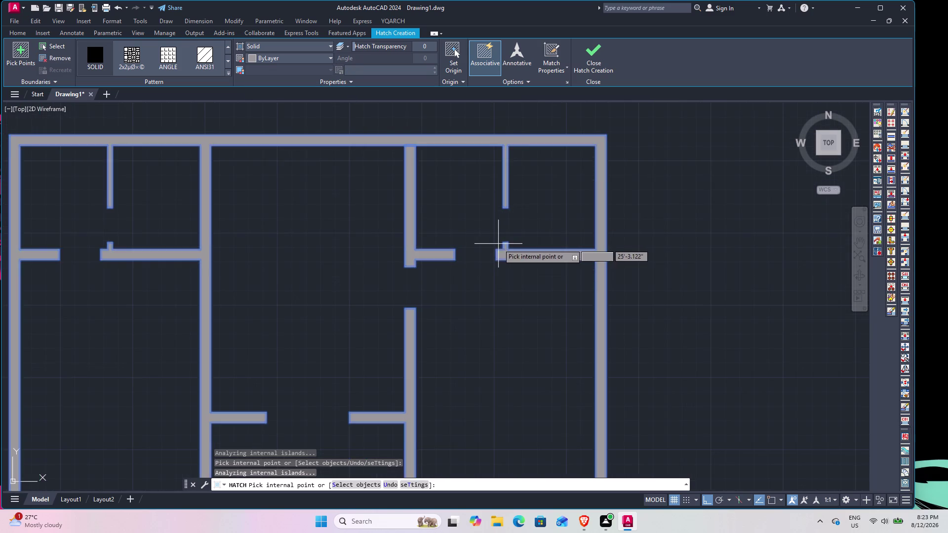
scroll(down, 3)
scroll(up, 3)
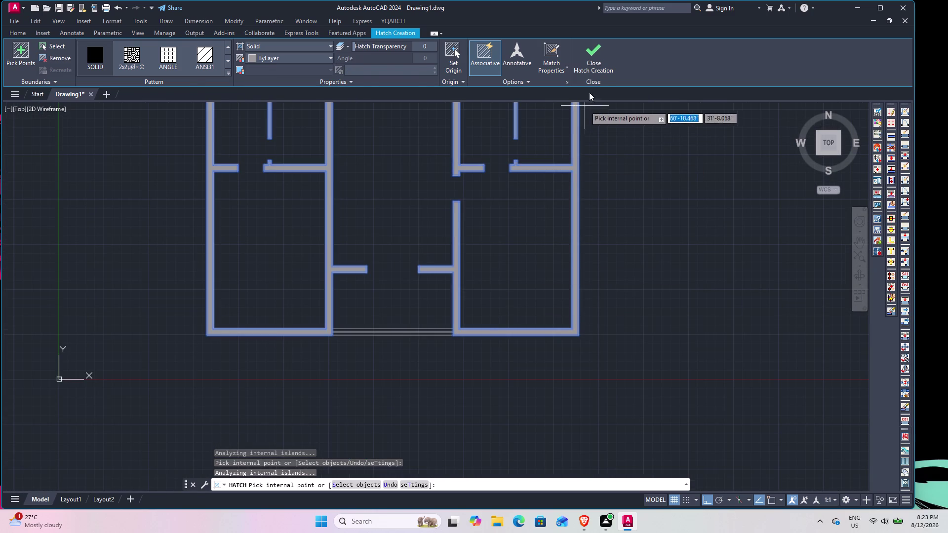
click(594, 65)
scroll(up, 3)
middle_drag(414, 235, 526, 147)
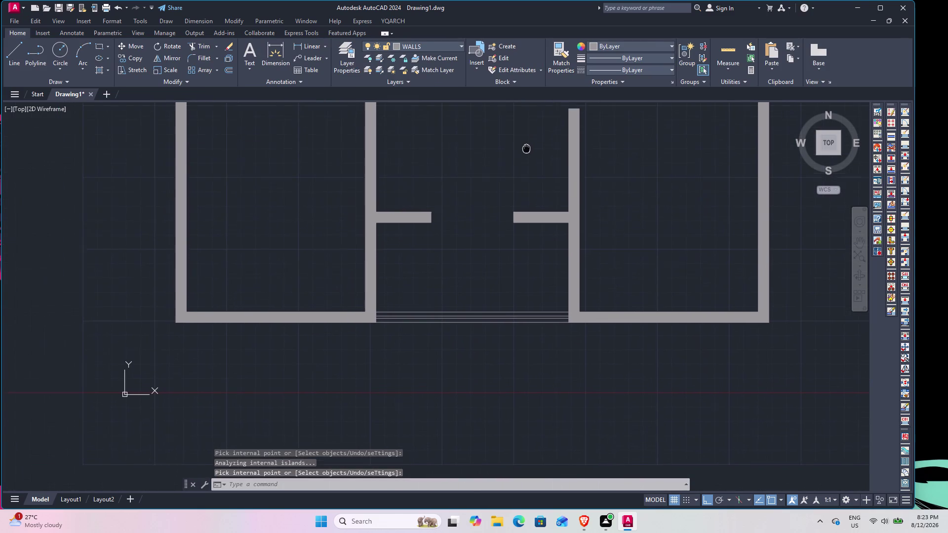
middle_drag(526, 146, 525, 149)
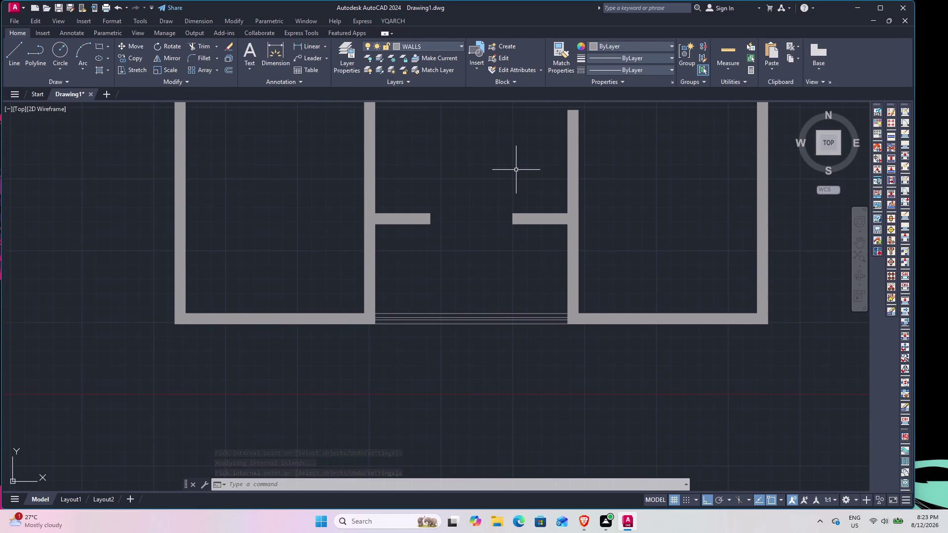
key(ctrl+z)
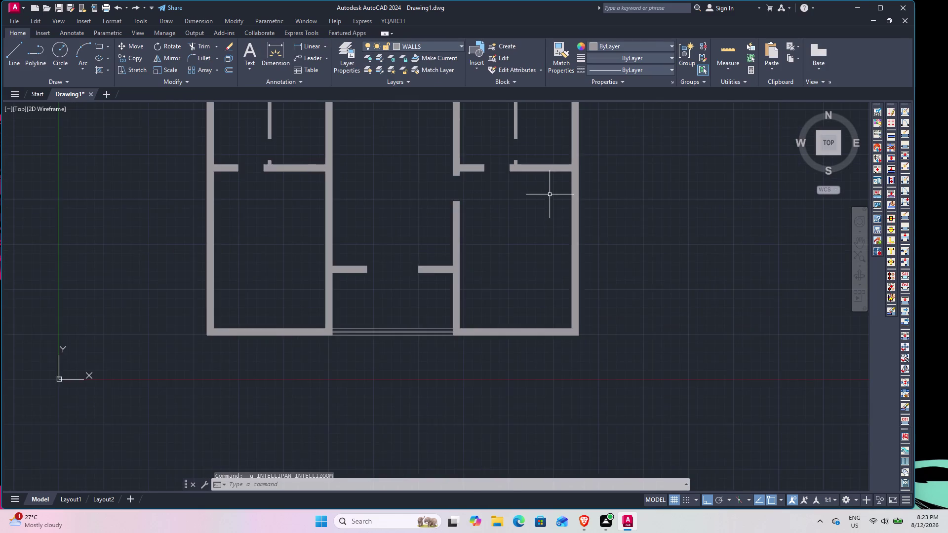
Undo back through HATCH, GROUP, HATCHEDIT, TRIM and CHPROP to restore plain walls.
key(ctrl+z)
key(ctrl+z)
key(ctrl+z)
key(ctrl+z)
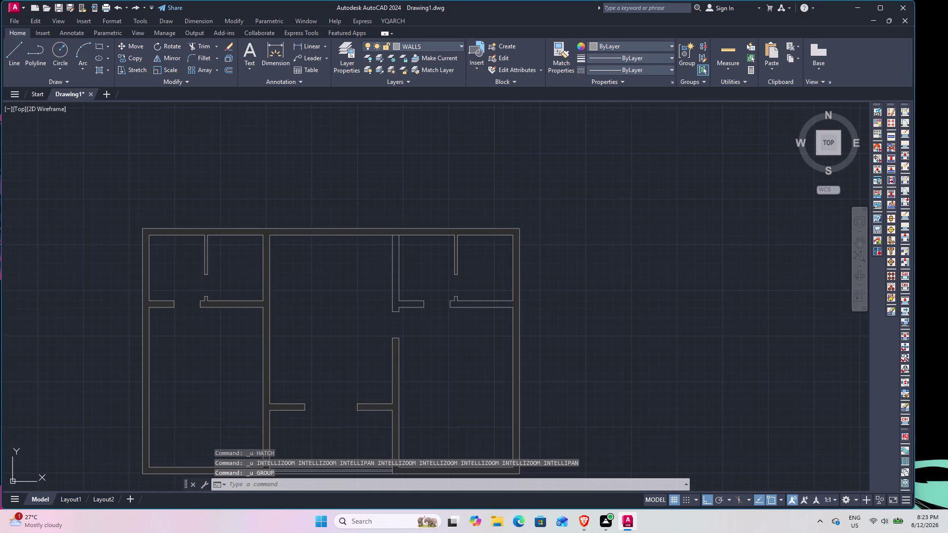
key(ctrl+z)
key(ctrl+z)
key(ctrl+z)
key(ctrl+z)
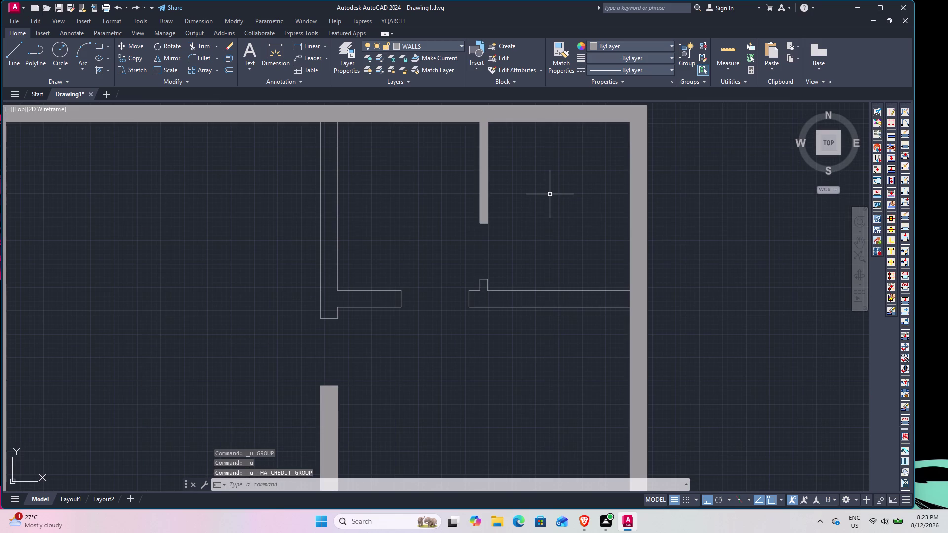
key(ctrl+z)
key(ctrl+z)
key(ctrl+z)
key(ctrl+z)
key(ctrl+z)
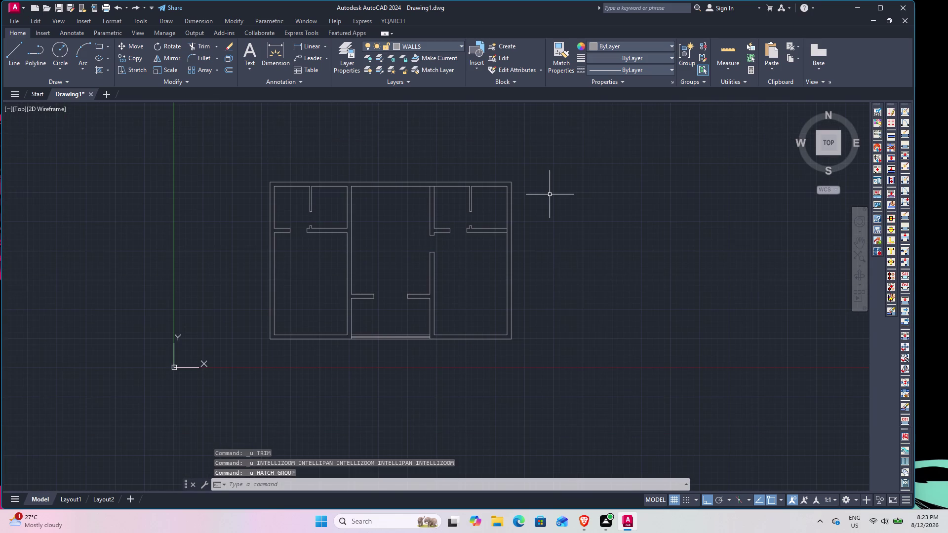
key(ctrl+z)
Open the YQARCH architecture tools menu.
scroll(up, 3)
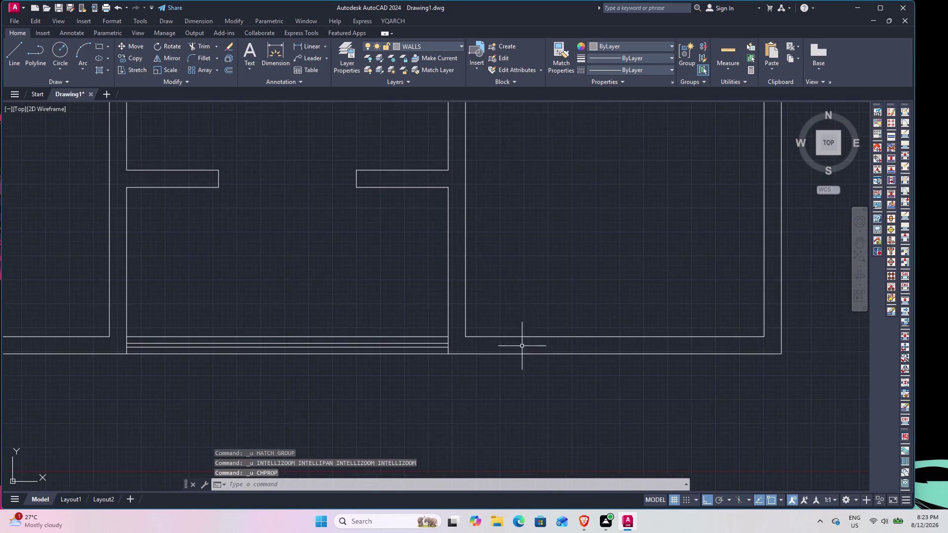
middle_drag(467, 320, 306, 306)
scroll(up, 3)
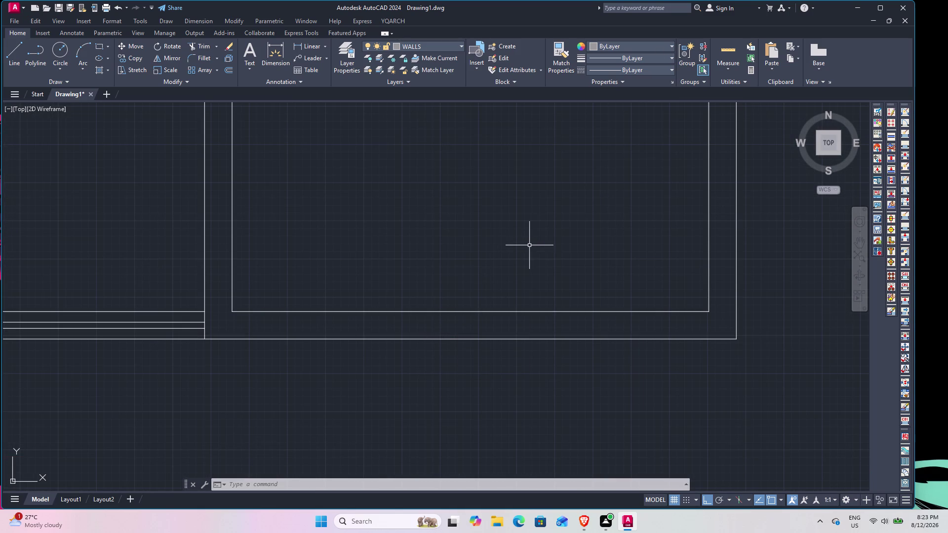
click(401, 19)
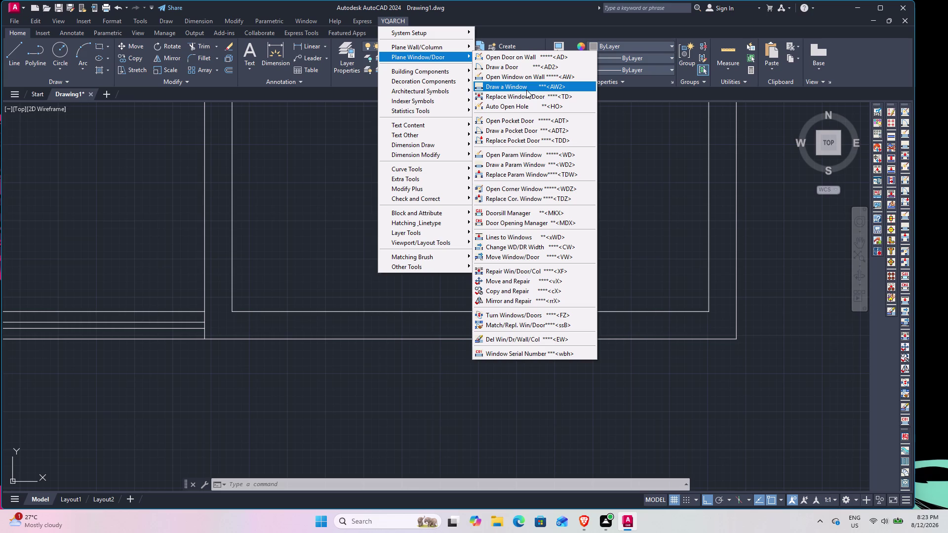
Cancel the menu and launch the AD door-opening command.
click(651, 198)
click(650, 197)
key(Escape)
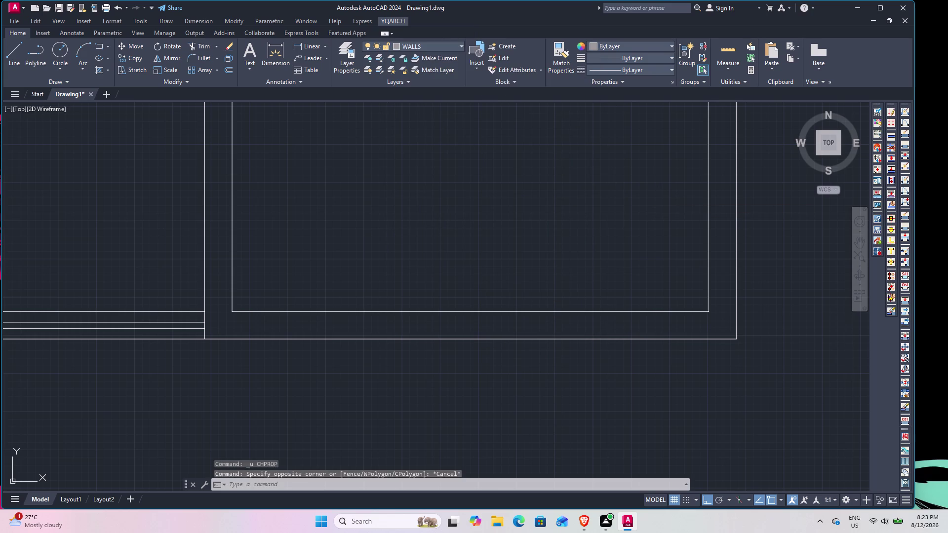
text(AD)
key(space)
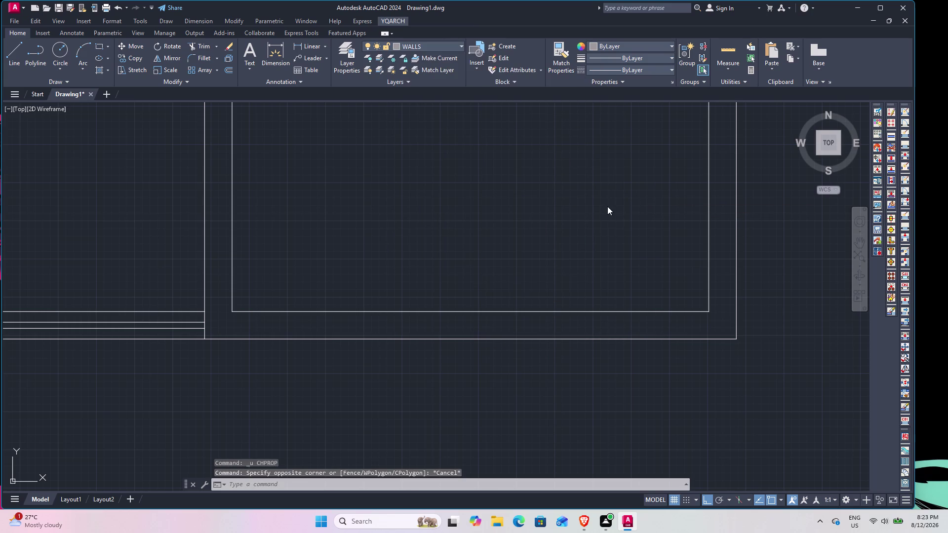
key(a)
key(d)
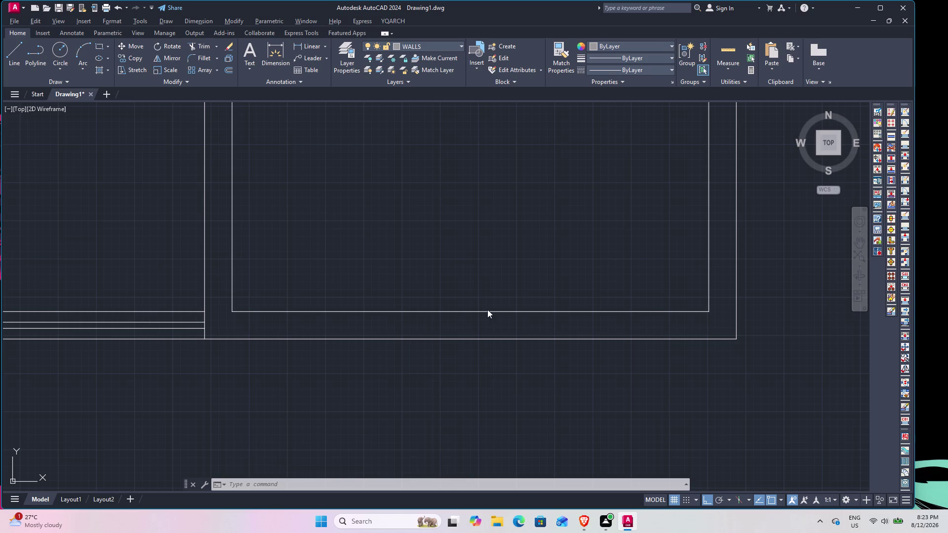
text(A)
text(D)
key(space)
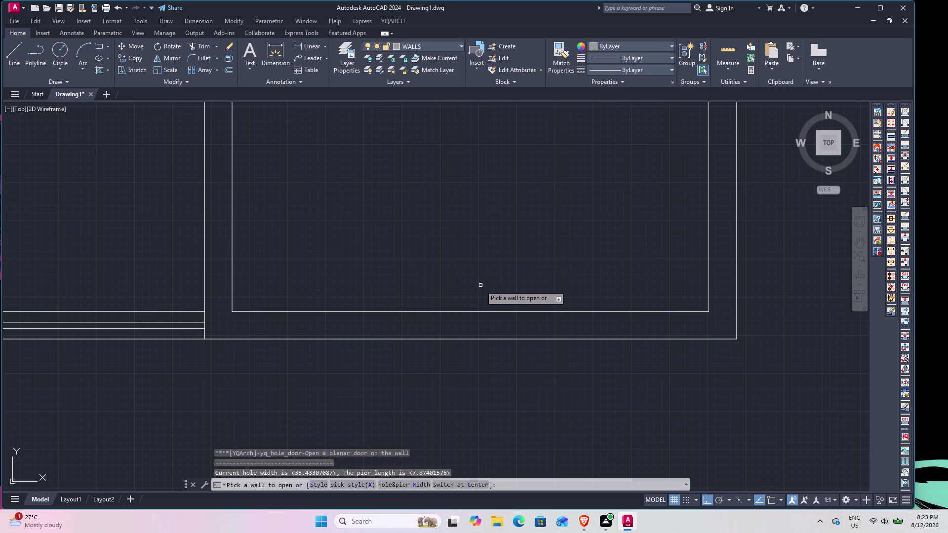
Browse the door style choices, then cancel the door command.
click(316, 486)
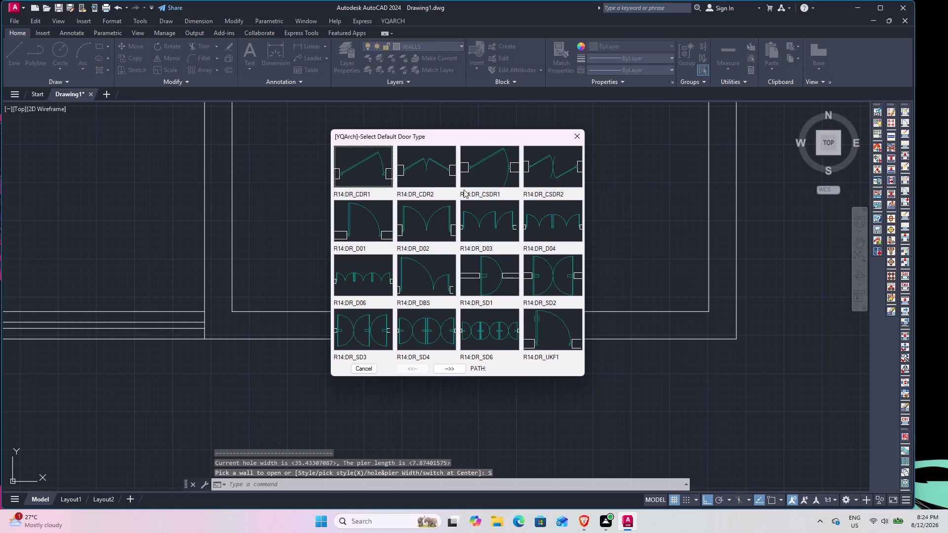
scroll(down, 3)
scroll(up, 3)
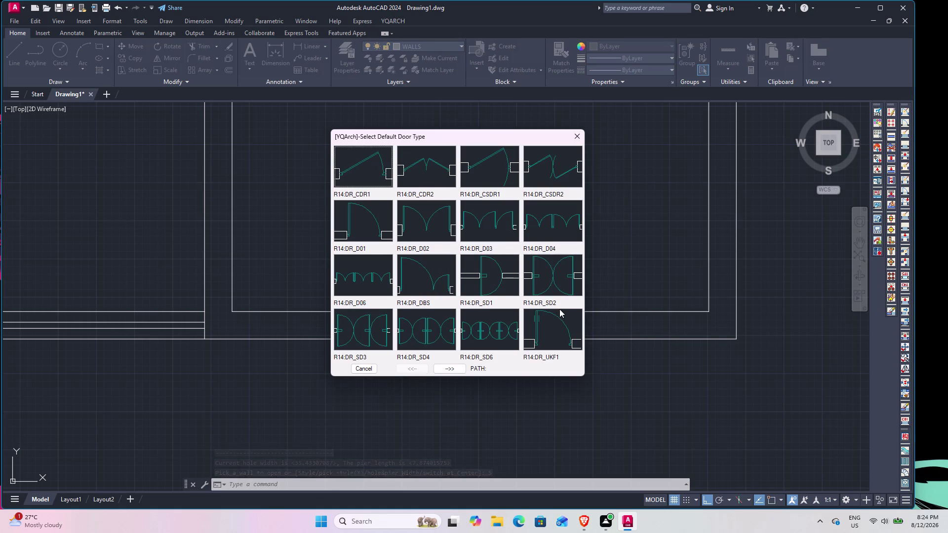
click(579, 137)
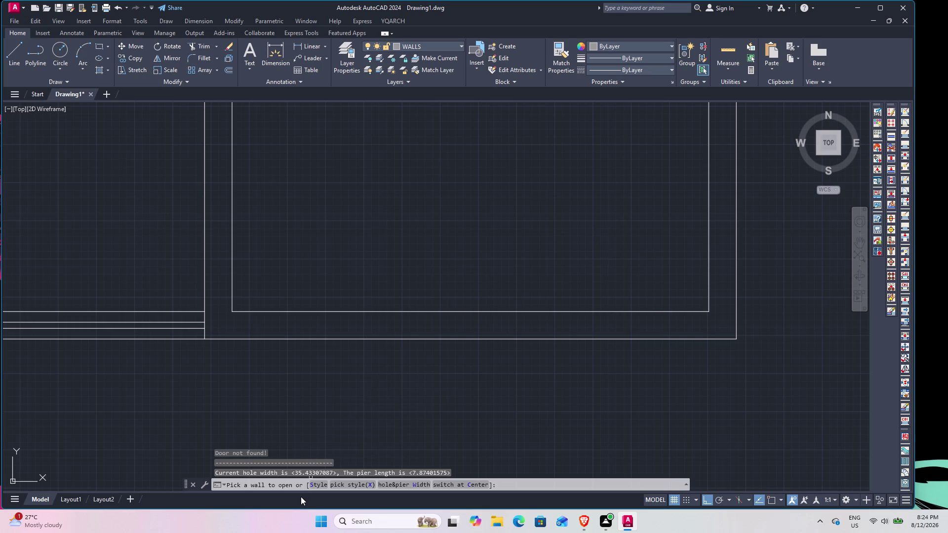
key(Escape)
Start the AW window-opening command and show its window style choices.
text(AW)
key(space)
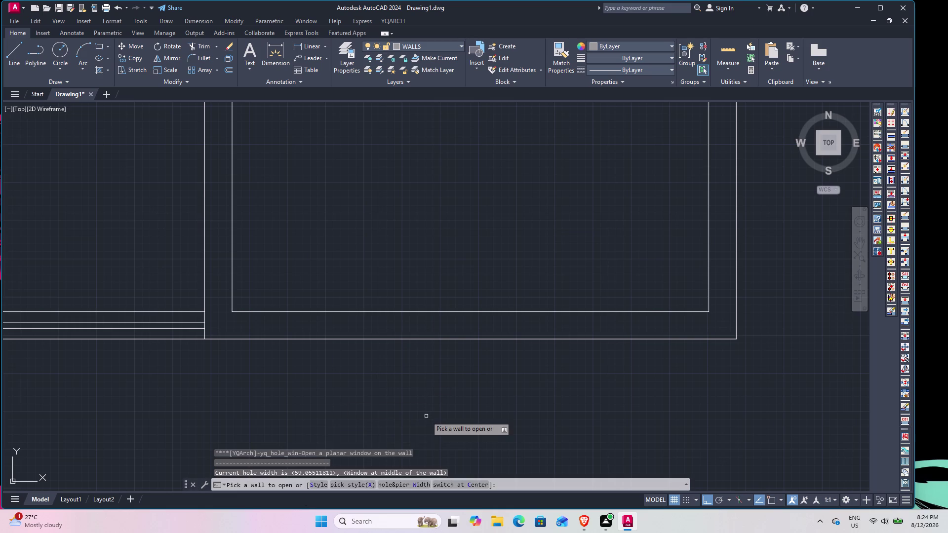
click(324, 486)
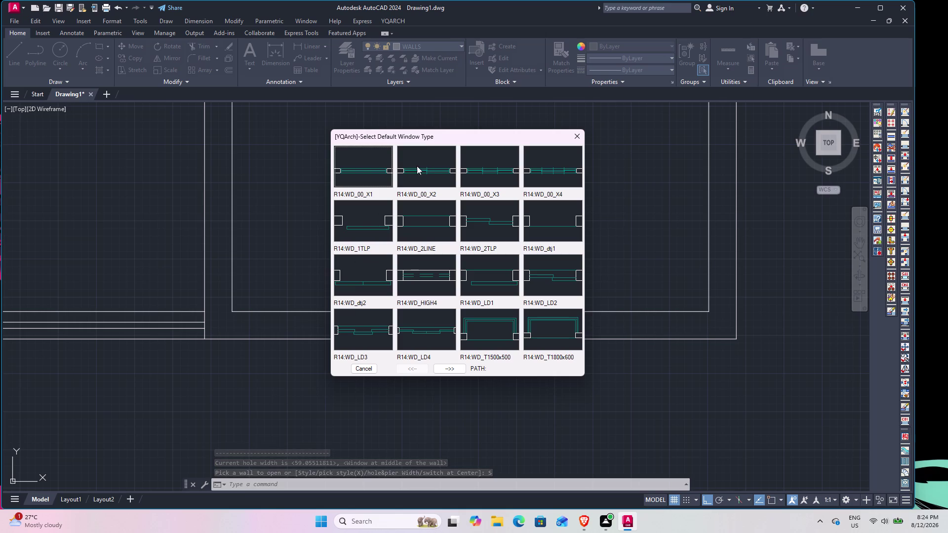
click(352, 172)
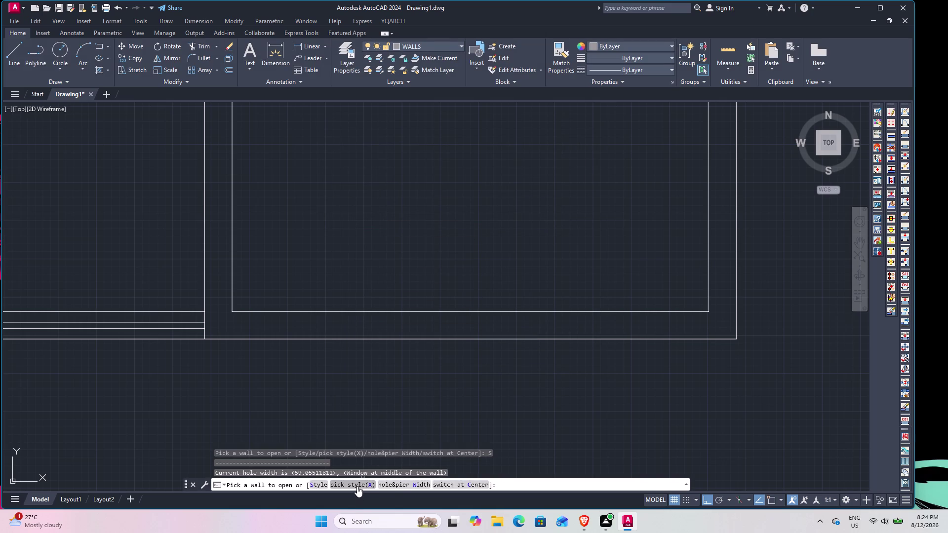
click(400, 486)
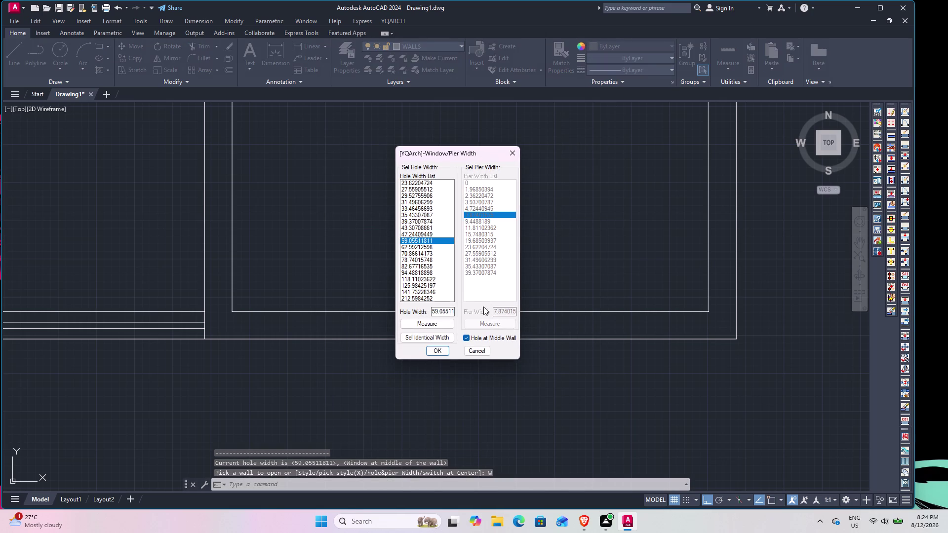
scroll(up, 3)
scroll(down, 3)
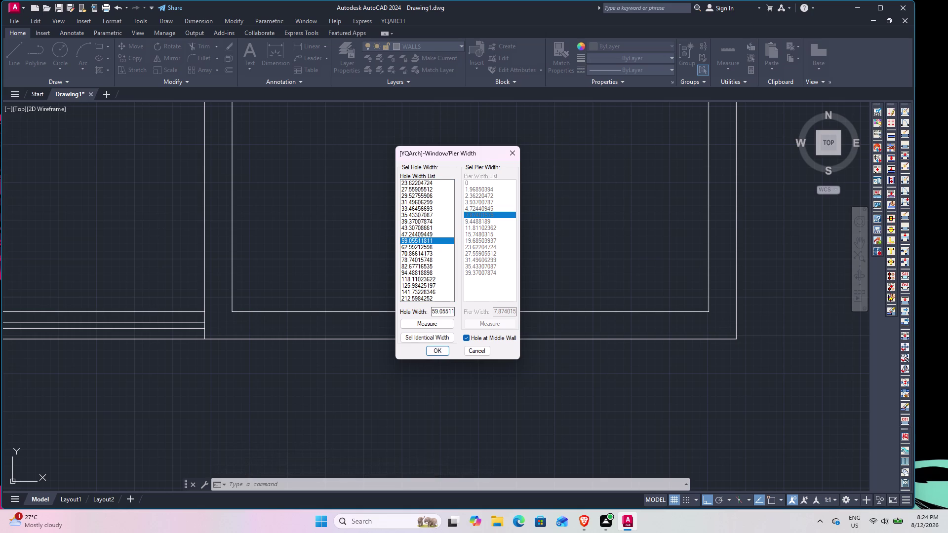
drag(453, 310, 454, 310)
drag(454, 310, 403, 309)
text(6')
key(Return)
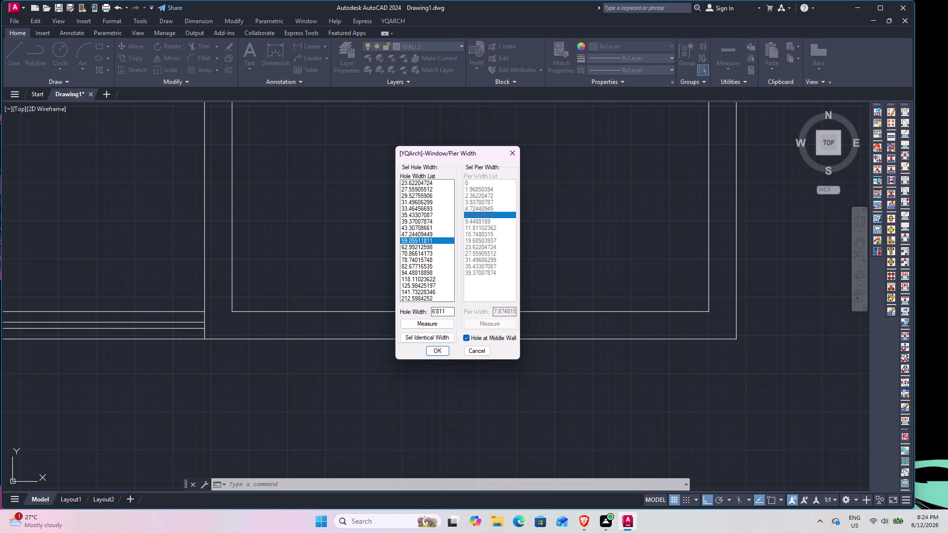
drag(445, 310, 445, 311)
drag(445, 311, 388, 309)
text(6')
key(Return)
click(437, 352)
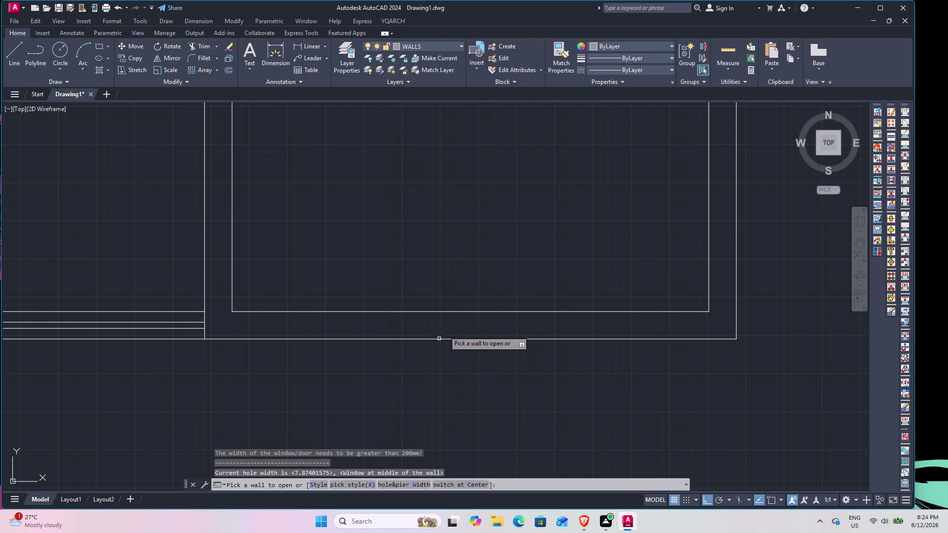
click(446, 311)
click(450, 340)
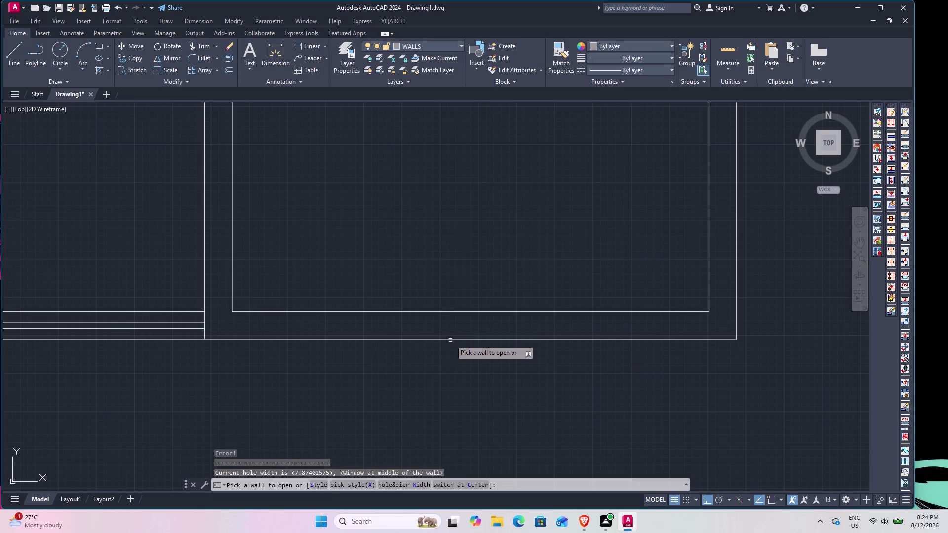
key(Escape)
key(Escape)
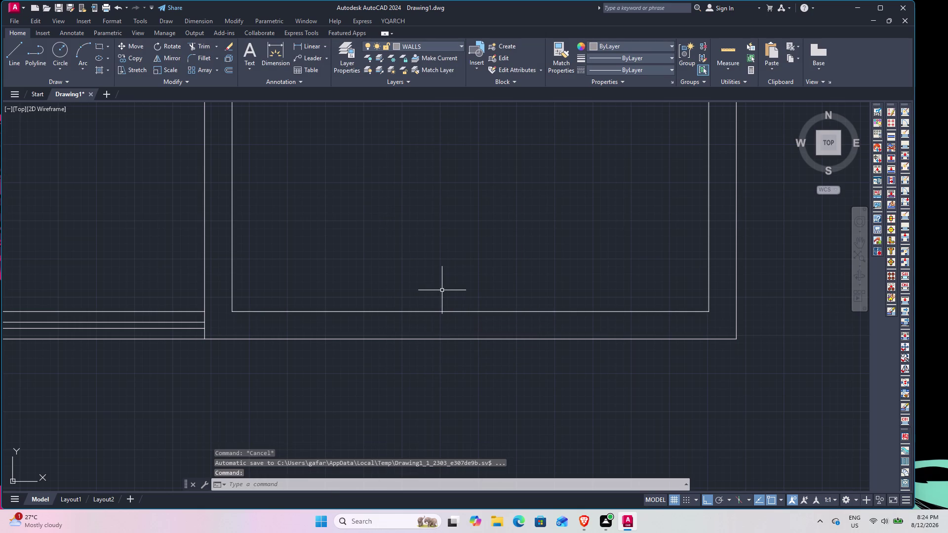
Undo the last operation and pan the view to the floor plan rooms.
key(Escape)
key(ctrl+z)
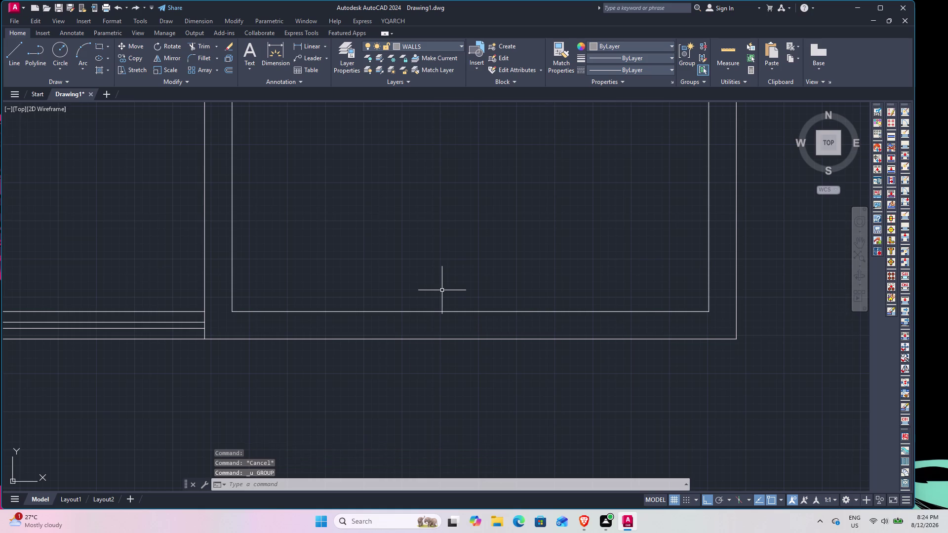
scroll(down, 3)
middle_drag(454, 246, 442, 319)
scroll(up, 3)
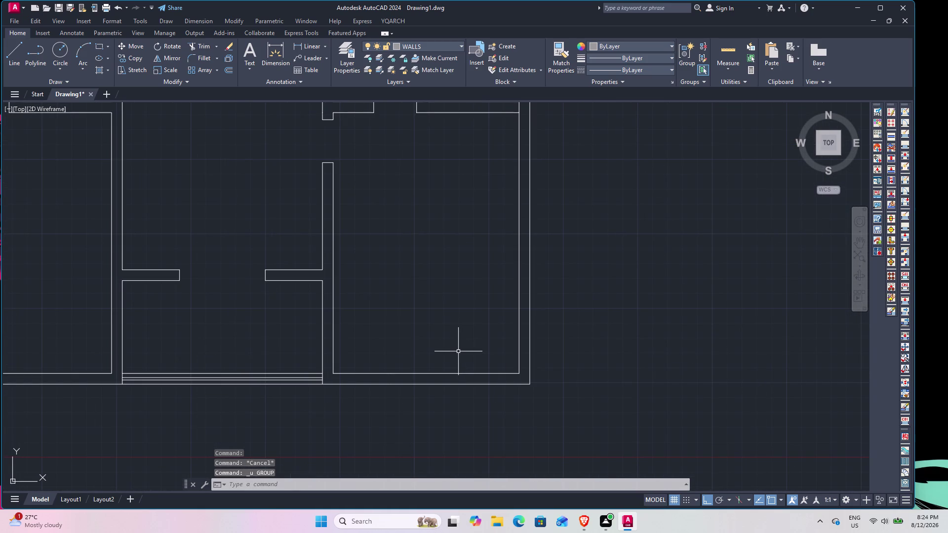
Rerun AW, dismiss the hole and pier width settings unchanged, and browse YQARCH's Dimension Draw tools.
text(AW)
key(space)
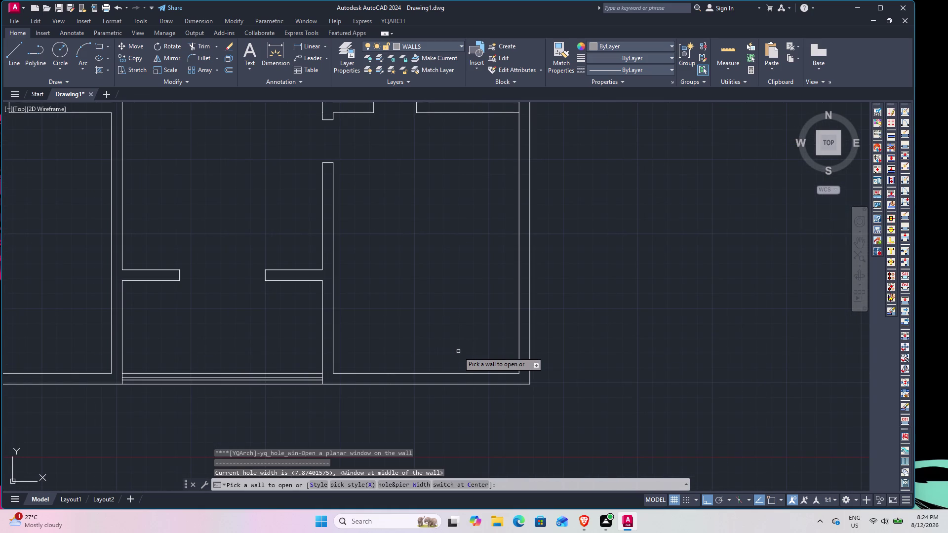
click(393, 484)
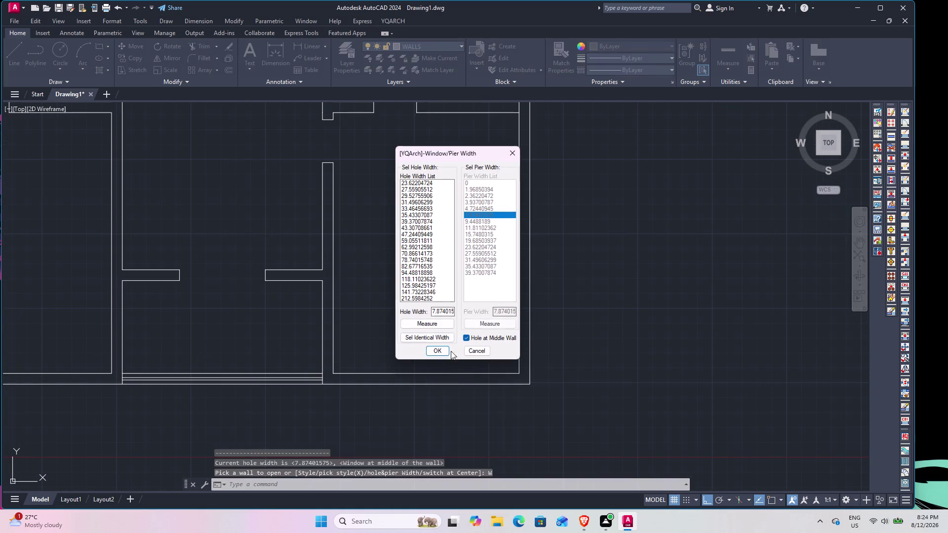
scroll(up, 3)
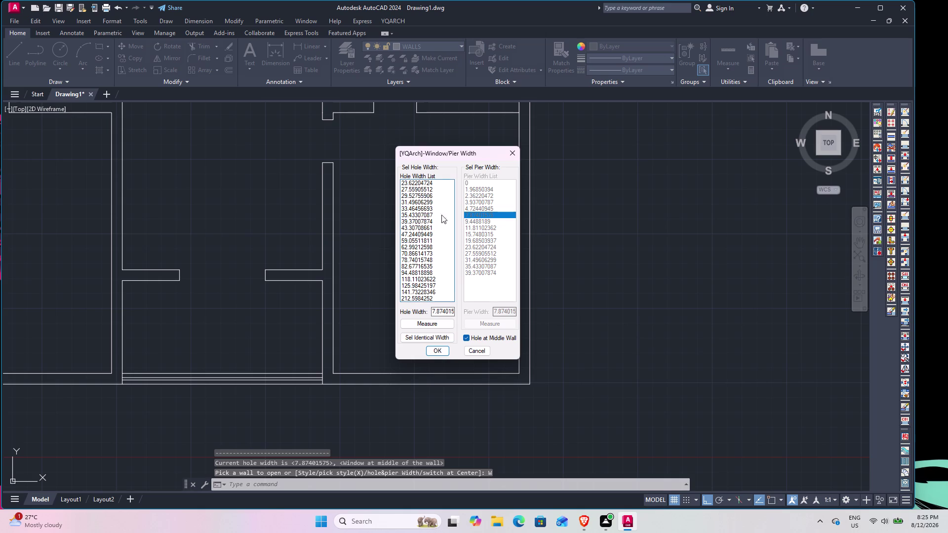
scroll(down, 3)
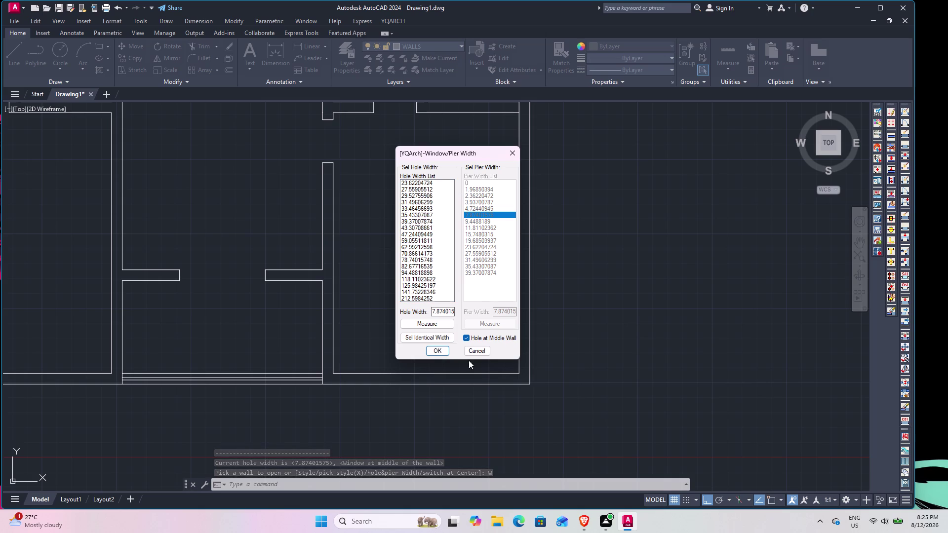
click(476, 350)
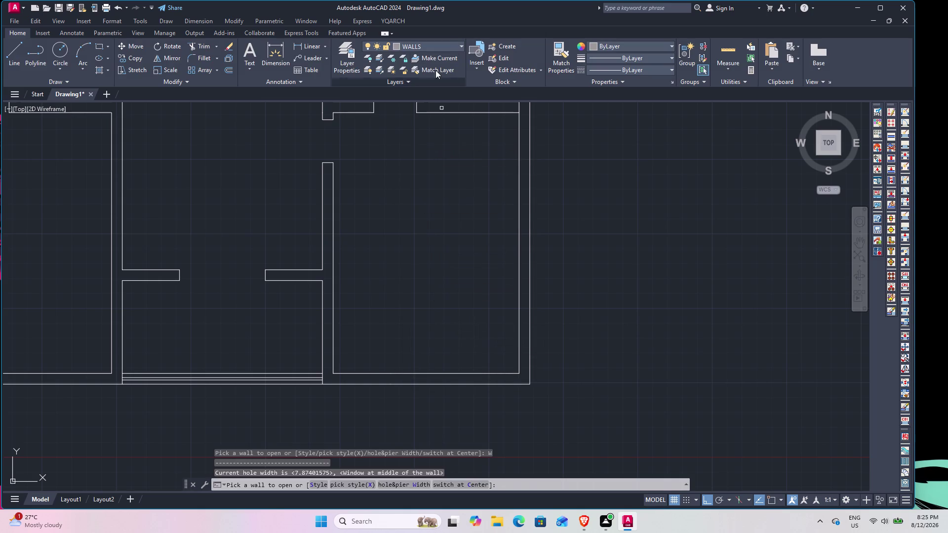
click(390, 17)
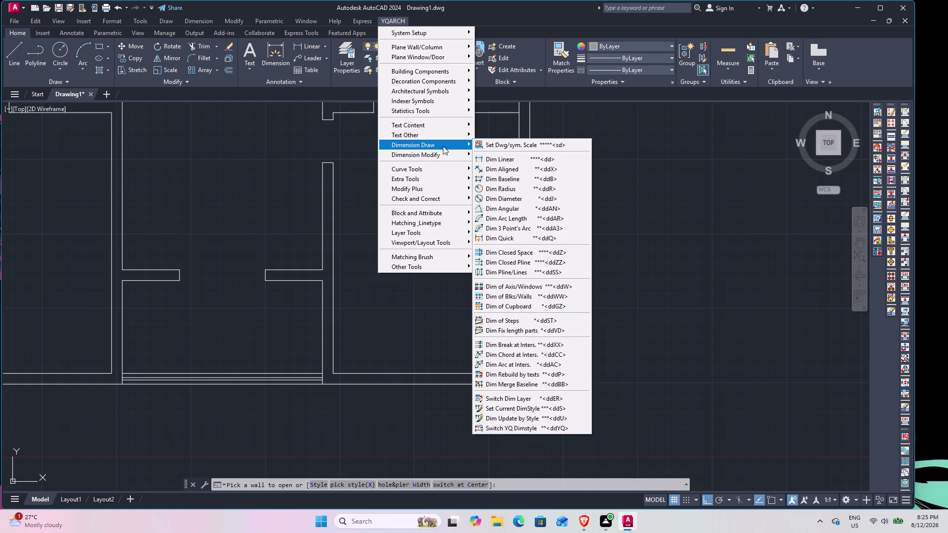
click(490, 145)
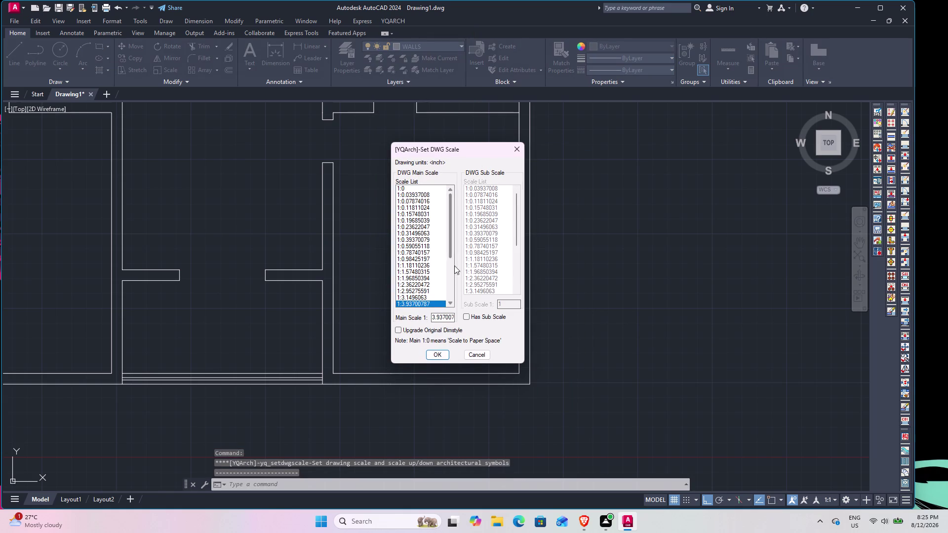
click(476, 355)
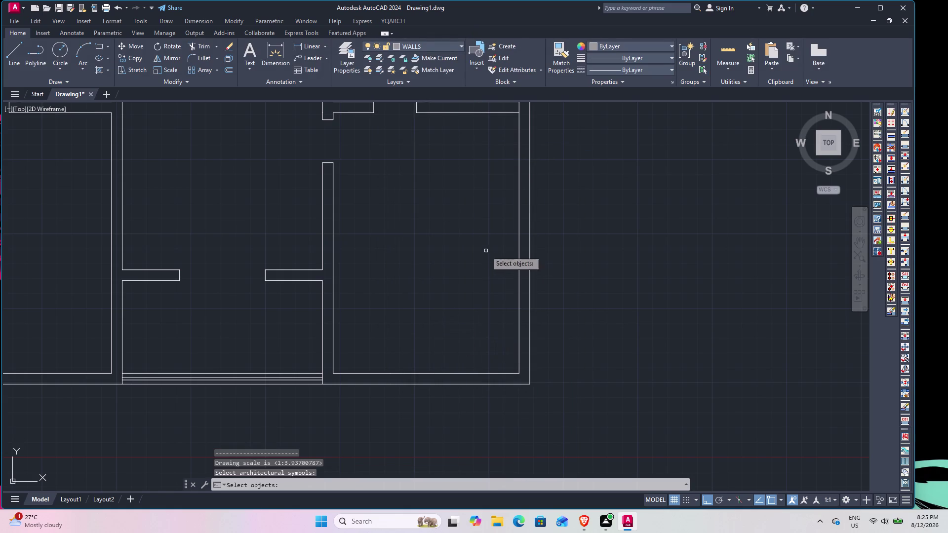
key(Escape)
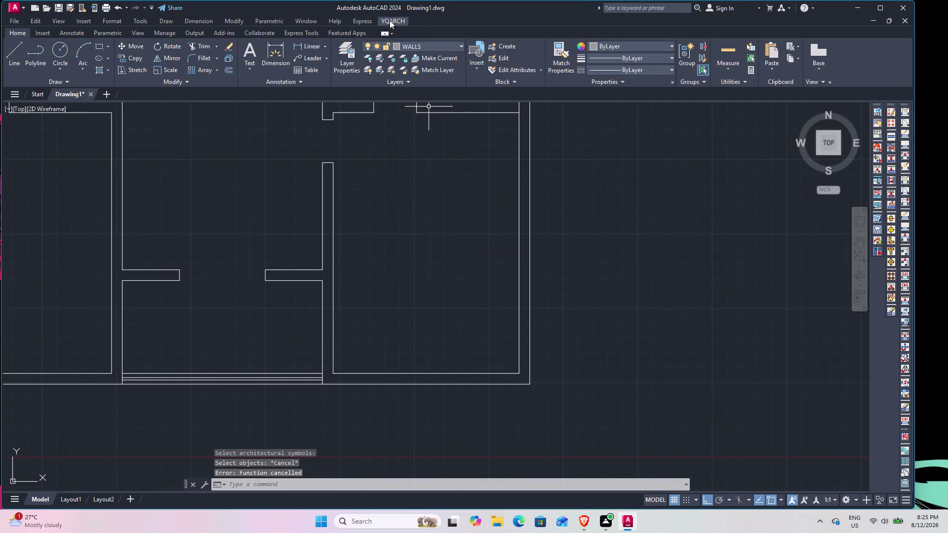
click(391, 19)
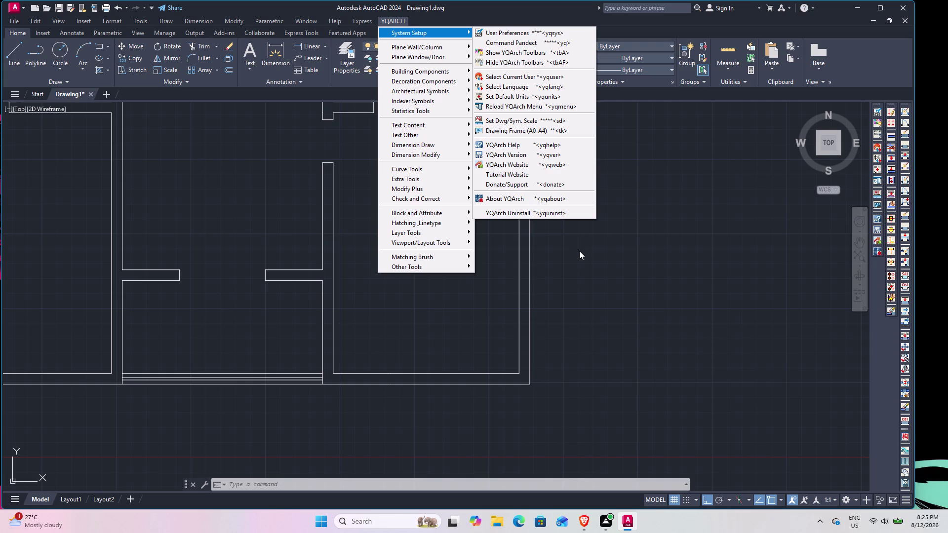
key(Escape)
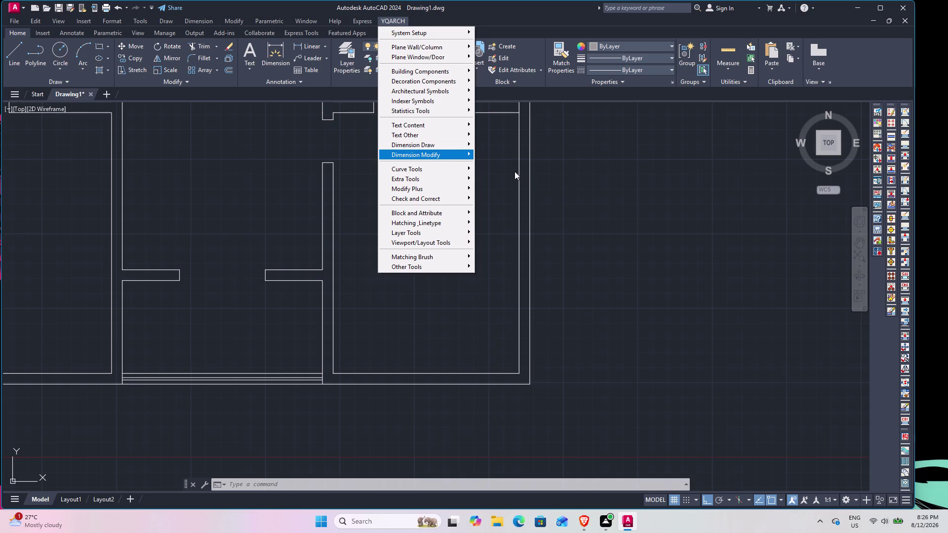
click(571, 180)
click(632, 316)
middle_drag(406, 394, 401, 363)
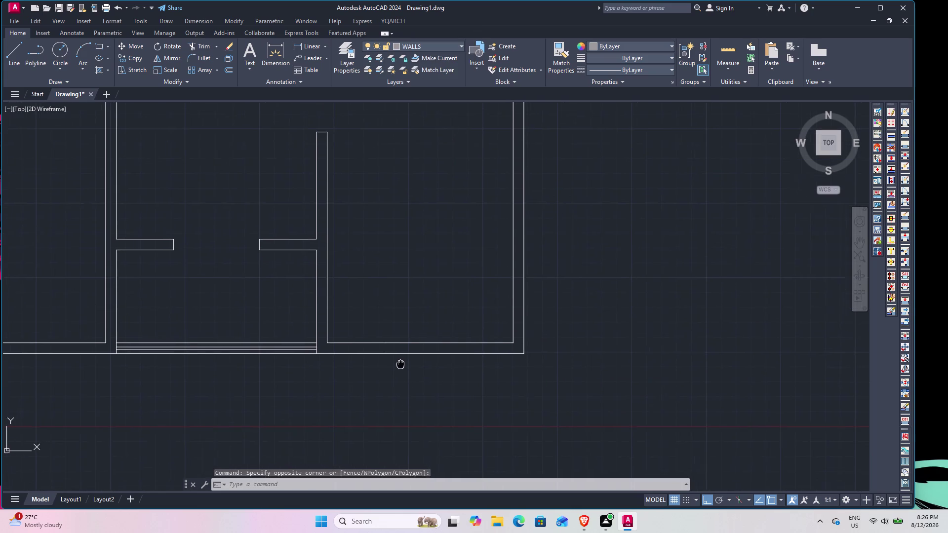
Insert an Architectural tool-palette sample block right of the plan, then close the palettes.
middle_drag(401, 364, 396, 356)
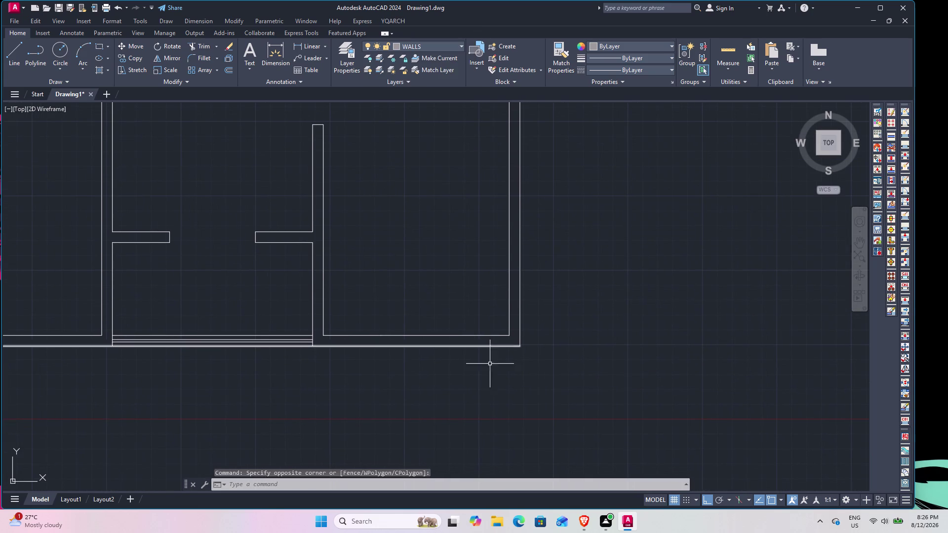
key(t)
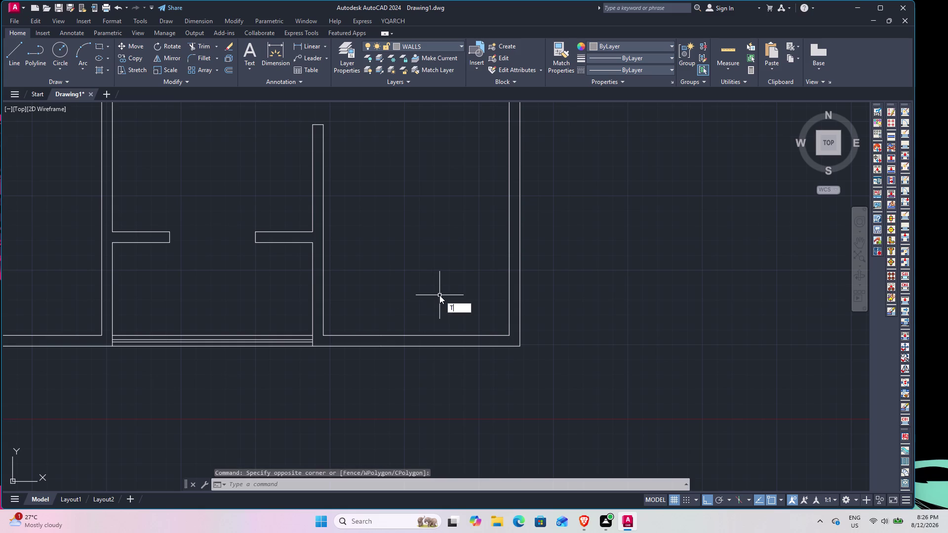
text(P)
key(space)
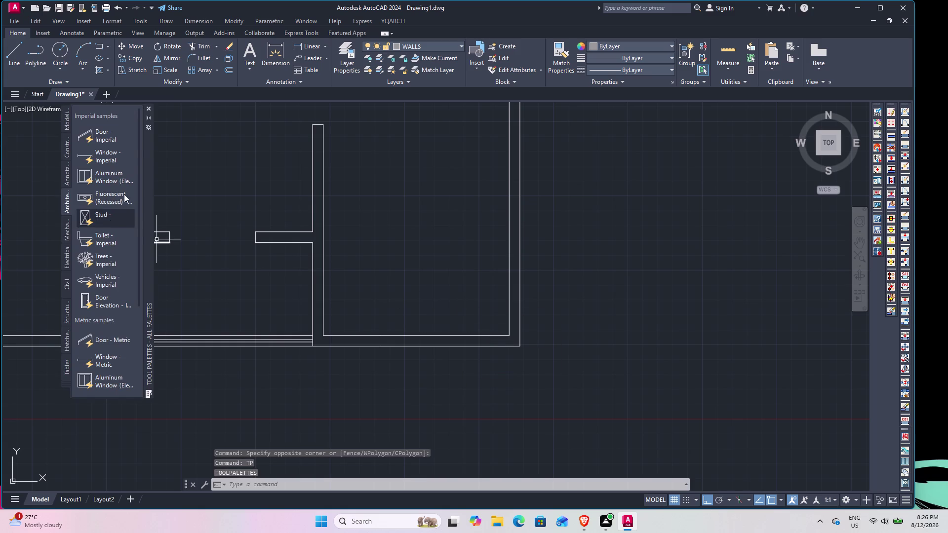
click(99, 162)
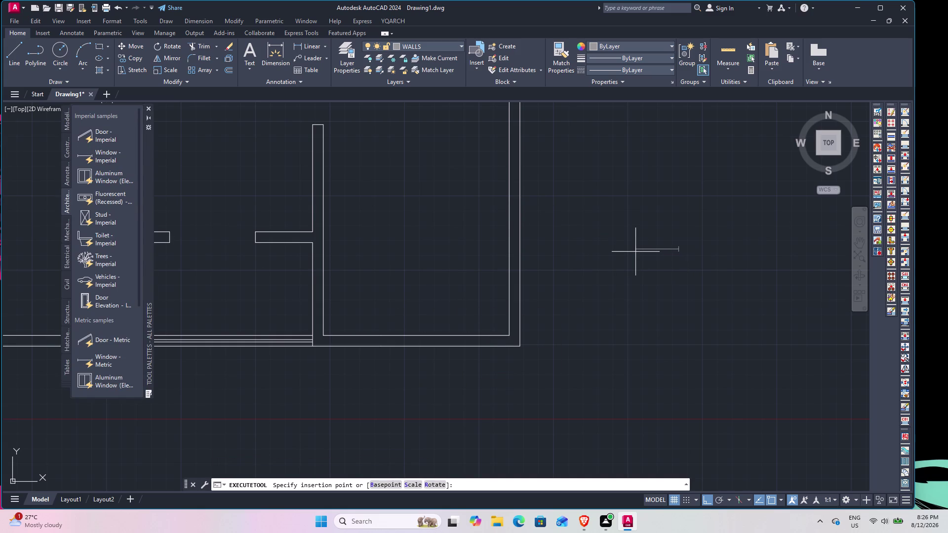
click(635, 251)
key(Escape)
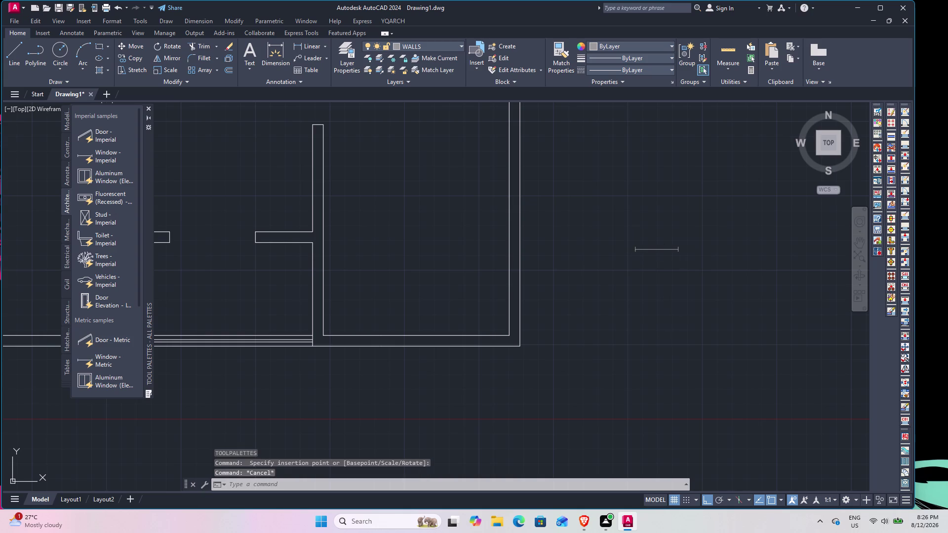
key(Escape)
click(147, 108)
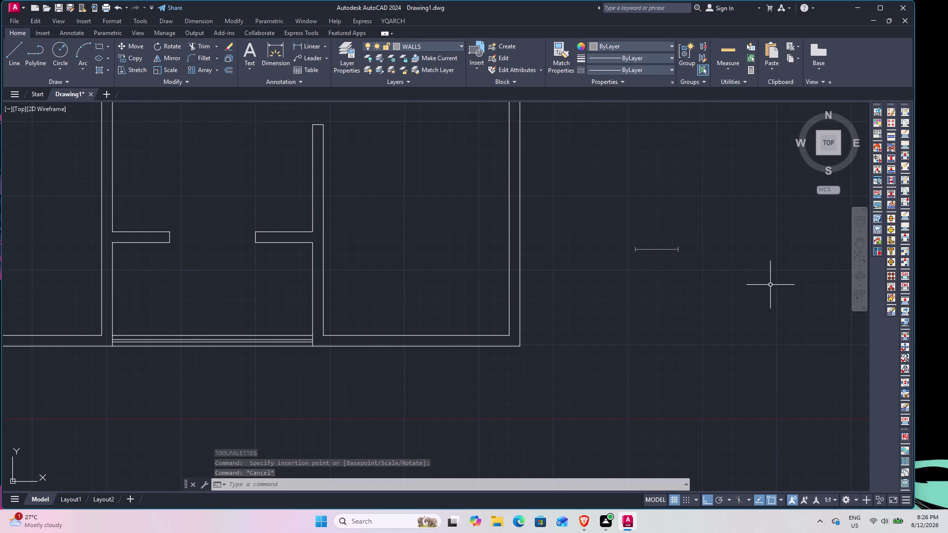
Select the placed sample block, change toolbar options, then clear the selection.
click(656, 250)
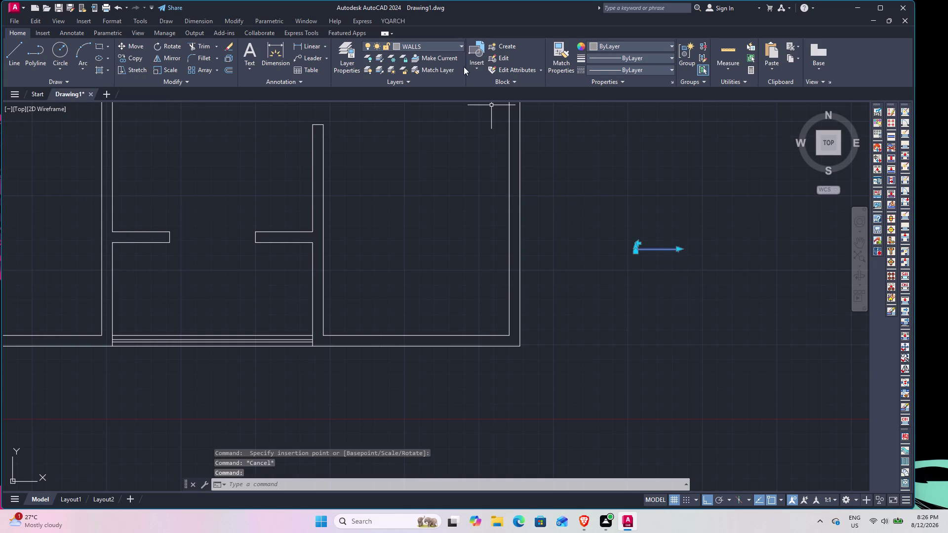
click(460, 48)
click(412, 59)
scroll(up, 3)
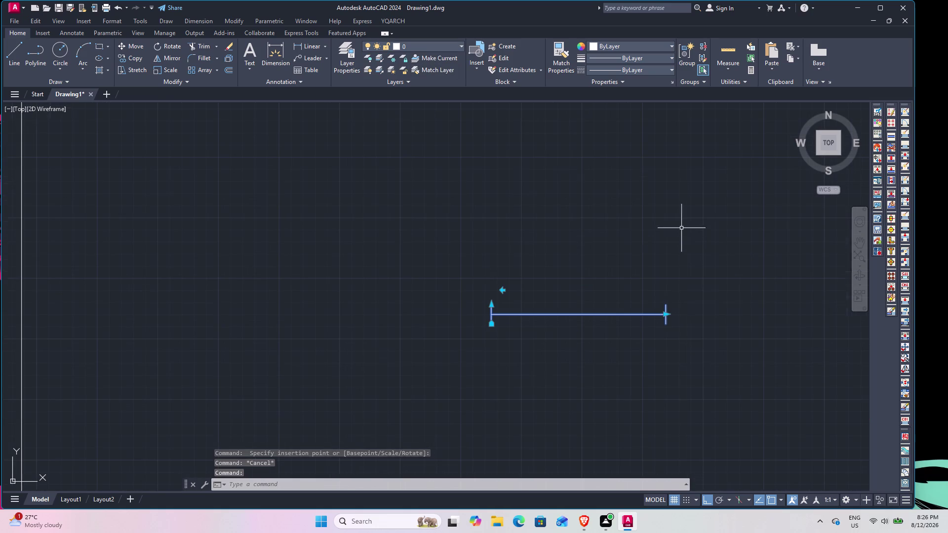
click(691, 287)
key(Escape)
key(Escape)
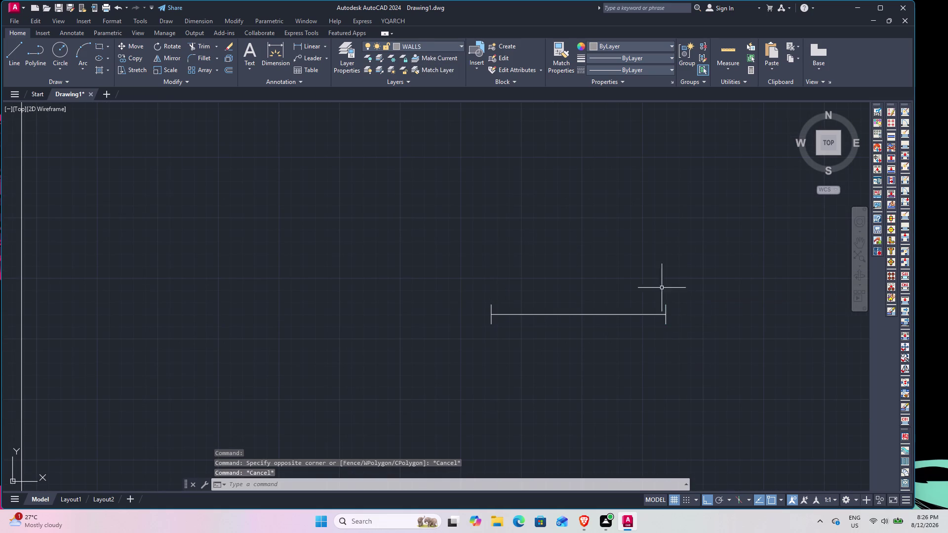
scroll(down, 3)
scroll(up, 3)
scroll(down, 3)
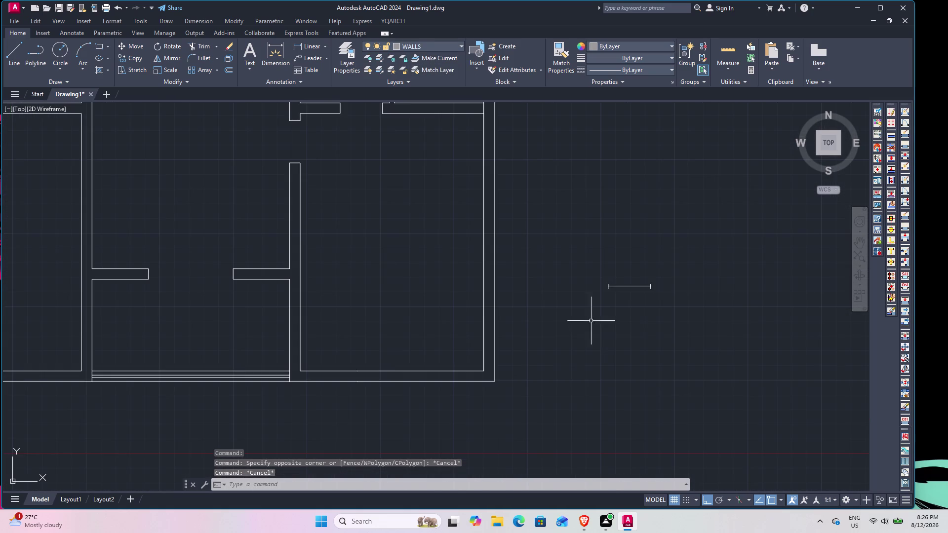
scroll(up, 3)
Scale the sample block by reference so its length becomes 6'.
click(533, 270)
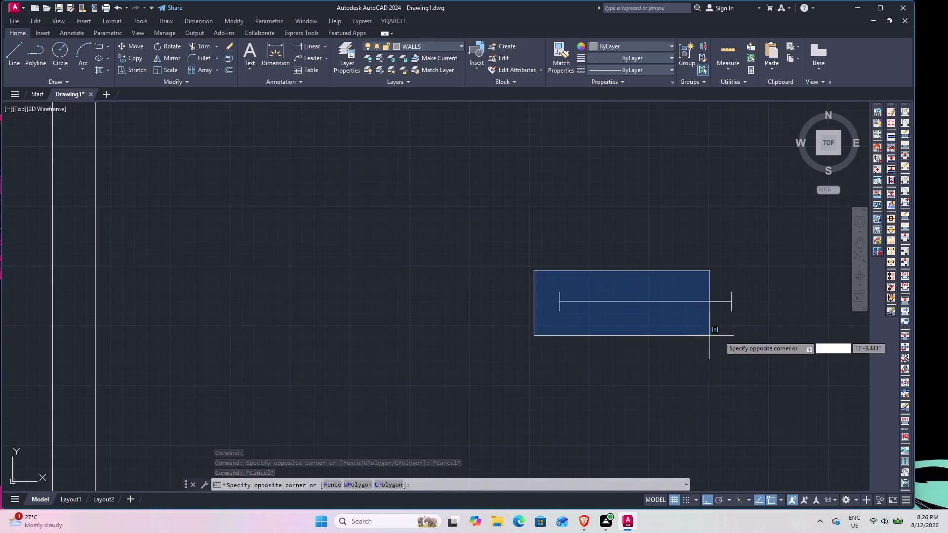
click(788, 323)
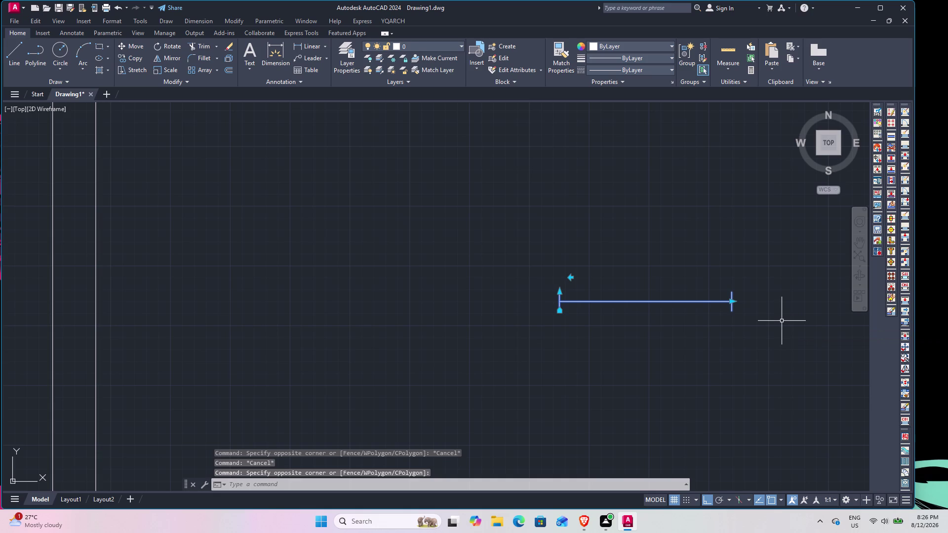
key(s)
text(C)
key(space)
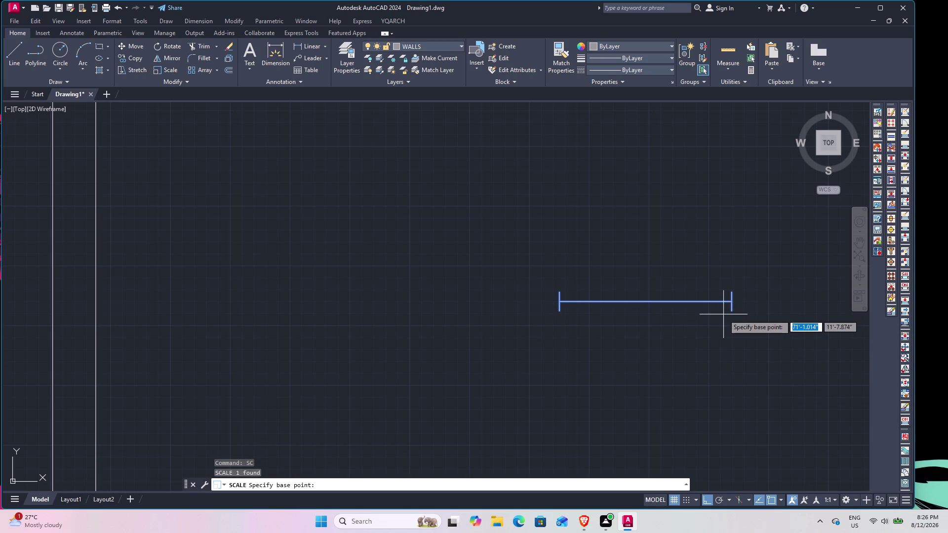
click(732, 312)
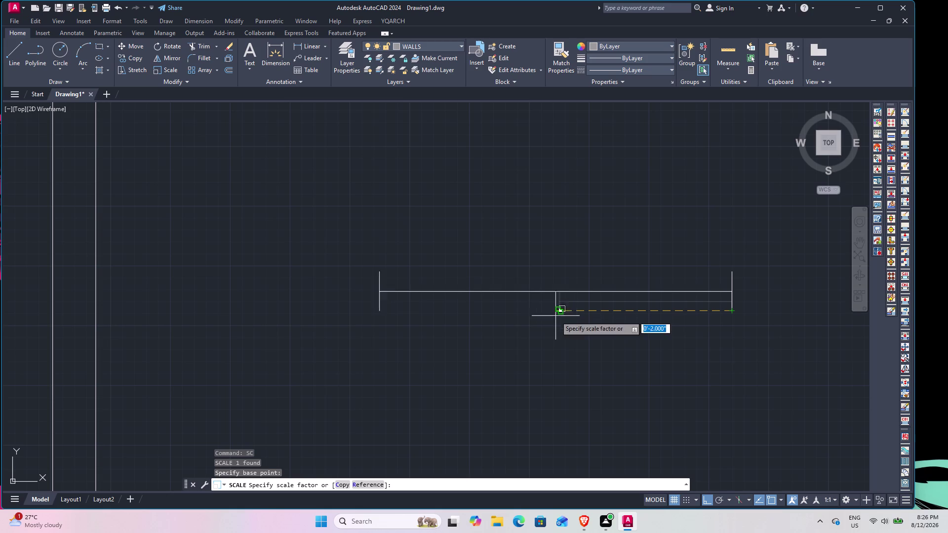
click(366, 481)
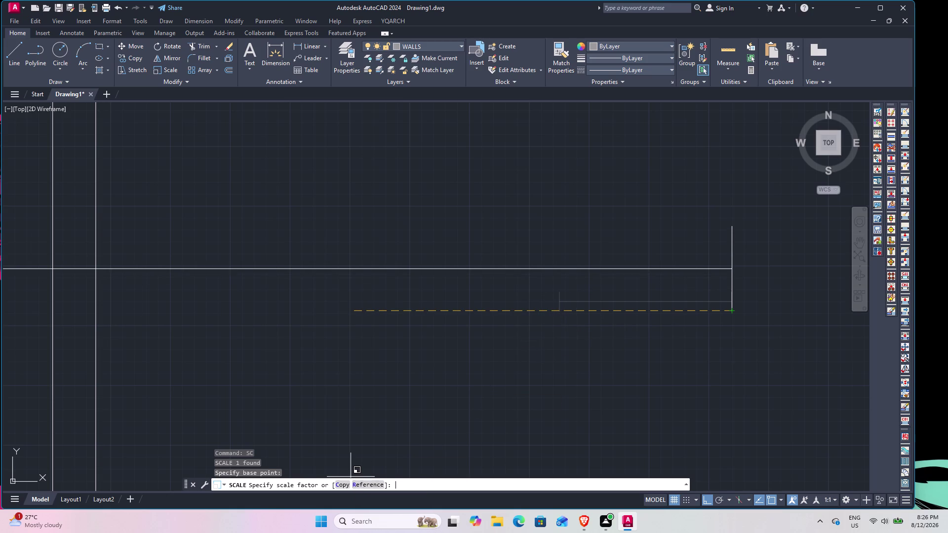
click(732, 310)
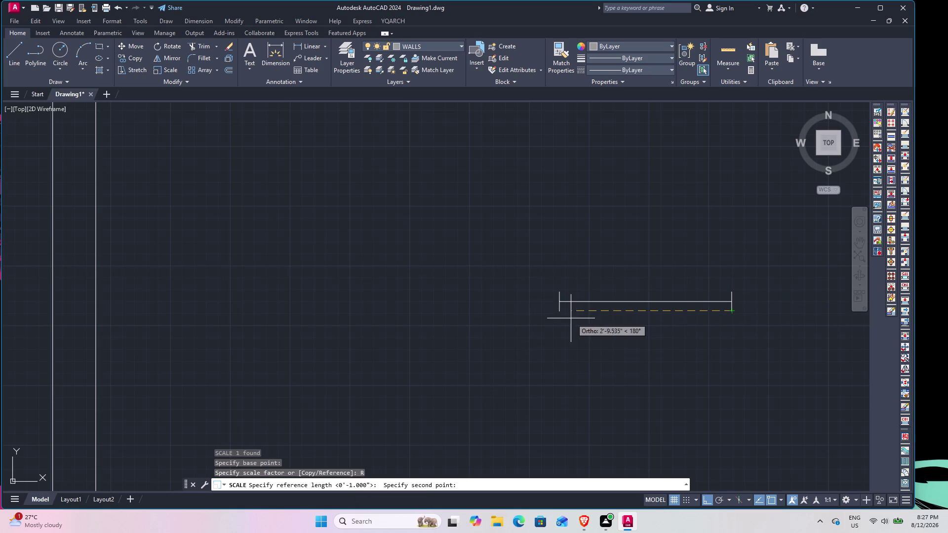
click(561, 312)
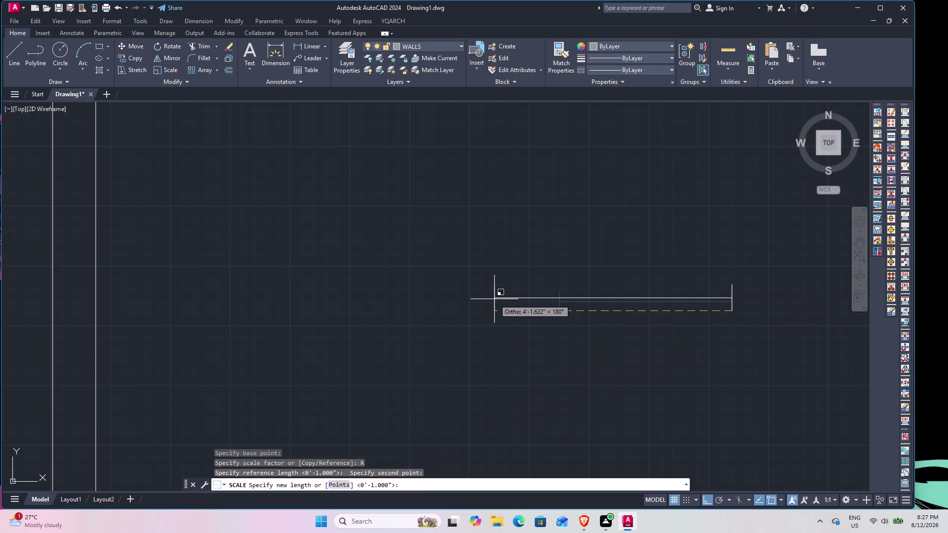
text(6')
key(Return)
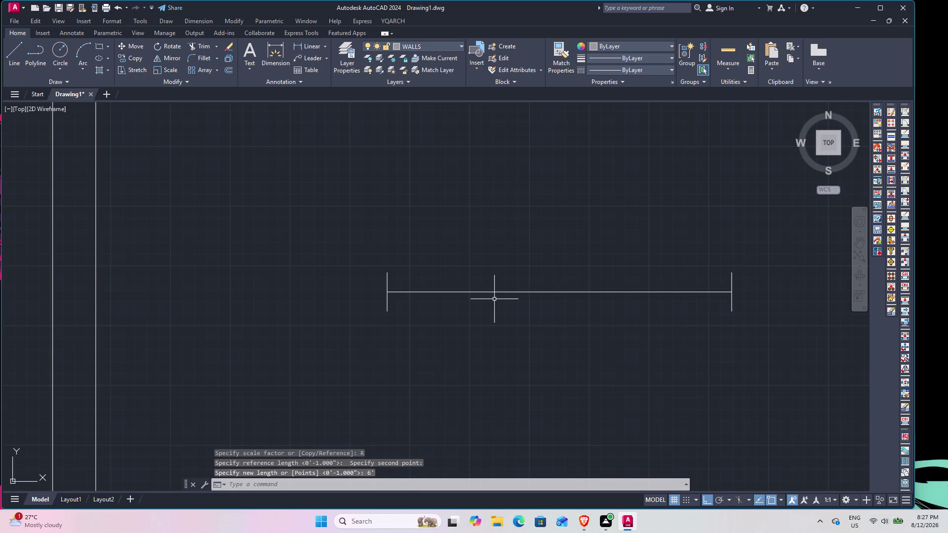
Pan the view back to the floor plan and open the layer manager.
scroll(down, 3)
scroll(up, 3)
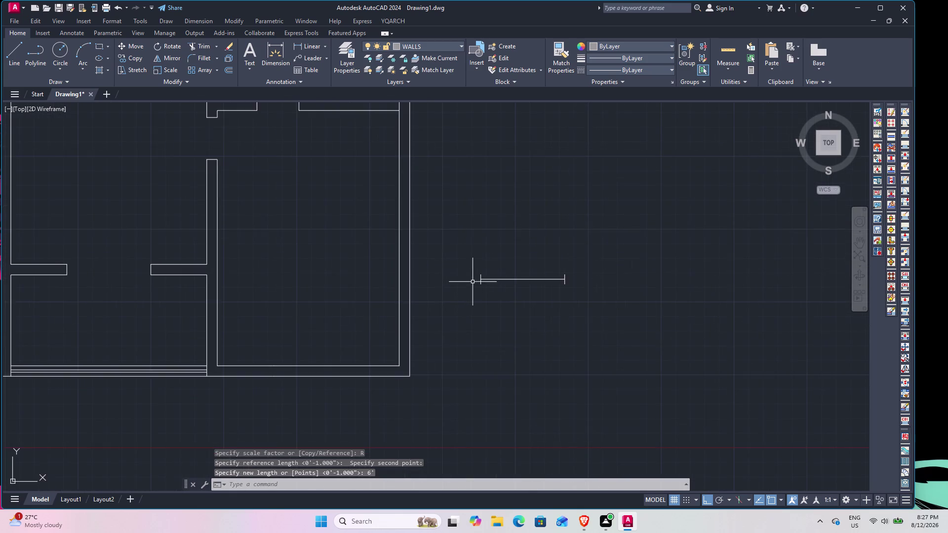
middle_drag(477, 280, 551, 245)
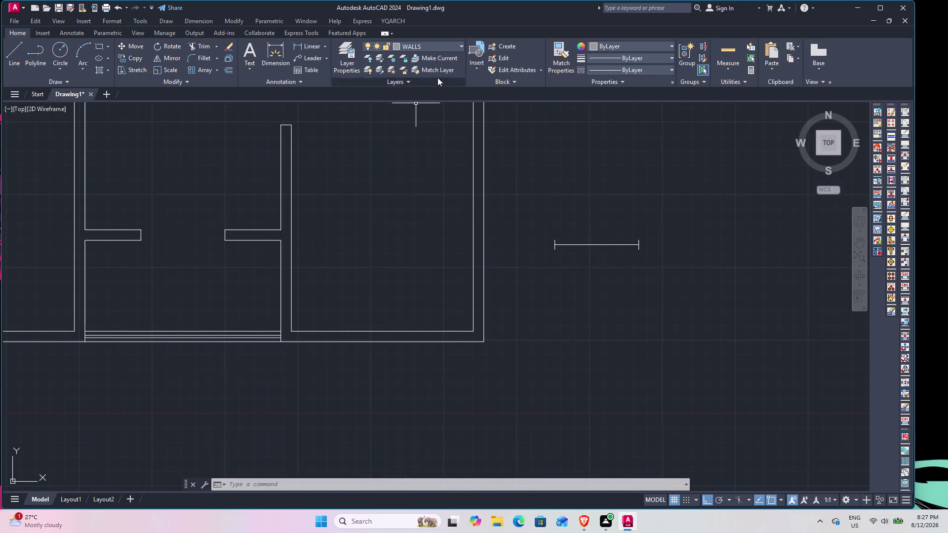
click(346, 53)
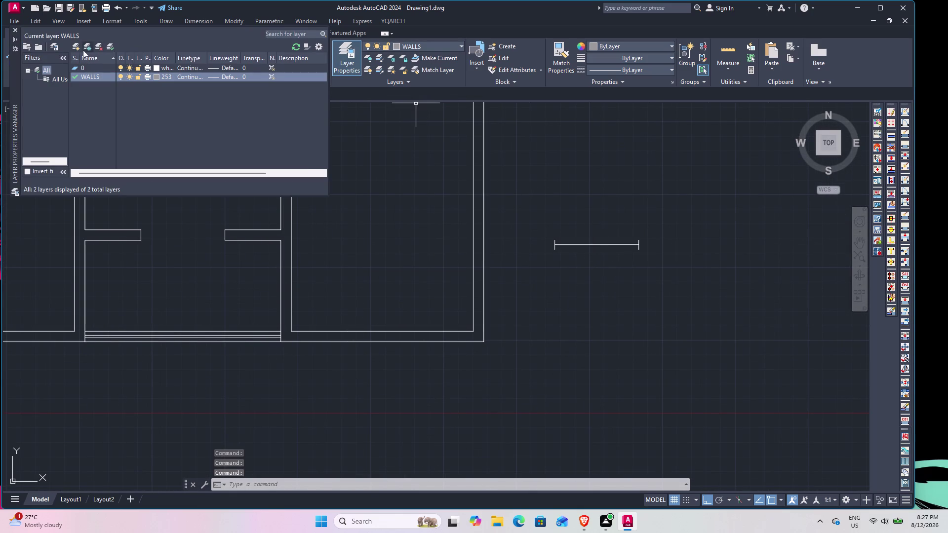
Create a WINDOWS layer with cyan colour 140, then close Layer Properties.
click(75, 46)
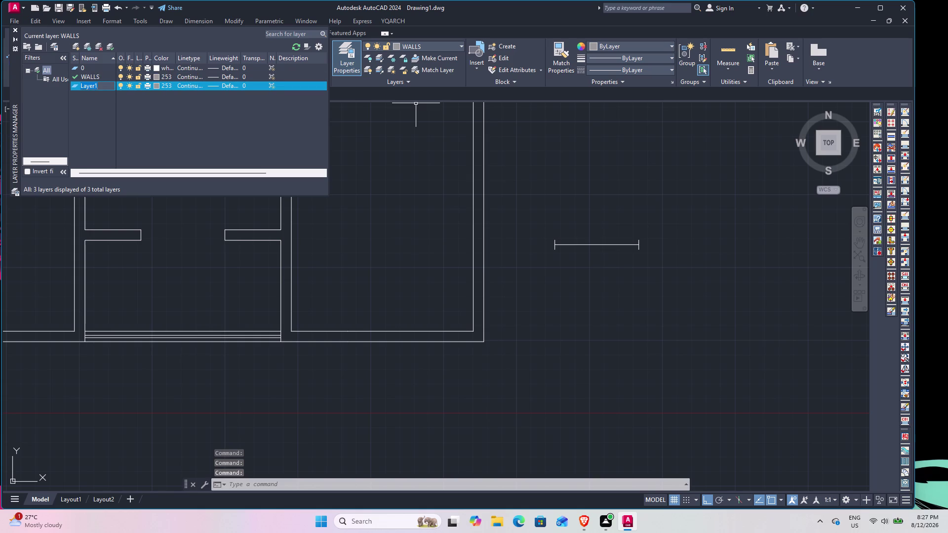
text(WINDOW)
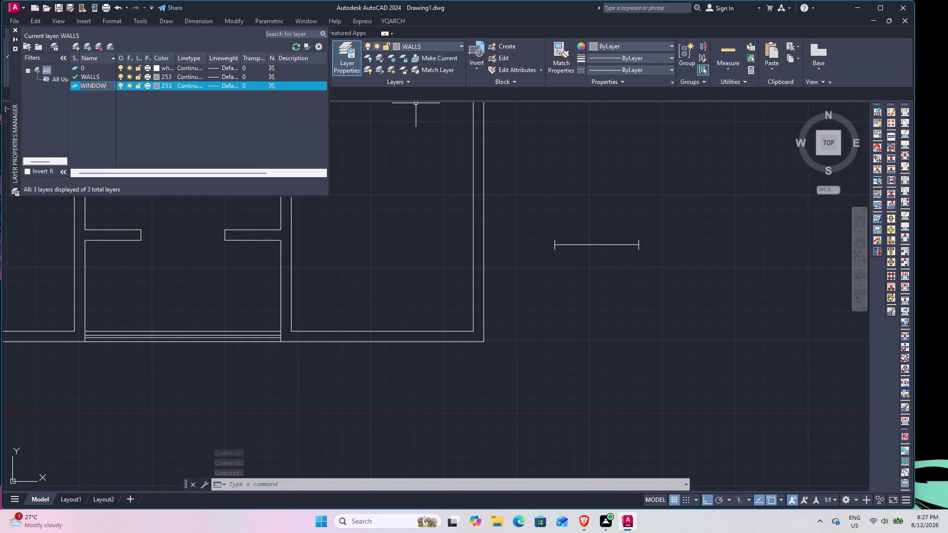
text(S)
click(155, 87)
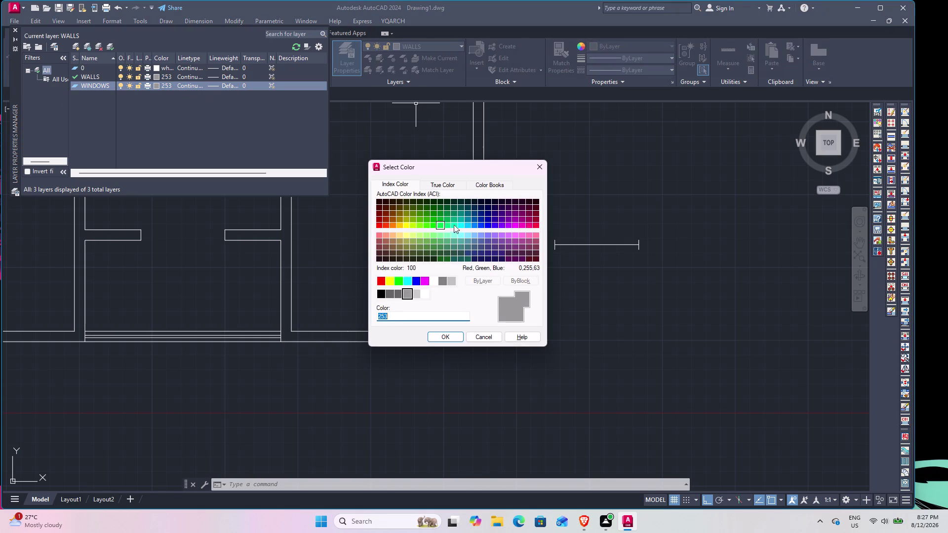
click(466, 227)
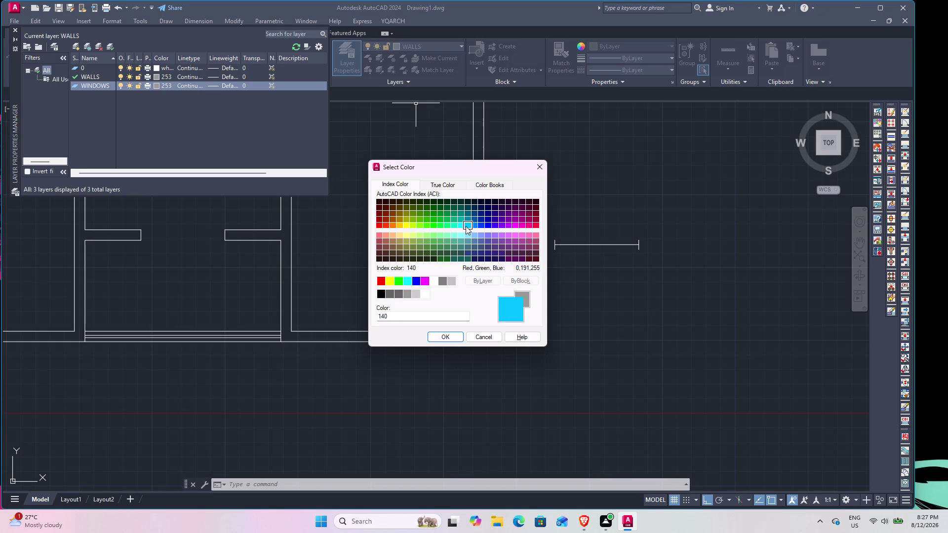
click(454, 333)
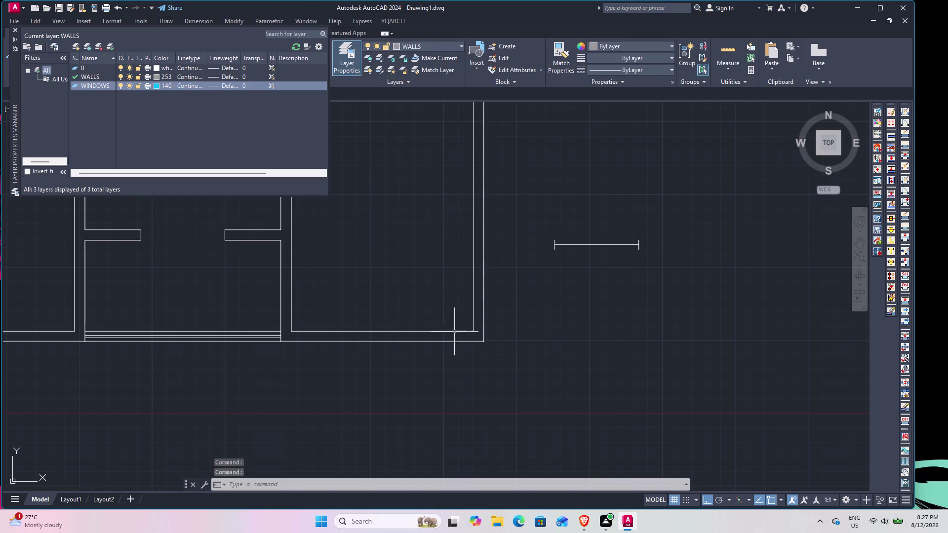
click(17, 29)
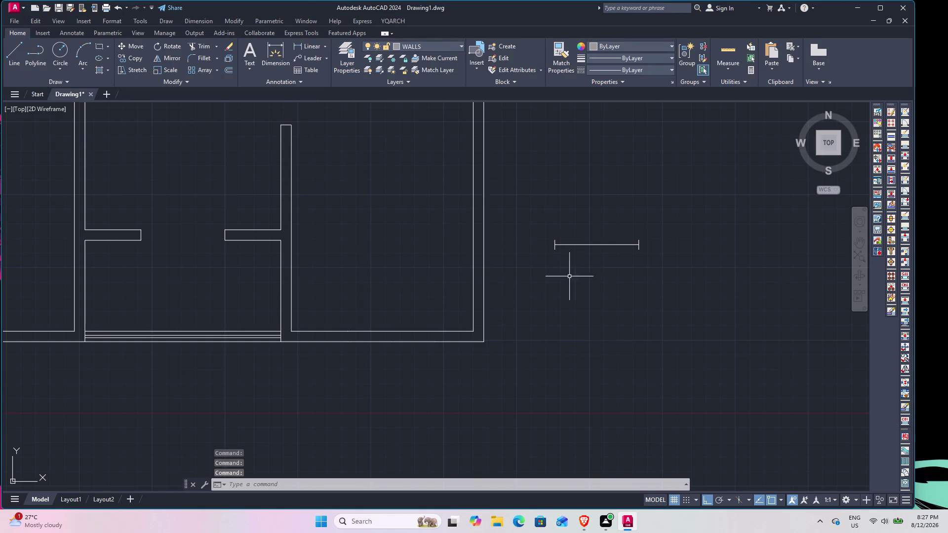
Move the window line onto the WINDOWS layer so it turns cyan.
drag(615, 268, 610, 258)
click(574, 203)
click(454, 47)
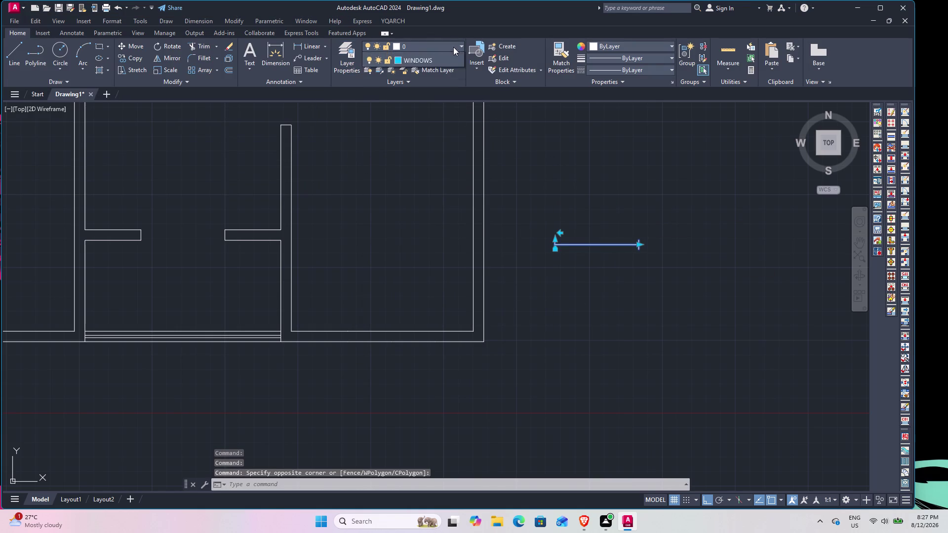
click(408, 85)
click(677, 315)
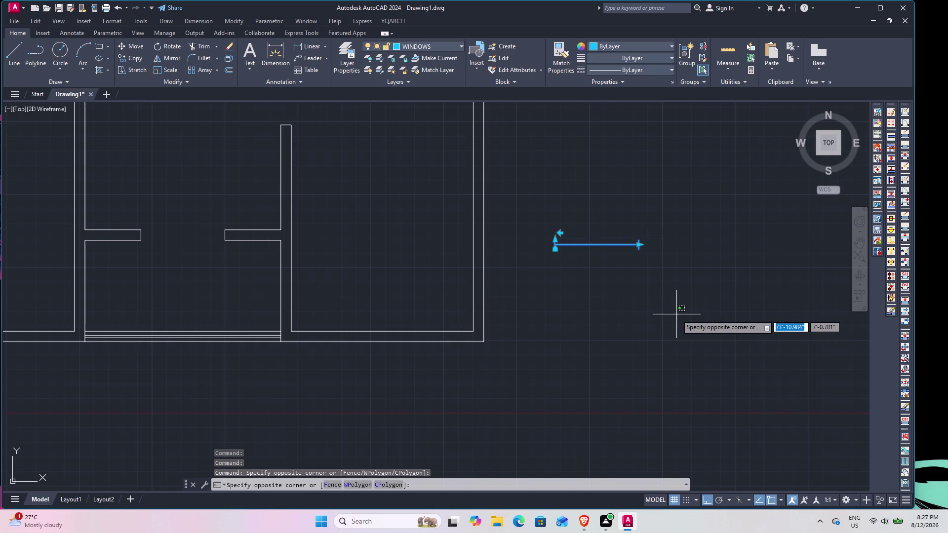
key(grave)
key(Escape)
key(Escape)
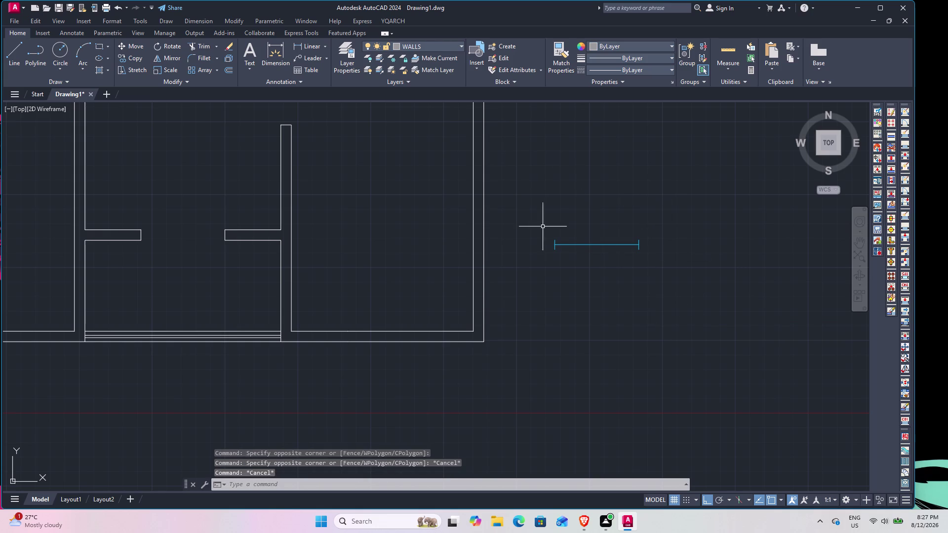
Copy the cyan window line from its end to a spot beside the exterior wall.
click(555, 243)
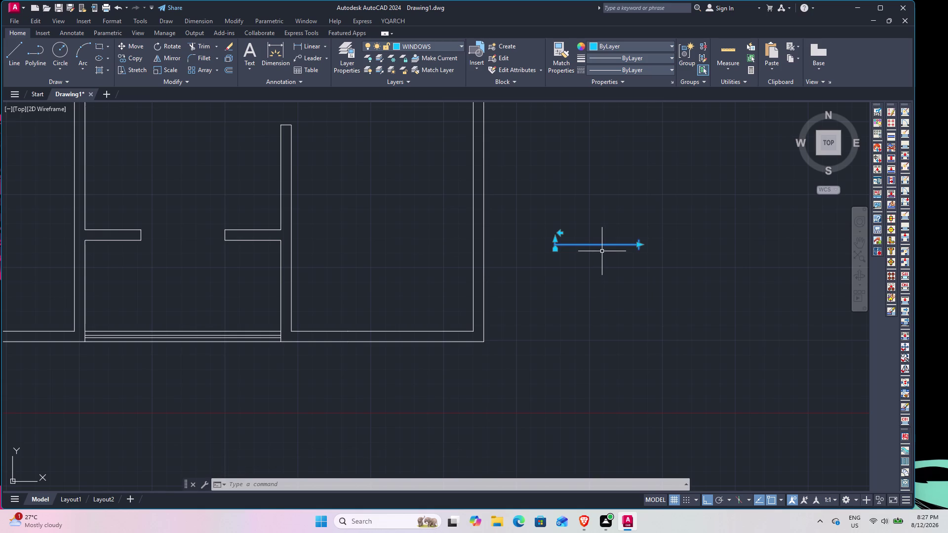
key(c)
text(O)
key(space)
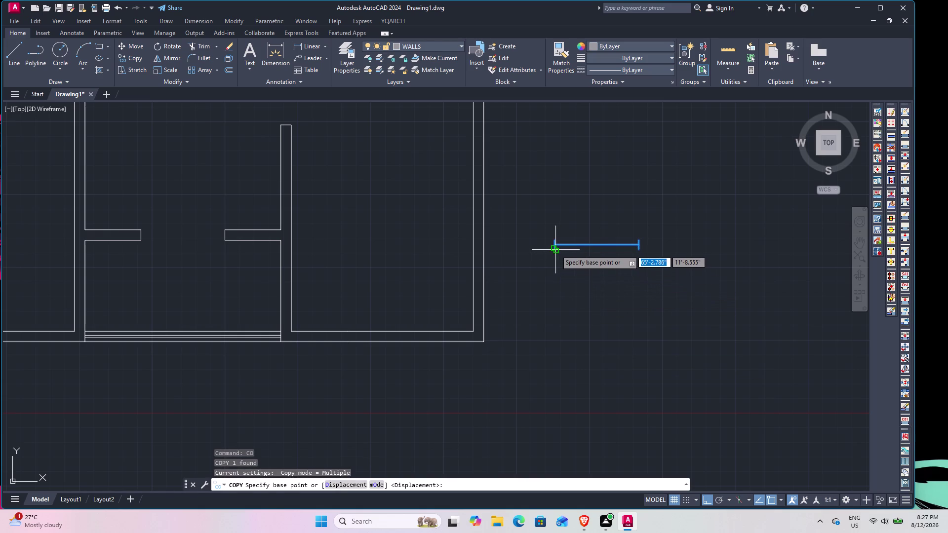
scroll(up, 3)
click(552, 244)
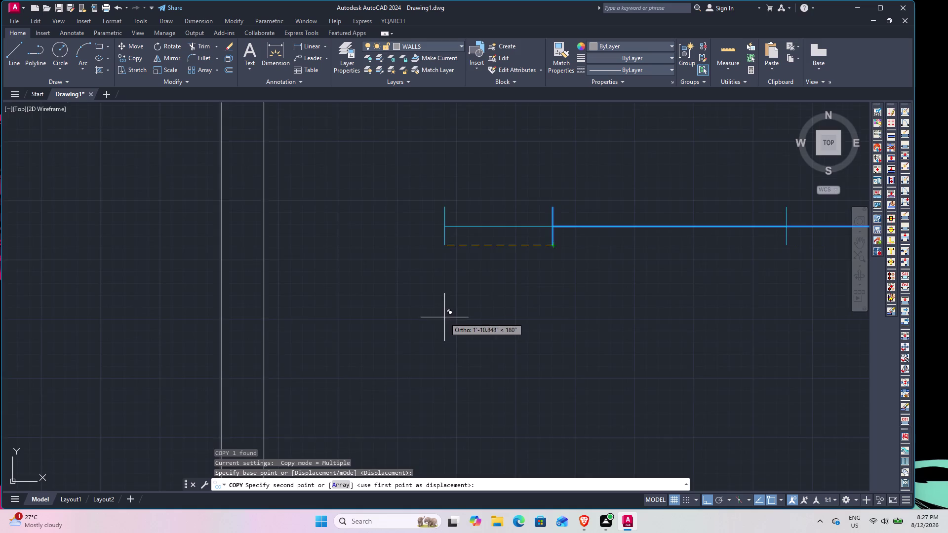
scroll(down, 3)
middle_drag(451, 313, 587, 256)
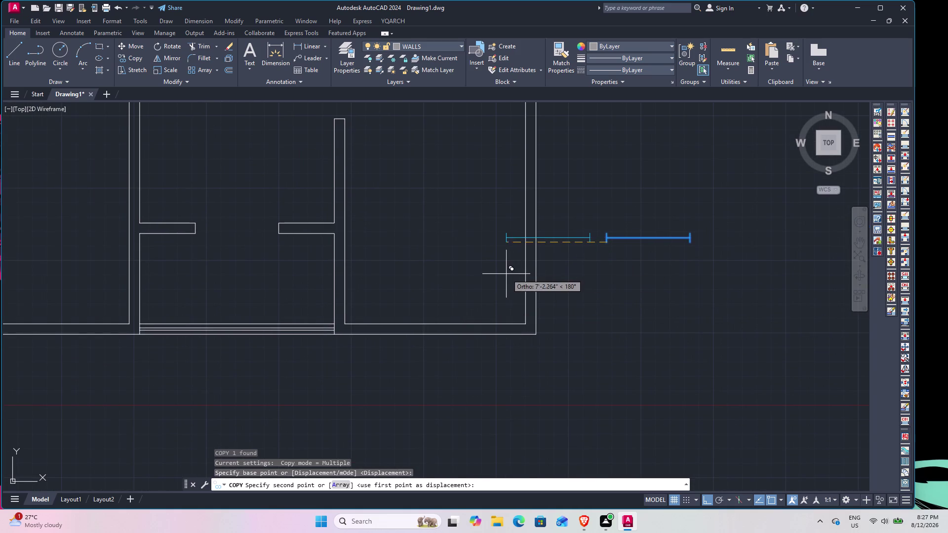
key(F8)
scroll(up, 3)
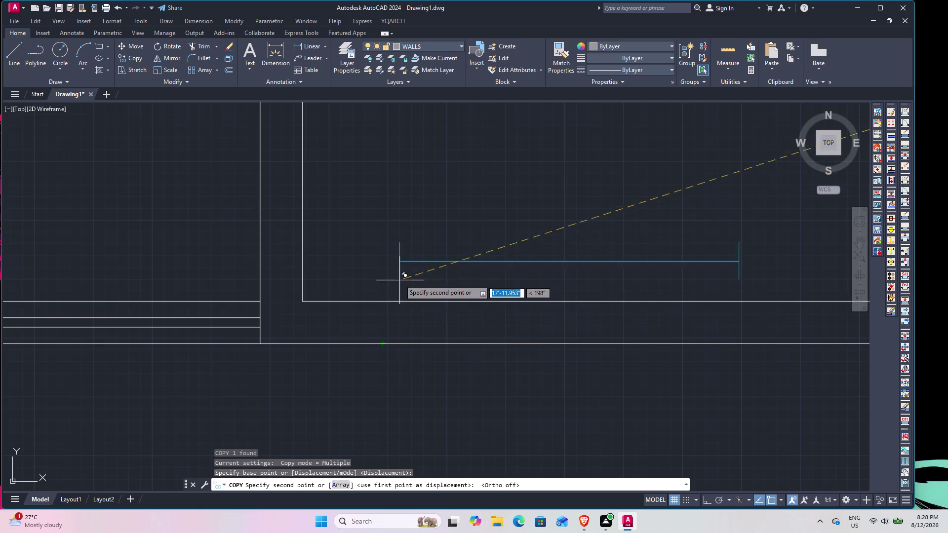
click(398, 238)
key(Escape)
key(Escape)
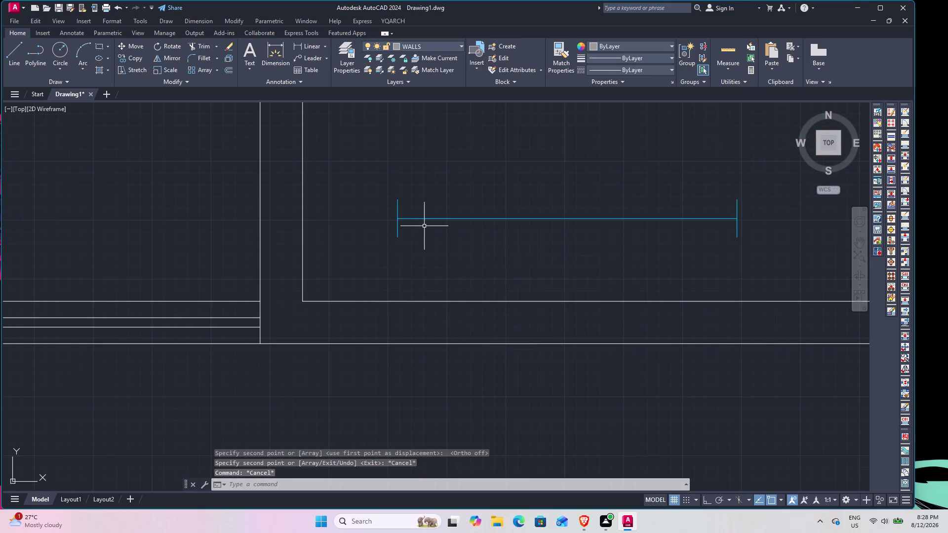
click(428, 218)
Scale the copied window by reference so its end tick measures 9".
text(S)
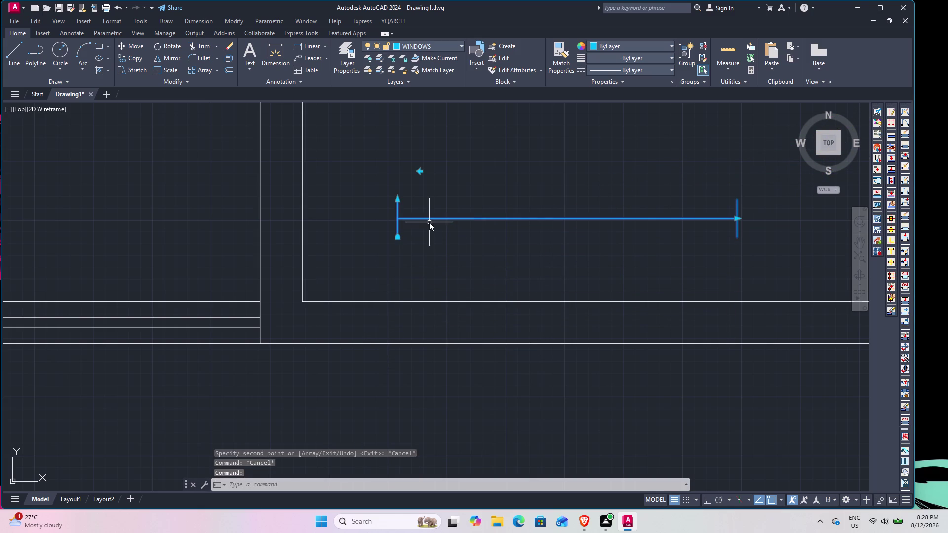
text(C)
key(space)
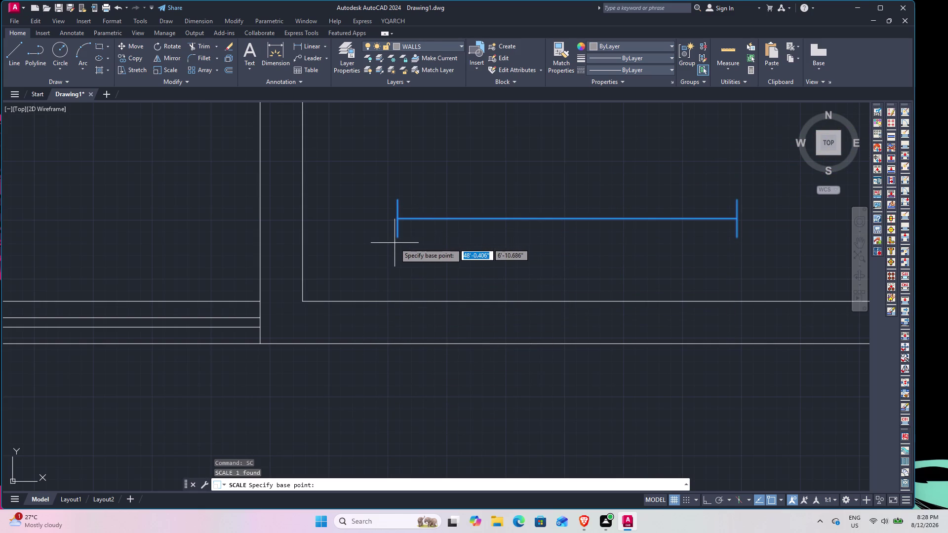
click(398, 239)
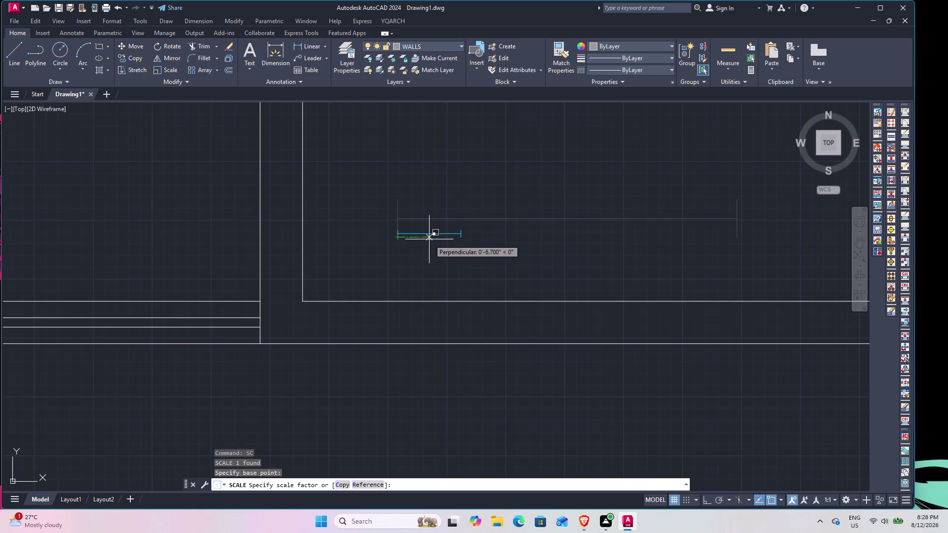
click(361, 485)
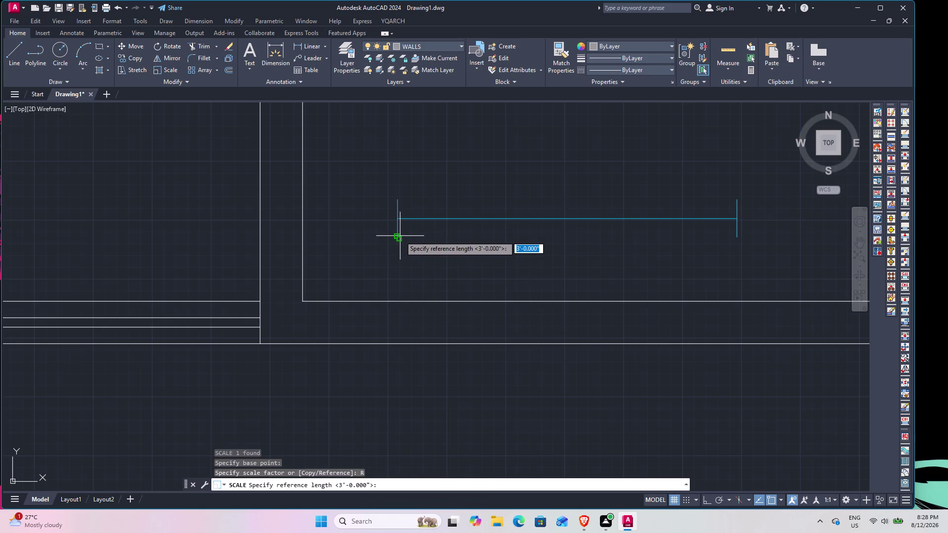
click(399, 236)
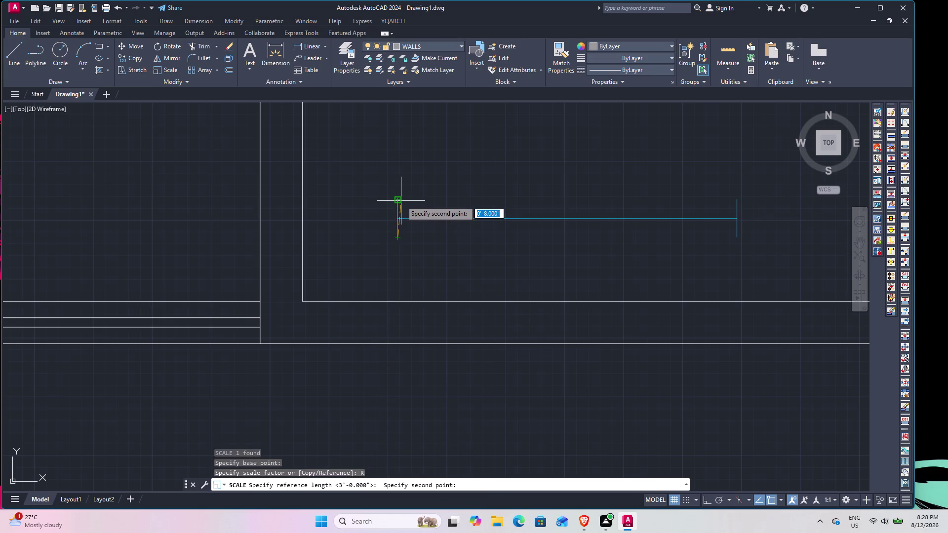
click(399, 200)
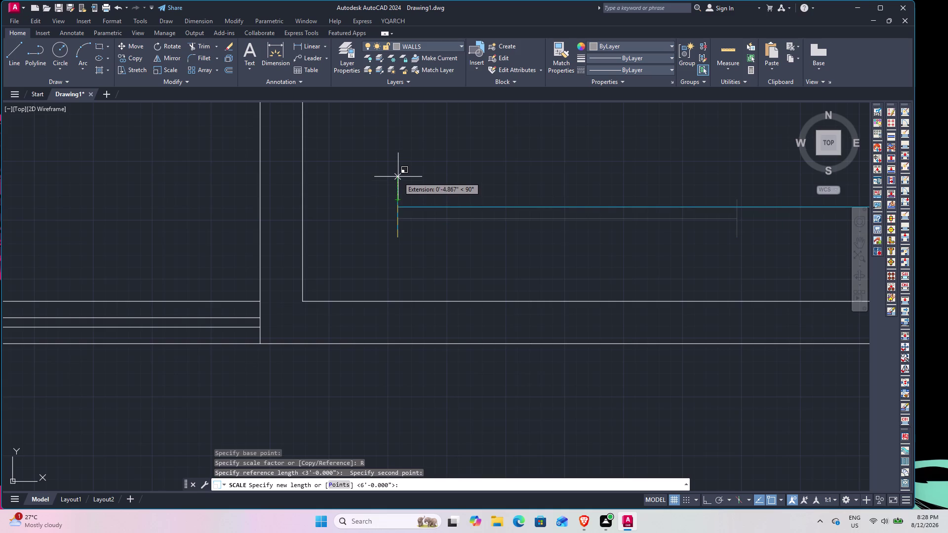
text(9")
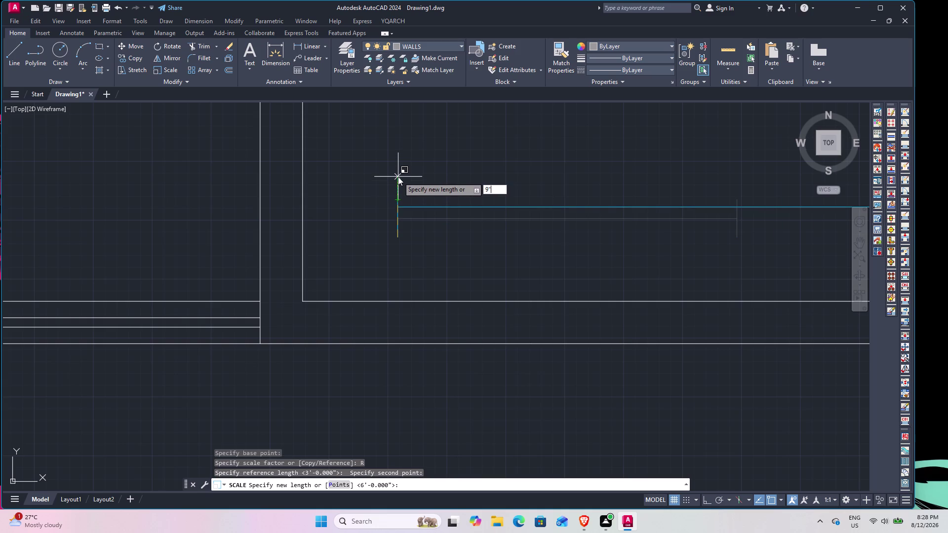
key(Return)
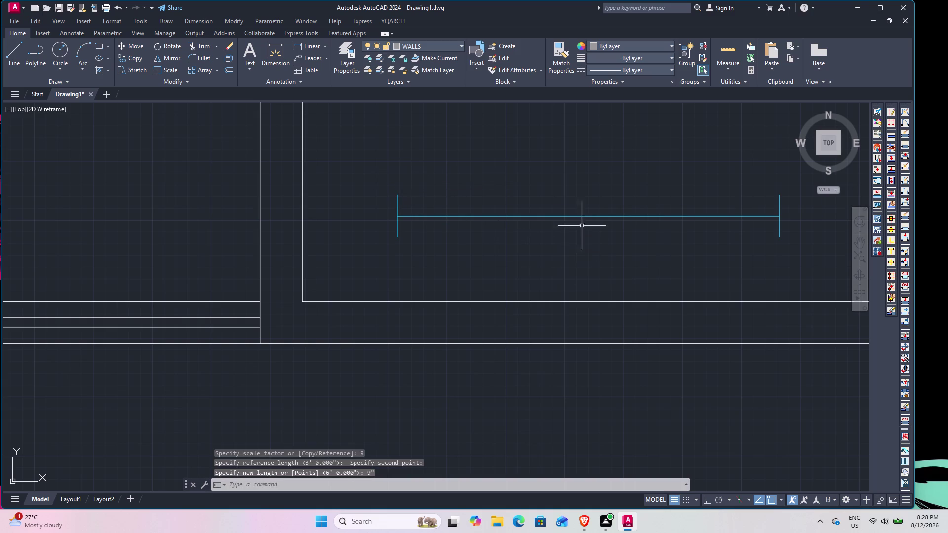
click(558, 215)
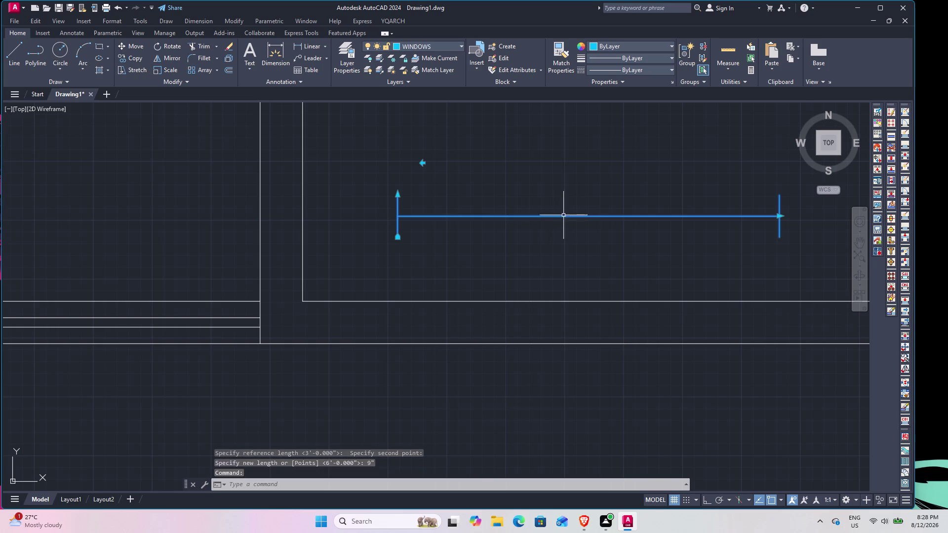
Grip-drag the window block down toward the bottom wall, then pan there.
click(399, 236)
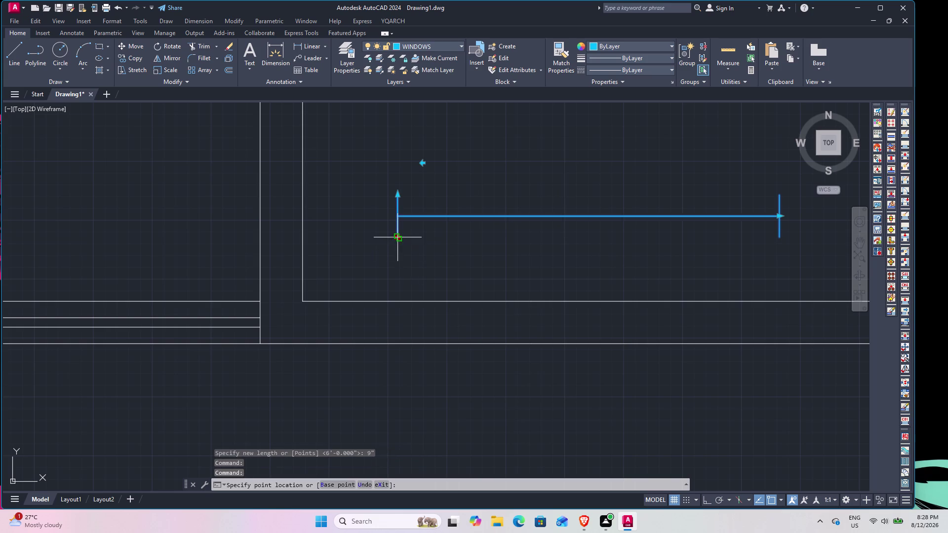
click(397, 344)
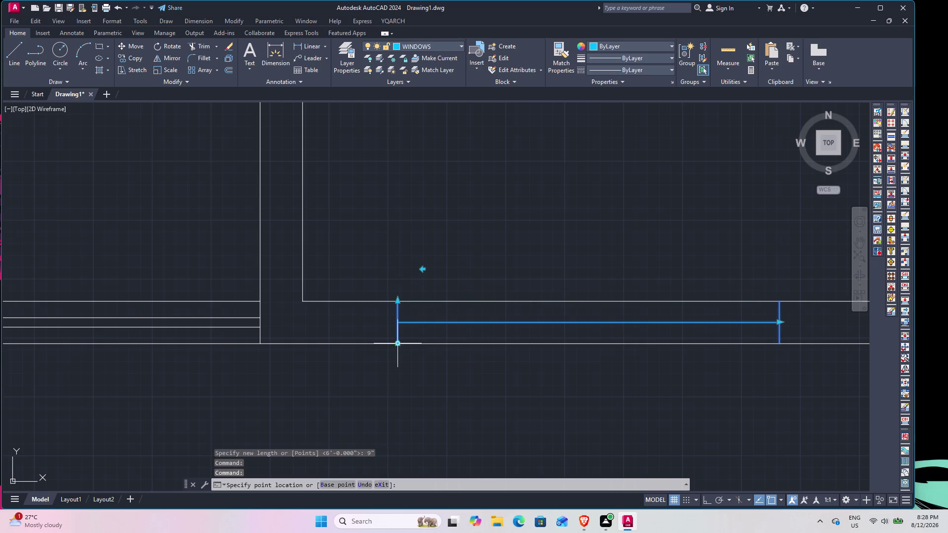
key(Escape)
scroll(down, 3)
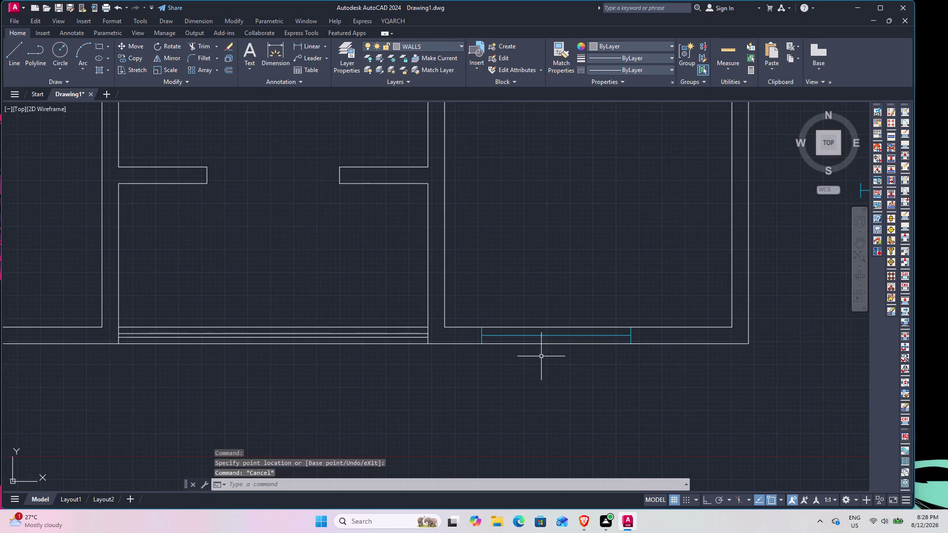
middle_drag(534, 356, 489, 355)
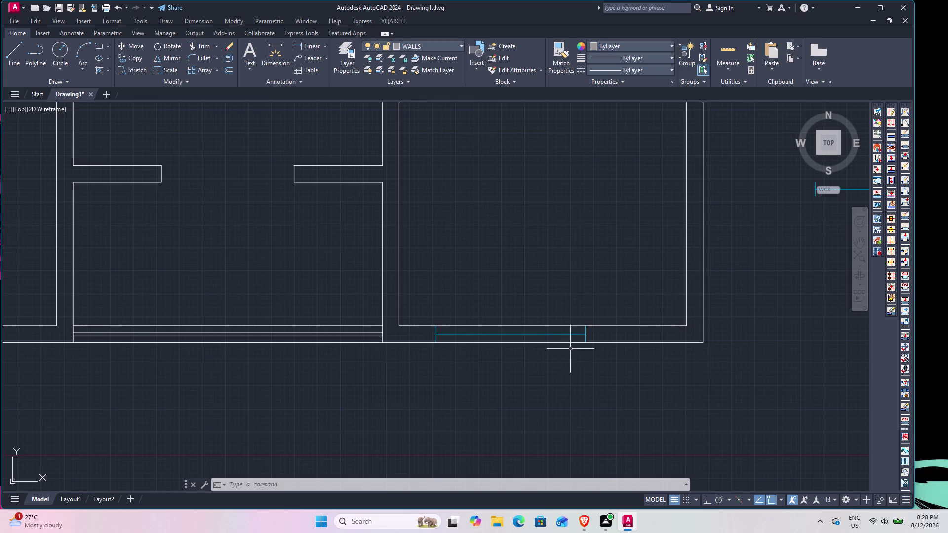
scroll(up, 3)
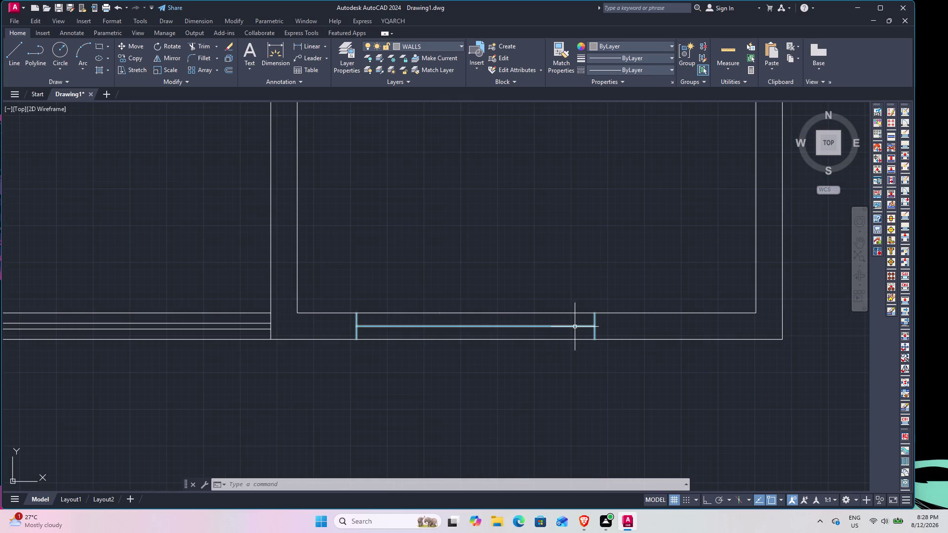
Move the window block into the bottom exterior wall thickness with MOVE.
click(577, 325)
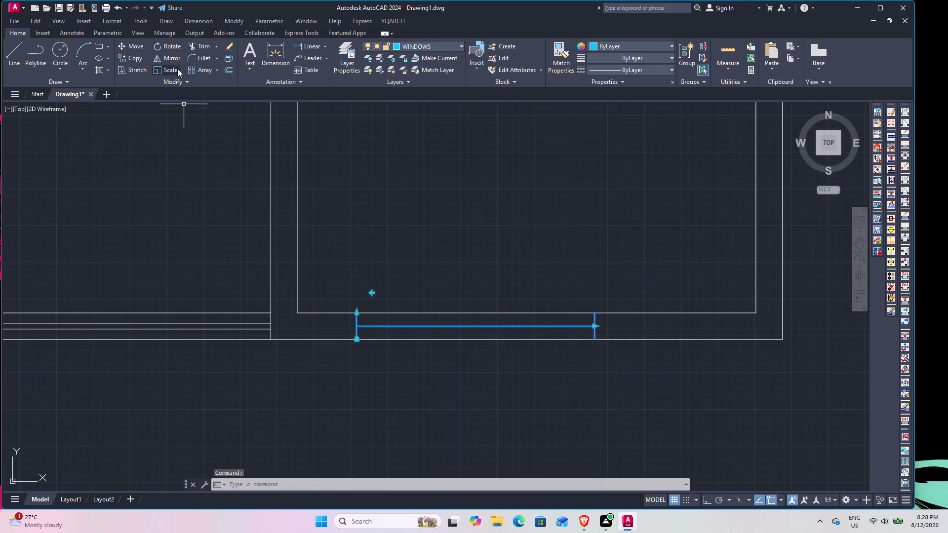
key(m)
key(space)
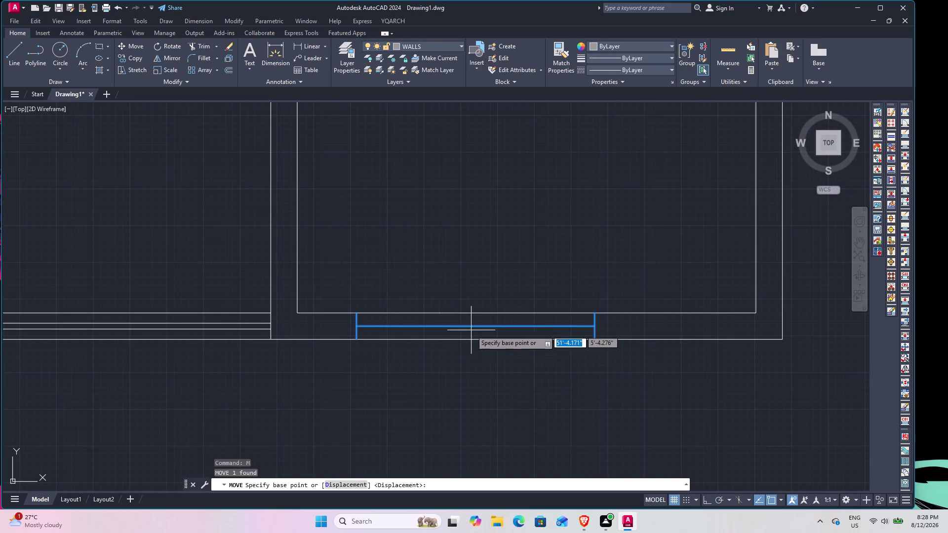
click(474, 326)
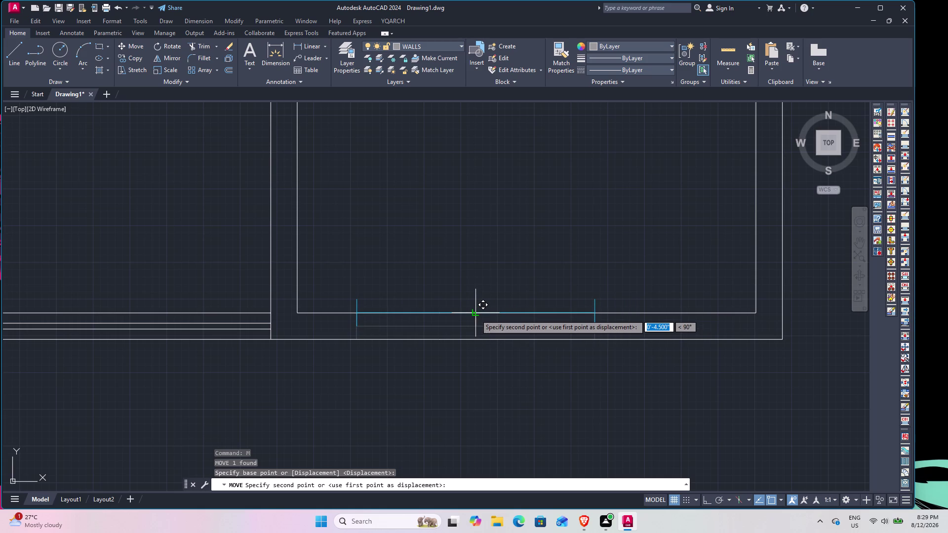
scroll(up, 3)
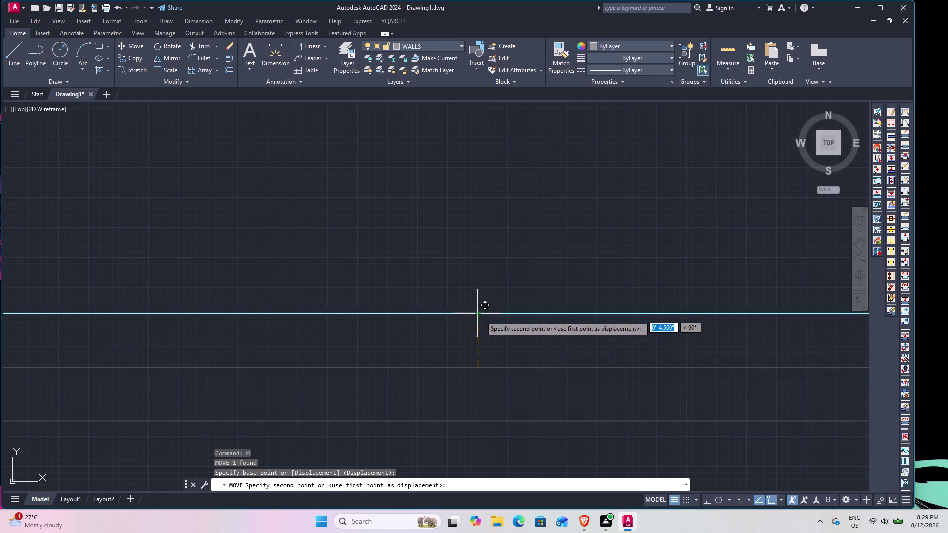
scroll(down, 3)
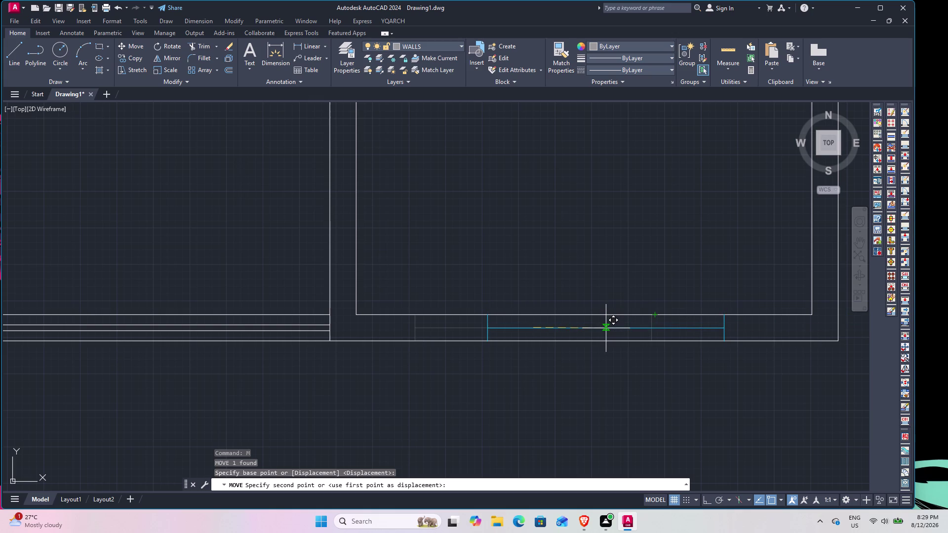
click(606, 329)
middle_drag(634, 346, 545, 345)
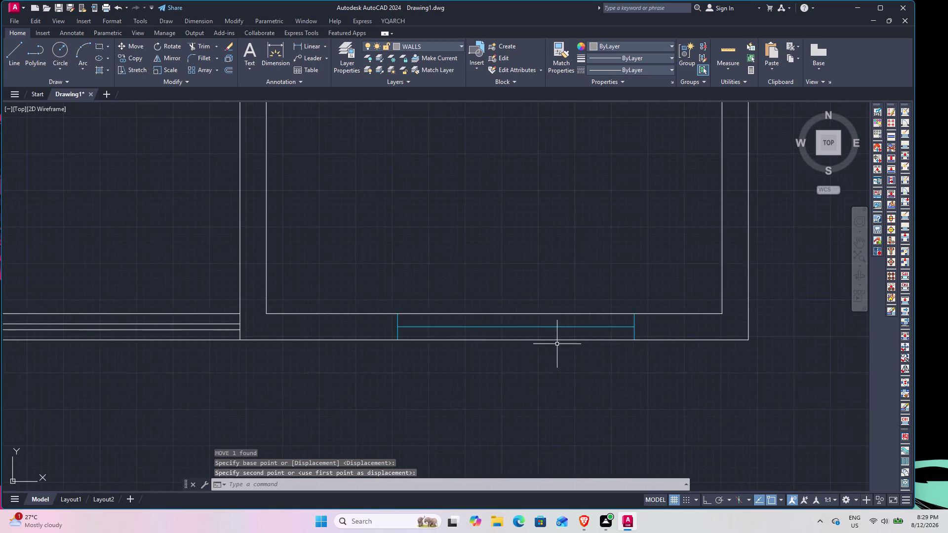
scroll(down, 3)
middle_drag(647, 341, 511, 396)
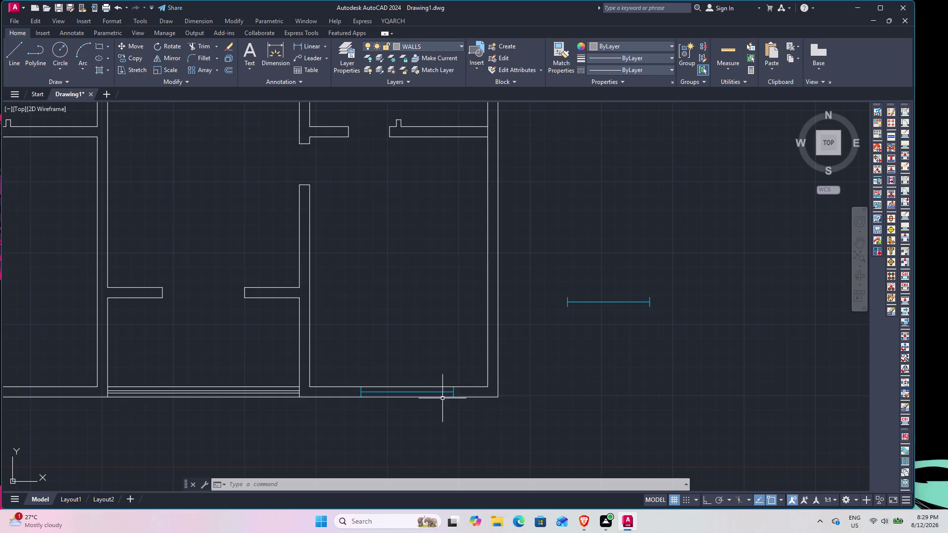
click(443, 391)
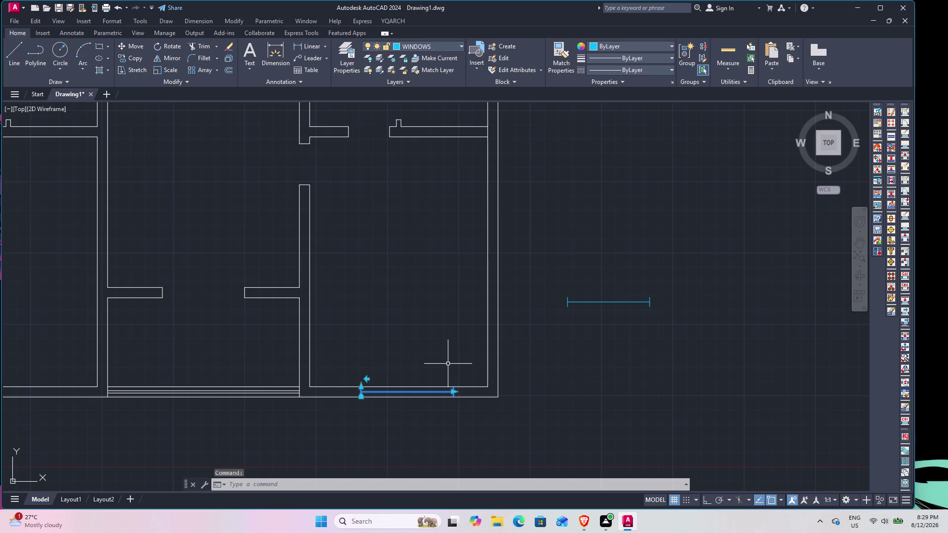
Rotate a copy of the window block 270° about its right end, Ortho on.
text(RO)
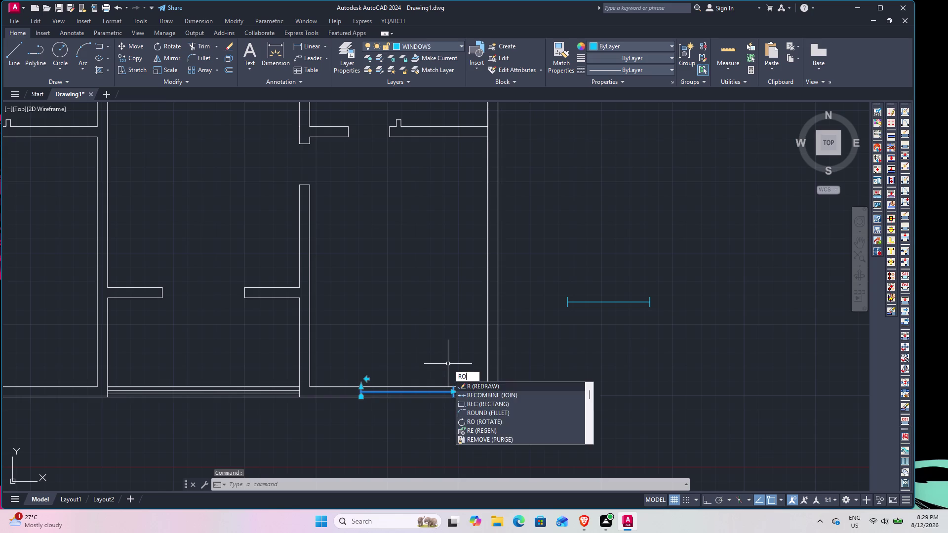
key(space)
scroll(up, 3)
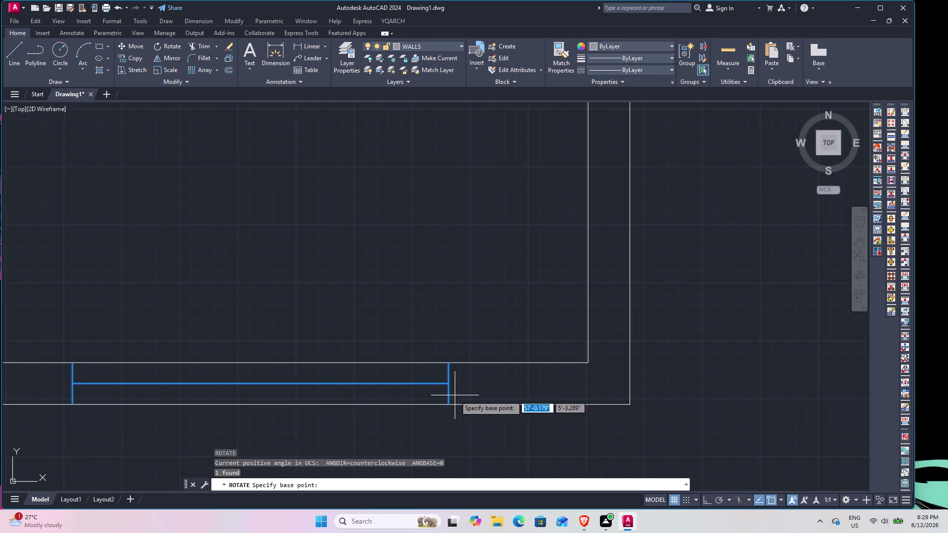
click(450, 406)
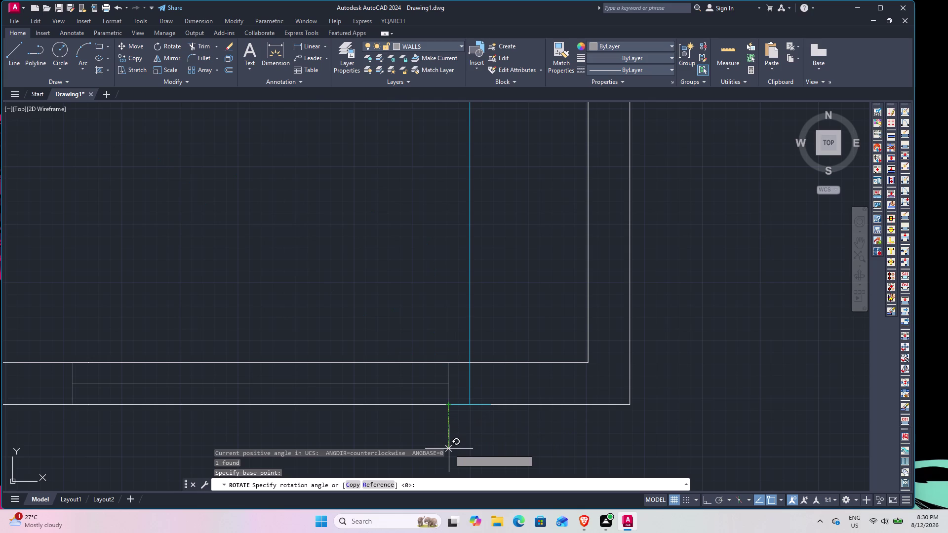
click(351, 486)
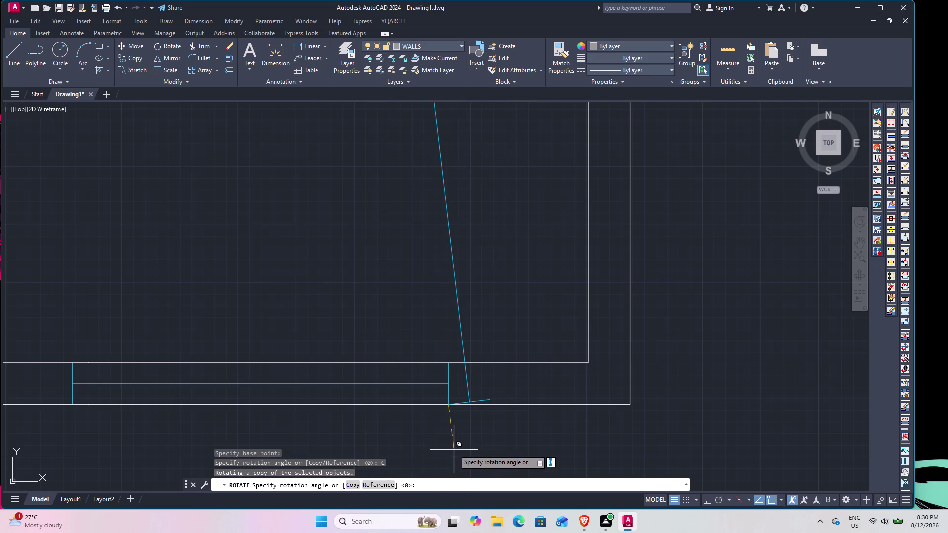
key(F8)
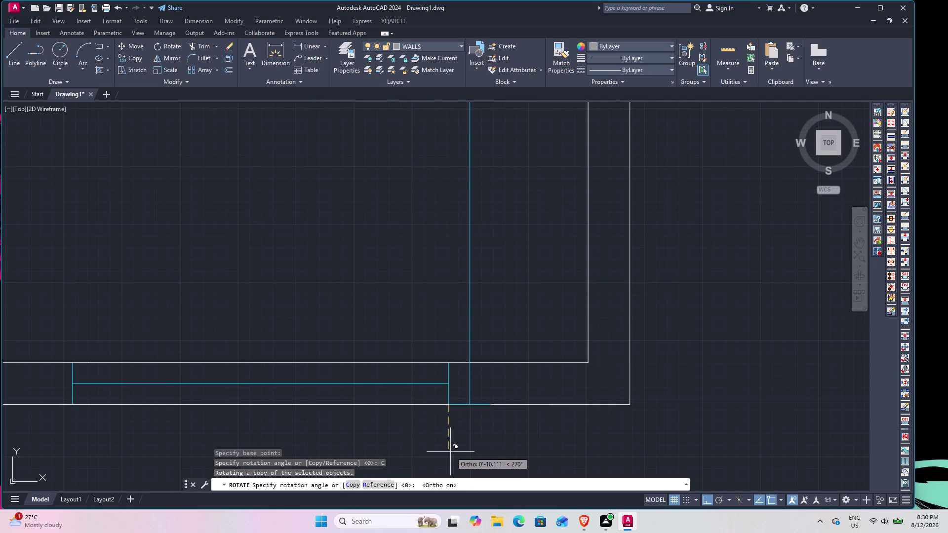
click(452, 449)
key(Escape)
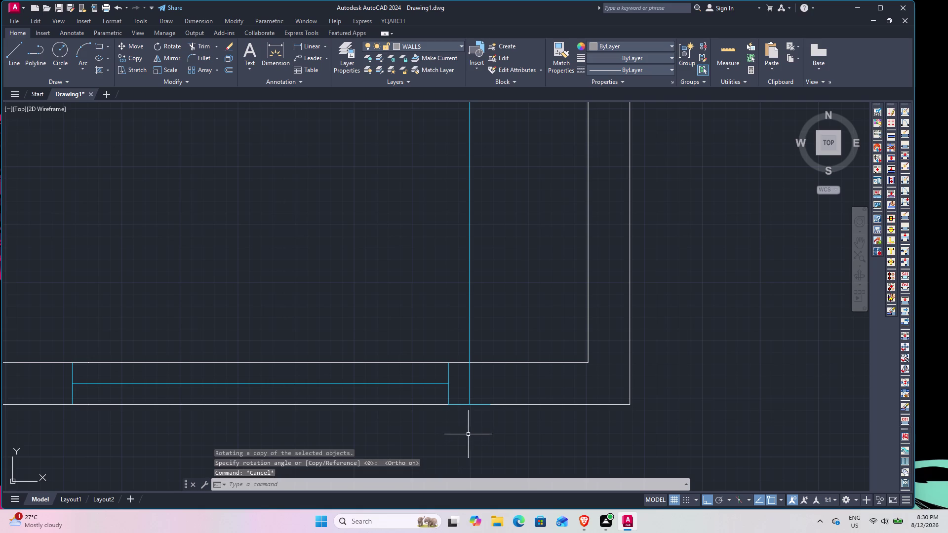
scroll(down, 3)
middle_drag(503, 317, 489, 340)
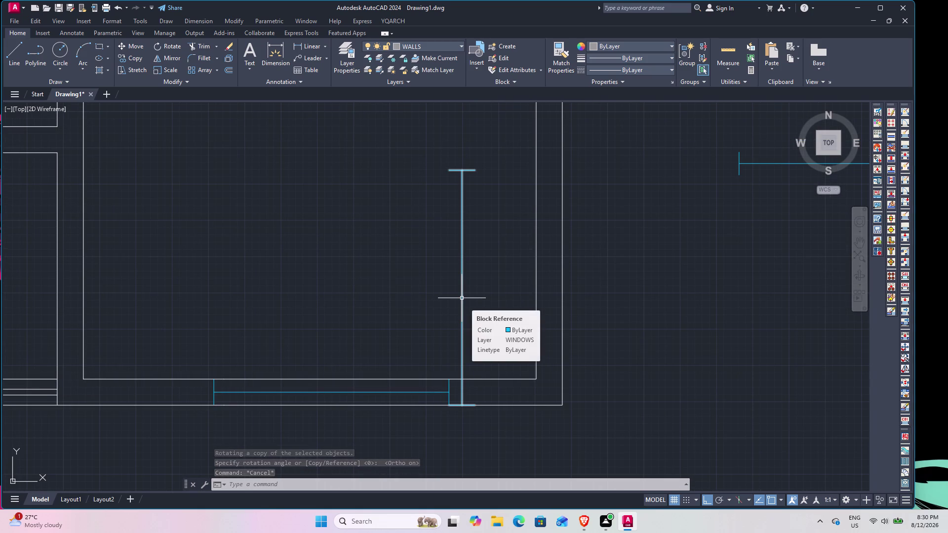
Scale the upright window copy by reference to 5' with its top end as base.
click(462, 298)
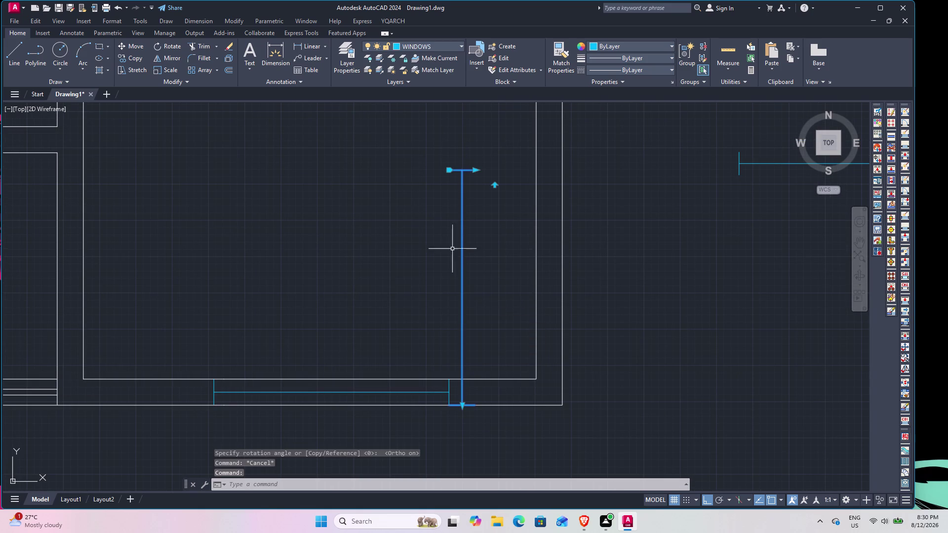
text(S)
text(C)
key(space)
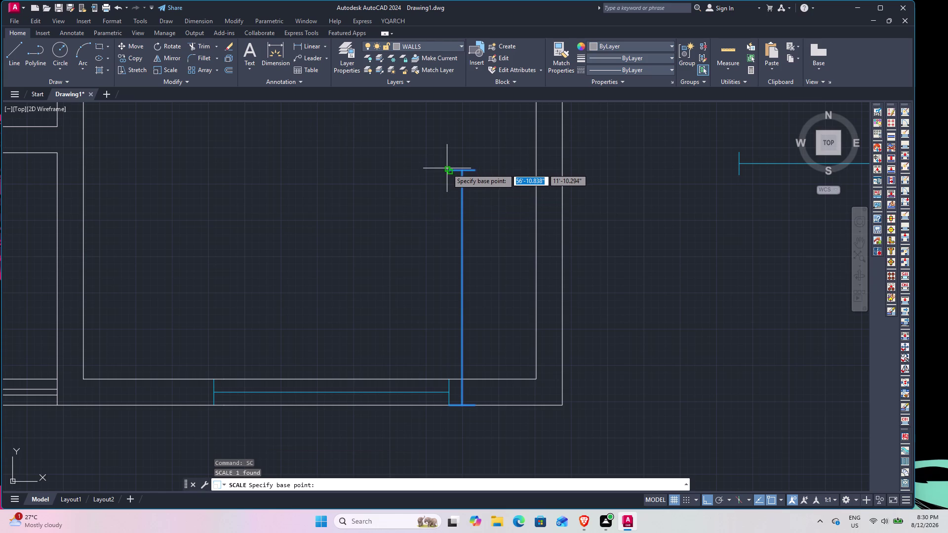
click(446, 168)
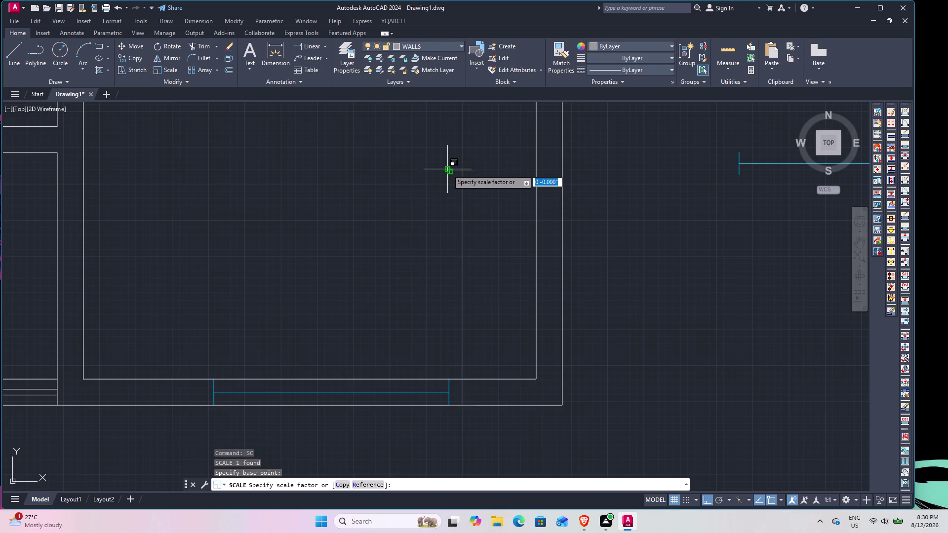
key(r)
key(space)
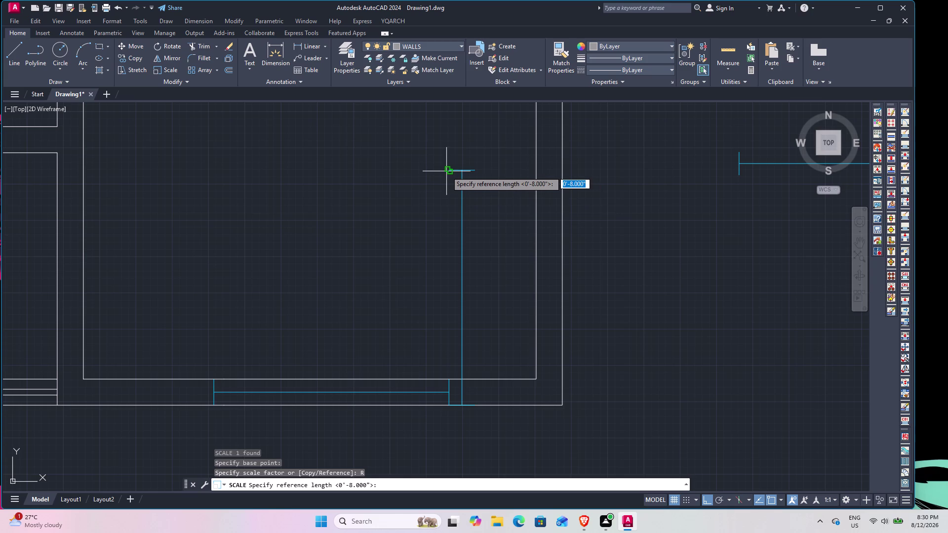
click(448, 171)
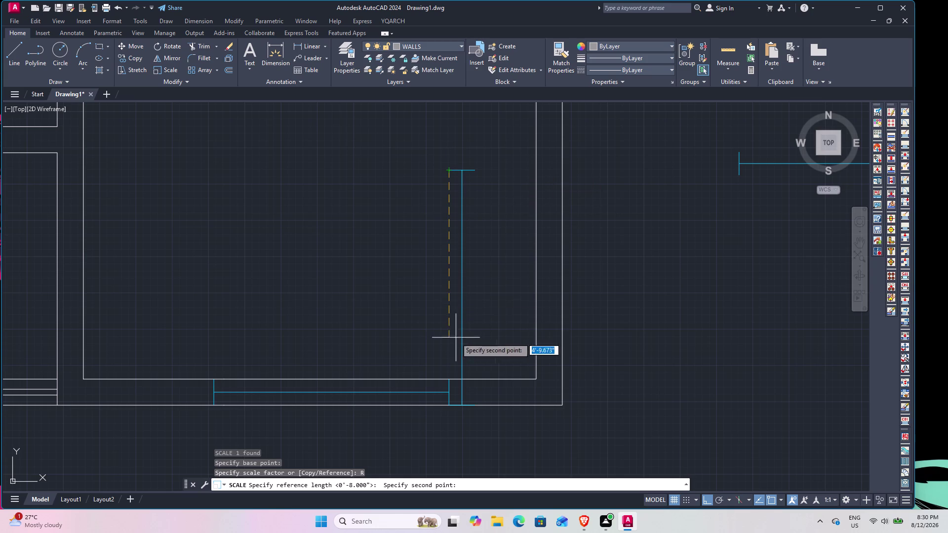
click(451, 405)
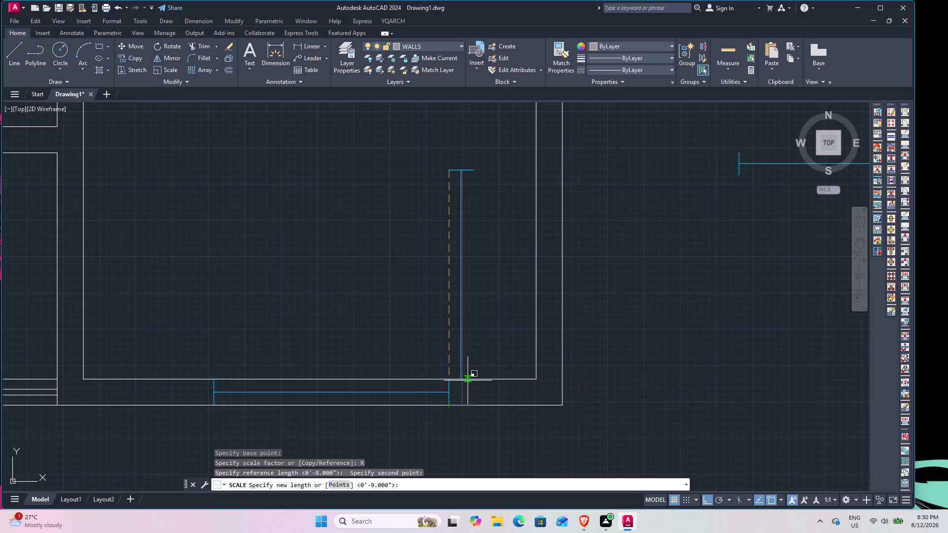
text(5')
key(Return)
scroll(up, 3)
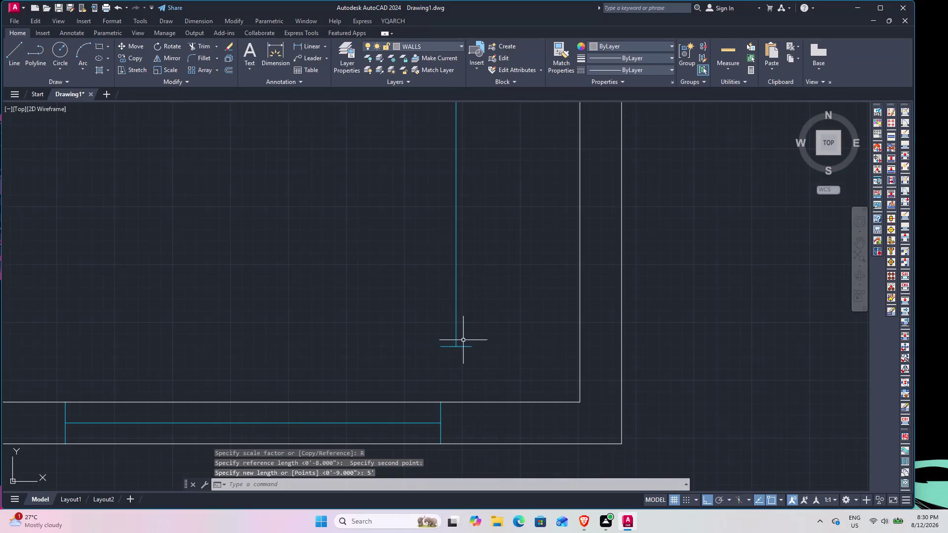
click(459, 345)
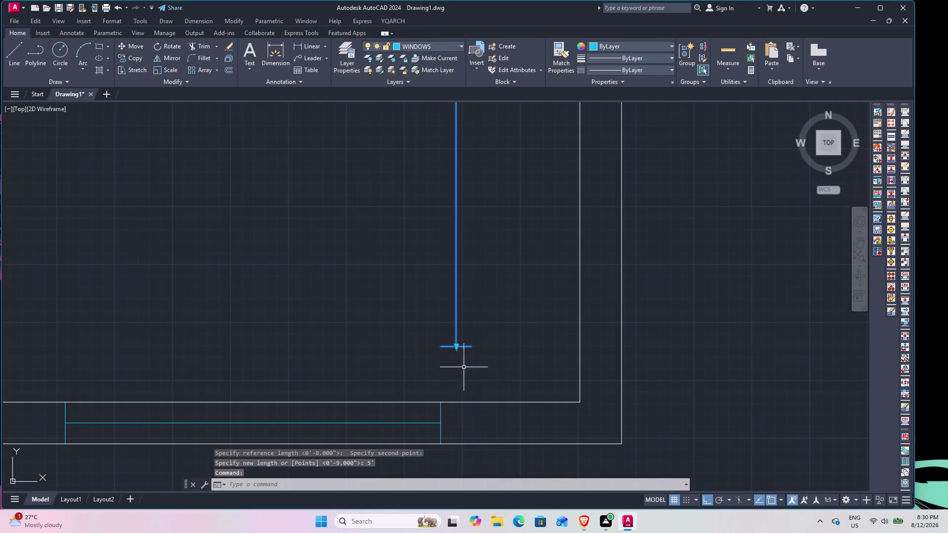
Window-select and delete the stray line at the bottom-wall window.
scroll(down, 3)
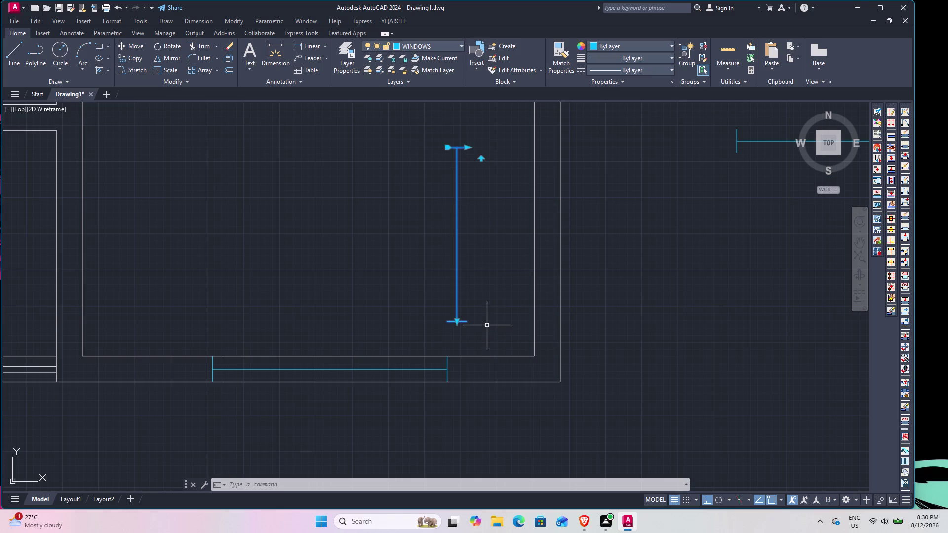
click(457, 322)
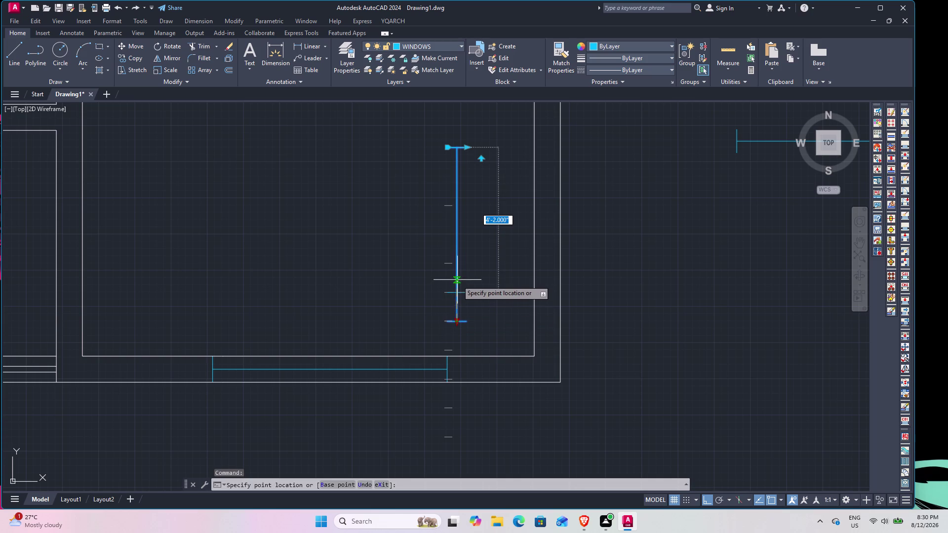
key(Escape)
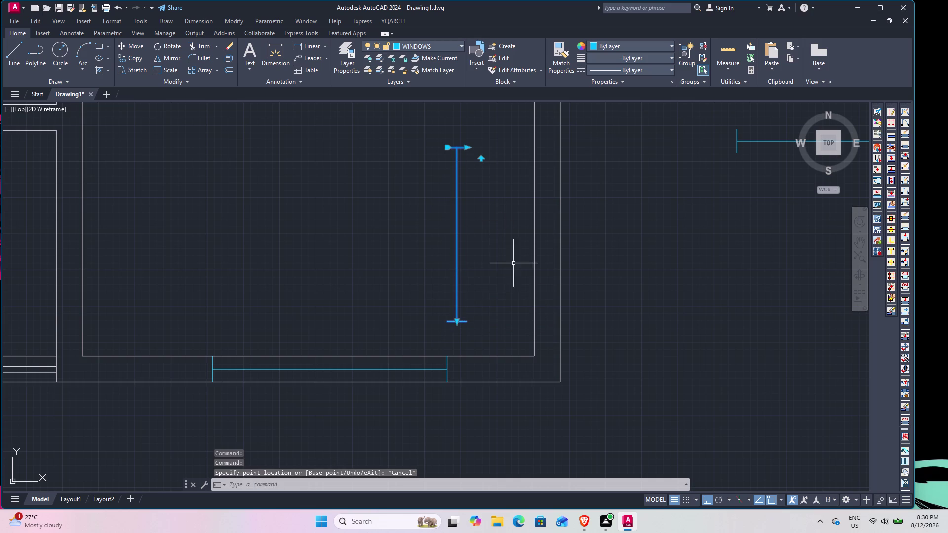
click(513, 263)
click(425, 233)
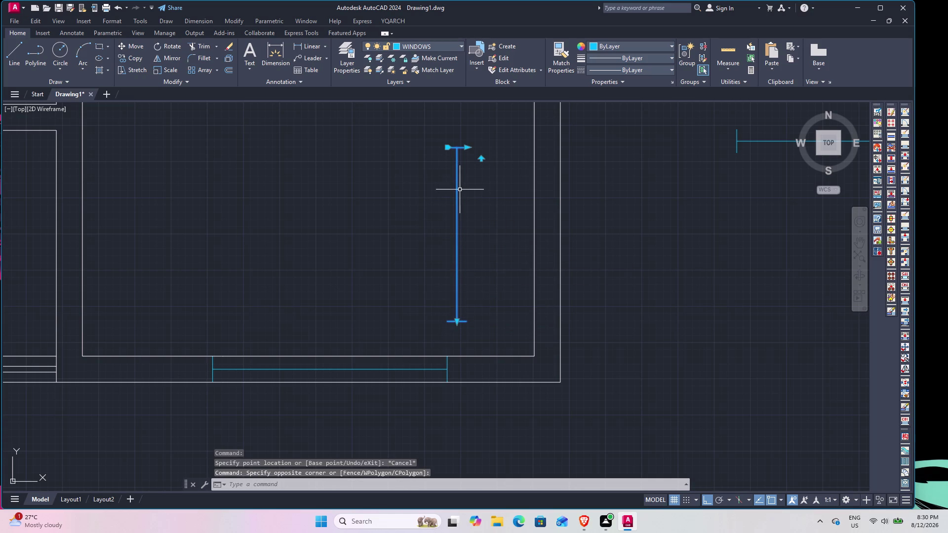
key(Delete)
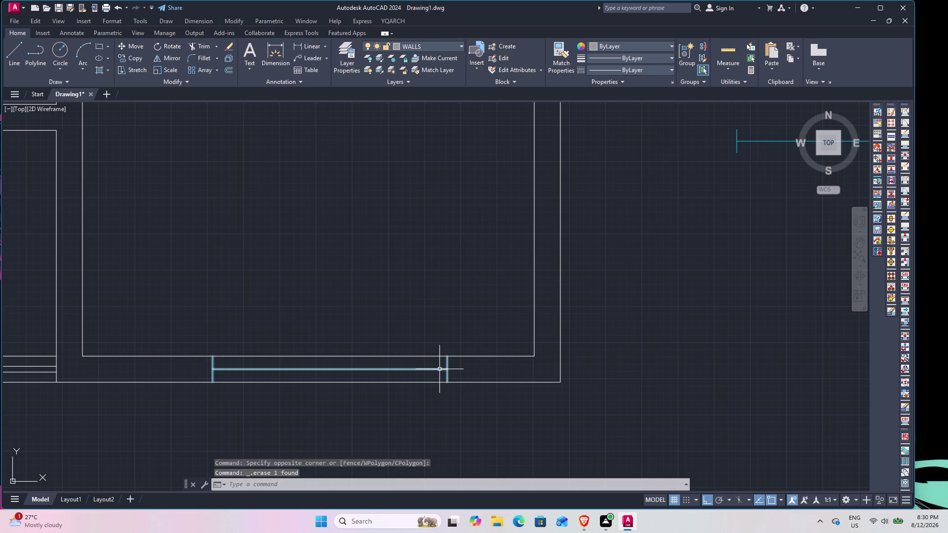
Select the cyan bottom-wall window and start ROTATE (RO).
click(439, 369)
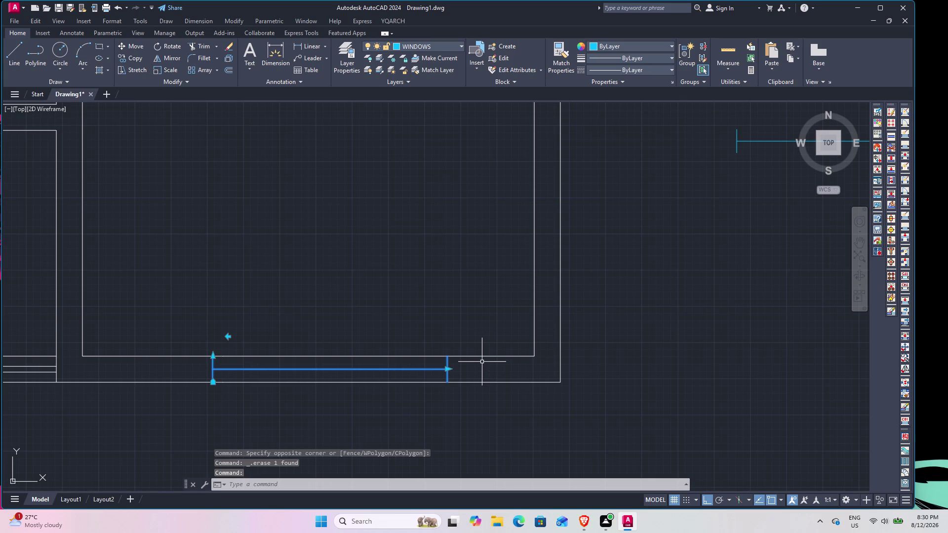
text(RO)
key(space)
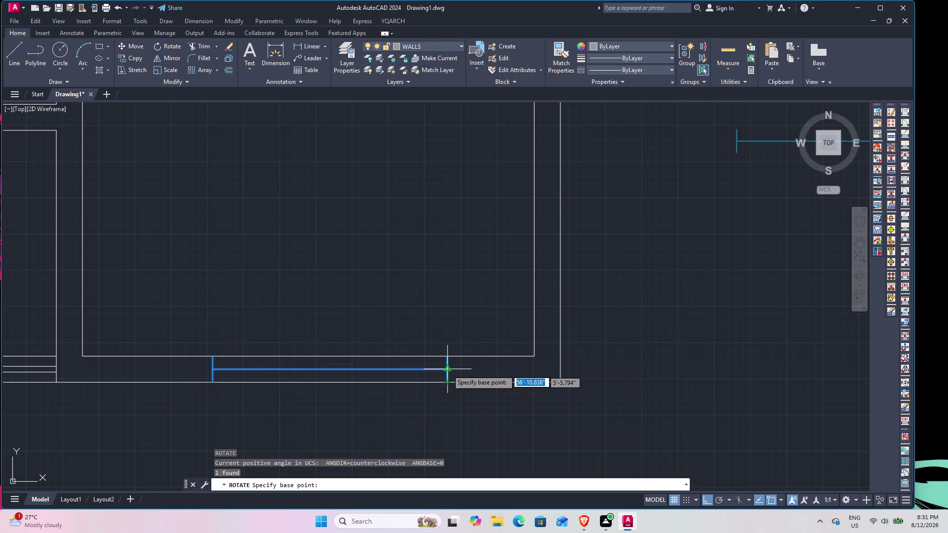
Rotate a copy of the bottom-wall window 270° about its right end, then select the copy.
scroll(up, 3)
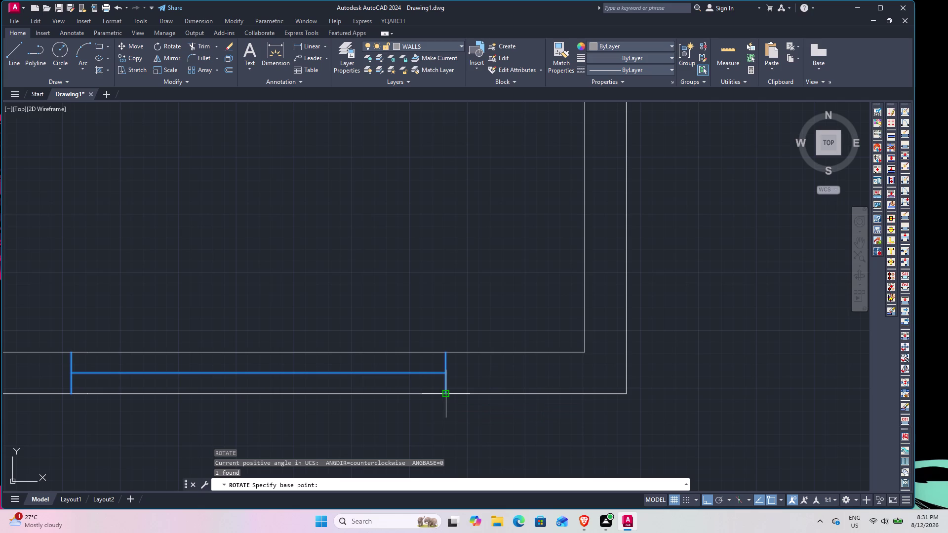
click(447, 392)
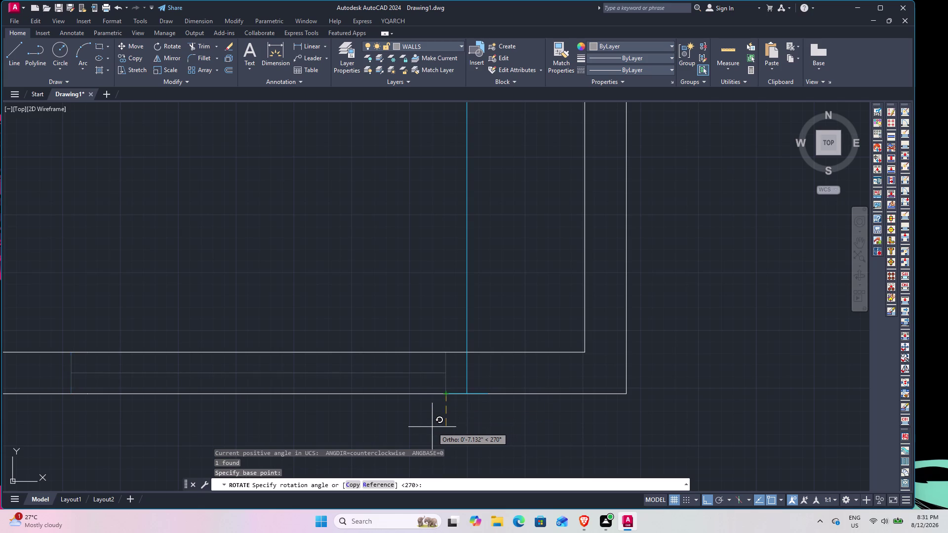
key(c)
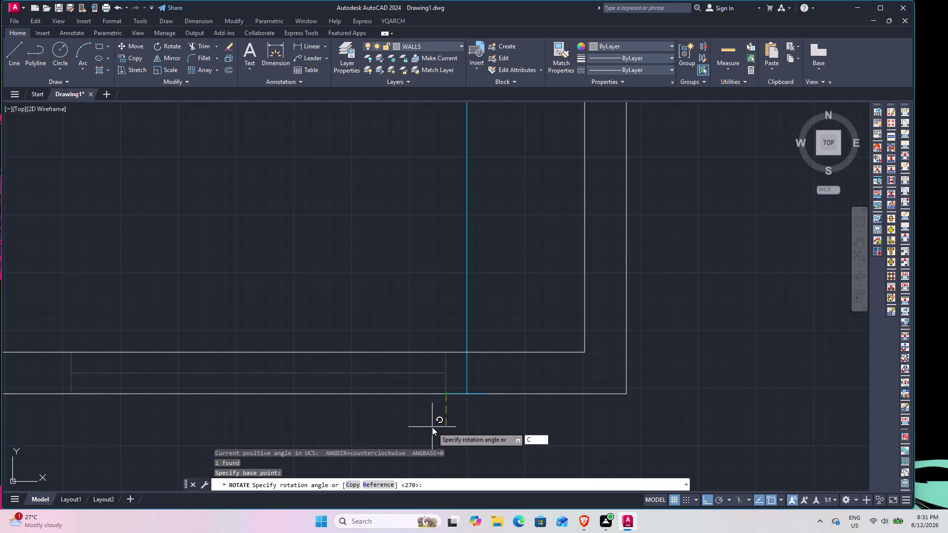
key(space)
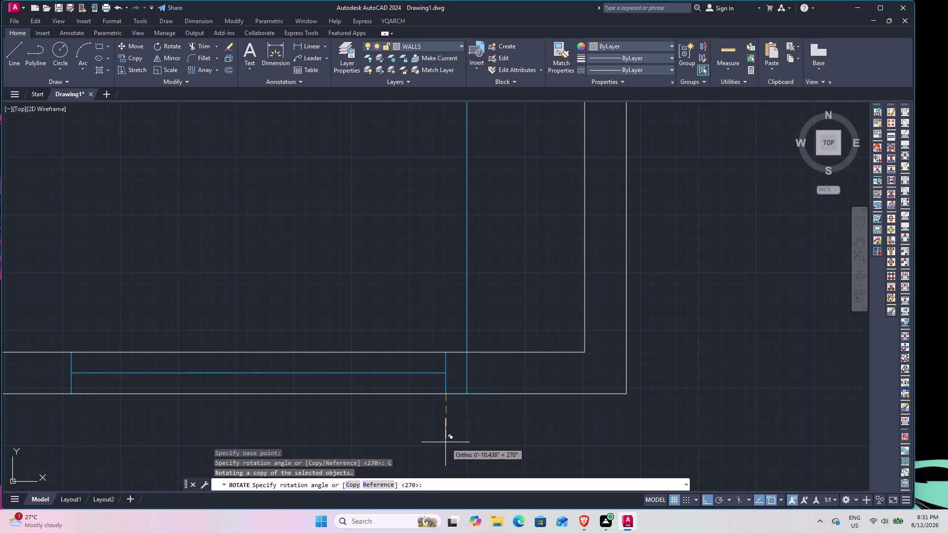
click(445, 443)
key(Escape)
scroll(down, 3)
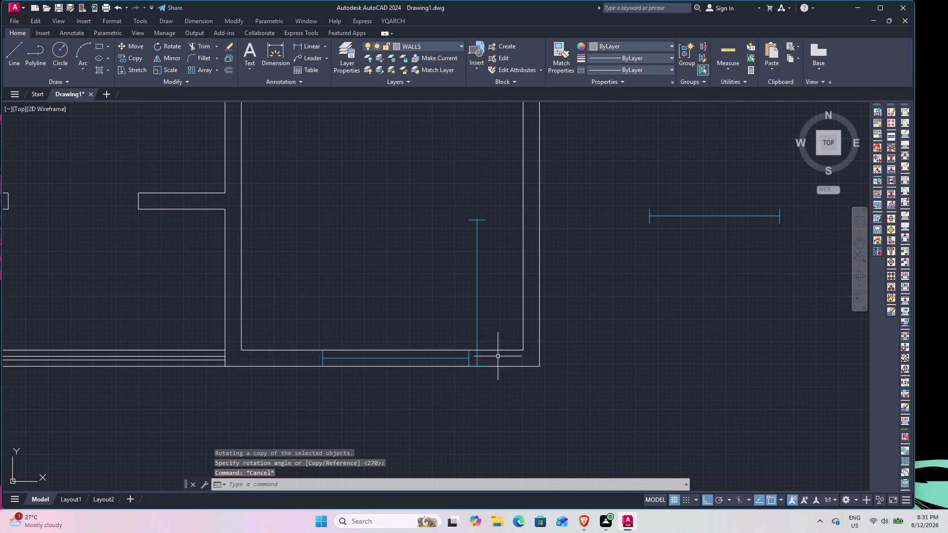
click(478, 320)
Move the upright window copy from its bottom onto the right exterior wall.
text(M)
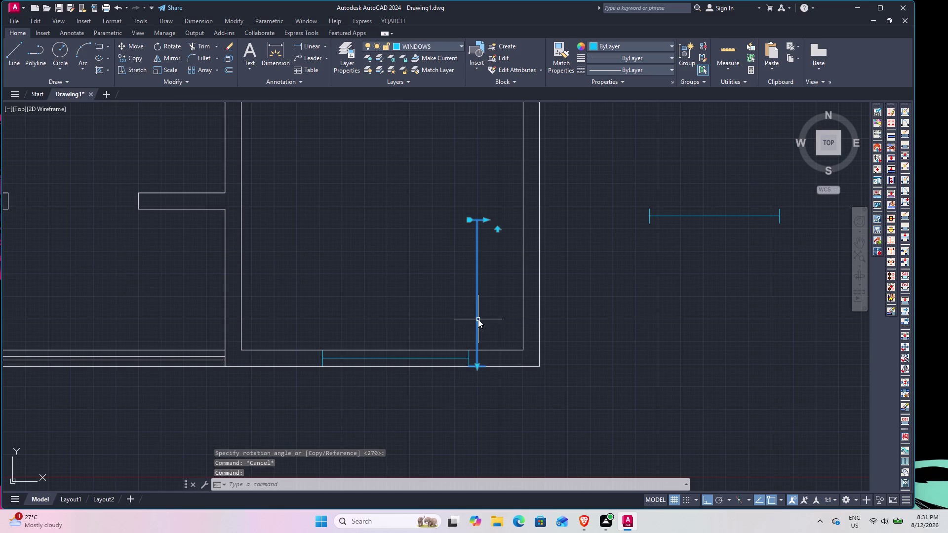
key(space)
click(471, 366)
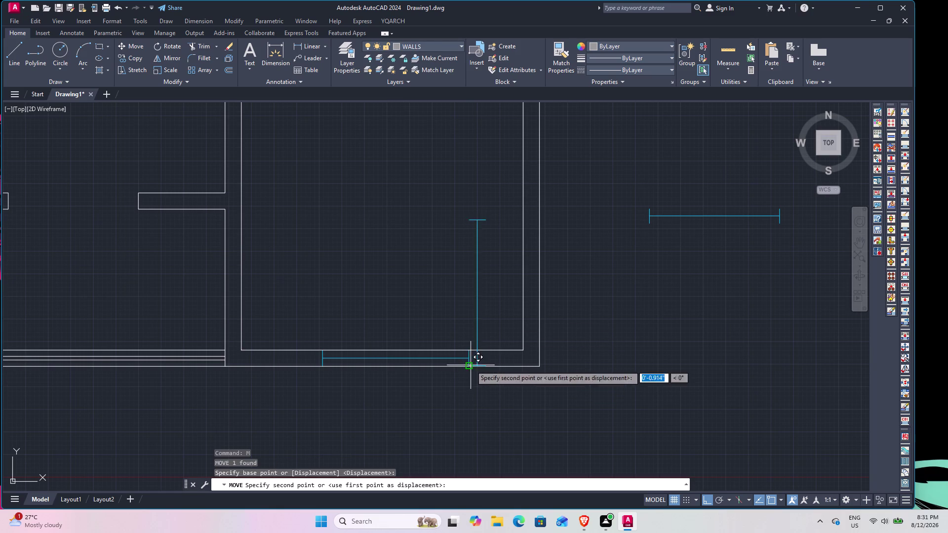
click(525, 314)
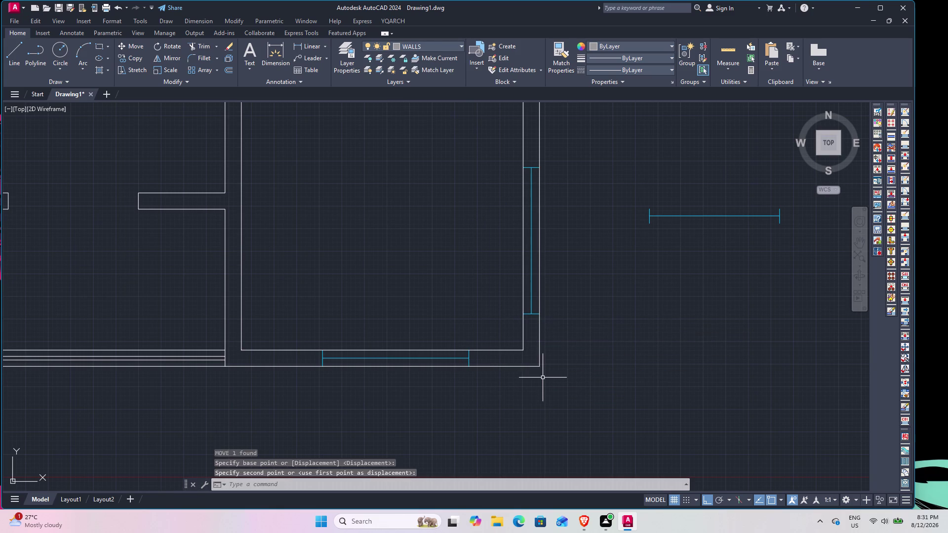
scroll(down, 3)
key(Escape)
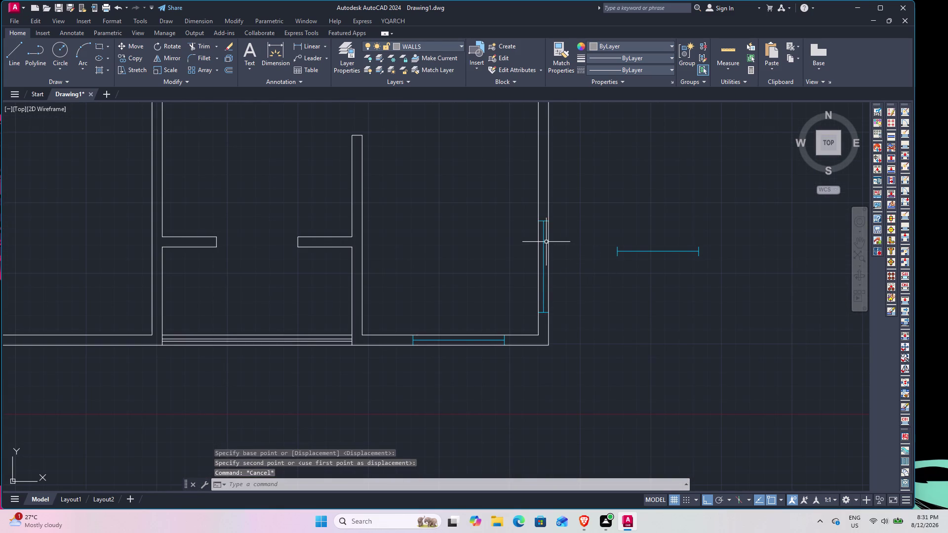
Grip-stretch the window's lower and top ends to shorten it within the right wall.
click(545, 237)
scroll(up, 3)
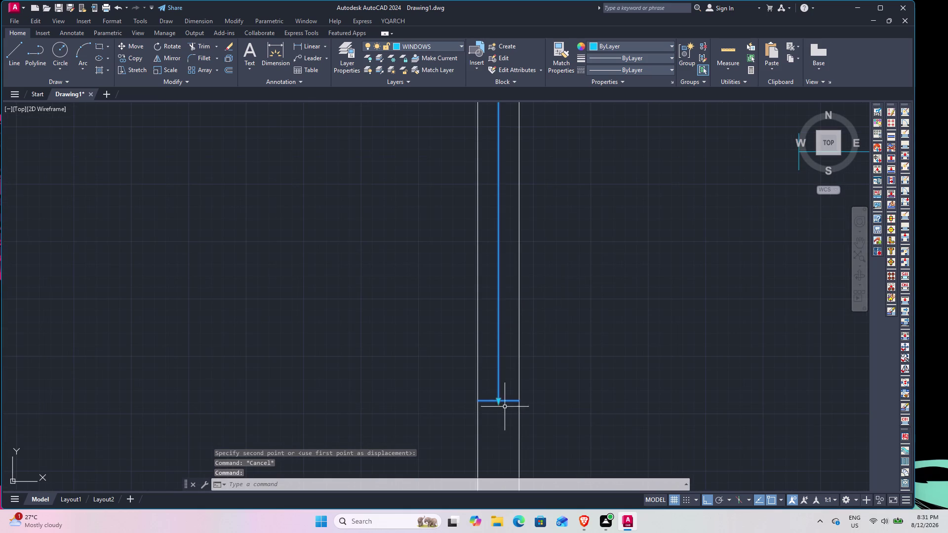
click(498, 403)
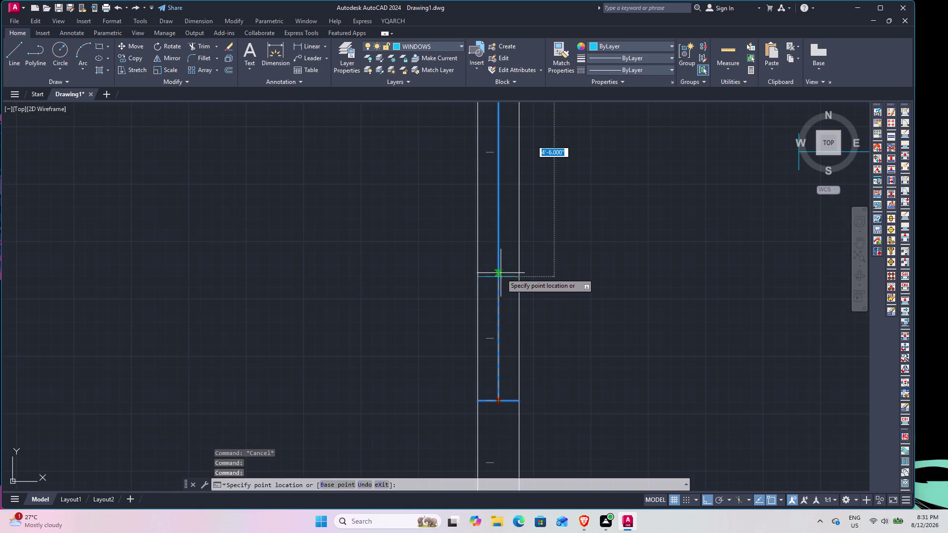
click(497, 278)
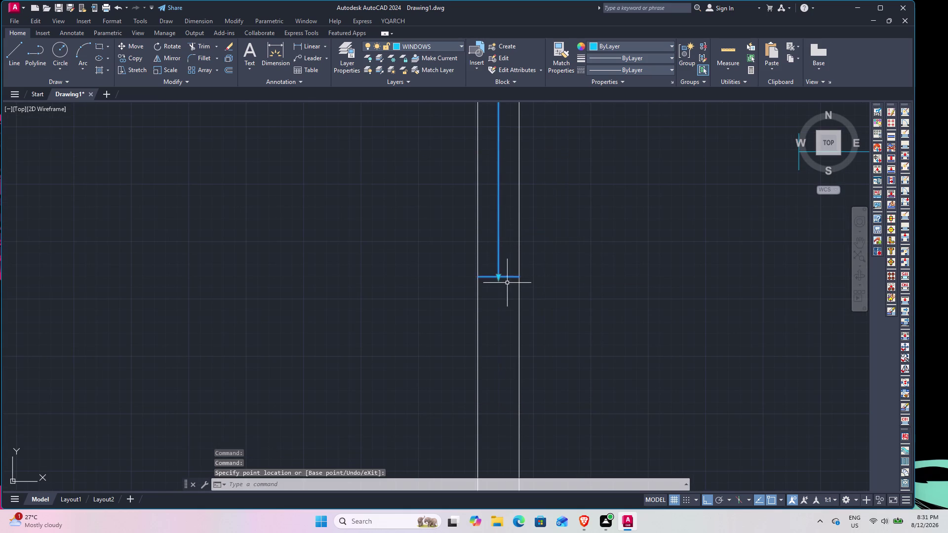
scroll(down, 3)
middle_drag(549, 265, 542, 298)
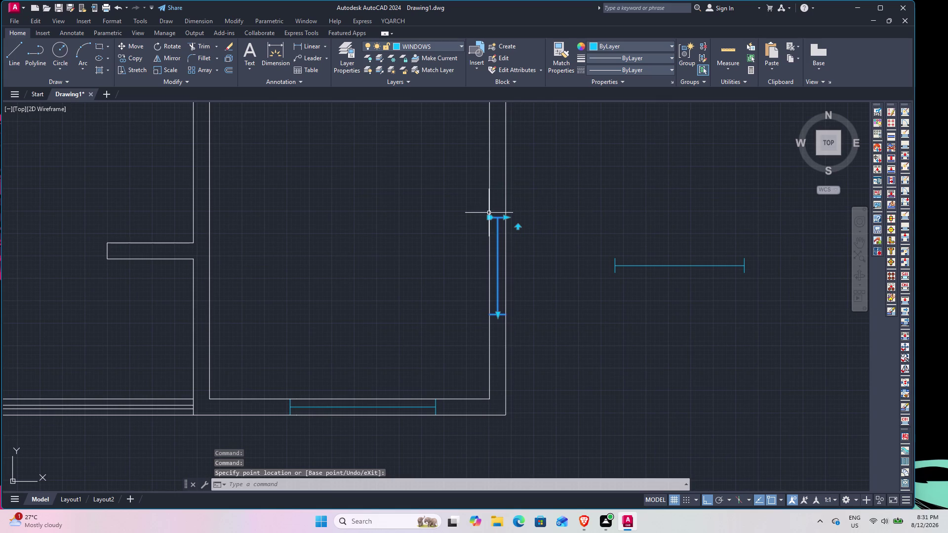
click(489, 219)
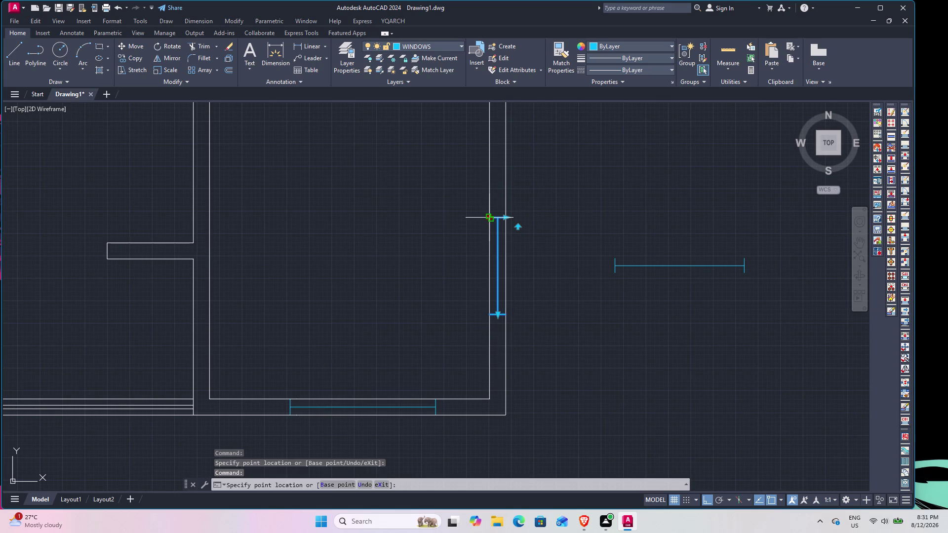
click(491, 274)
scroll(down, 3)
key(Escape)
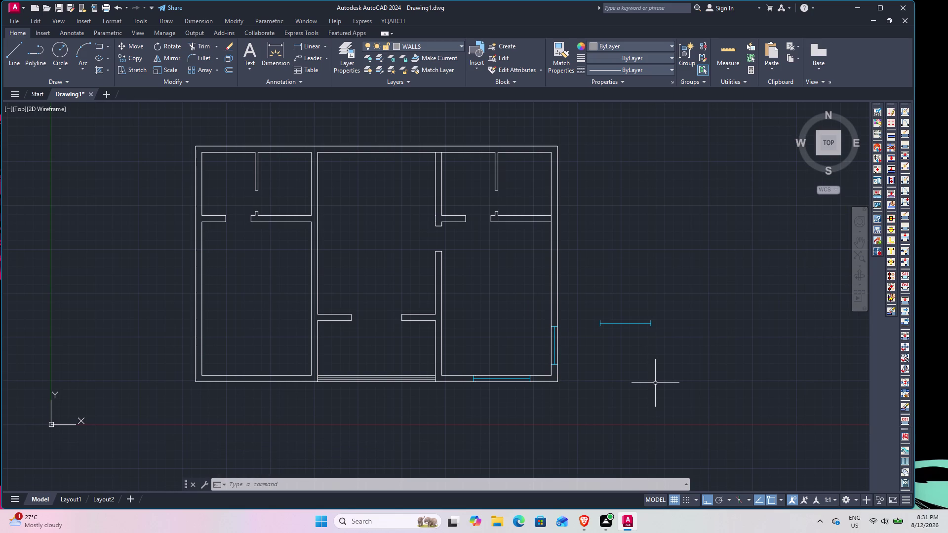
Draw a short line from the inner to the outer wall at the top-right corner.
scroll(down, 3)
scroll(up, 3)
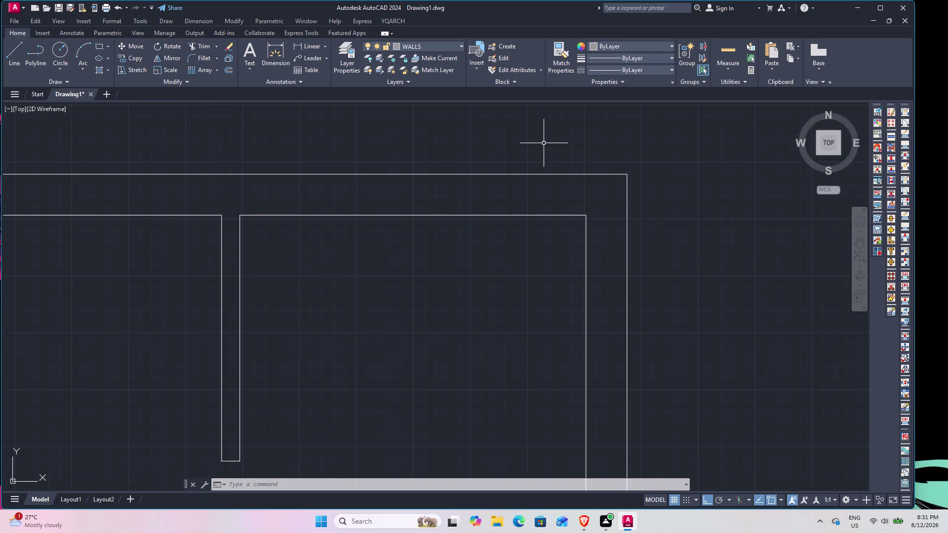
key(l)
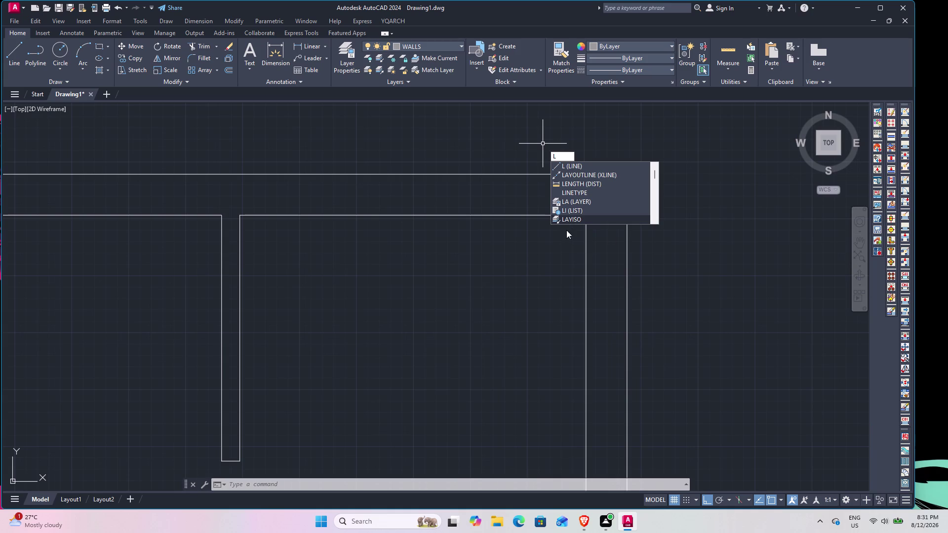
key(space)
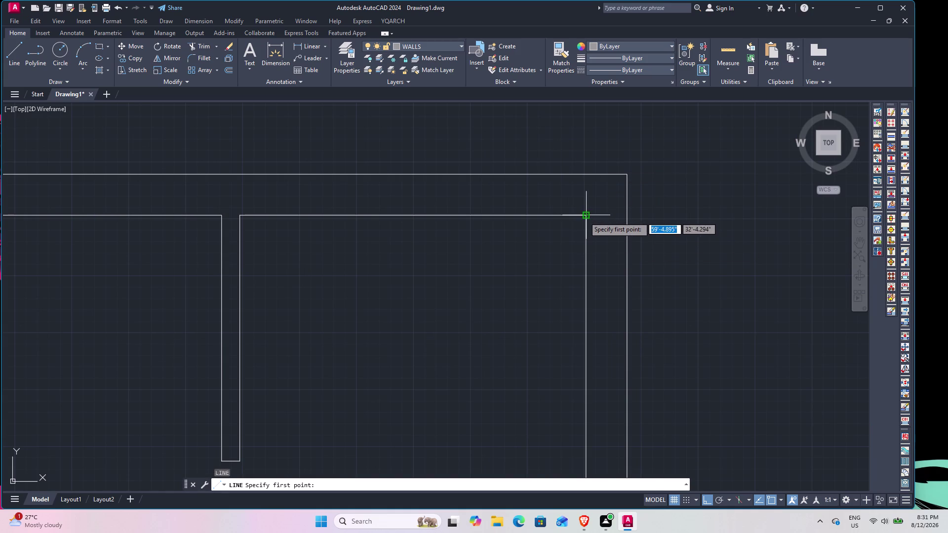
click(584, 217)
click(583, 173)
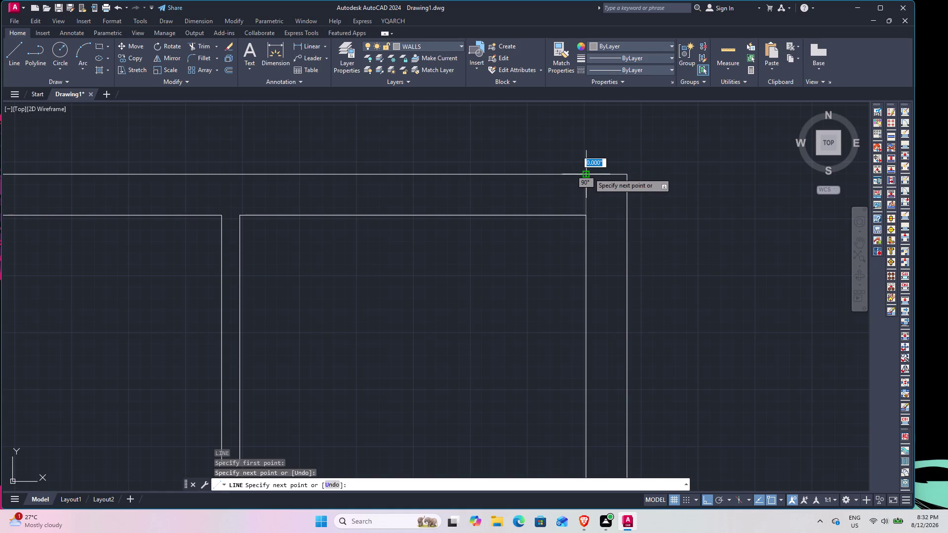
key(Escape)
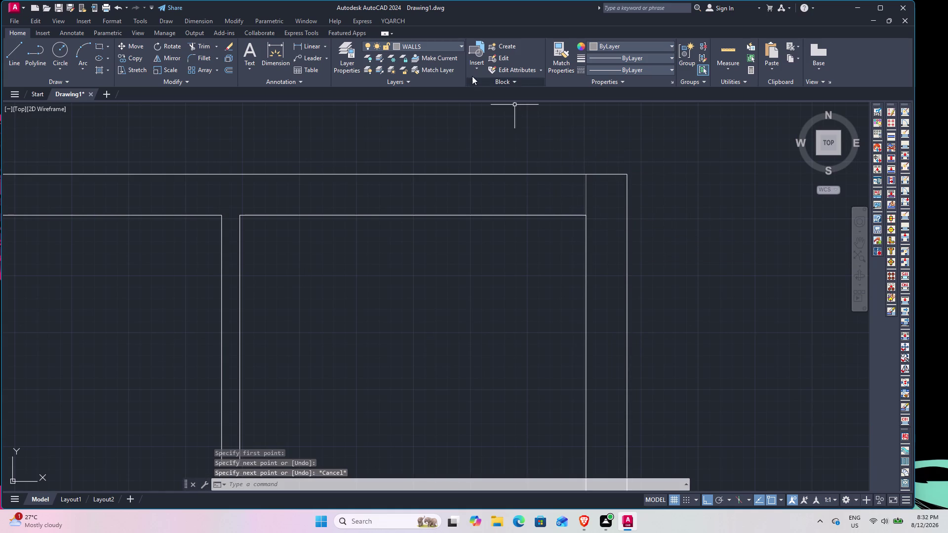
Select the new corner line, use ribbon controls, and open AutoCAD Help with F1.
click(447, 48)
click(416, 61)
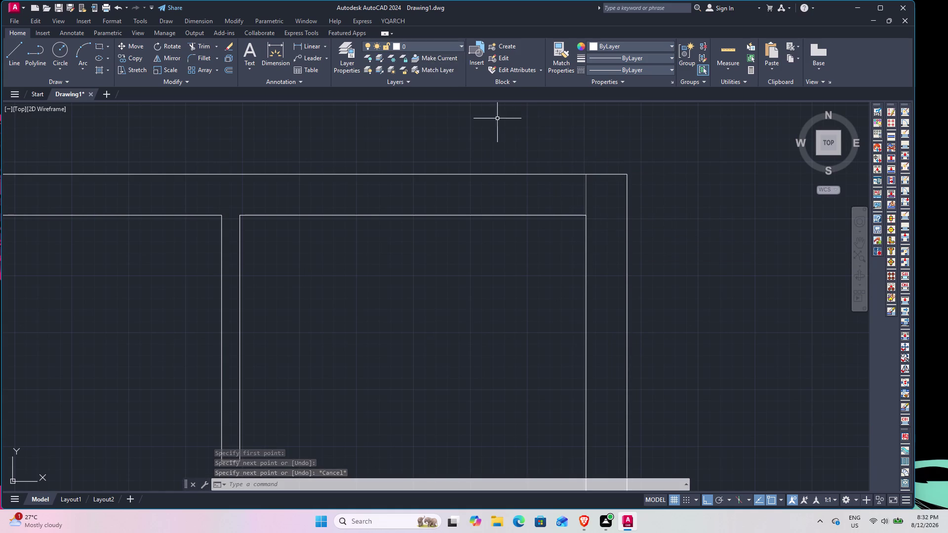
click(587, 196)
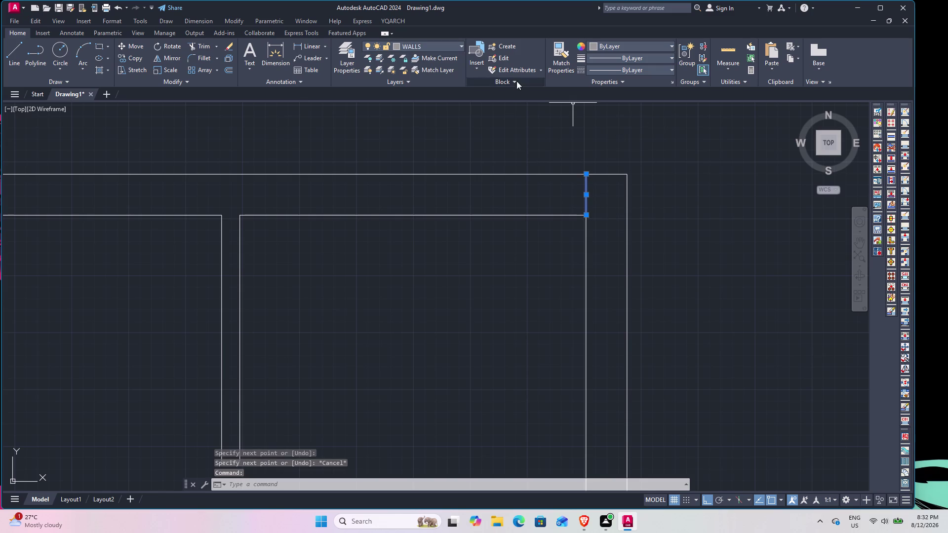
click(426, 42)
click(411, 56)
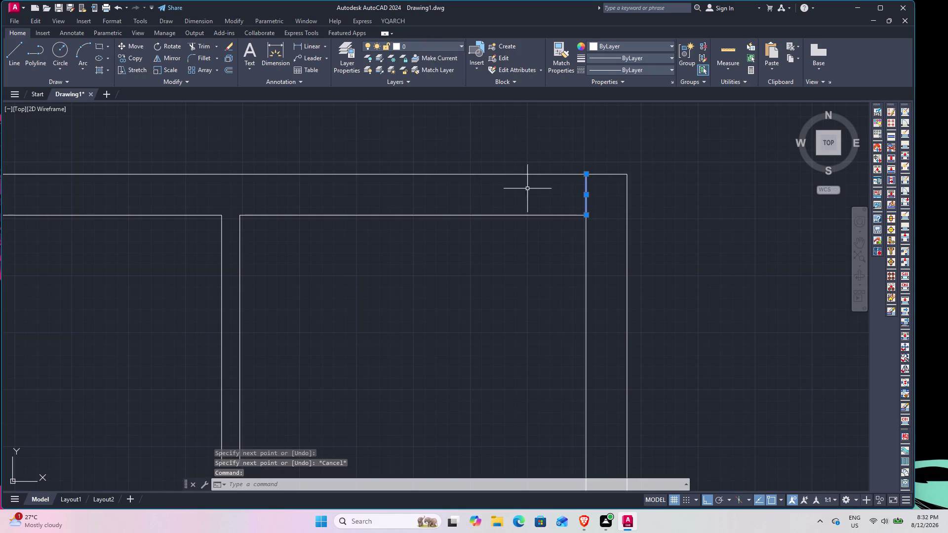
key(F1)
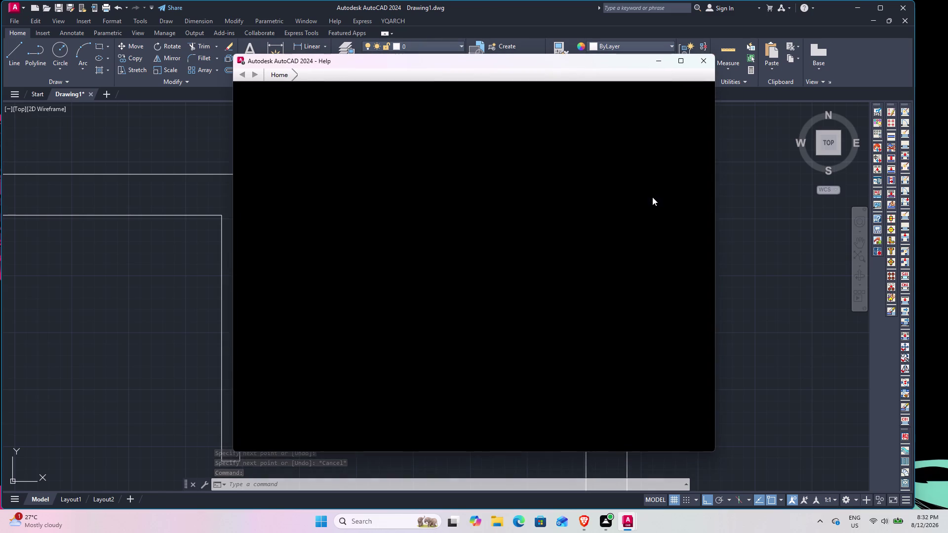
Close the Help window, cancel active commands, and start the Offset command.
key(Escape)
click(706, 60)
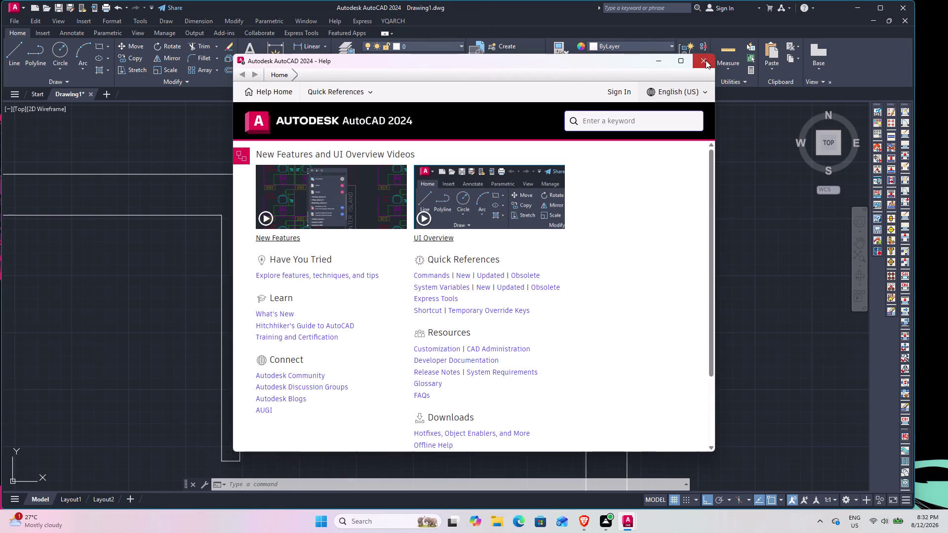
key(Escape)
key(Escape)
scroll(down, 3)
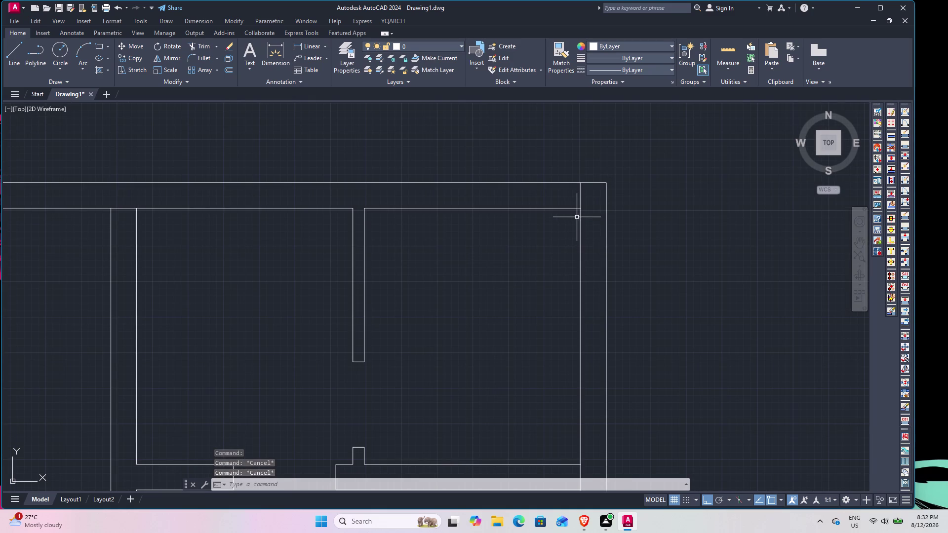
key(o)
key(space)
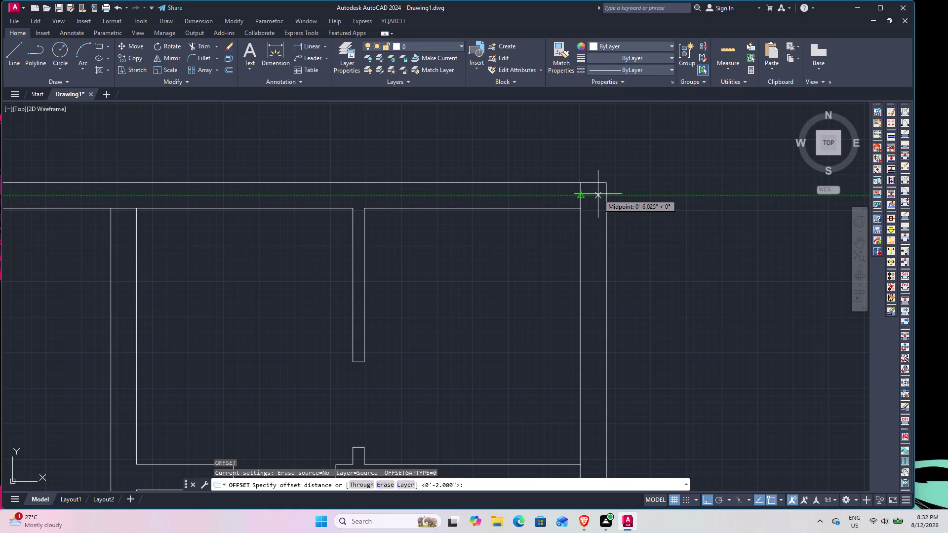
Offset the top-wall cross line 1.5' and undo the misplaced result.
text(1.)
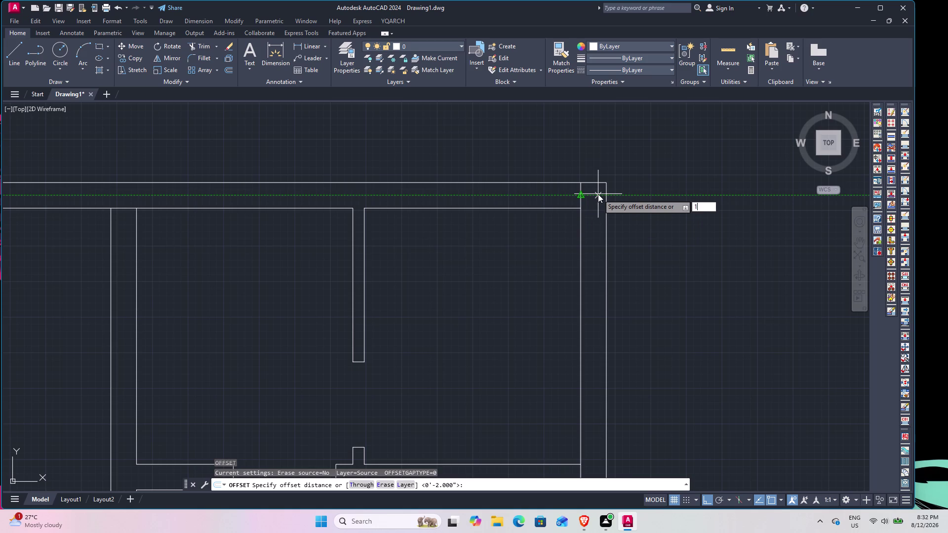
text(5')
key(Return)
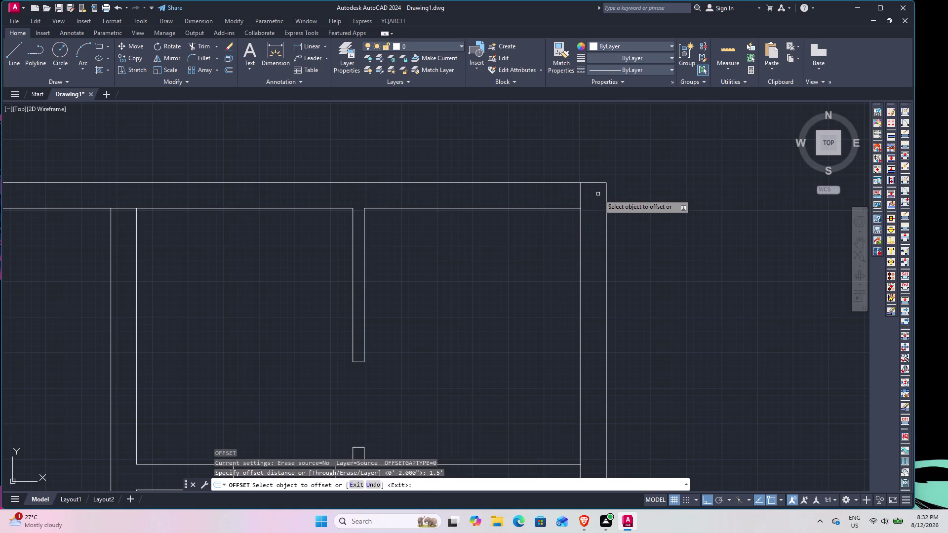
click(581, 199)
click(518, 205)
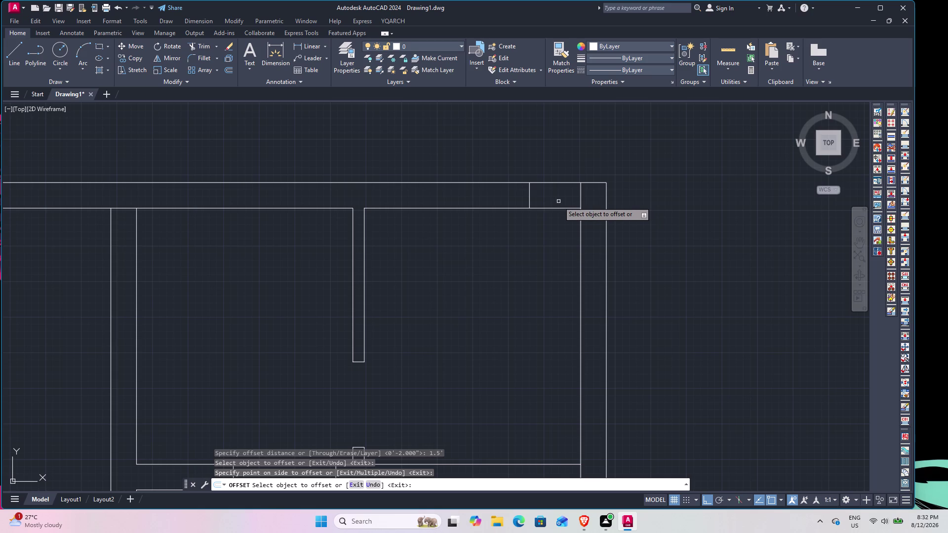
key(ctrl+z)
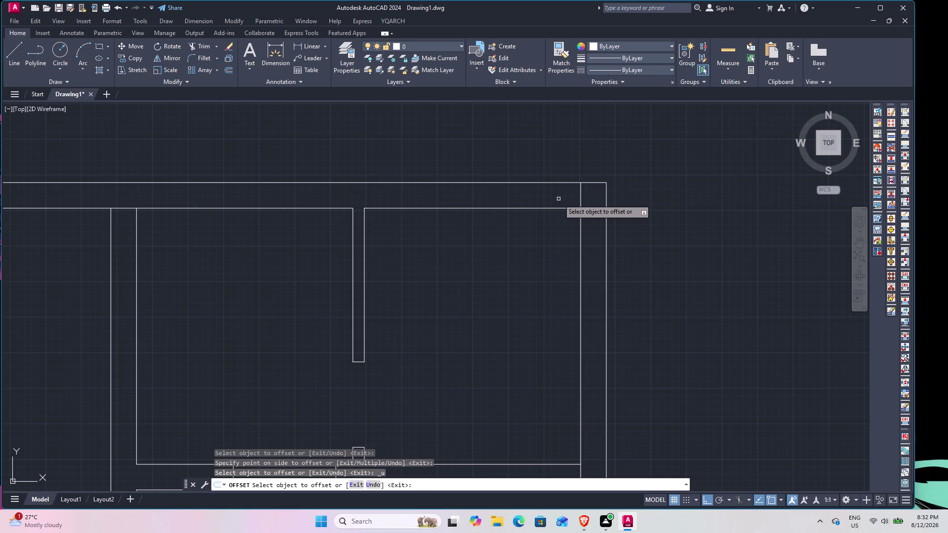
key(space)
Offset the wall cross line again with a 1' distance toward the left.
key(space)
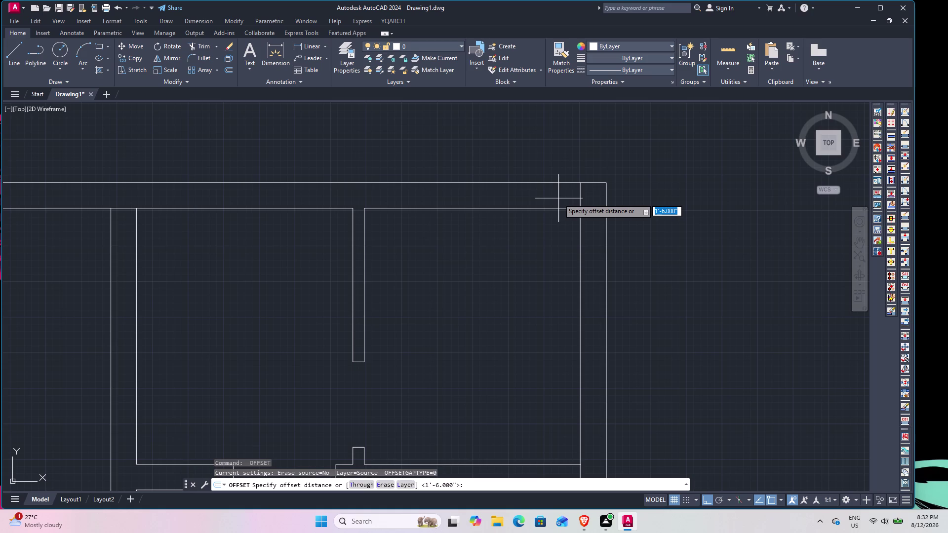
key(1)
key(apostrophe)
key(Return)
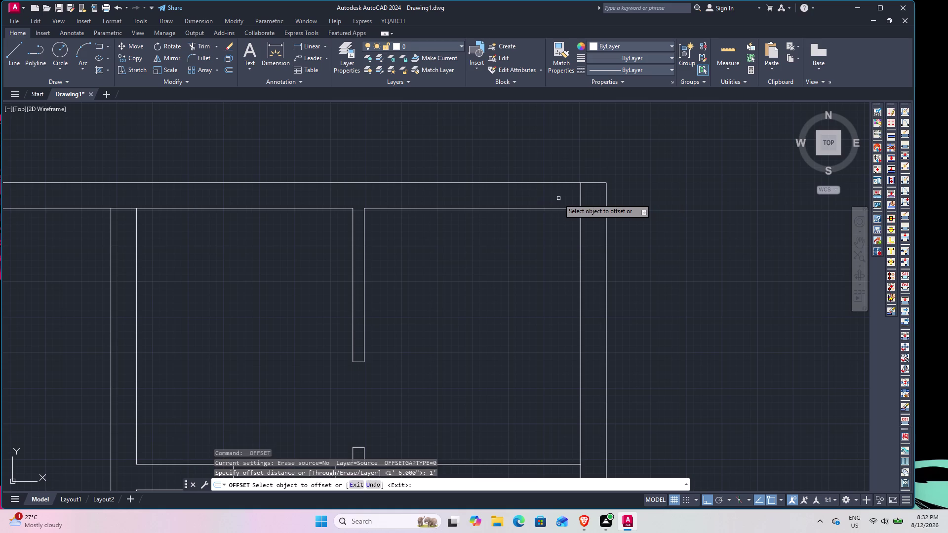
click(579, 197)
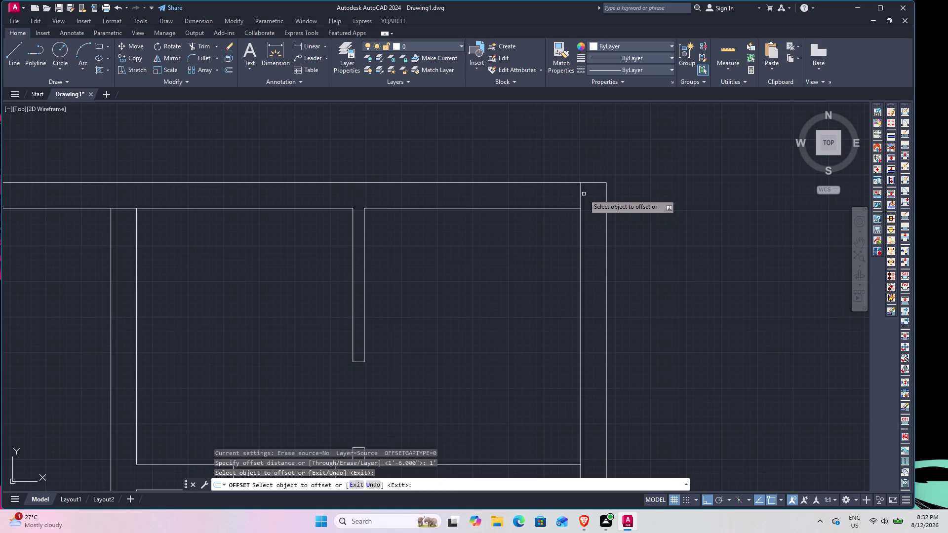
click(581, 198)
click(548, 201)
key(space)
Offset the window cross line 1.5' to the left to form the second jamb.
key(space)
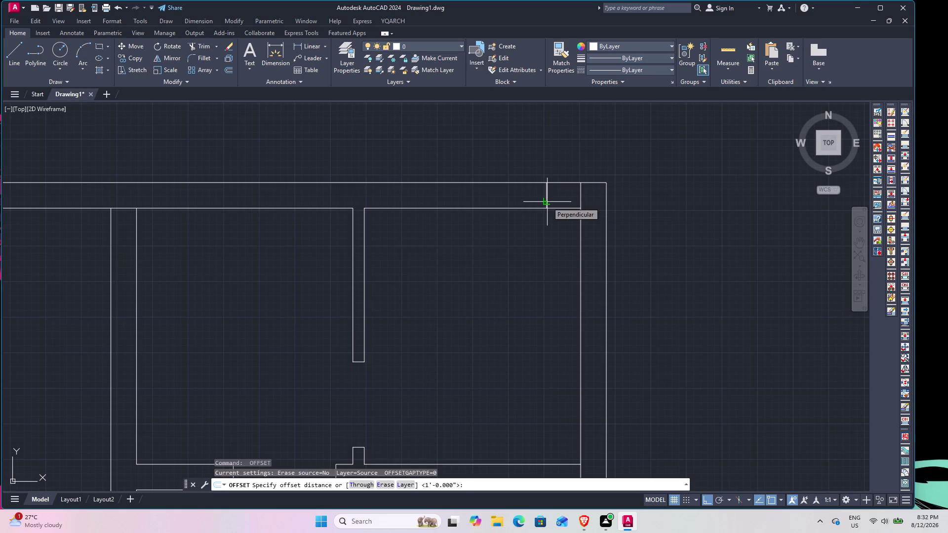
text(1.5')
key(Return)
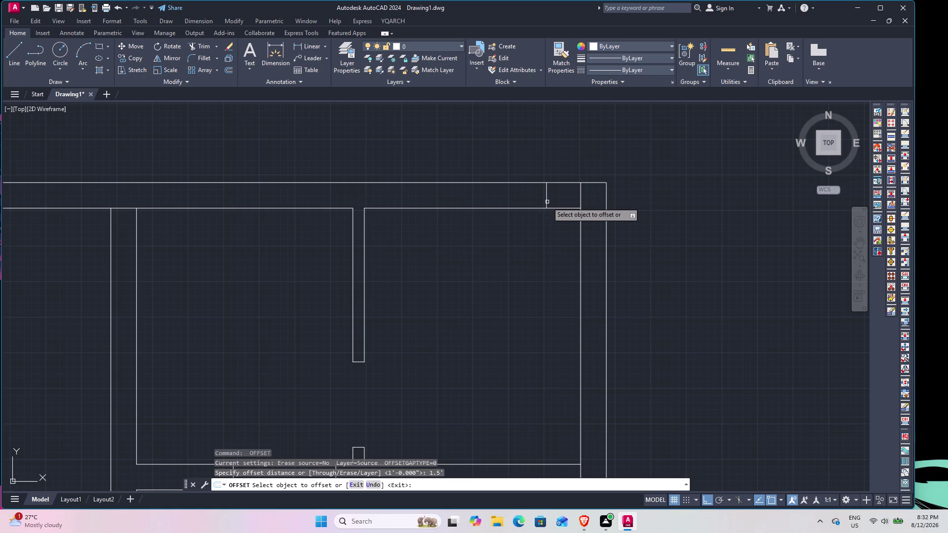
click(547, 186)
click(479, 198)
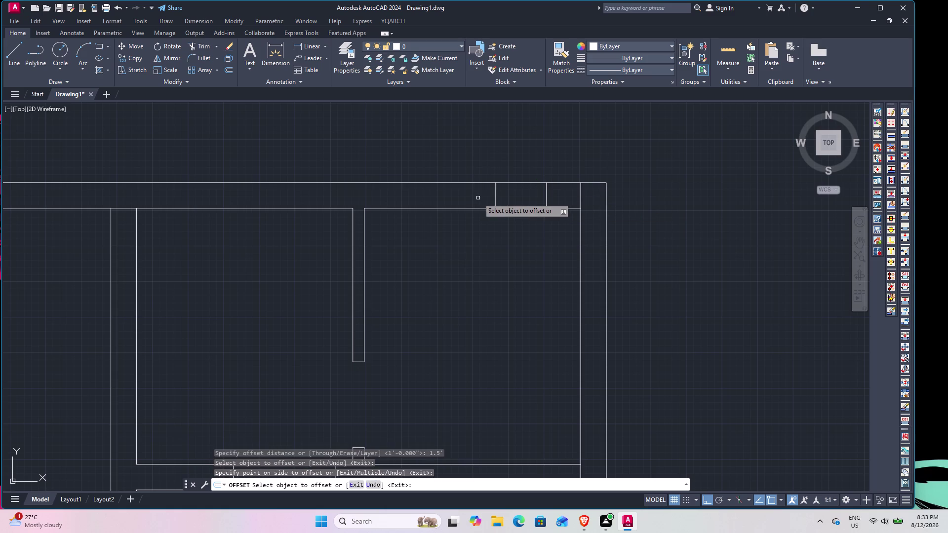
key(space)
Start TRIM and begin a fence across the top wall lines.
text(T)
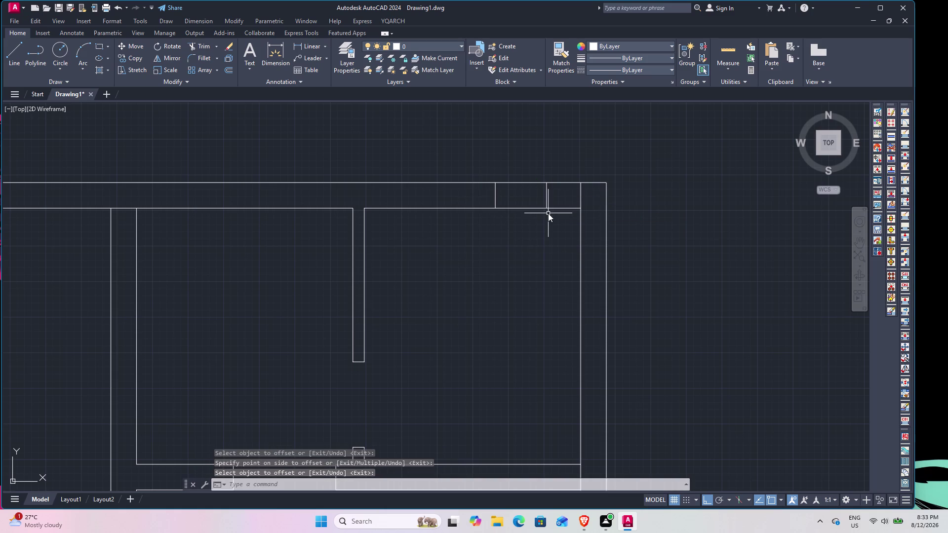
text(R)
key(space)
click(583, 195)
click(573, 192)
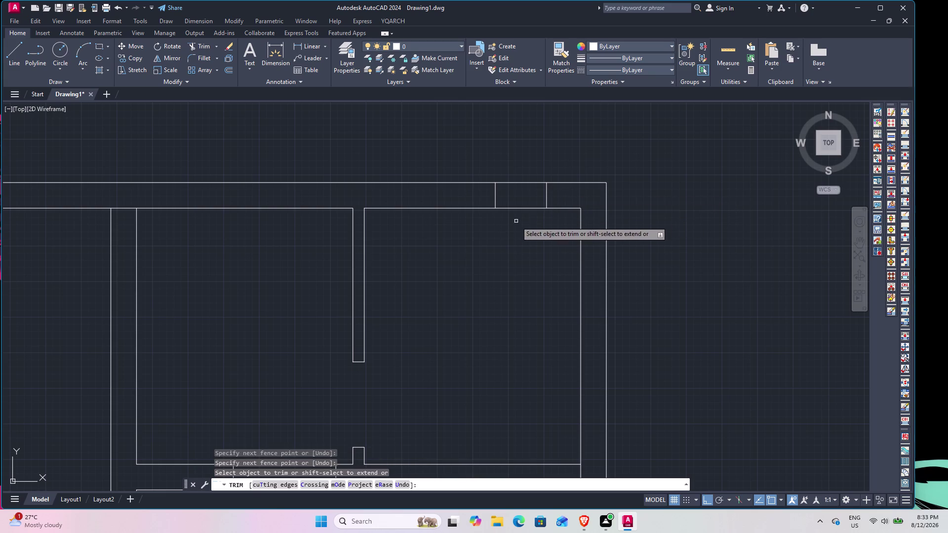
Fence-trim the wall lines between the two cross lines to open the window.
drag(514, 229, 521, 208)
drag(522, 244, 519, 224)
click(519, 166)
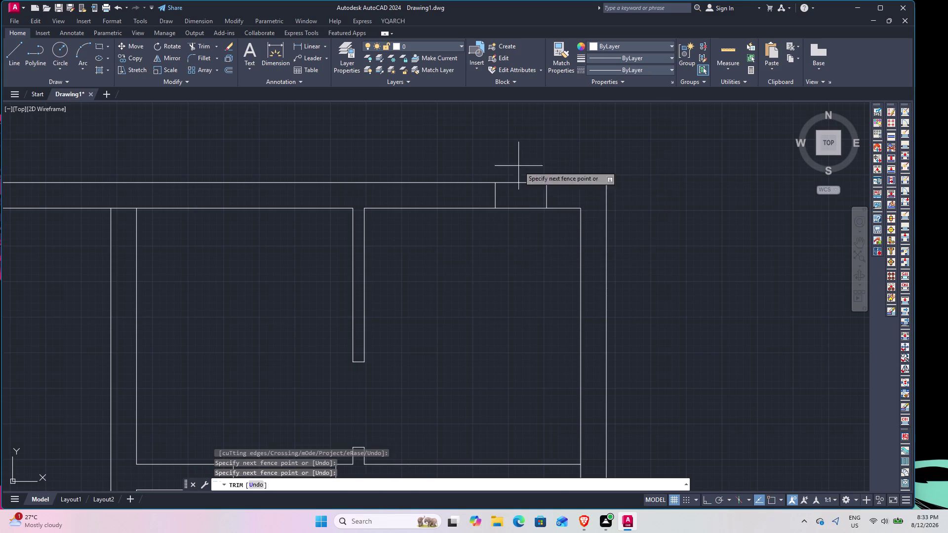
click(521, 215)
key(Escape)
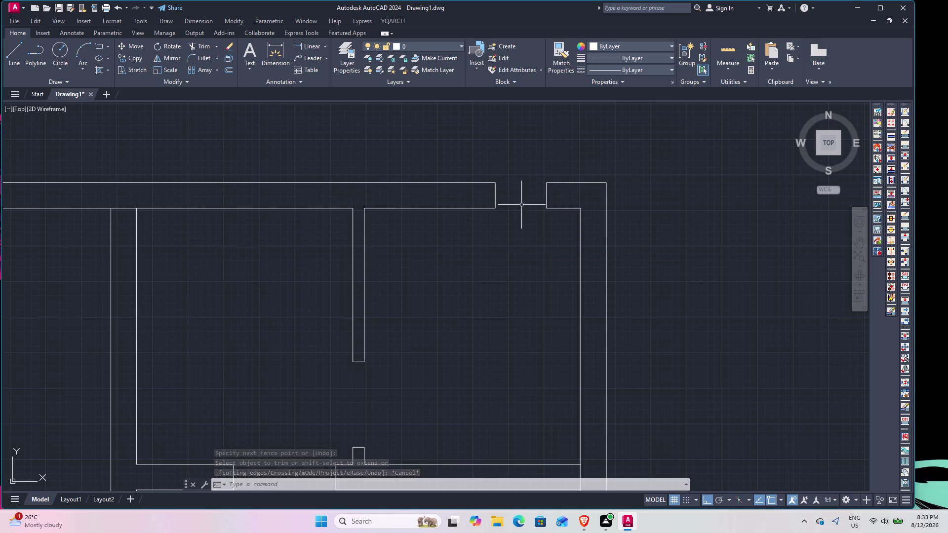
Draw three lines spanning the window opening and select the middle one.
key(l)
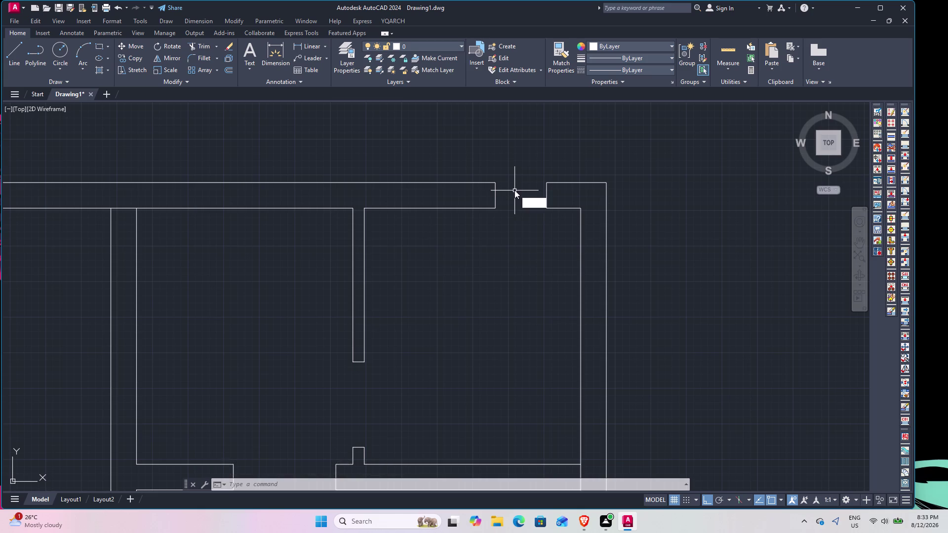
key(space)
click(499, 182)
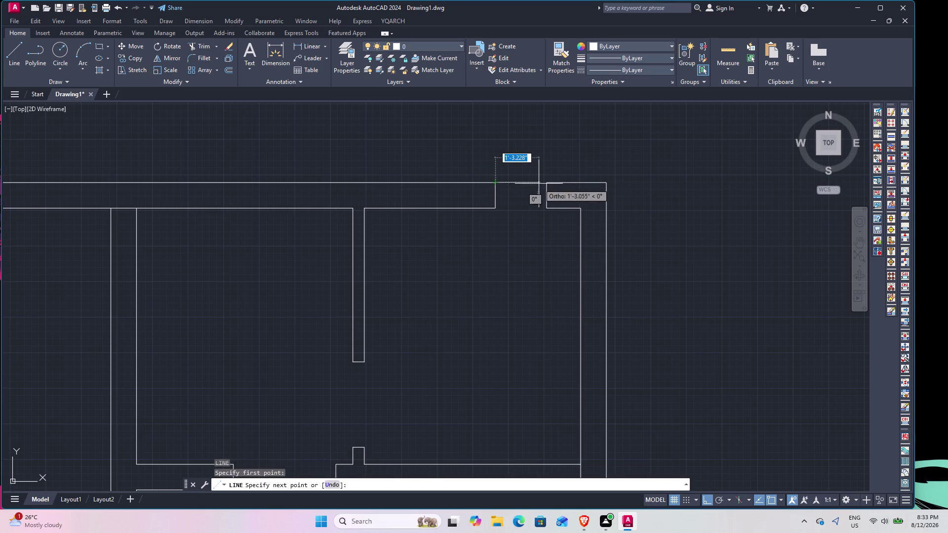
click(548, 183)
key(space)
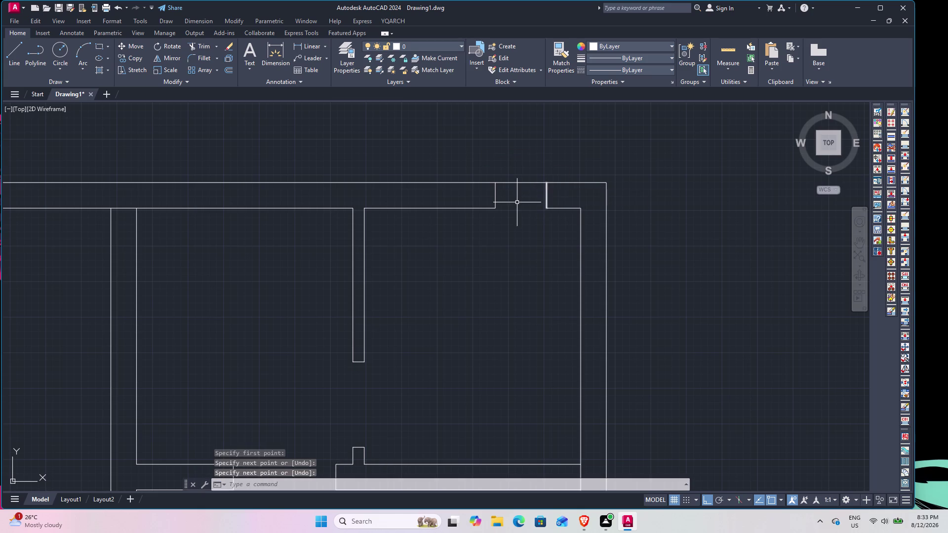
key(space)
click(497, 197)
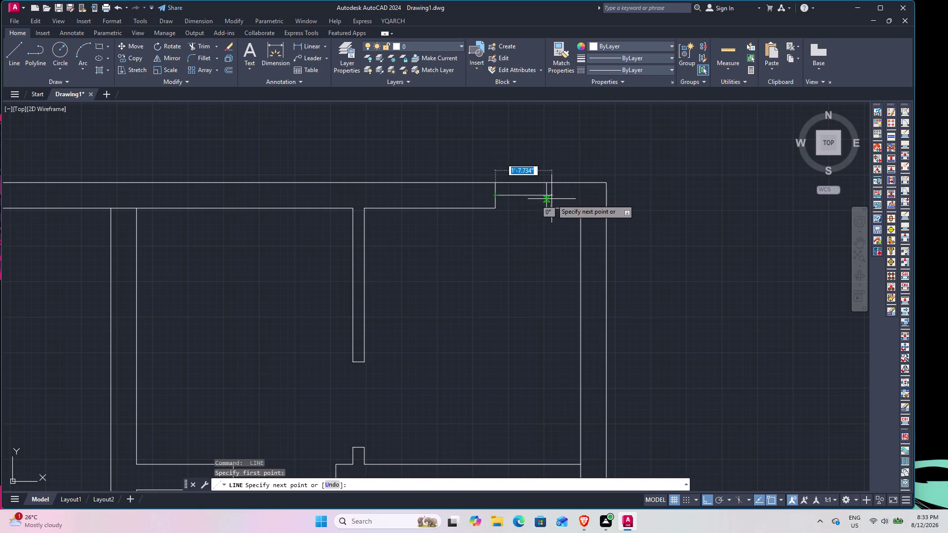
click(548, 197)
key(space)
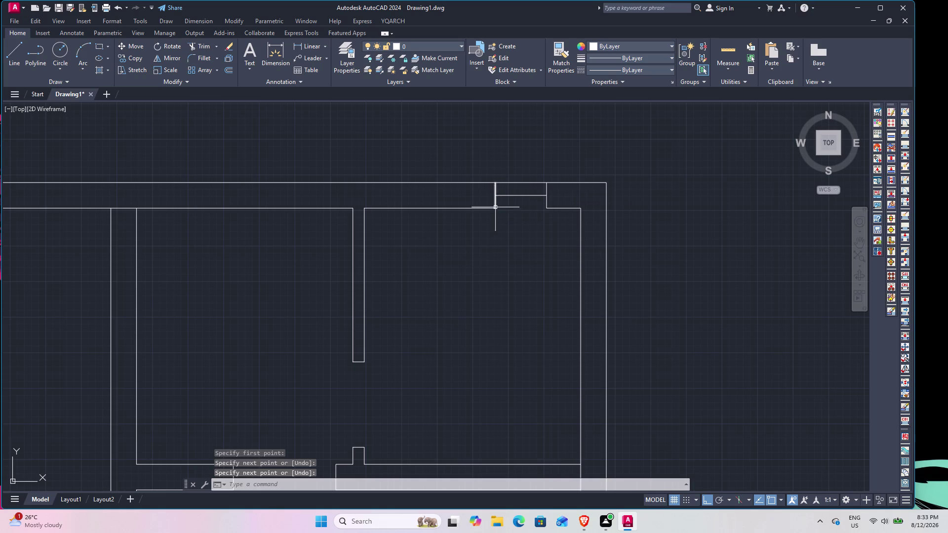
key(space)
click(497, 207)
click(548, 208)
key(space)
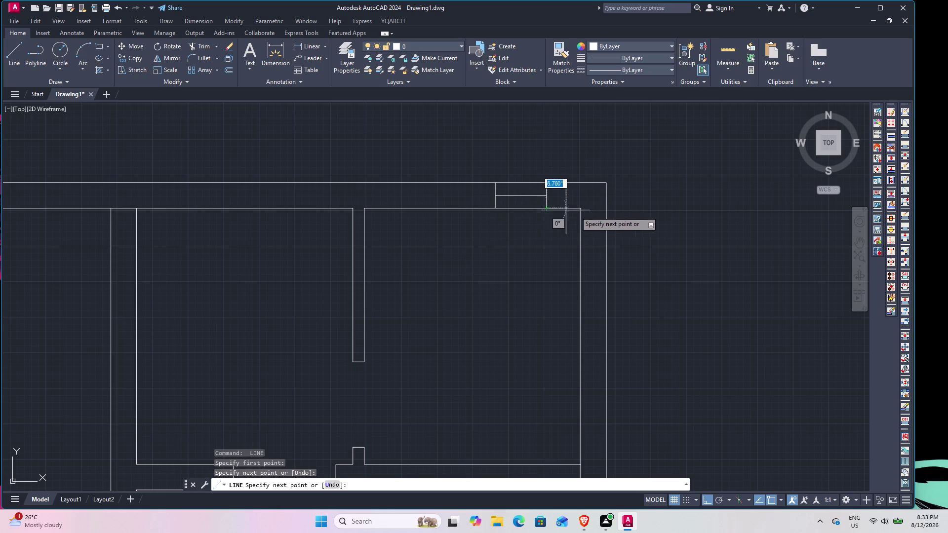
click(531, 195)
right_click(522, 196)
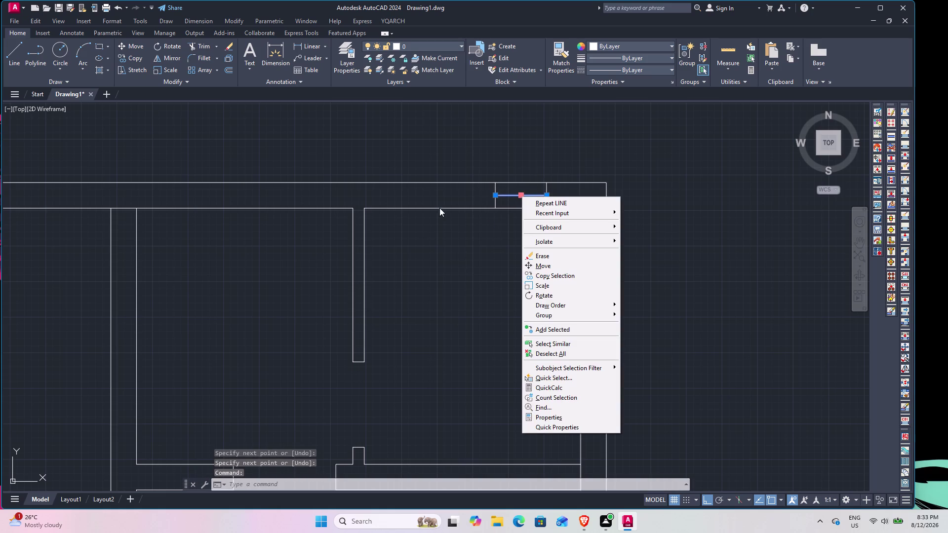
click(463, 242)
right_click(478, 236)
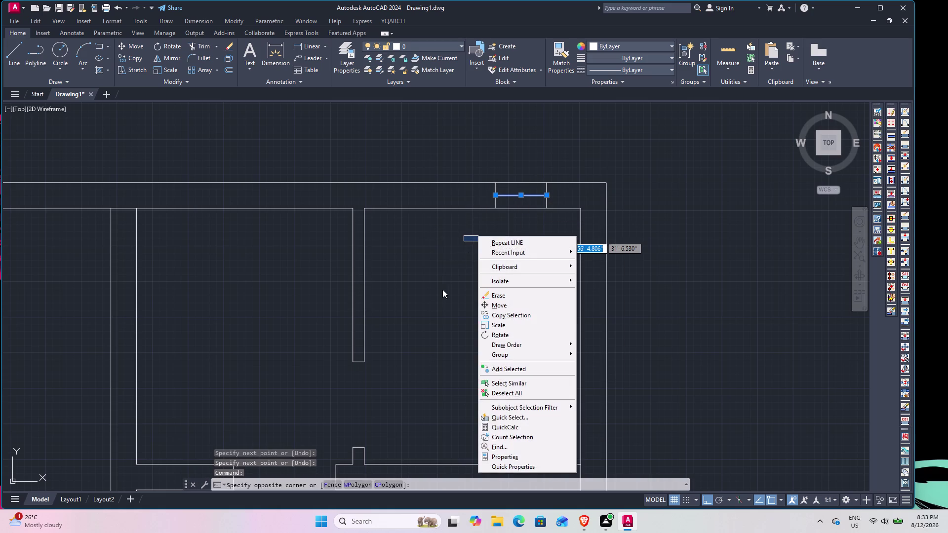
click(443, 289)
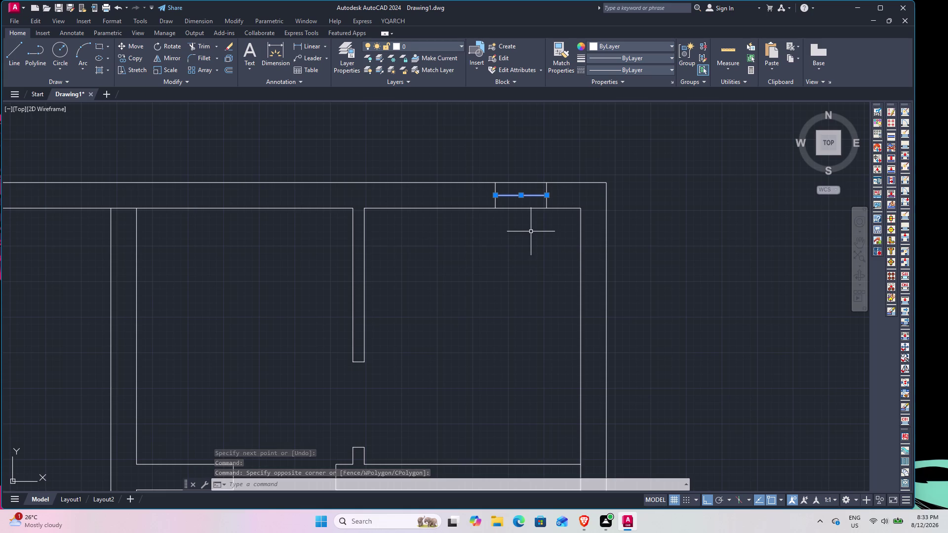
click(531, 232)
click(511, 162)
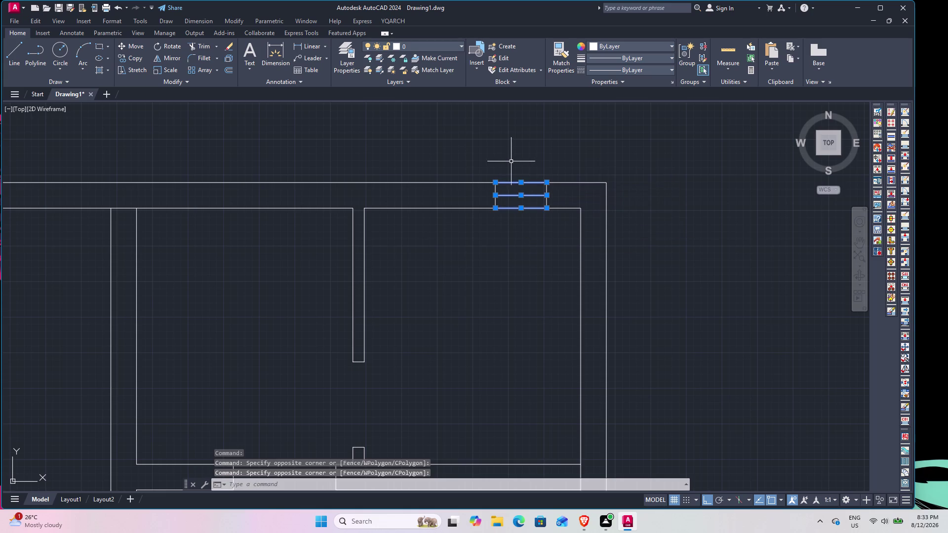
right_click(493, 250)
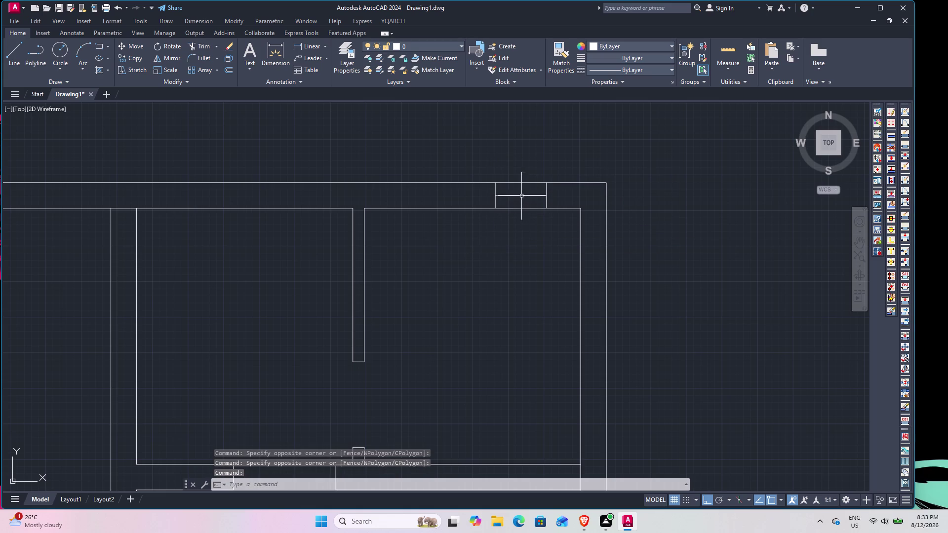
click(519, 219)
click(516, 162)
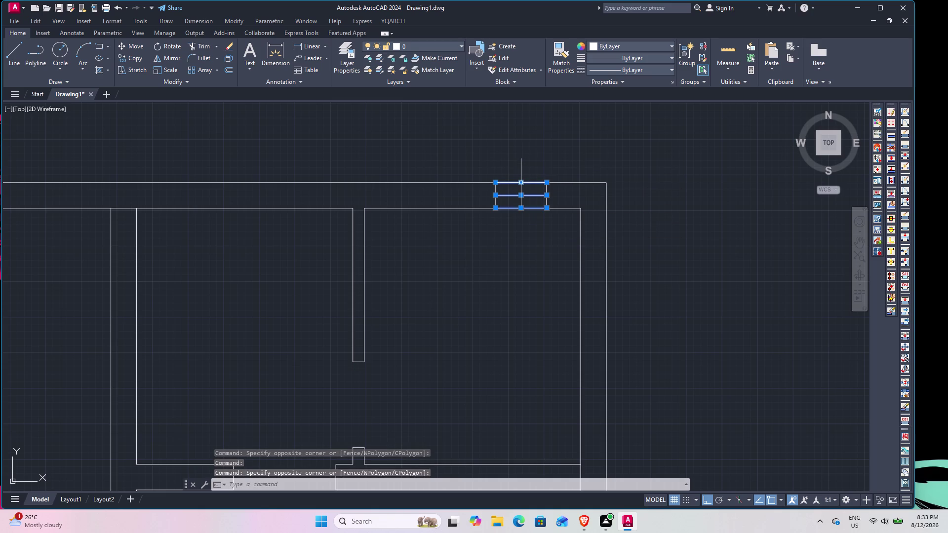
key(p)
text(R)
key(space)
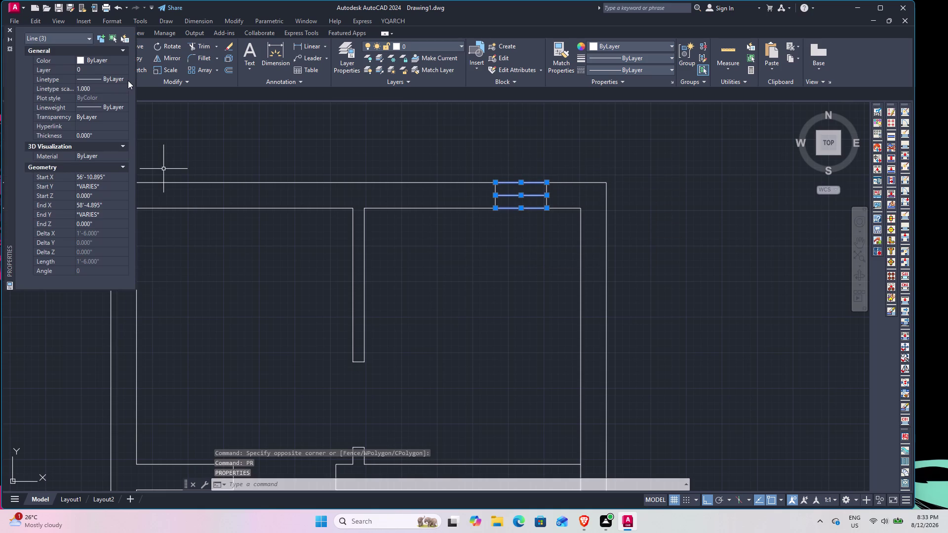
click(125, 79)
click(125, 80)
click(124, 79)
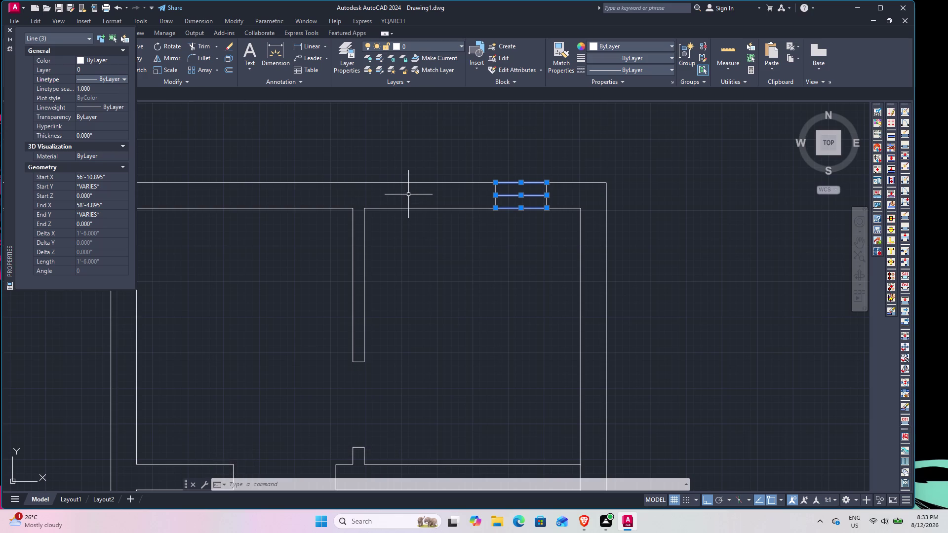
click(8, 28)
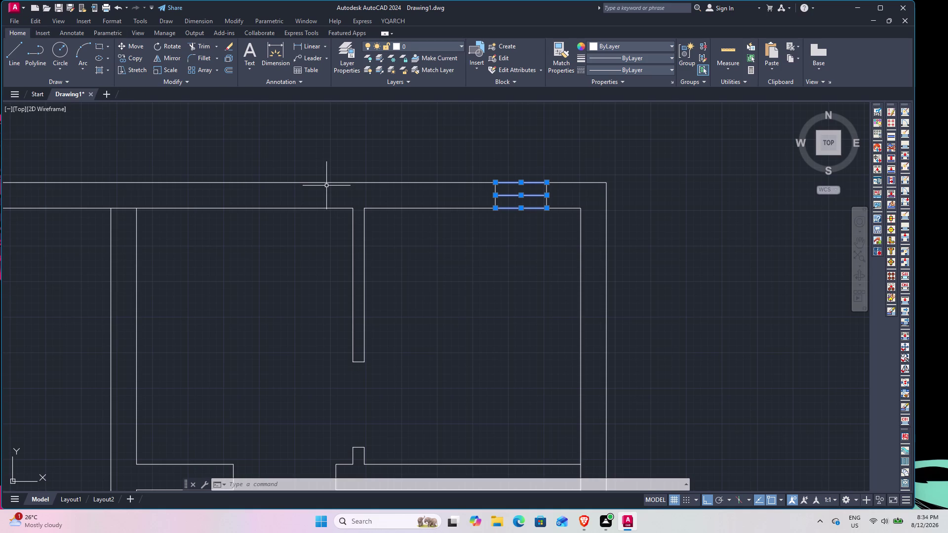
Load the HIDDEN linetype via LT, then window-select the top-wall window lines.
text(LY)
key(BackSpace)
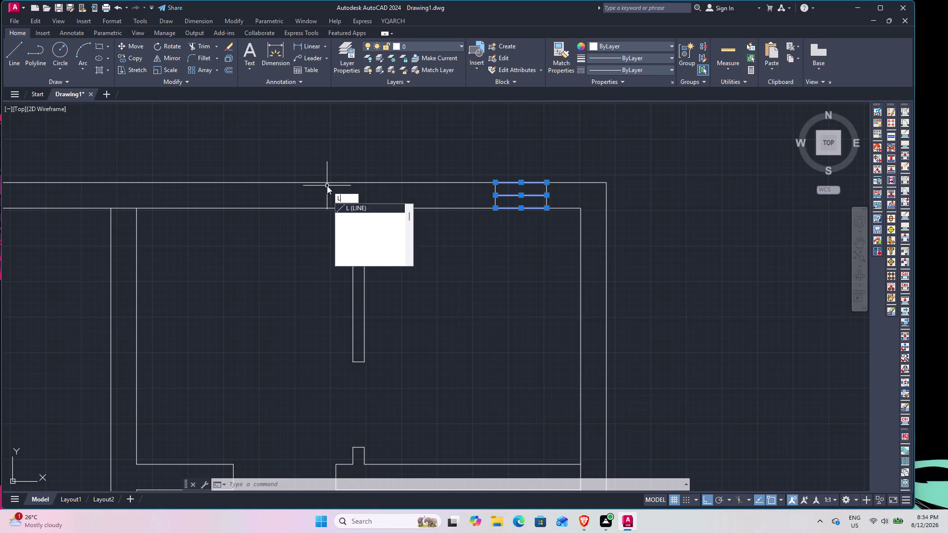
text(T)
key(space)
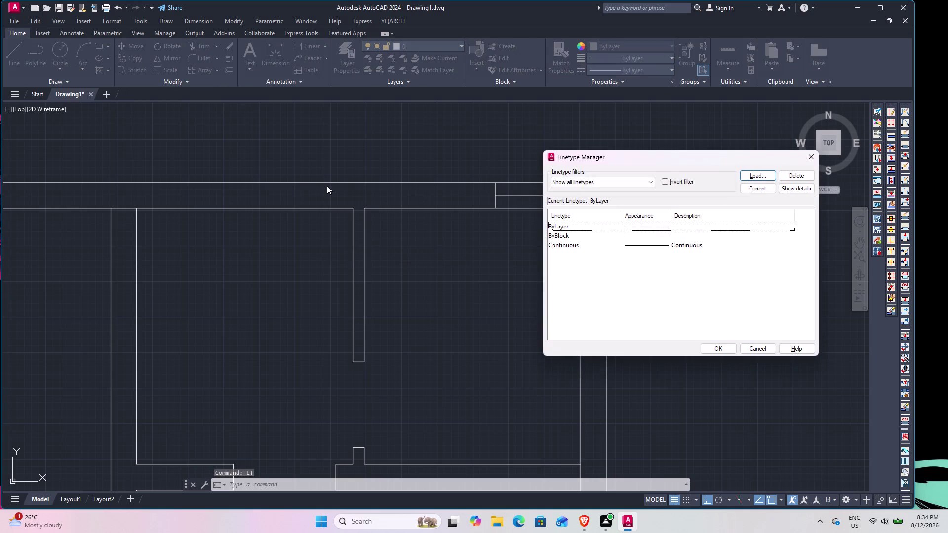
click(750, 175)
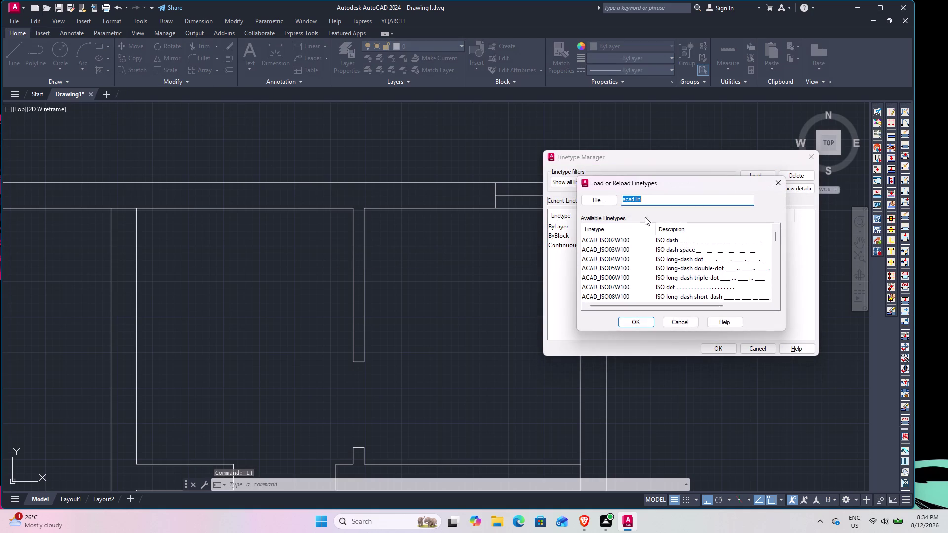
drag(778, 238, 777, 275)
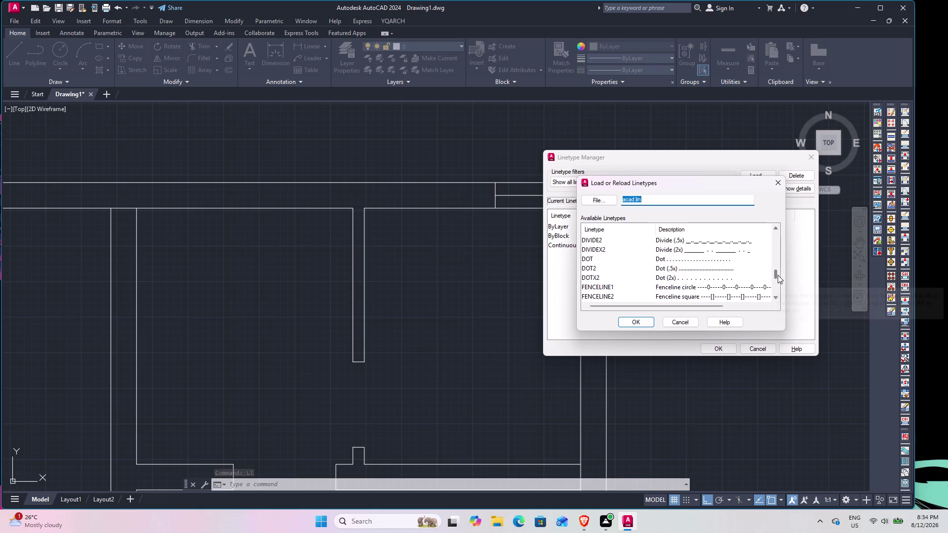
drag(777, 275, 774, 286)
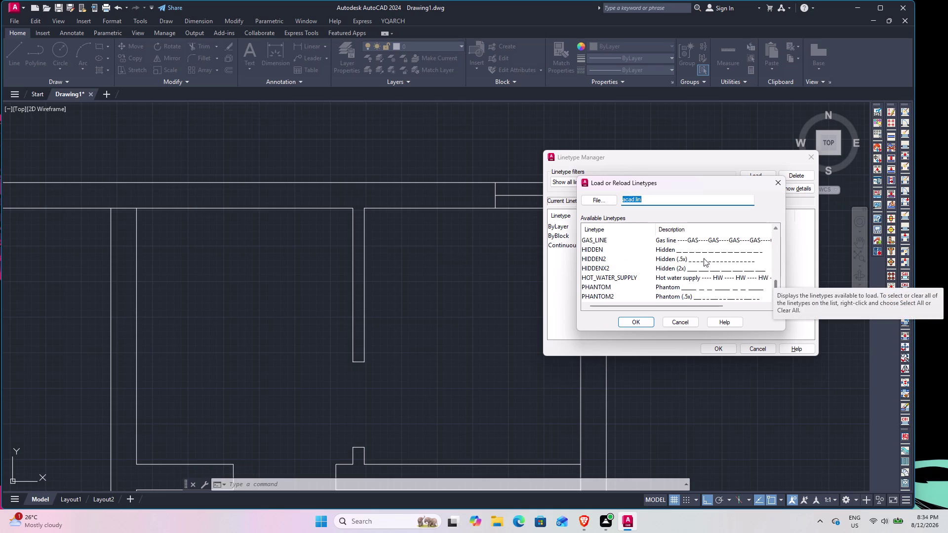
click(693, 247)
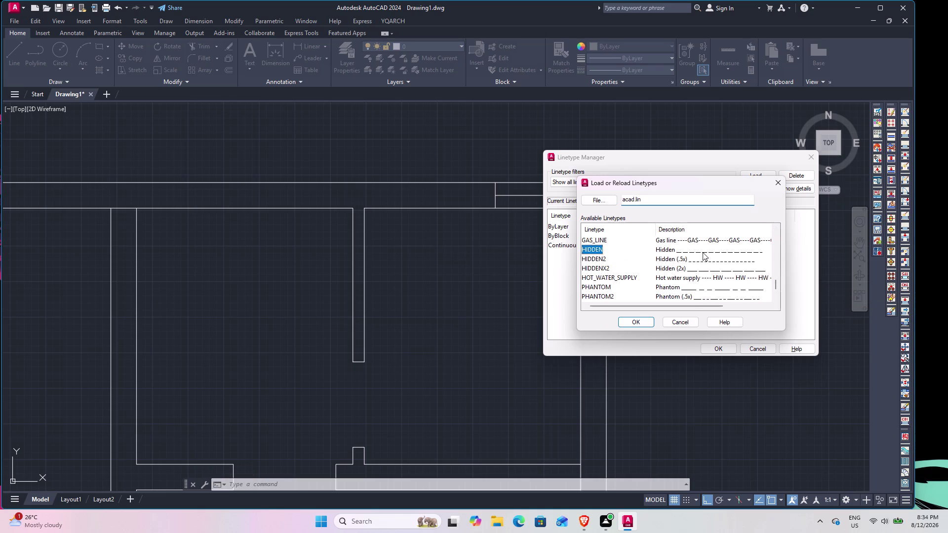
click(637, 322)
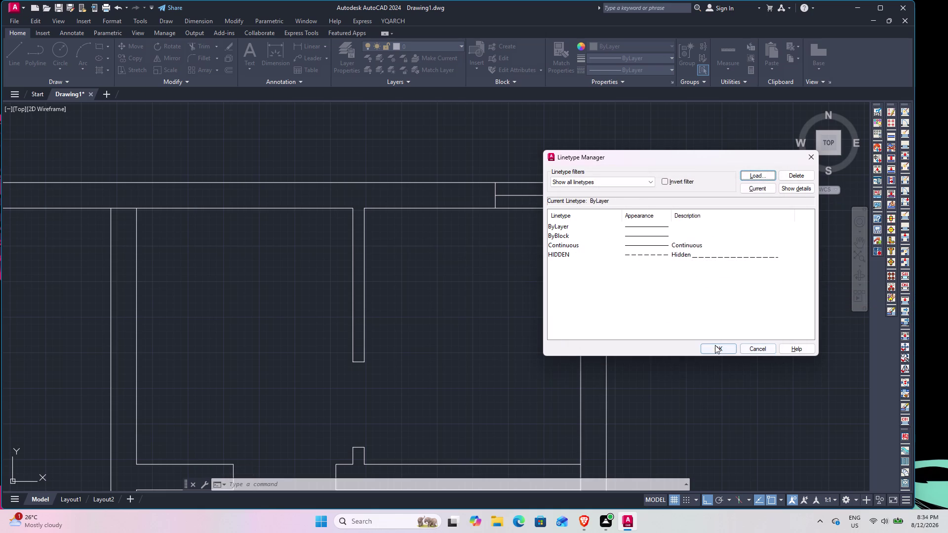
click(715, 345)
drag(532, 237, 532, 229)
click(520, 164)
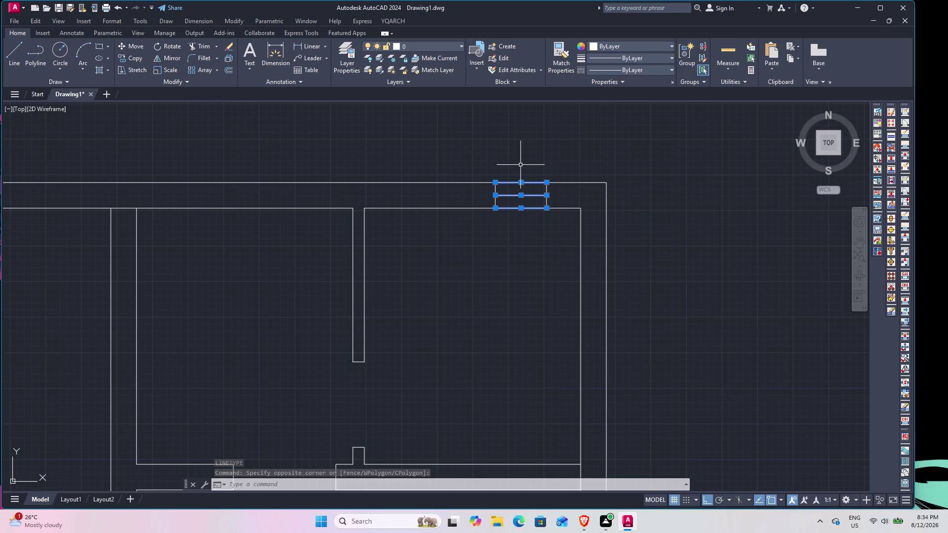
Set the selected window lines' linetype to HIDDEN in the Properties palette.
text(PR)
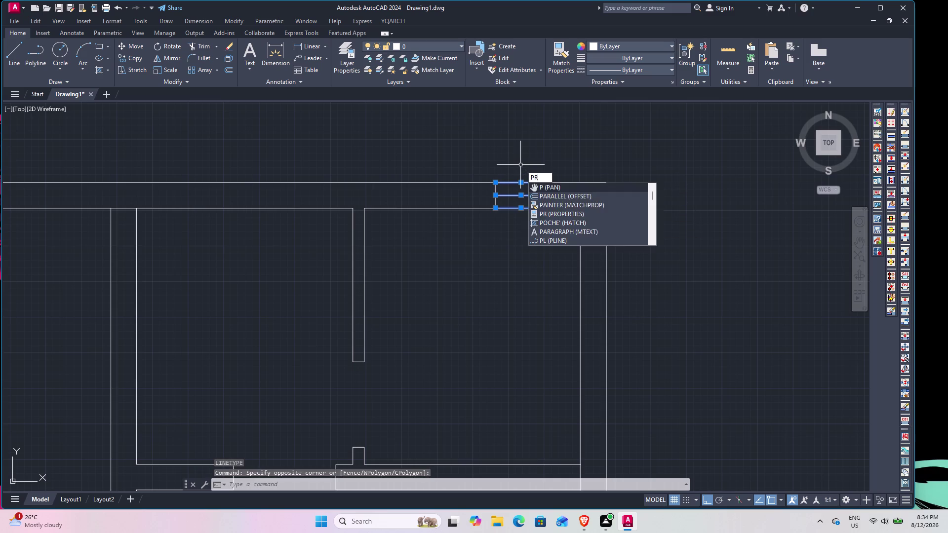
key(space)
click(120, 79)
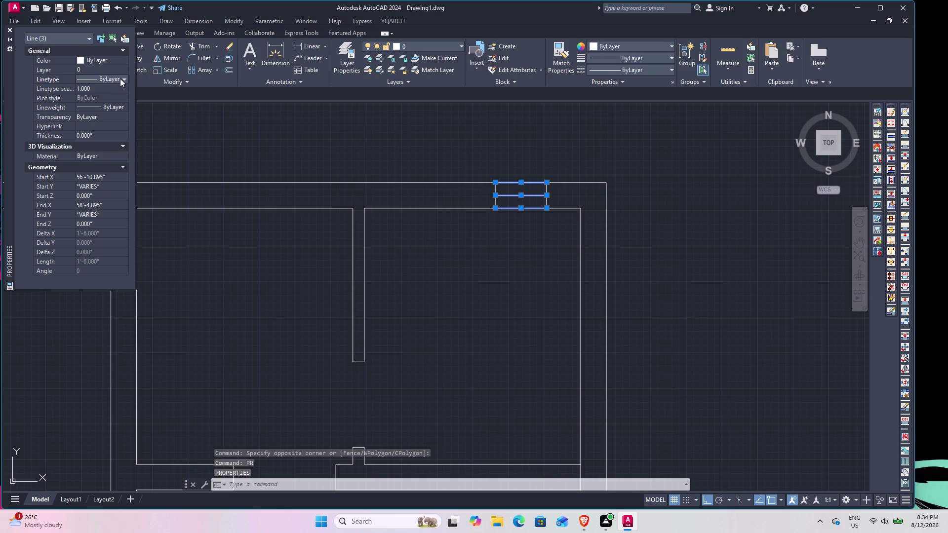
click(120, 78)
click(111, 115)
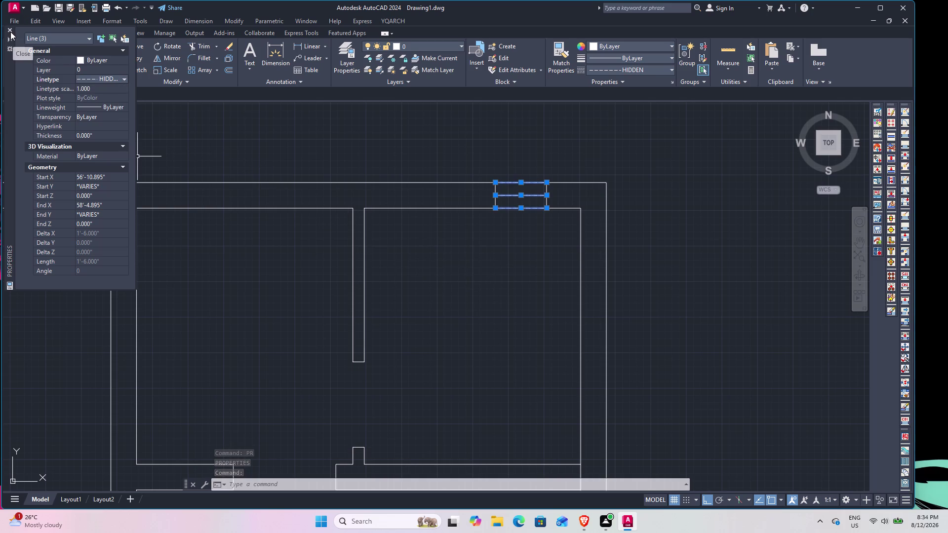
Set their linetype scale to 8 after trying 5, close Properties, and clear the selection.
click(107, 87)
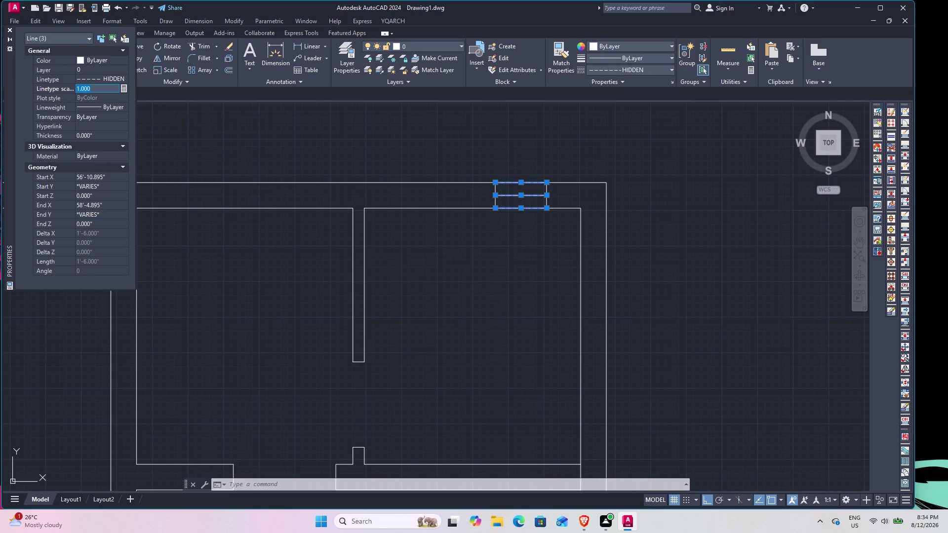
key(5)
key(Return)
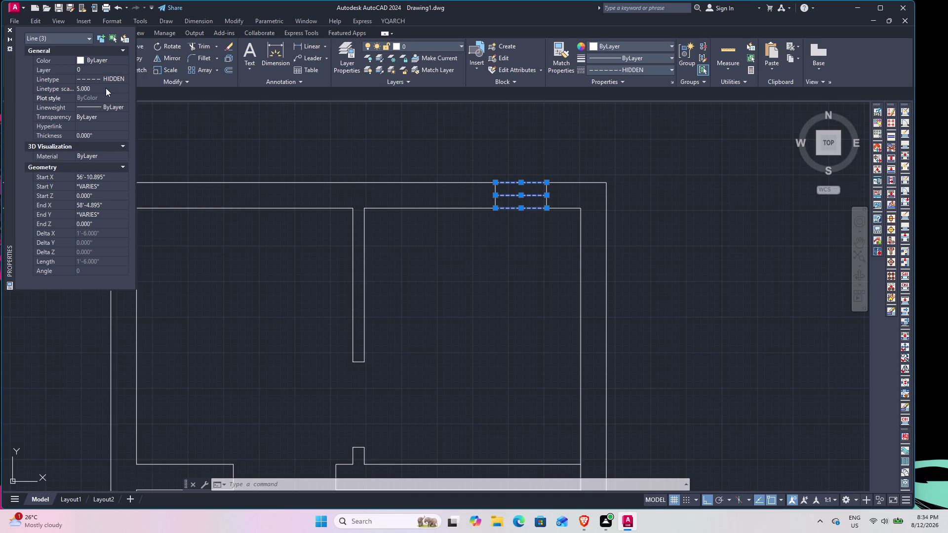
click(112, 83)
click(112, 85)
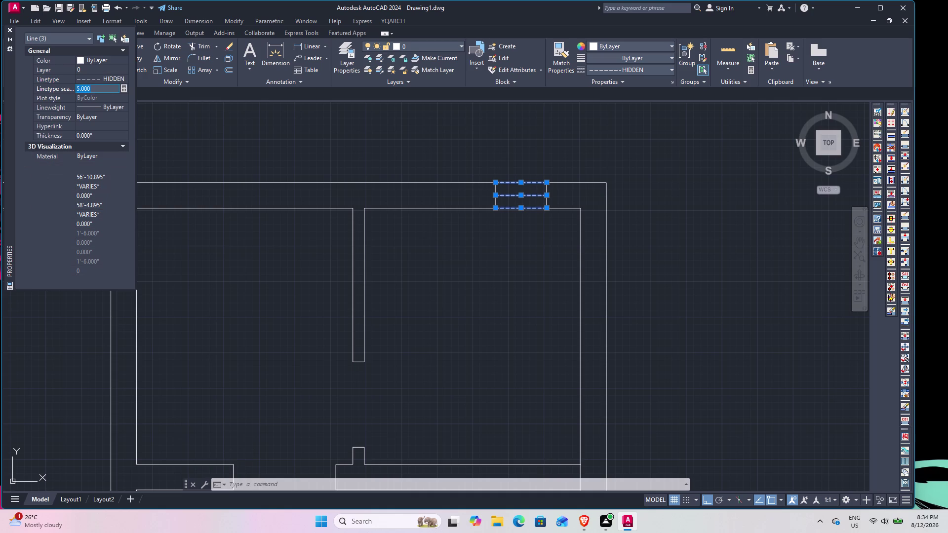
key(8)
key(Return)
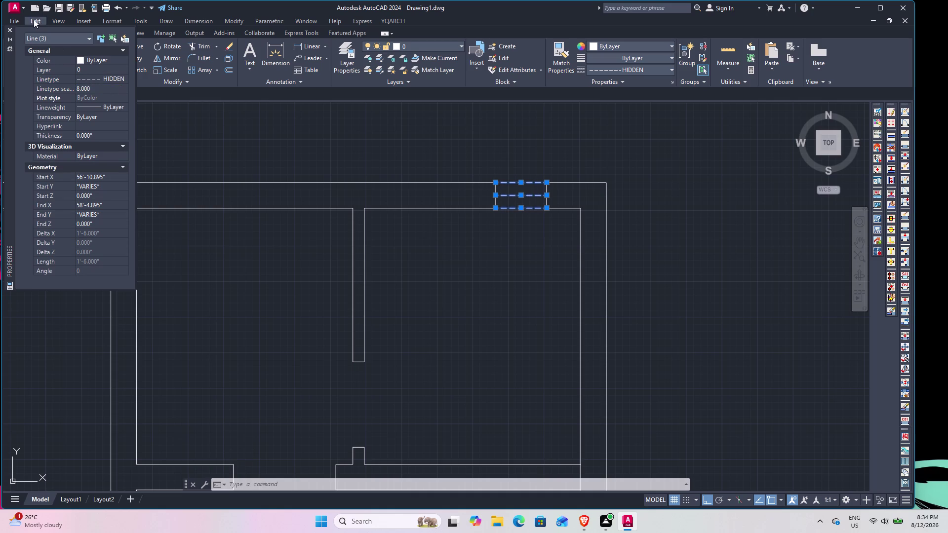
click(9, 29)
click(545, 295)
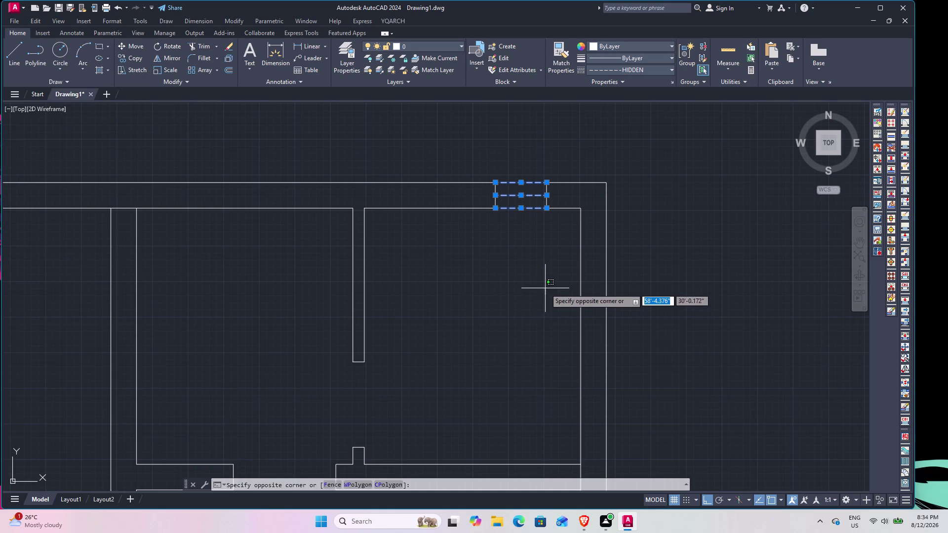
key(grave)
key(Escape)
key(Escape)
scroll(up, 3)
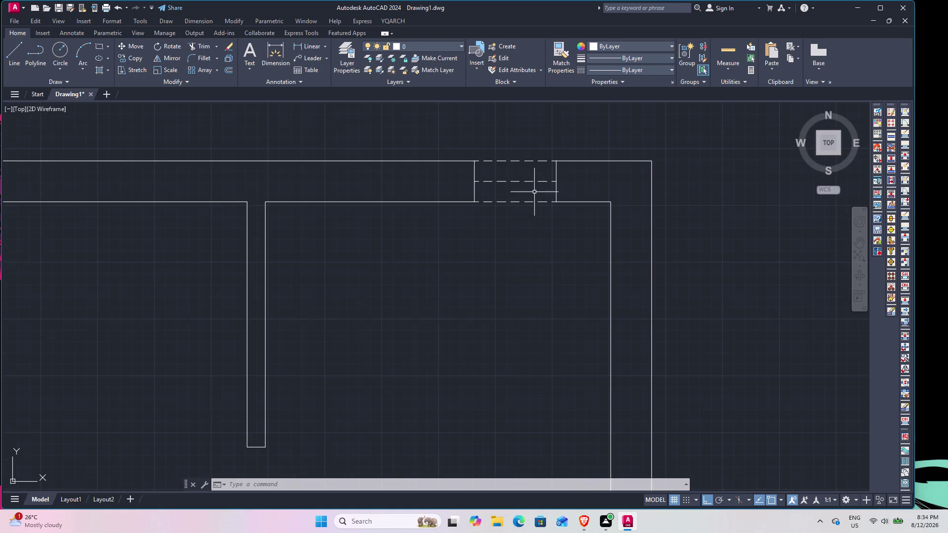
click(530, 181)
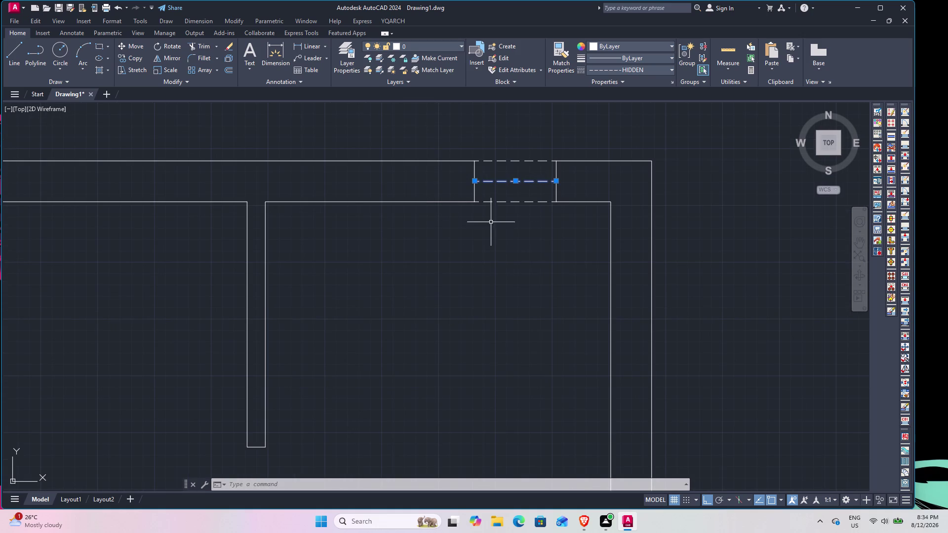
right_click(497, 227)
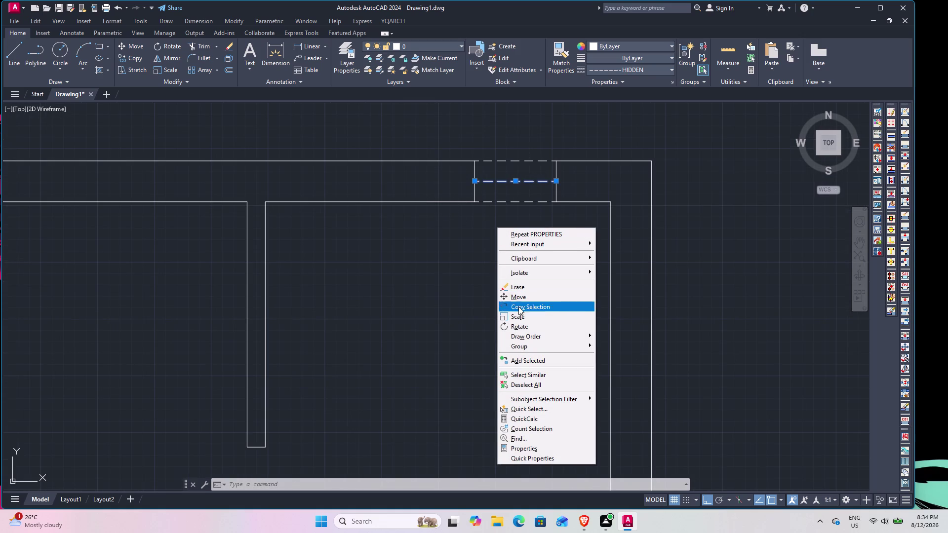
click(523, 449)
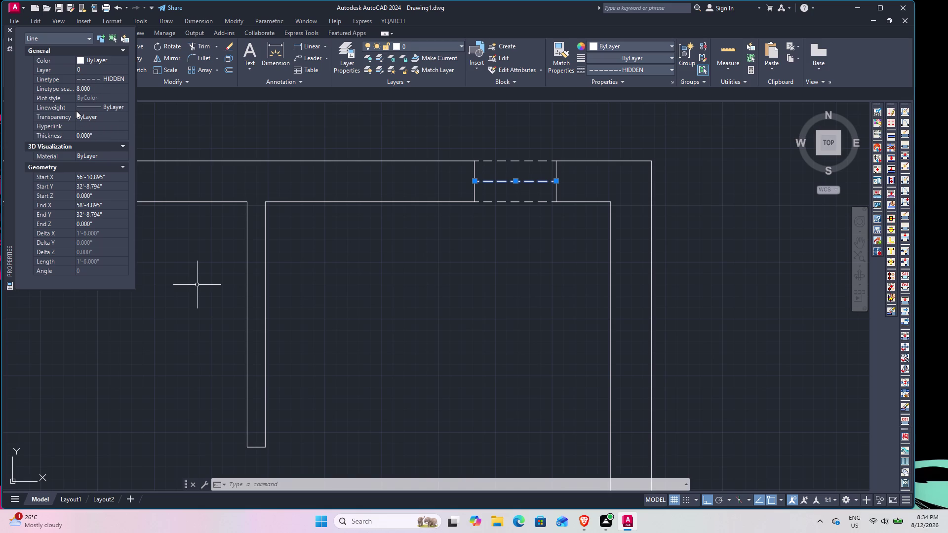
click(119, 104)
click(124, 109)
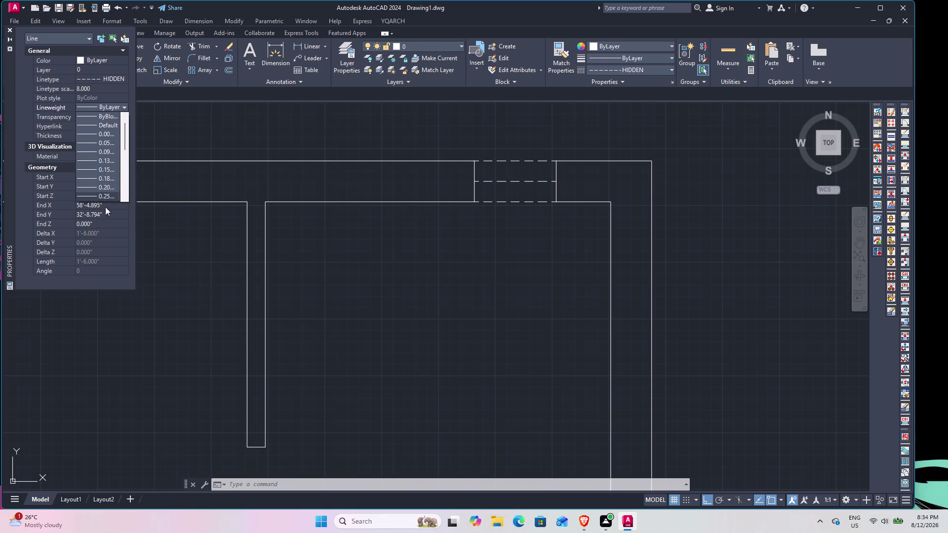
scroll(down, 3)
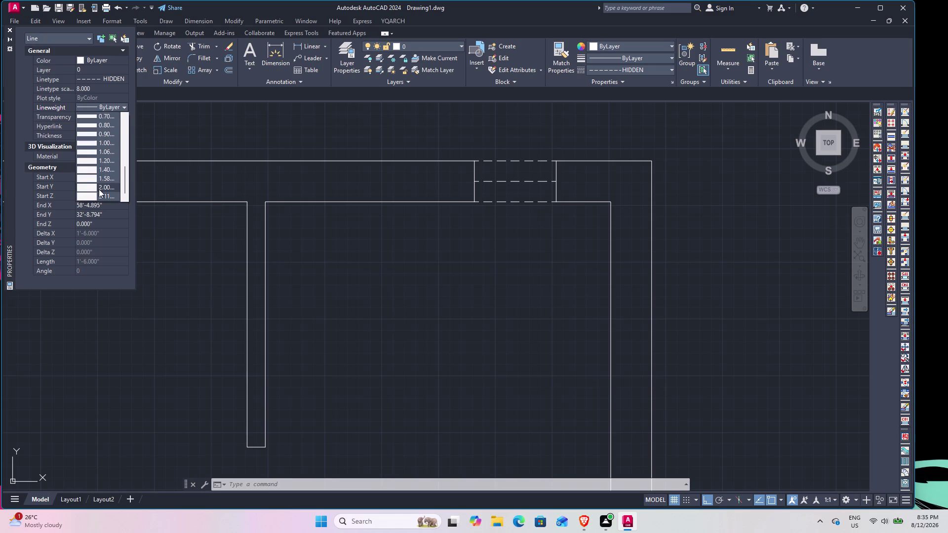
scroll(up, 3)
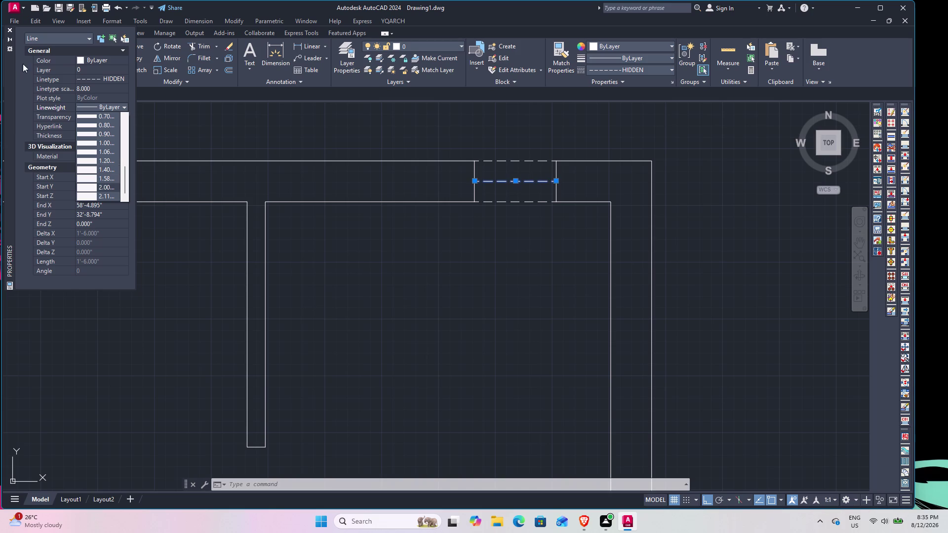
double_click(9, 29)
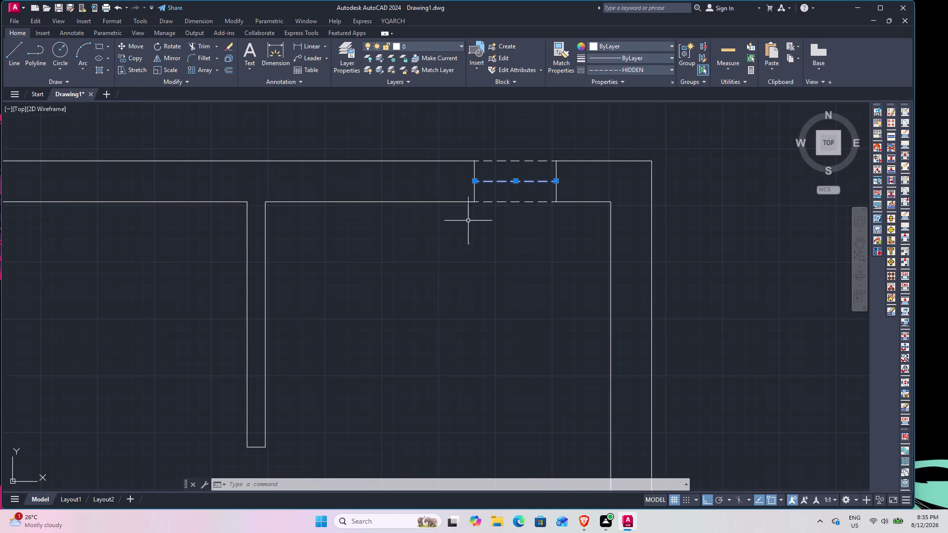
click(834, 499)
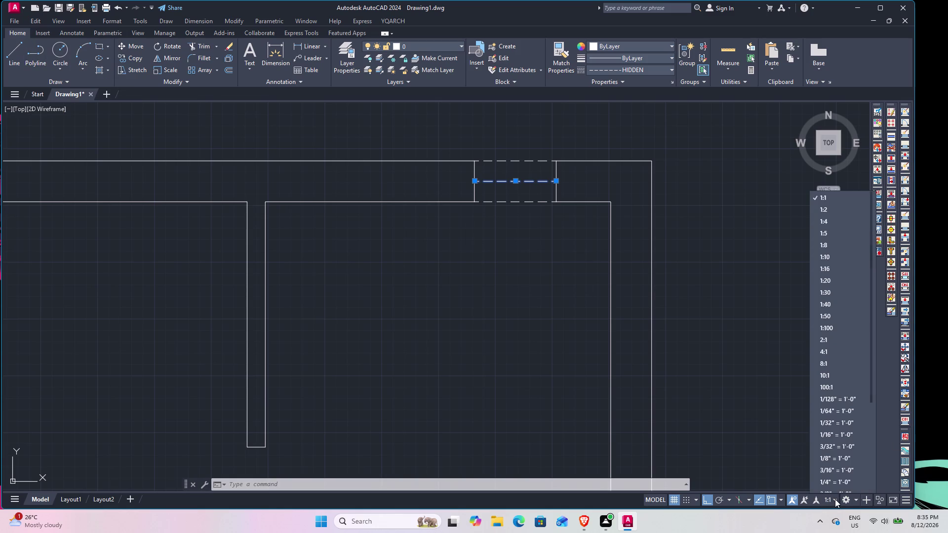
click(835, 499)
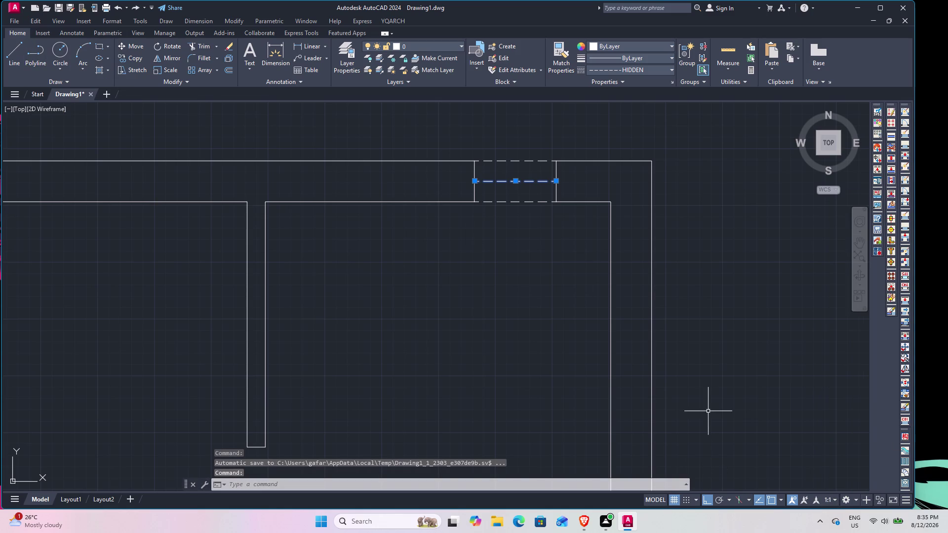
text(L)
text(W)
key(space)
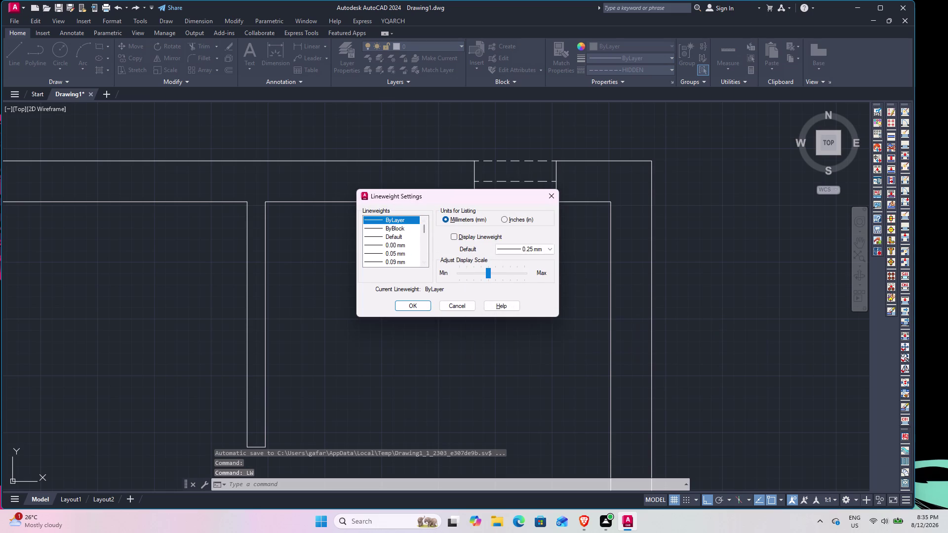
click(467, 304)
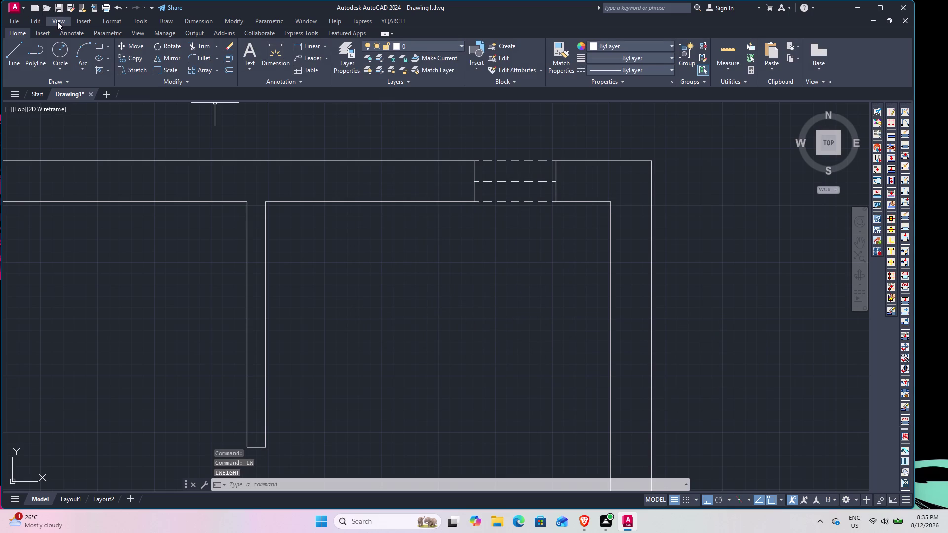
Toggle several status bar buttons on and off.
click(730, 499)
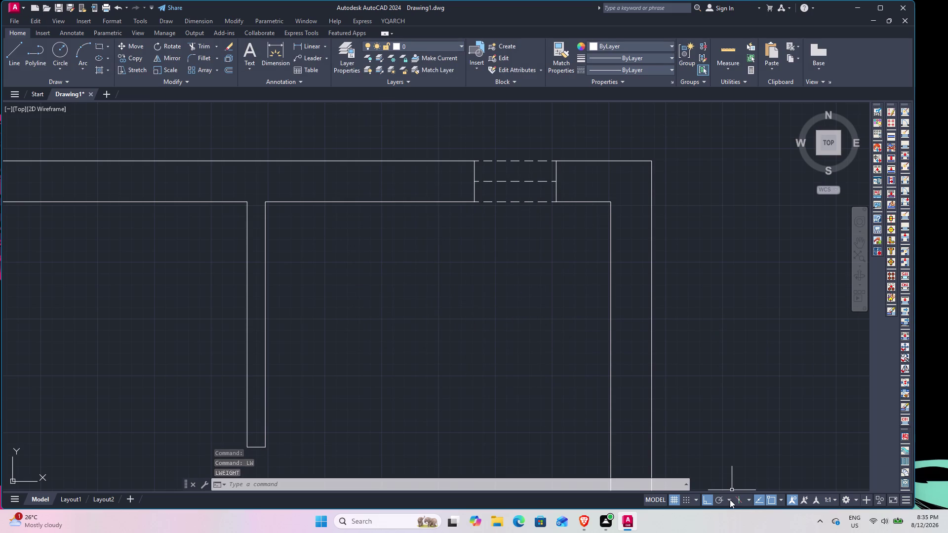
click(727, 500)
click(746, 501)
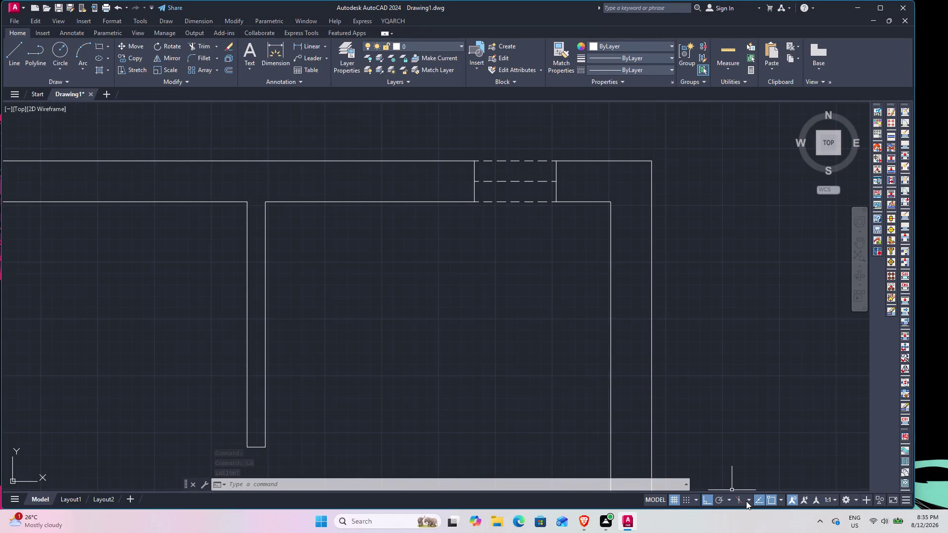
click(746, 501)
click(692, 500)
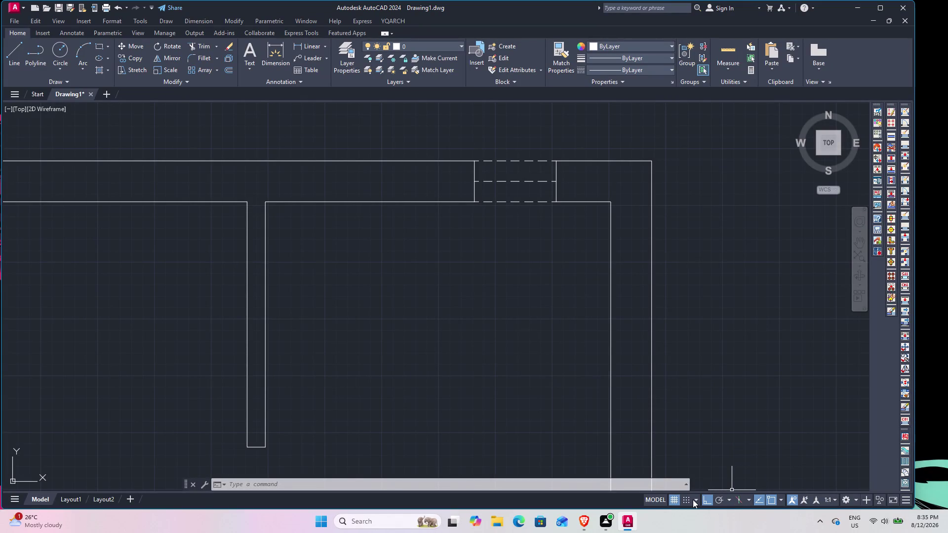
click(693, 499)
click(834, 499)
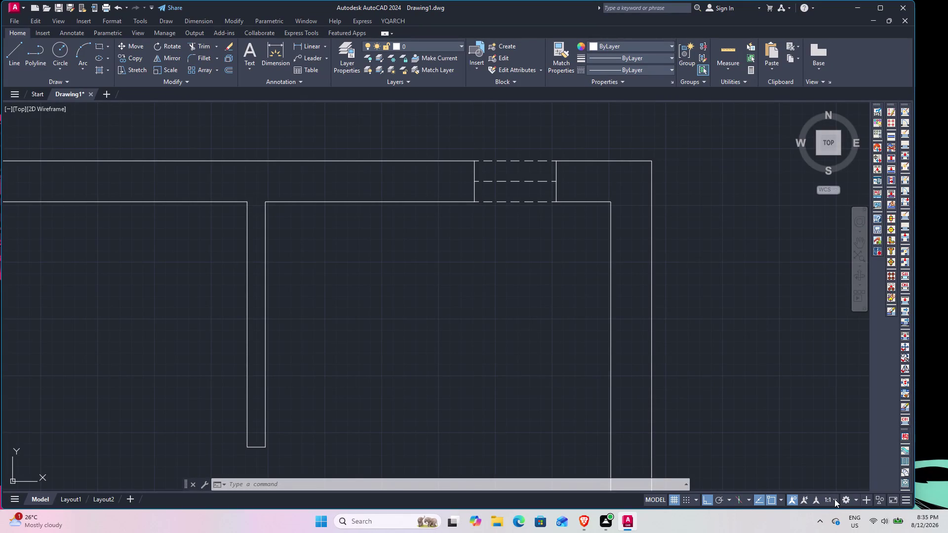
click(834, 499)
Add LineWeight to the status bar, turn lineweight display on, and select the middle window line.
click(858, 499)
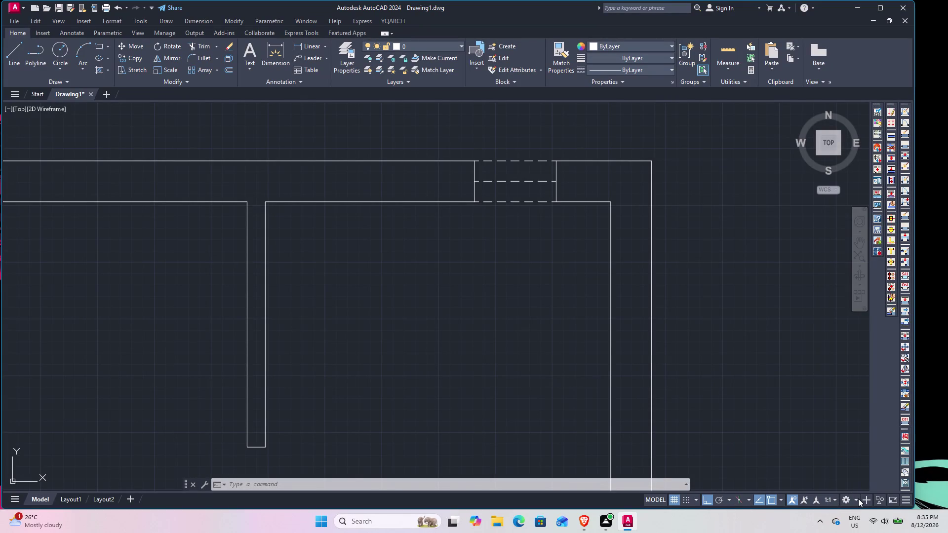
click(859, 499)
click(909, 502)
click(920, 251)
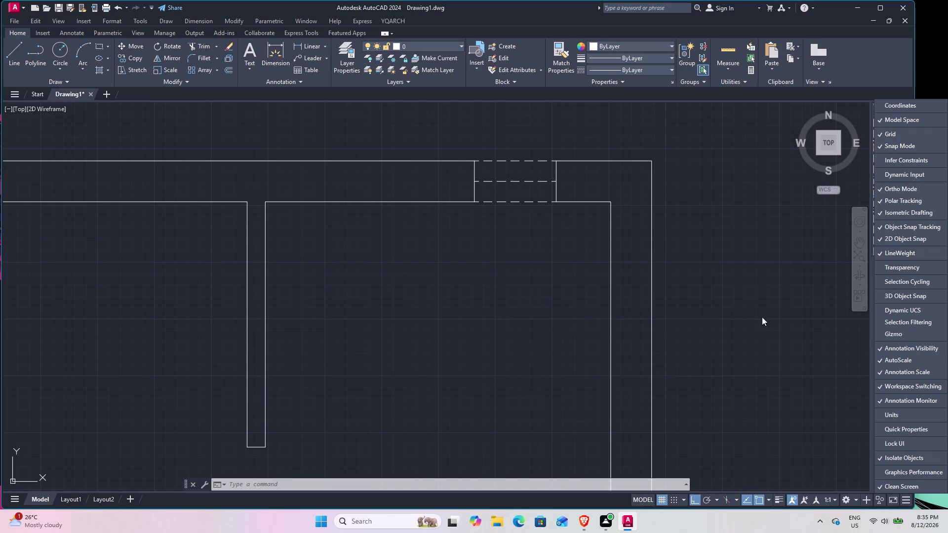
click(686, 322)
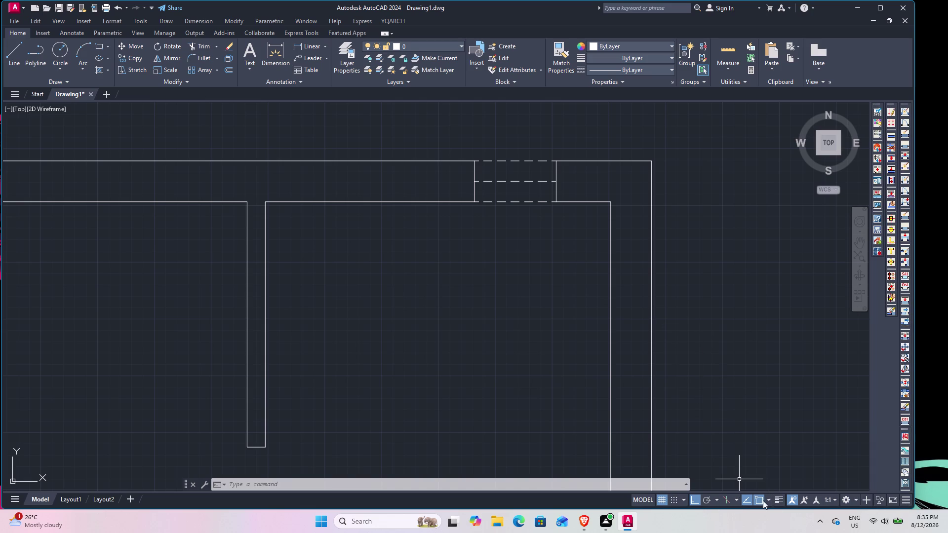
click(778, 499)
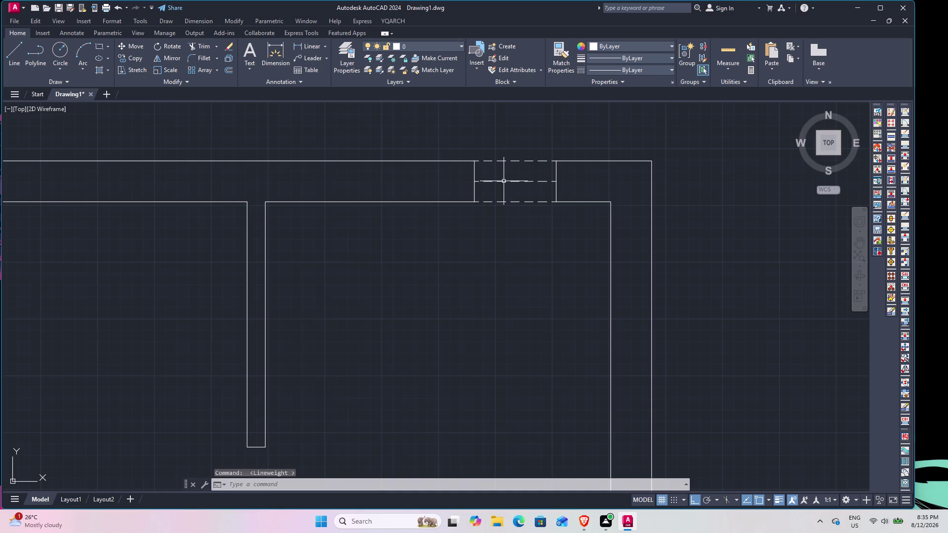
click(503, 183)
Set the window centre line's lineweight to 0.40 mm, then close Properties and deselect.
right_click(493, 199)
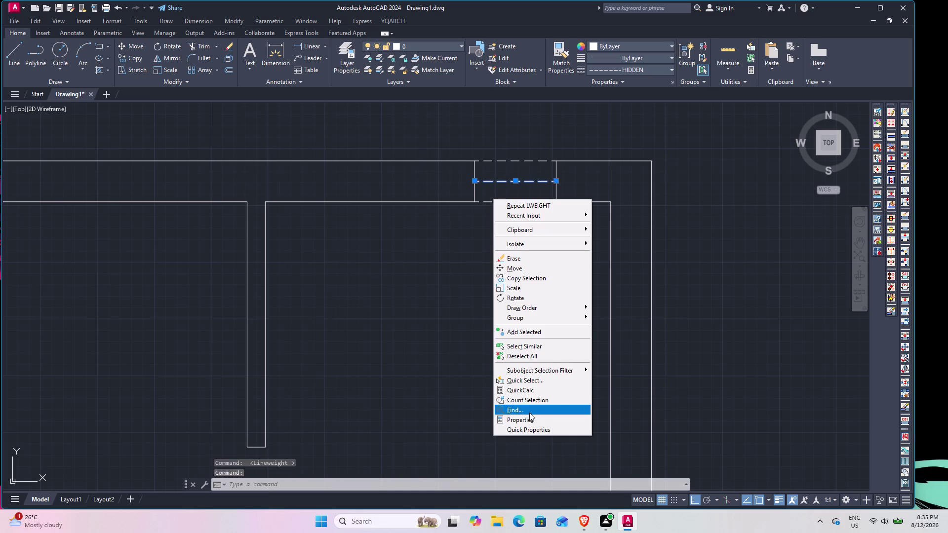
click(527, 417)
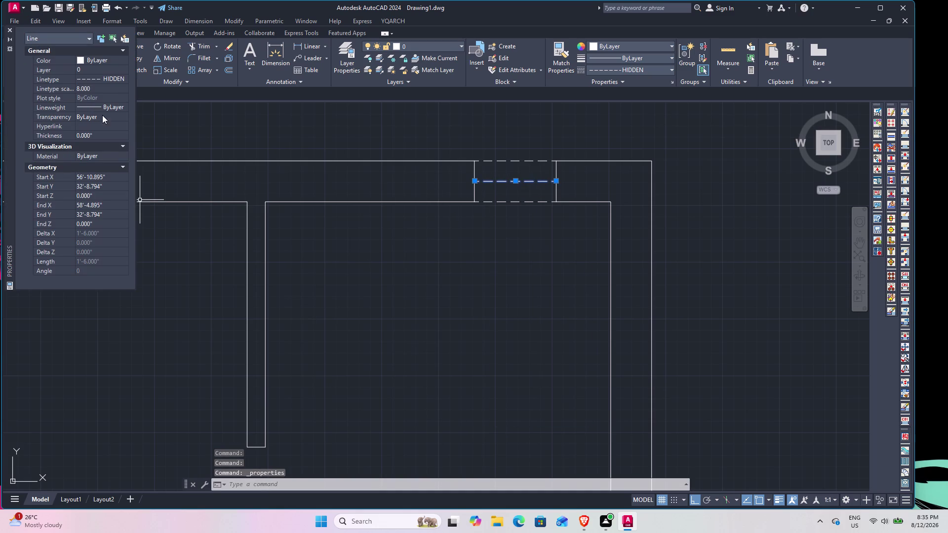
click(124, 105)
click(124, 106)
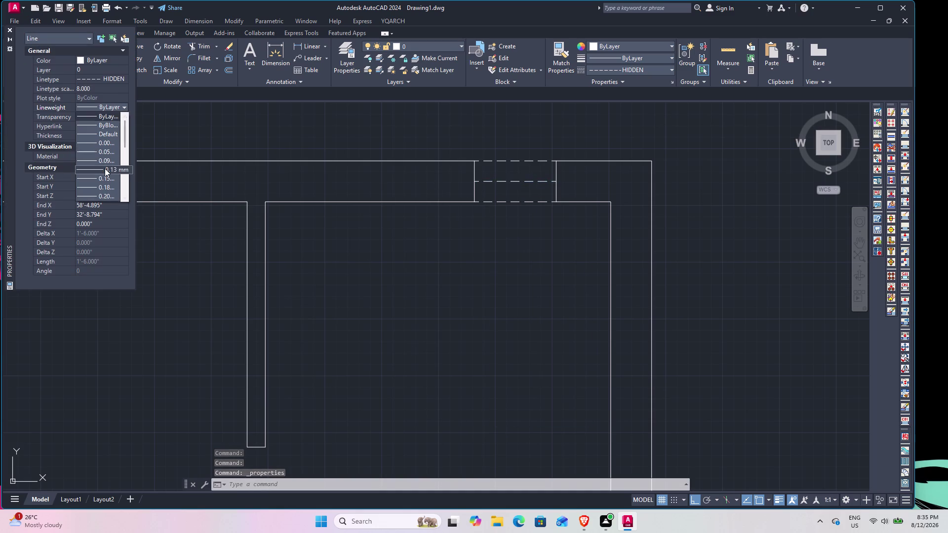
scroll(down, 3)
scroll(down, 3)
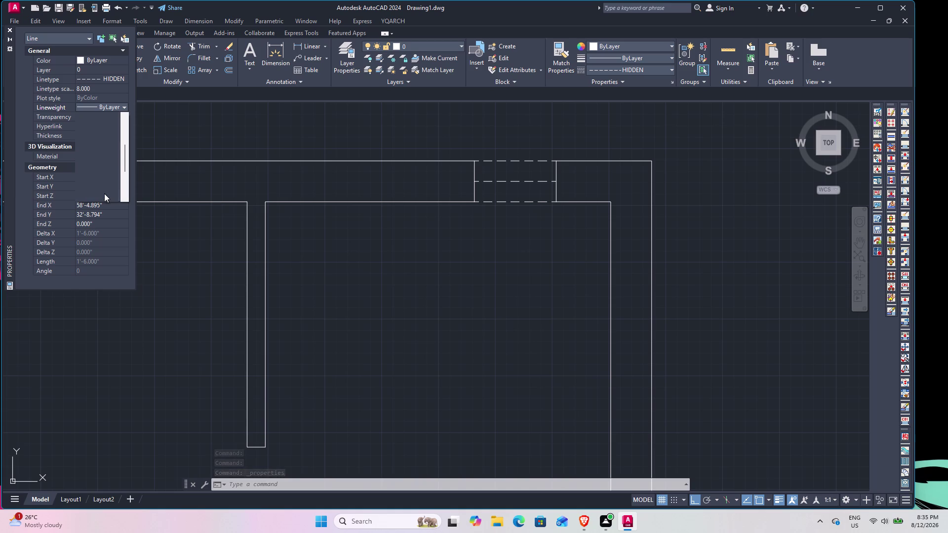
scroll(up, 3)
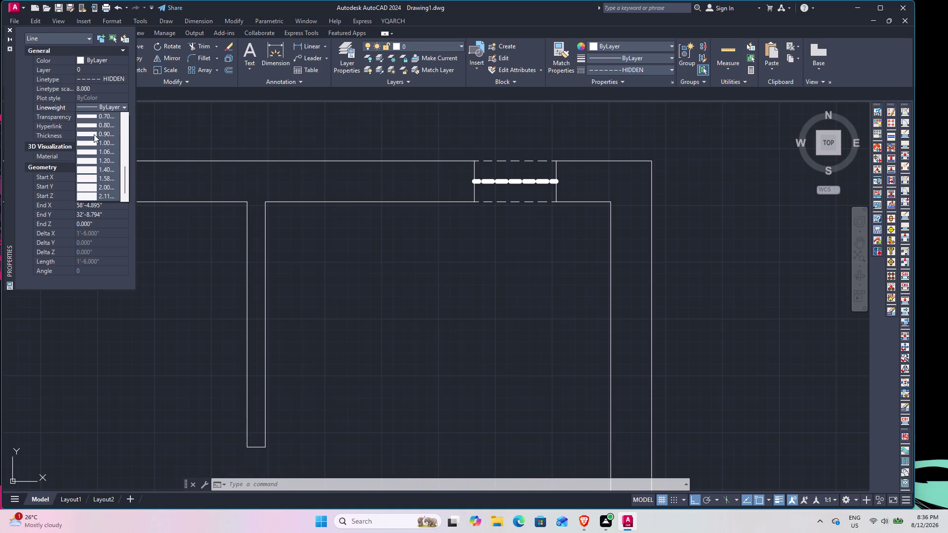
scroll(up, 3)
scroll(down, 3)
drag(124, 139, 121, 162)
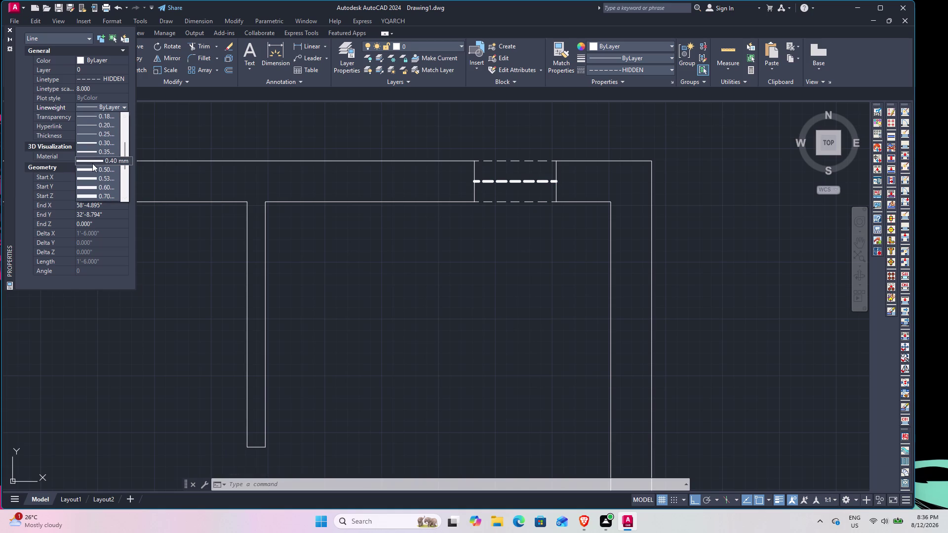
click(92, 164)
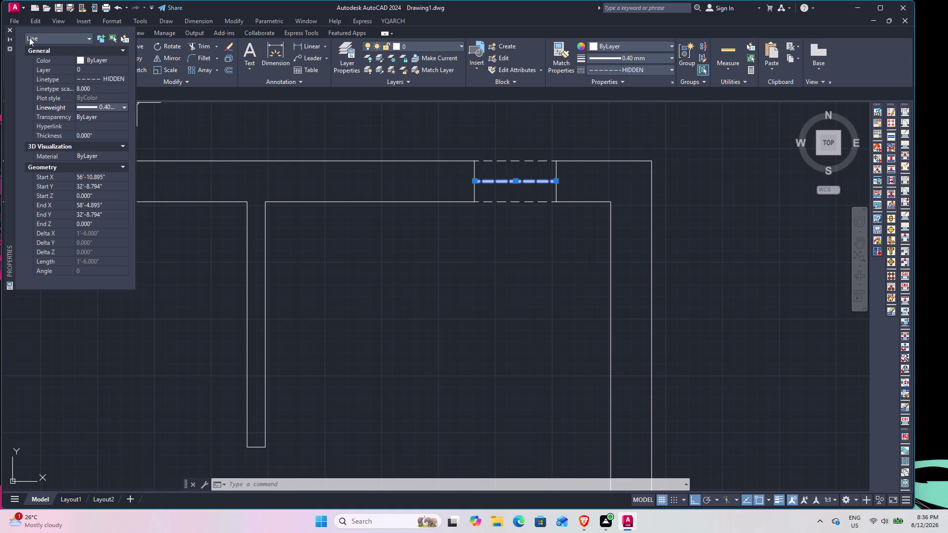
click(5, 29)
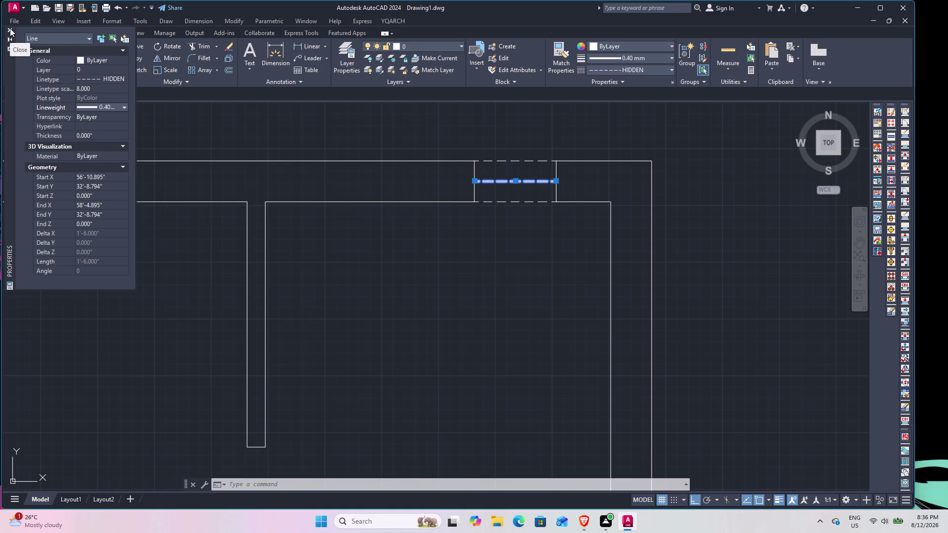
click(12, 26)
key(Escape)
Zoom in and out to inspect the thickened window line.
scroll(down, 3)
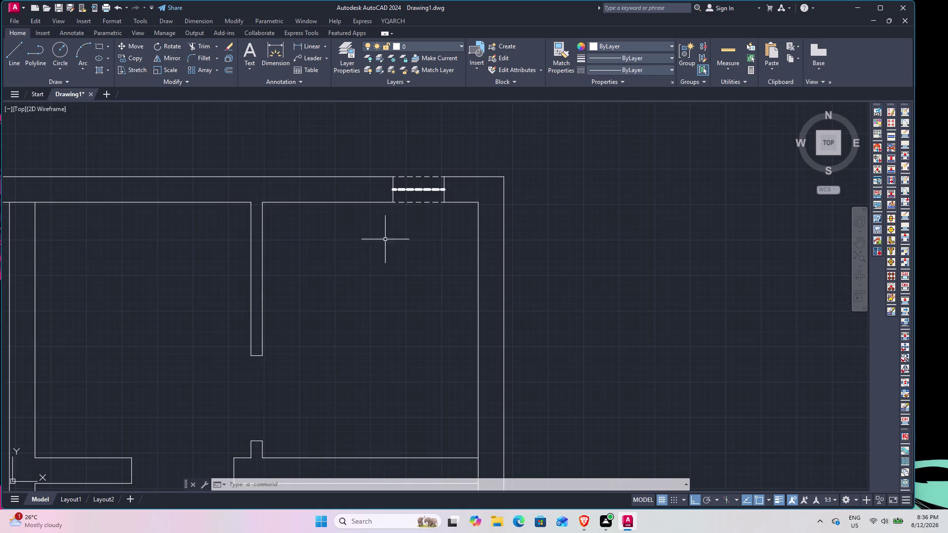
scroll(down, 3)
scroll(up, 3)
scroll(up, 3)
scroll(up, 3)
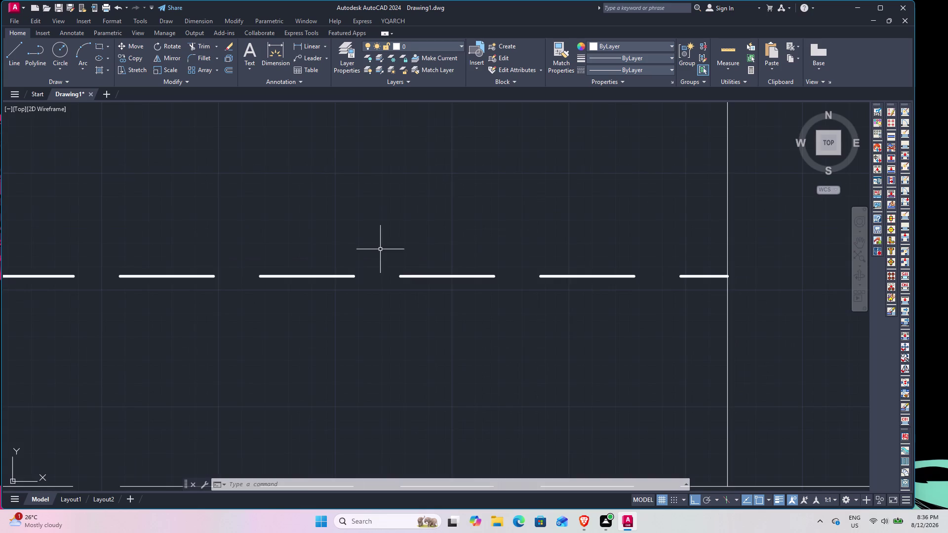
scroll(down, 3)
scroll(down, 3)
scroll(up, 3)
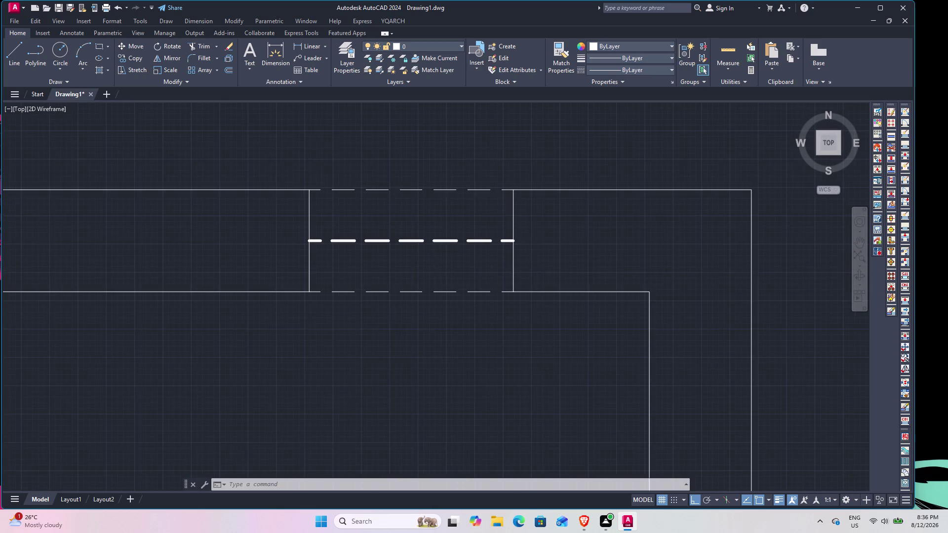
scroll(up, 3)
scroll(down, 3)
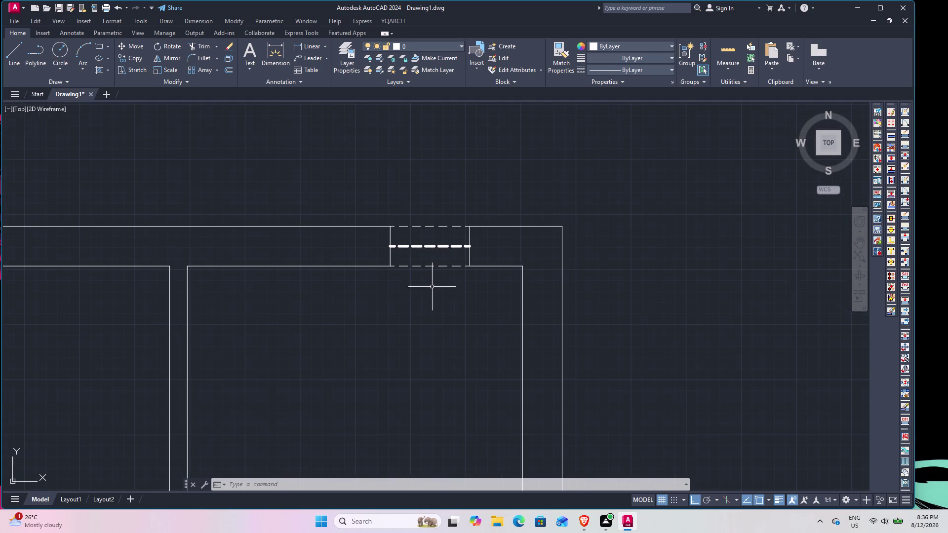
scroll(down, 3)
Pan to the window opening, zoom in and select the centre line.
middle_drag(411, 324, 482, 214)
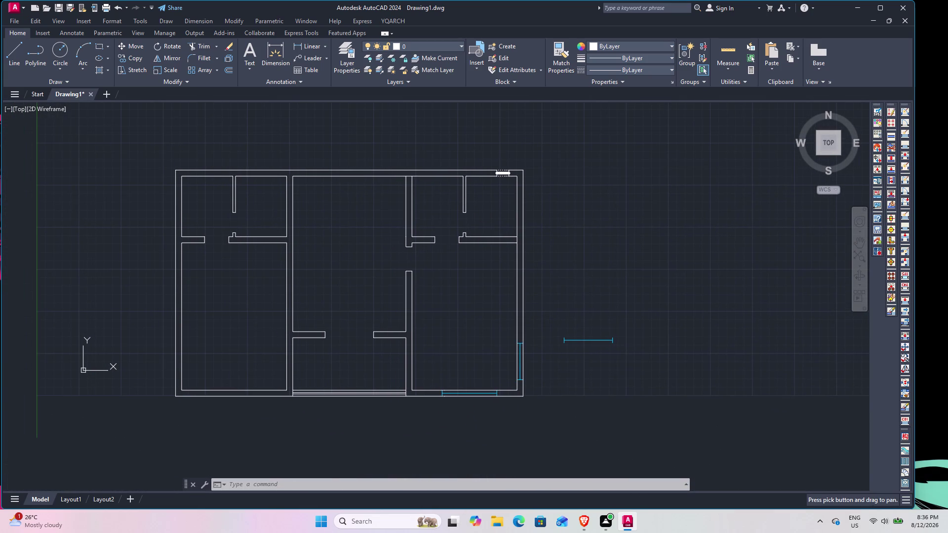
scroll(up, 3)
scroll(up, 3)
scroll(up, 3)
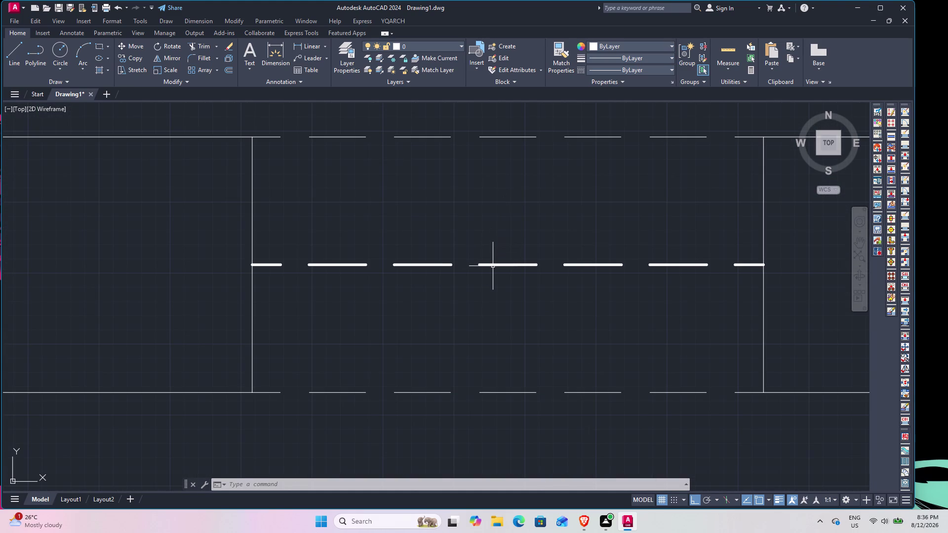
click(494, 266)
Change the window centre line's lineweight to 0.30 mm, then close Properties and deselect.
right_click(465, 350)
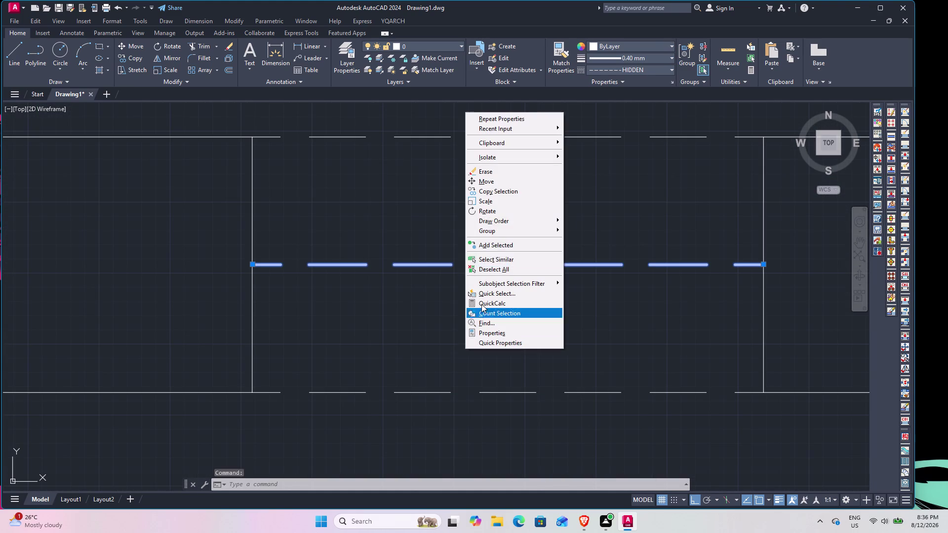
click(503, 337)
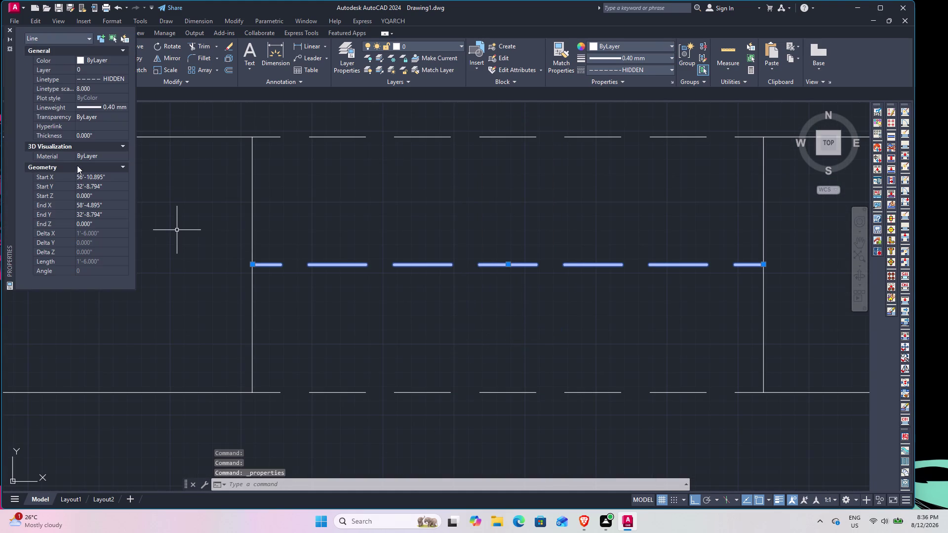
click(119, 103)
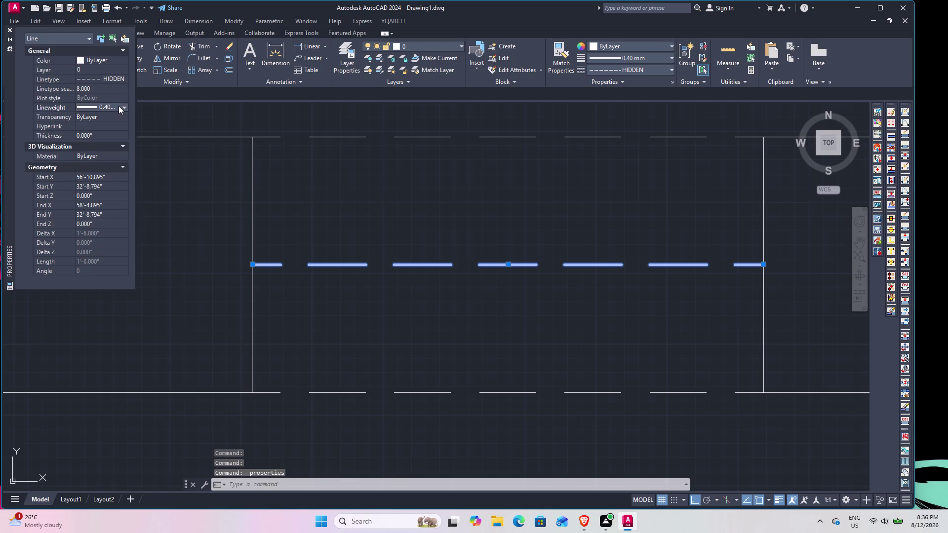
click(118, 106)
drag(122, 167, 124, 149)
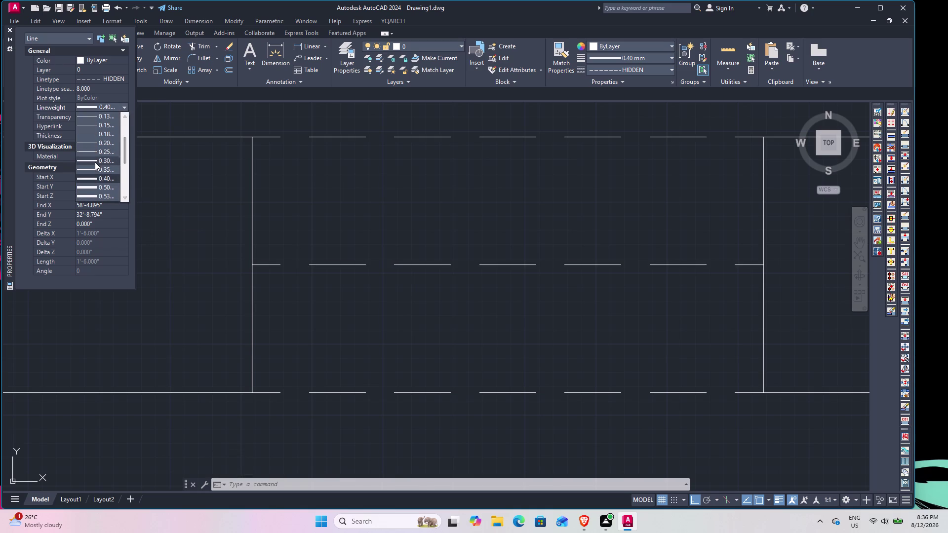
click(95, 162)
scroll(down, 3)
scroll(down, 3)
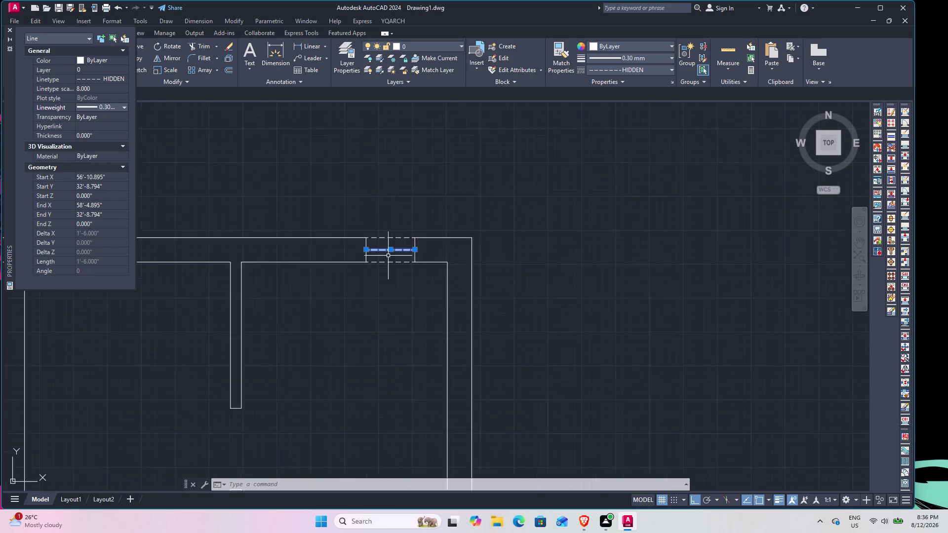
click(11, 29)
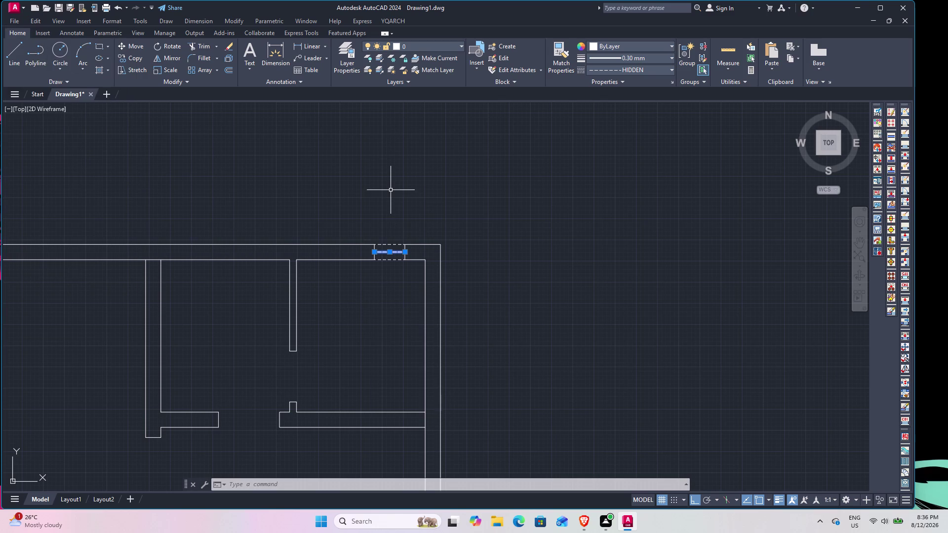
key(Escape)
scroll(down, 3)
middle_drag(330, 327, 407, 284)
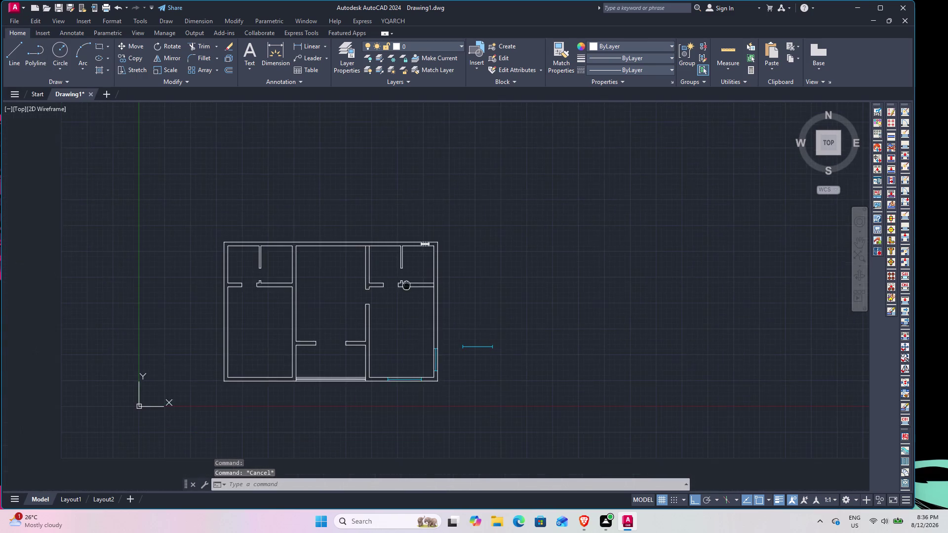
middle_drag(407, 284, 409, 283)
scroll(down, 3)
scroll(down, 3)
scroll(up, 3)
scroll(up, 3)
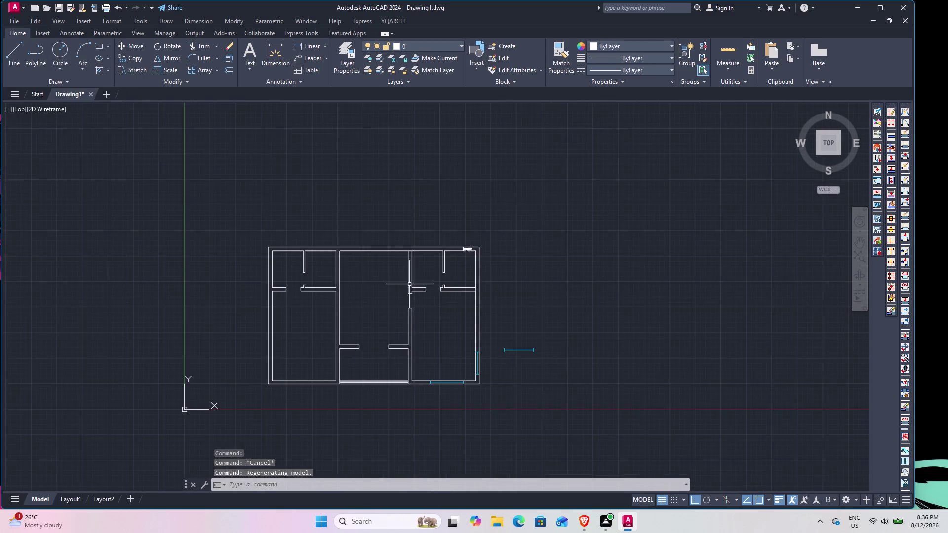
scroll(up, 3)
middle_drag(494, 236, 397, 314)
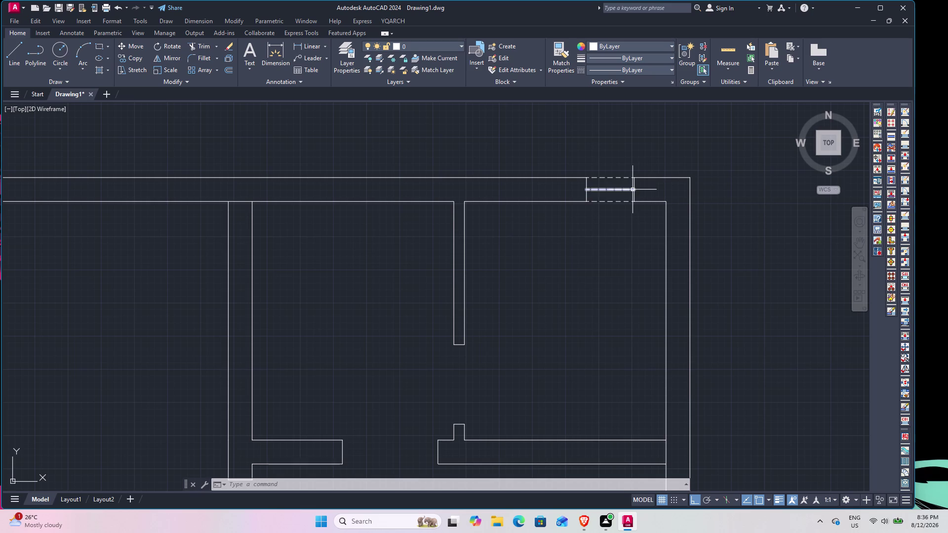
scroll(down, 3)
scroll(up, 3)
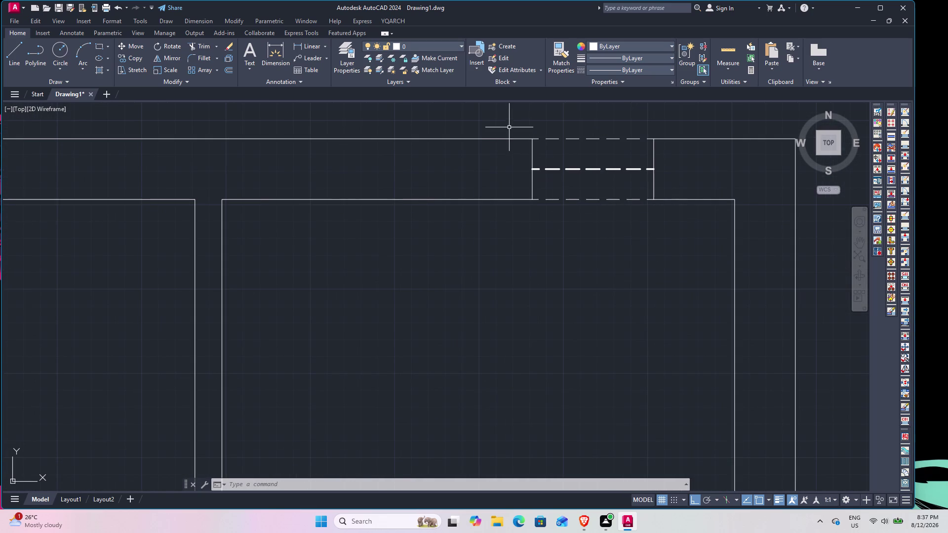
click(508, 125)
Write the five window lines as a block based at the top-left corner, converting them in place.
click(684, 226)
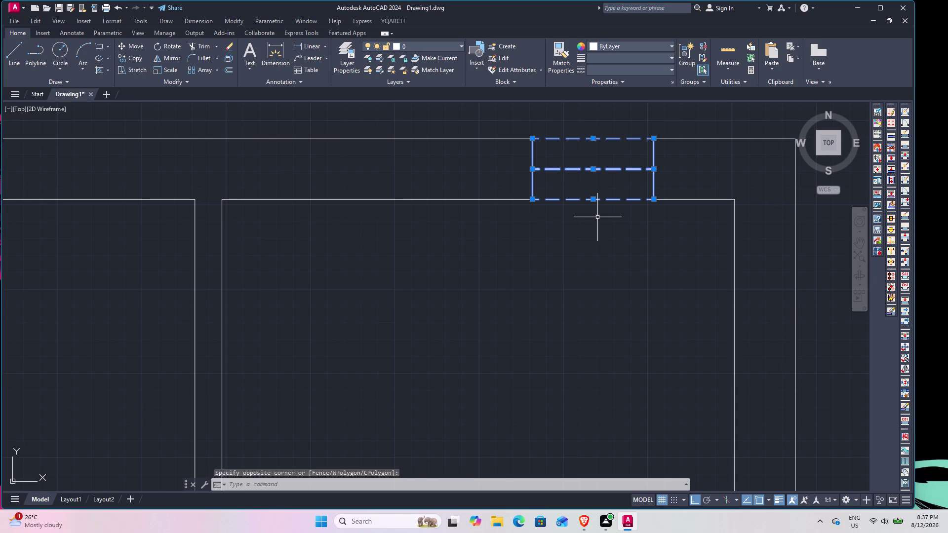
key(w)
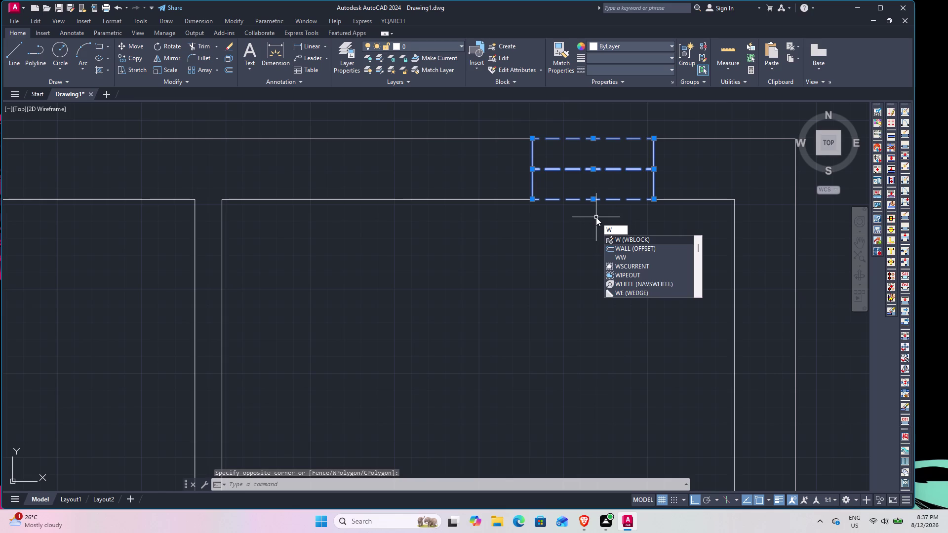
key(space)
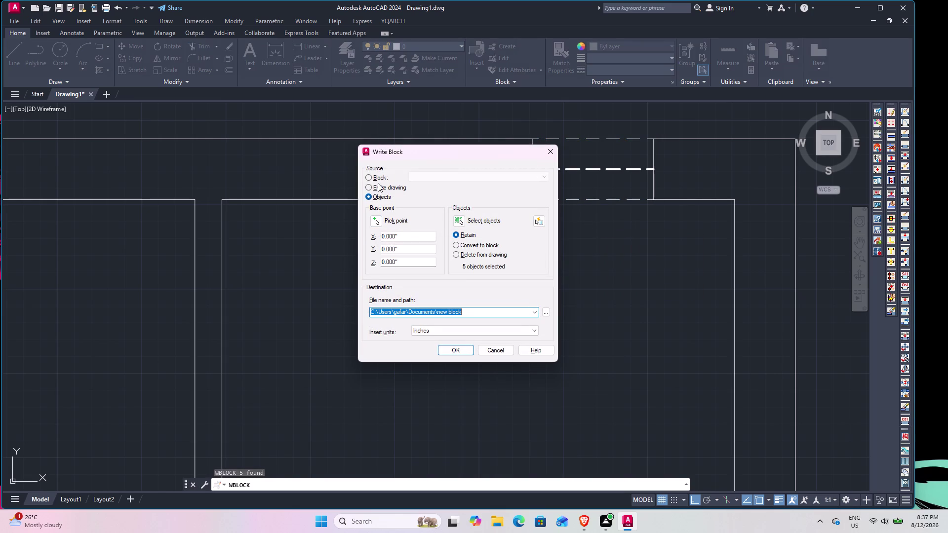
click(373, 216)
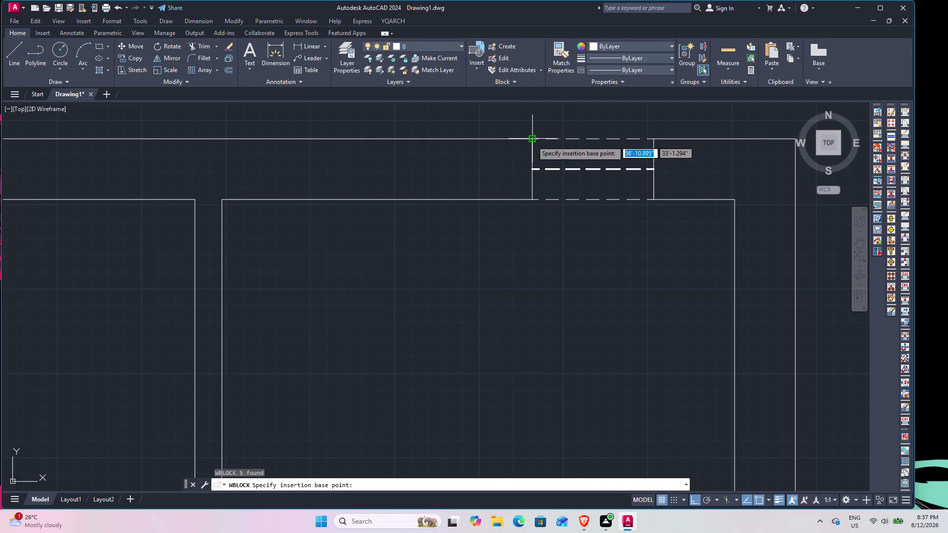
click(532, 141)
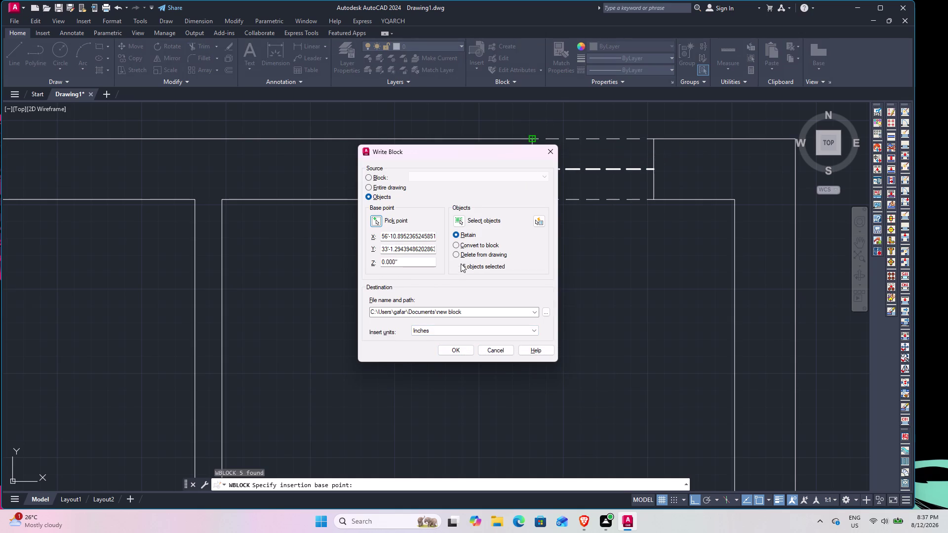
click(454, 243)
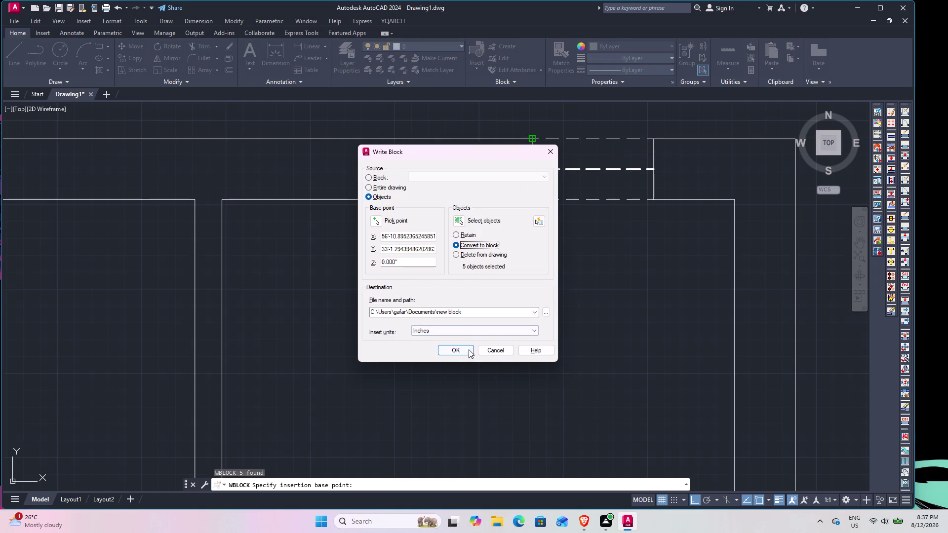
click(458, 350)
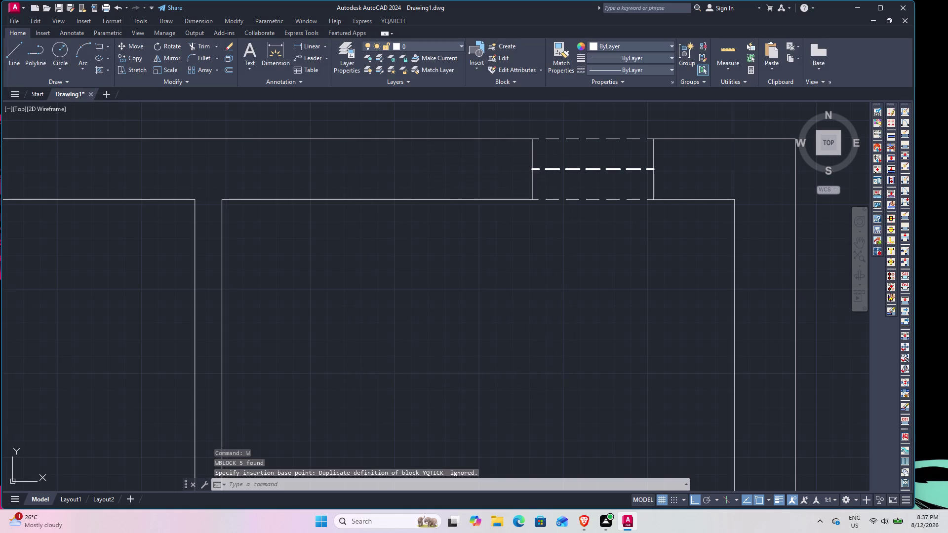
Zoom and pan across the floor plan to reframe the view.
scroll(down, 3)
middle_drag(486, 174, 512, 184)
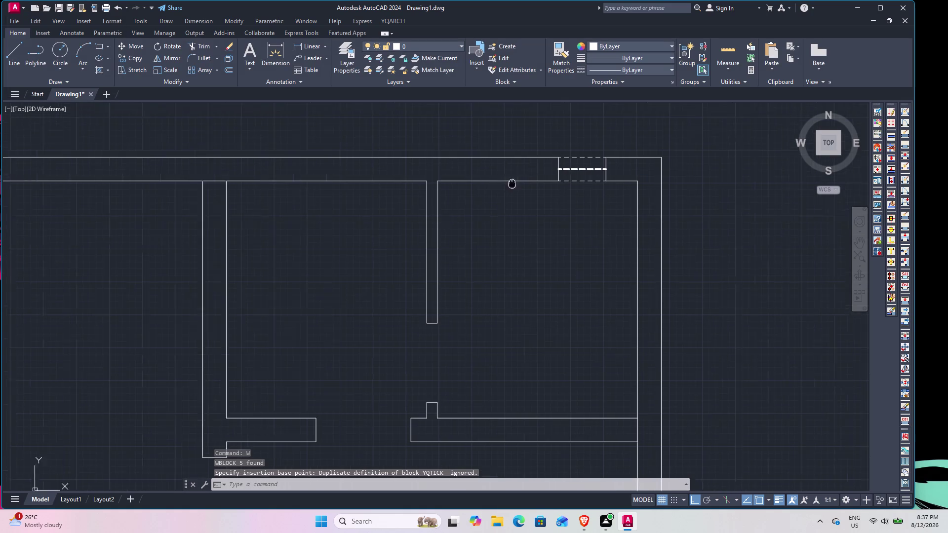
middle_drag(511, 184, 597, 210)
scroll(down, 3)
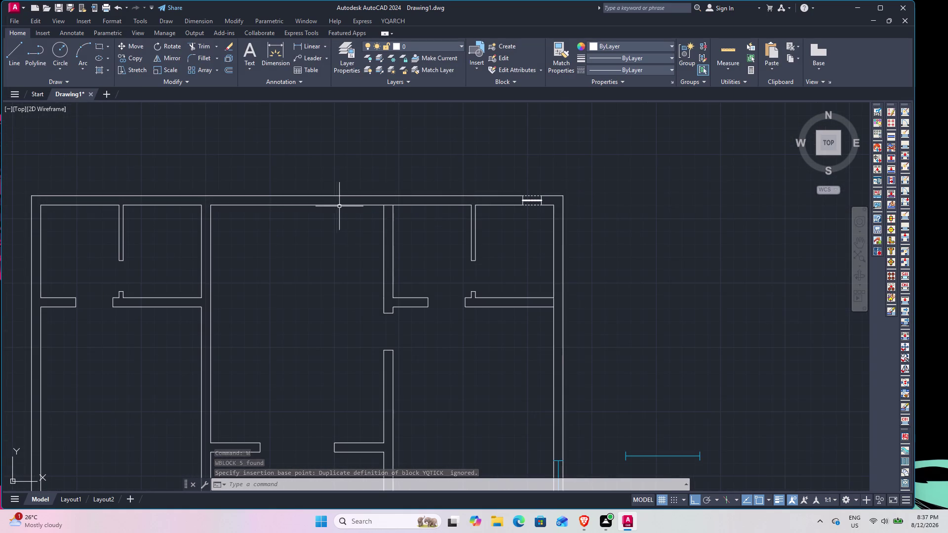
middle_drag(375, 205, 566, 136)
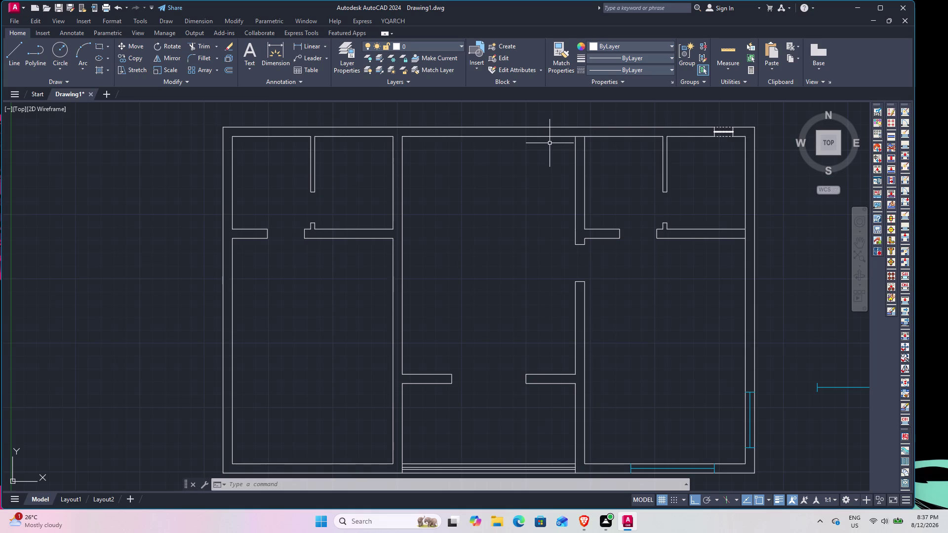
Insert the recent window block onto the top exterior wall, keeping the existing definition.
text(I)
key(space)
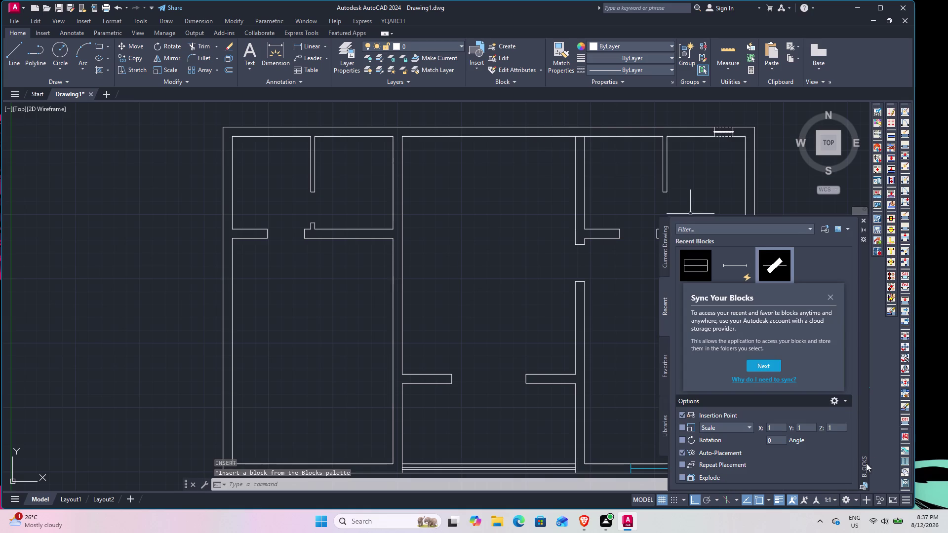
click(833, 300)
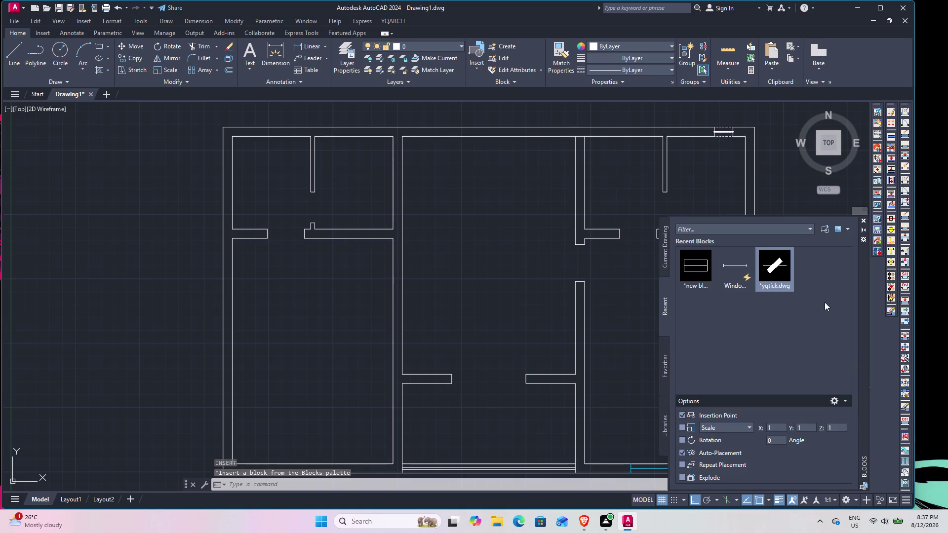
scroll(up, 3)
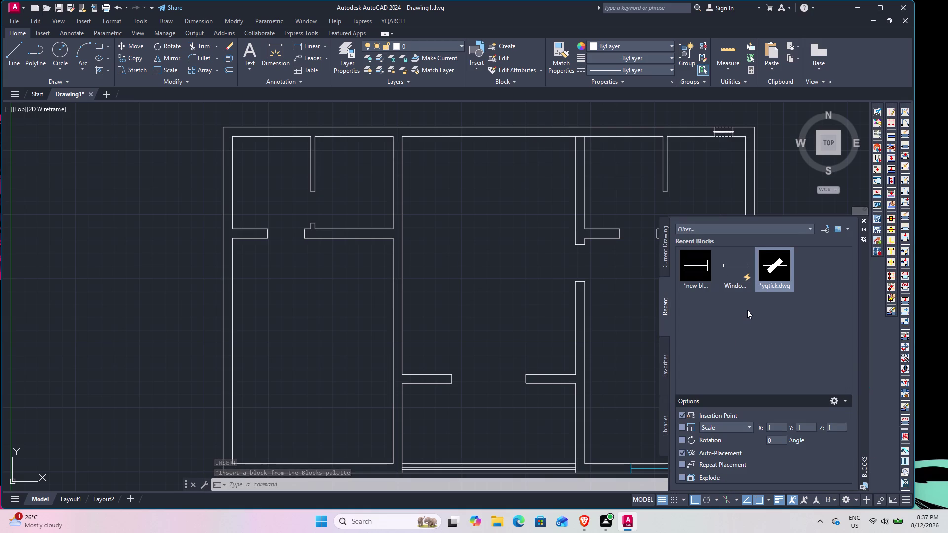
click(696, 270)
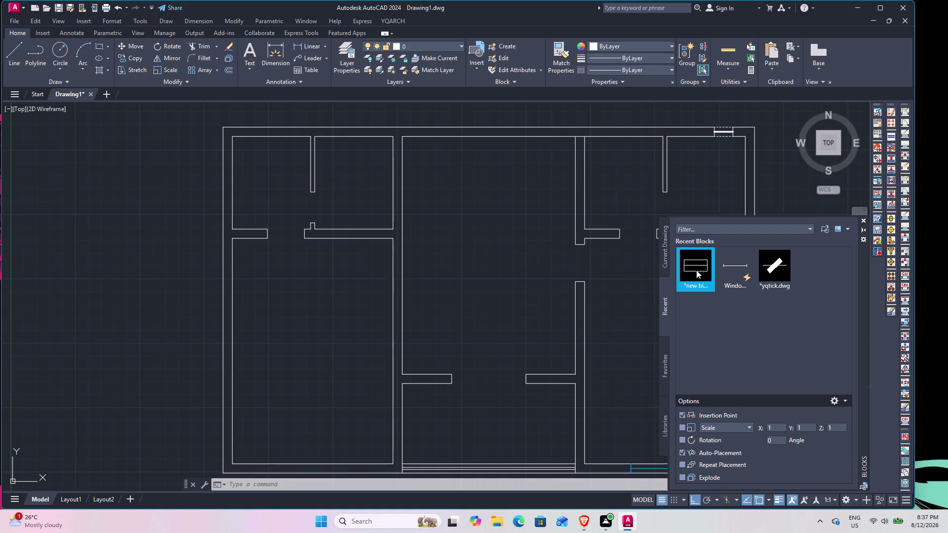
click(429, 227)
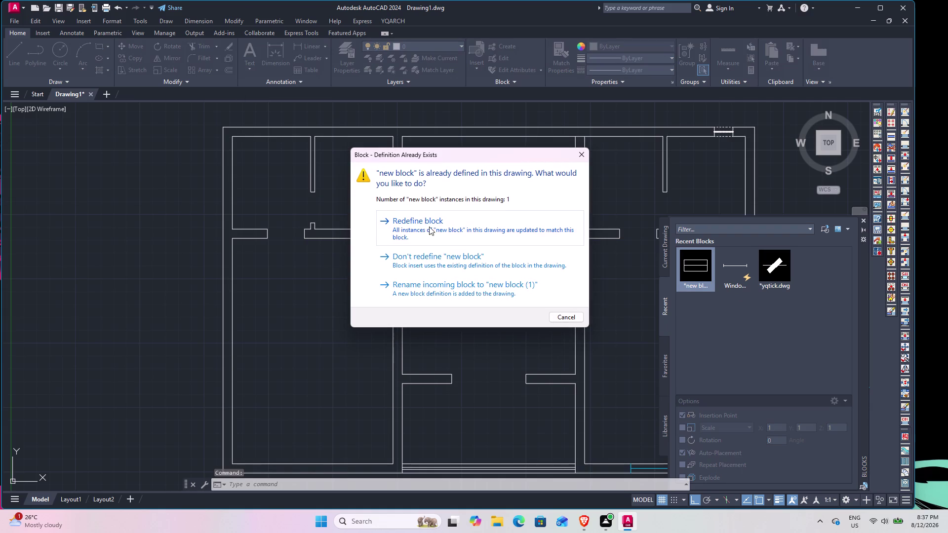
scroll(up, 3)
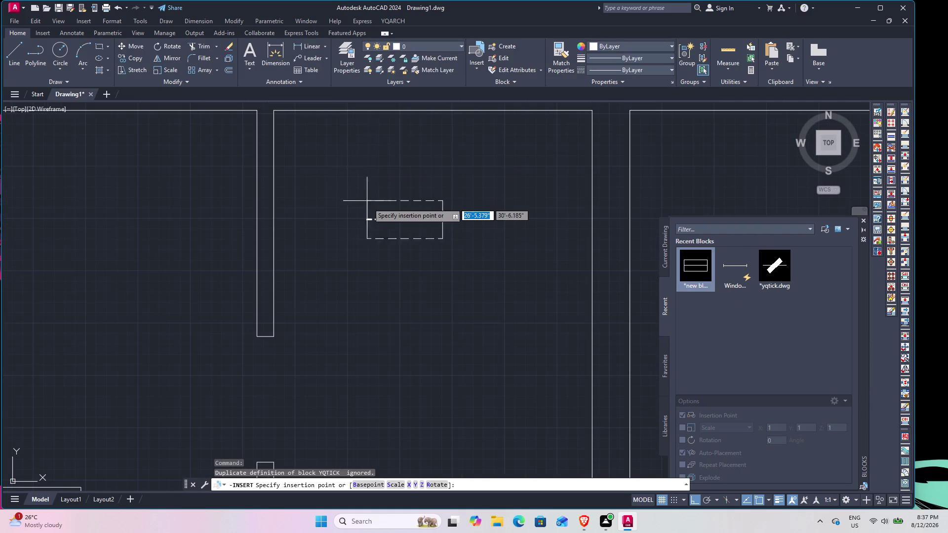
scroll(down, 3)
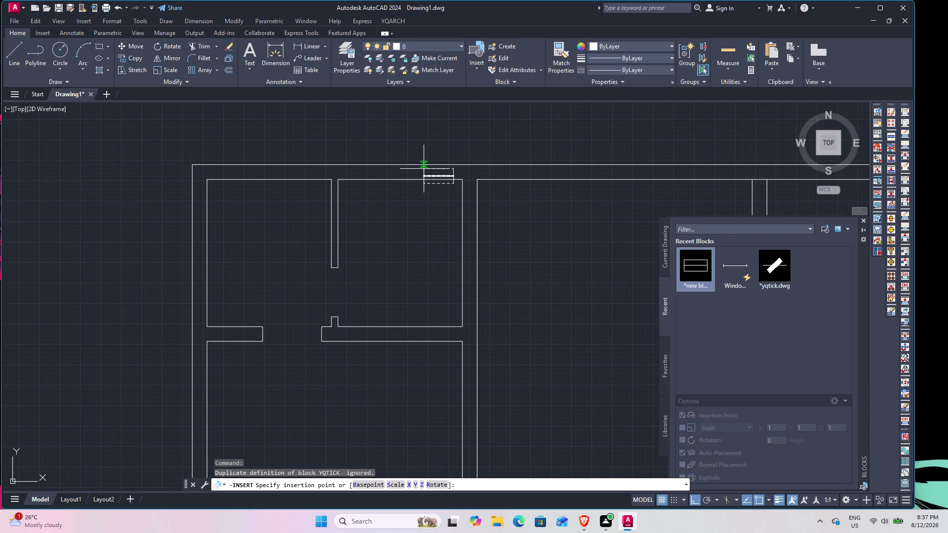
scroll(up, 3)
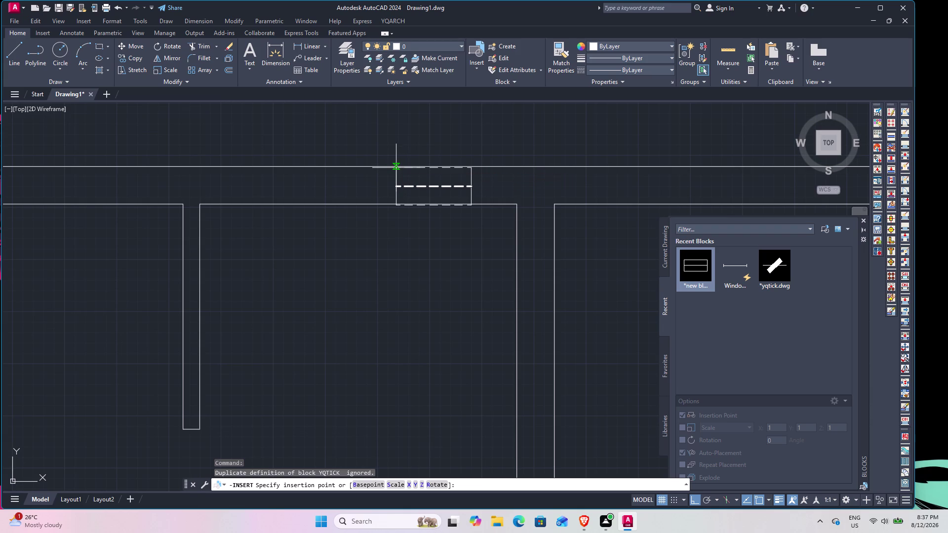
click(396, 168)
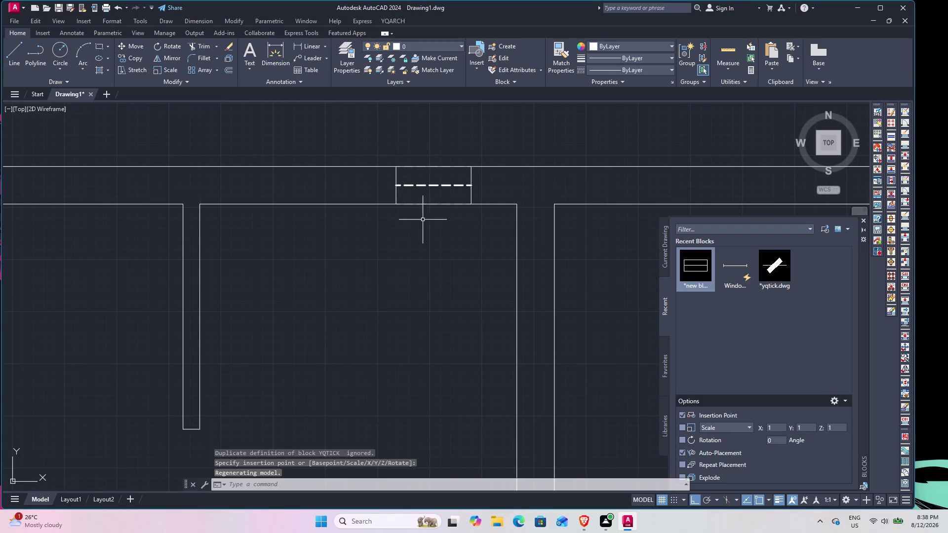
key(Escape)
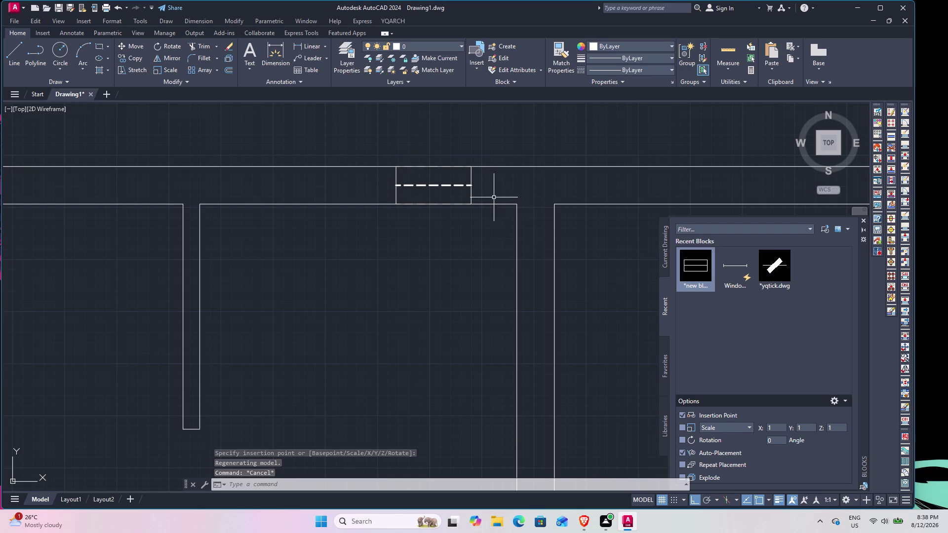
scroll(up, 3)
Measure the gap from the wall corner to the window edge with DIM, then cancel.
key(d)
key(i)
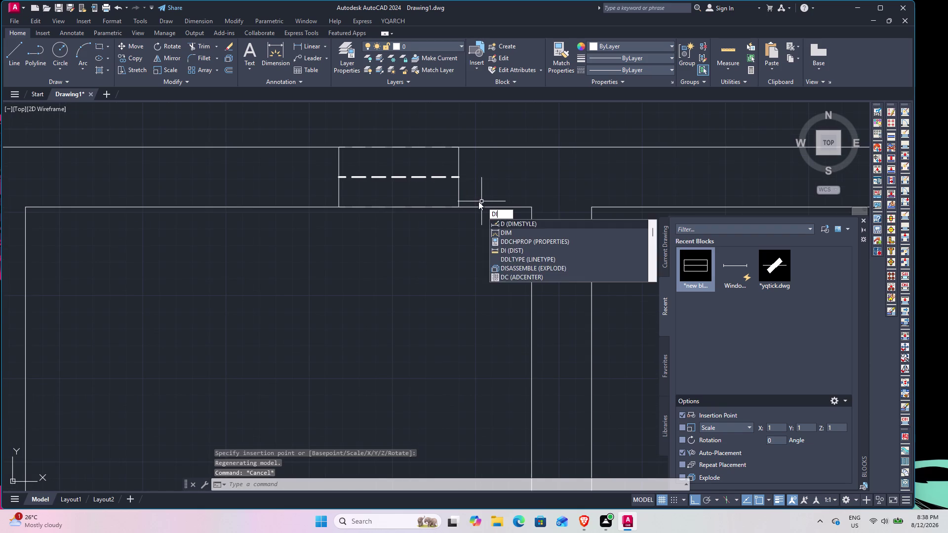
text(M)
key(space)
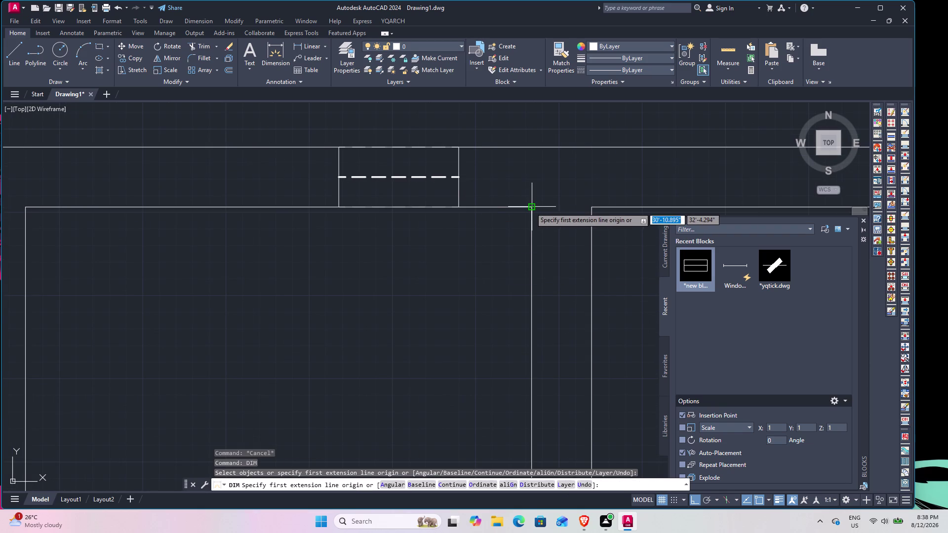
click(530, 207)
click(457, 205)
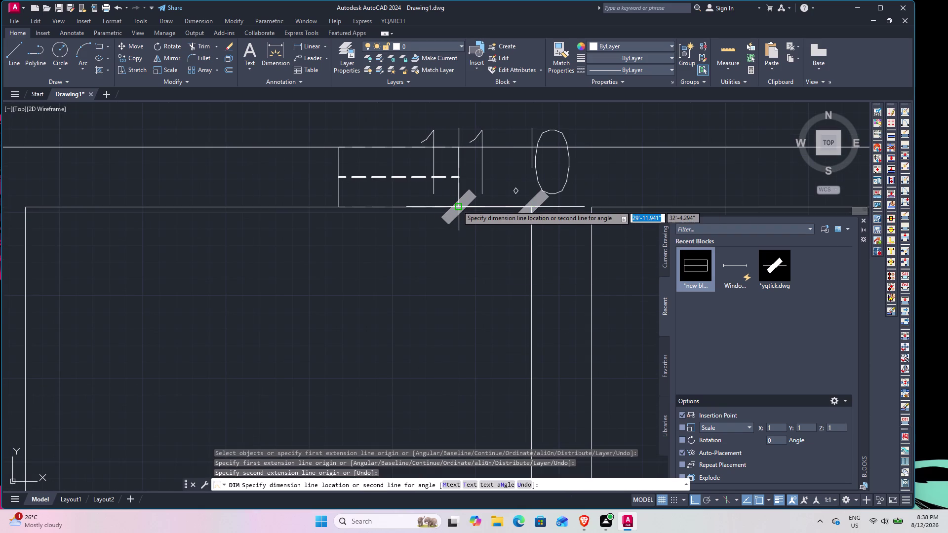
scroll(down, 3)
scroll(down, 3)
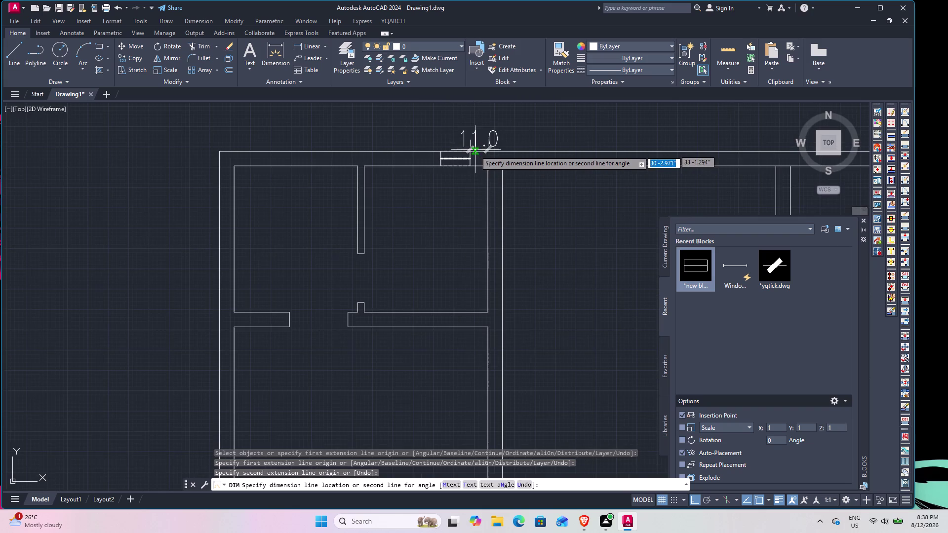
middle_drag(475, 155, 480, 198)
key(Escape)
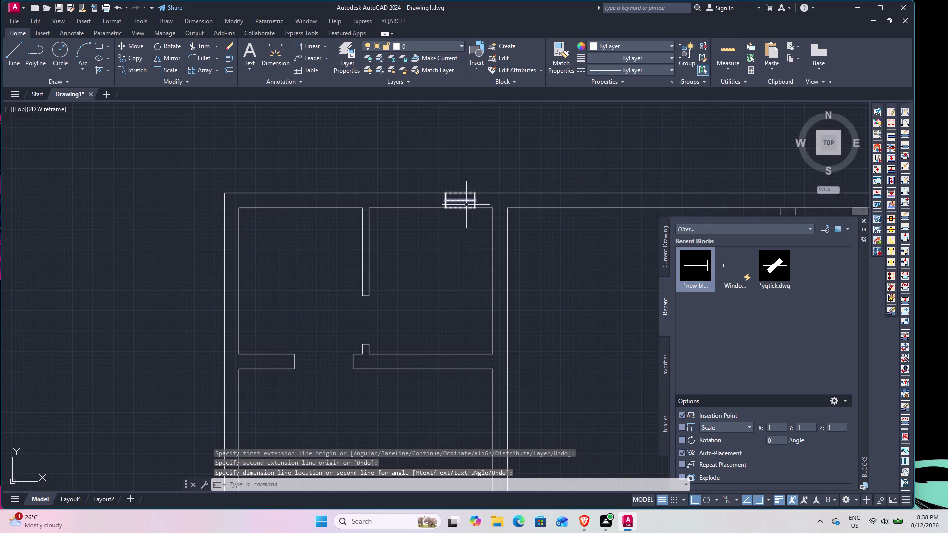
Move the window block 1 unit to the left.
scroll(up, 3)
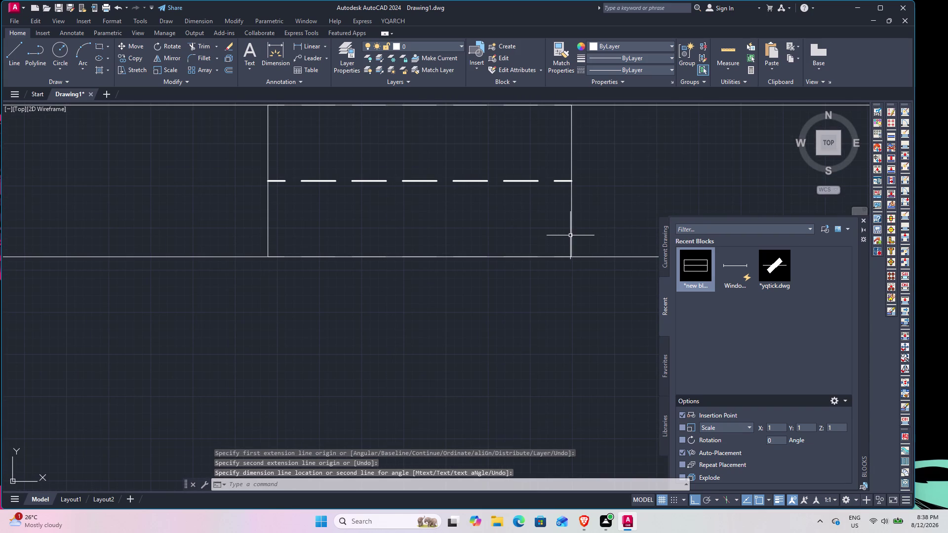
click(572, 238)
text(M)
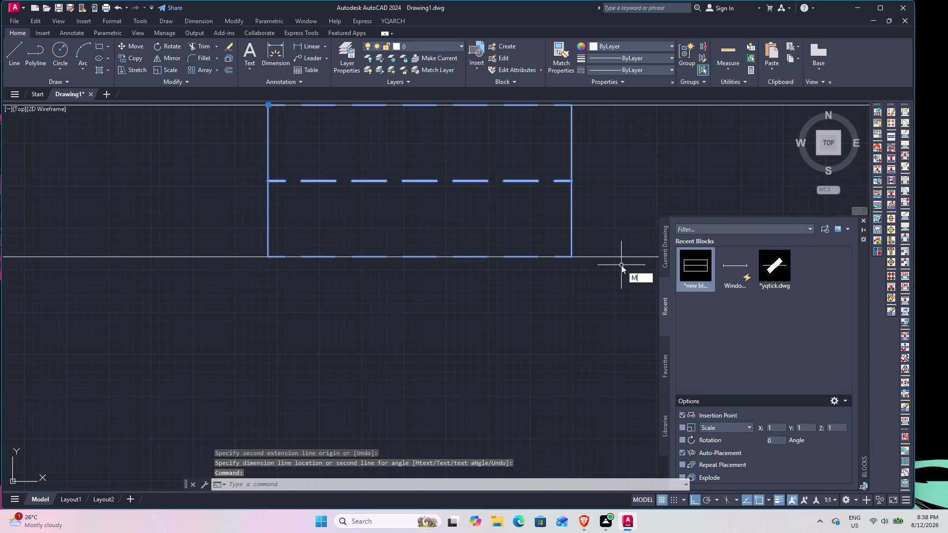
key(space)
click(573, 254)
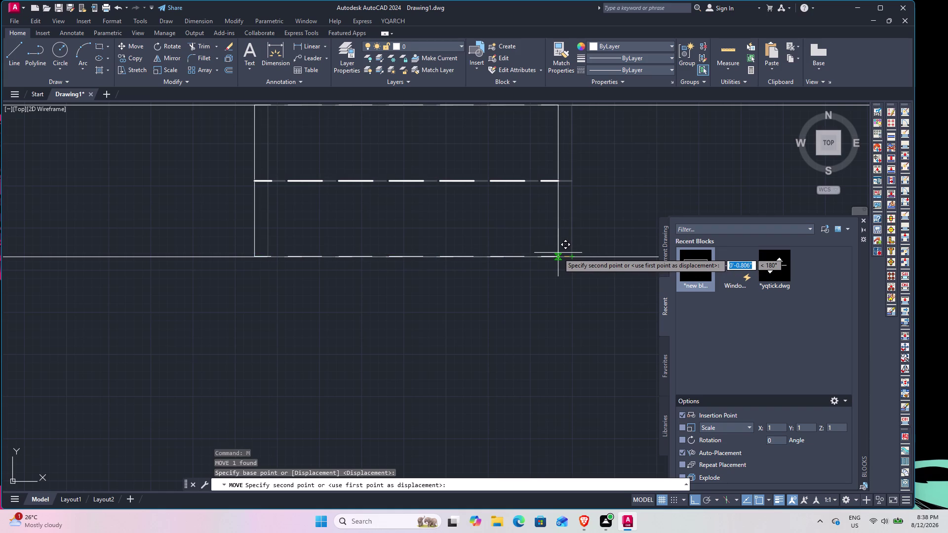
key(1)
key(Return)
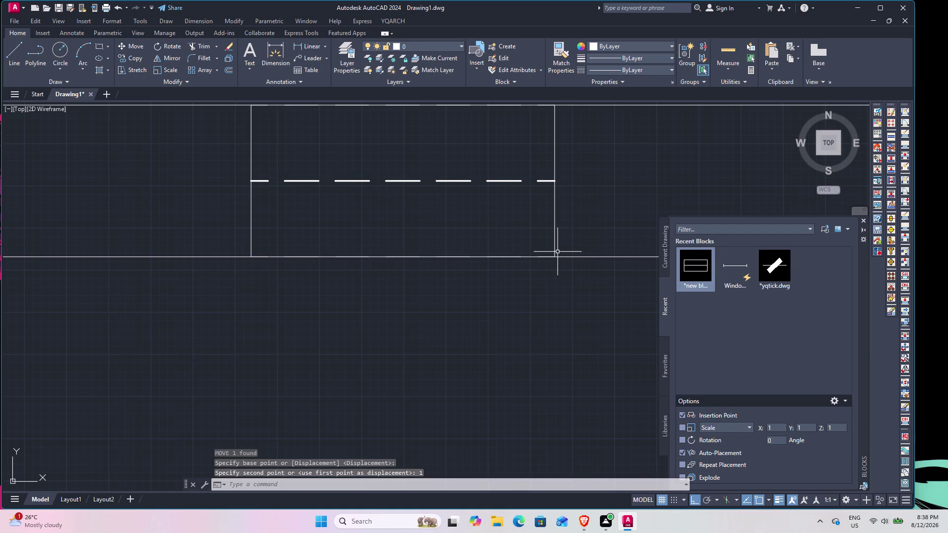
Close the Blocks palette, reframe the floor plan and select the top-wall window block.
click(862, 217)
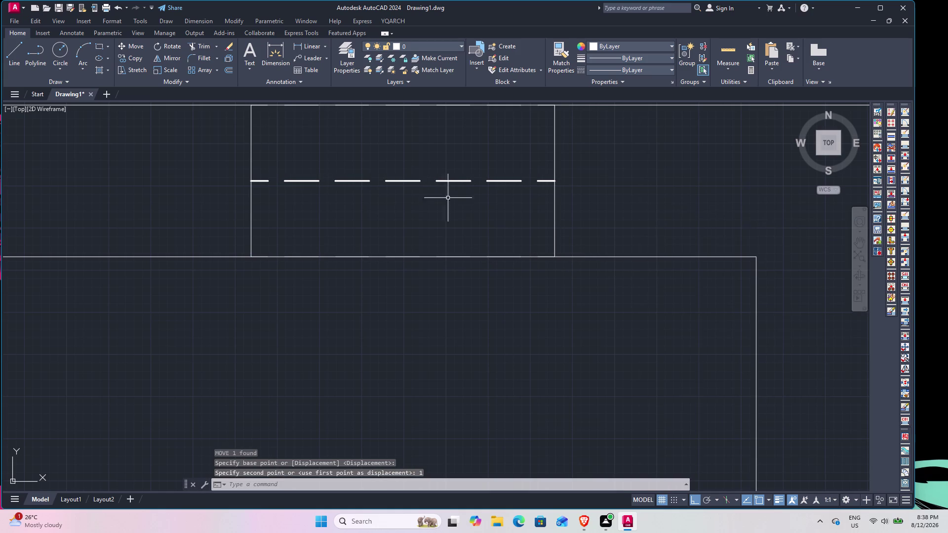
scroll(down, 3)
middle_drag(451, 248, 453, 190)
scroll(down, 3)
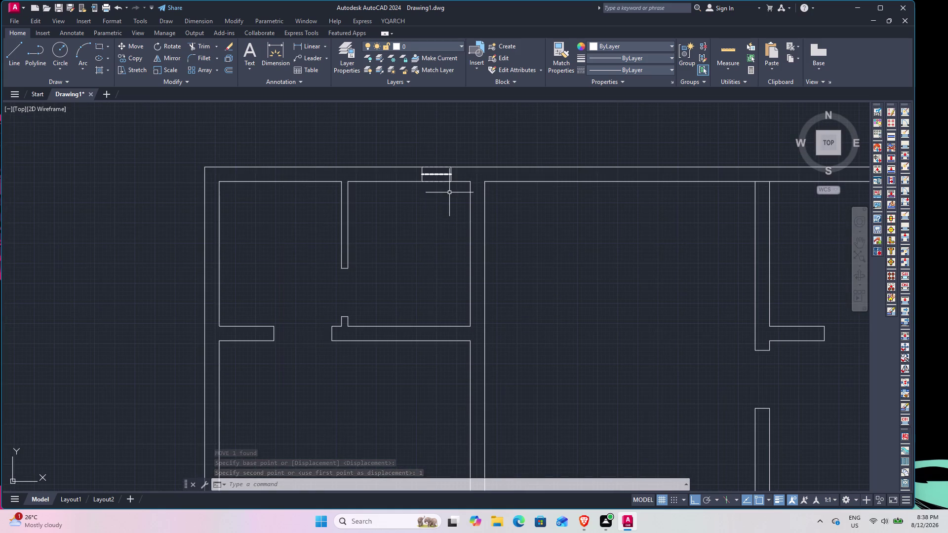
middle_drag(432, 245, 433, 197)
middle_drag(504, 210, 392, 258)
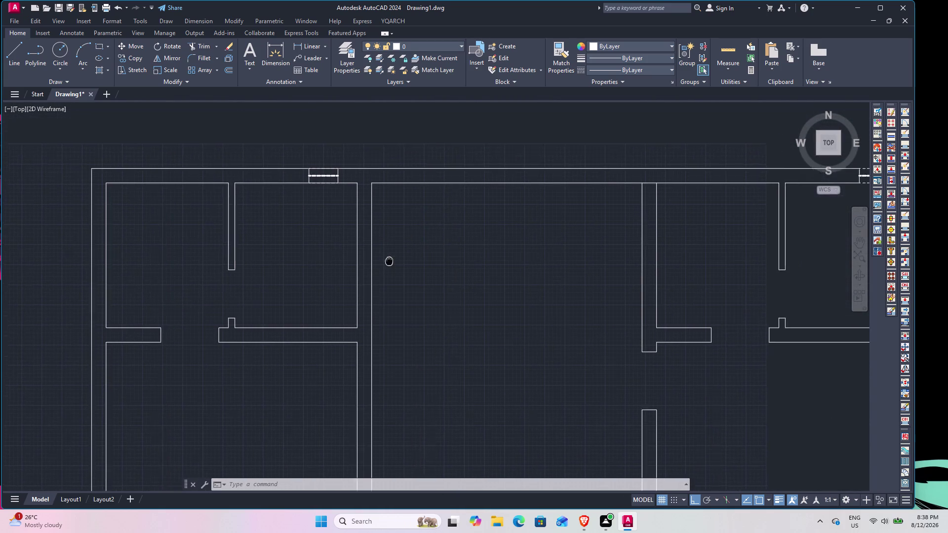
middle_drag(392, 258, 378, 280)
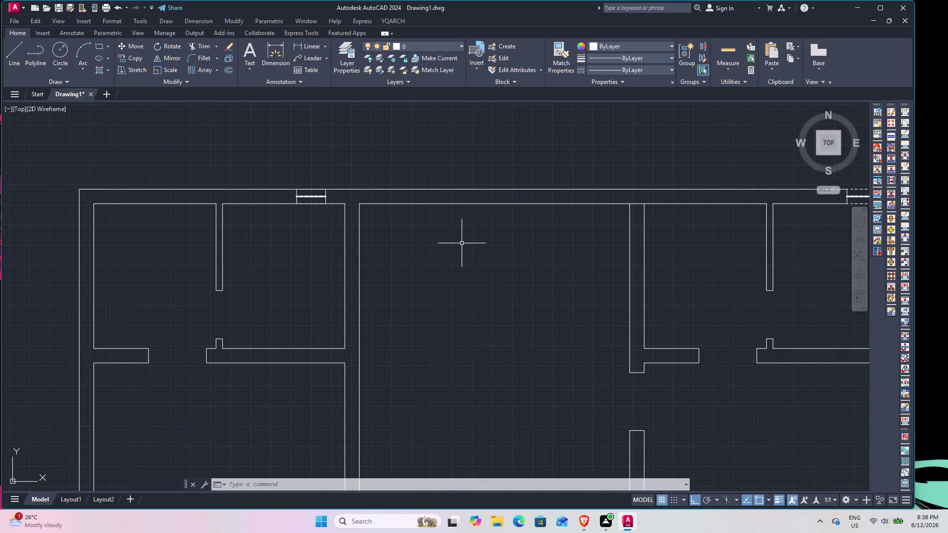
scroll(down, 3)
middle_drag(487, 283, 450, 224)
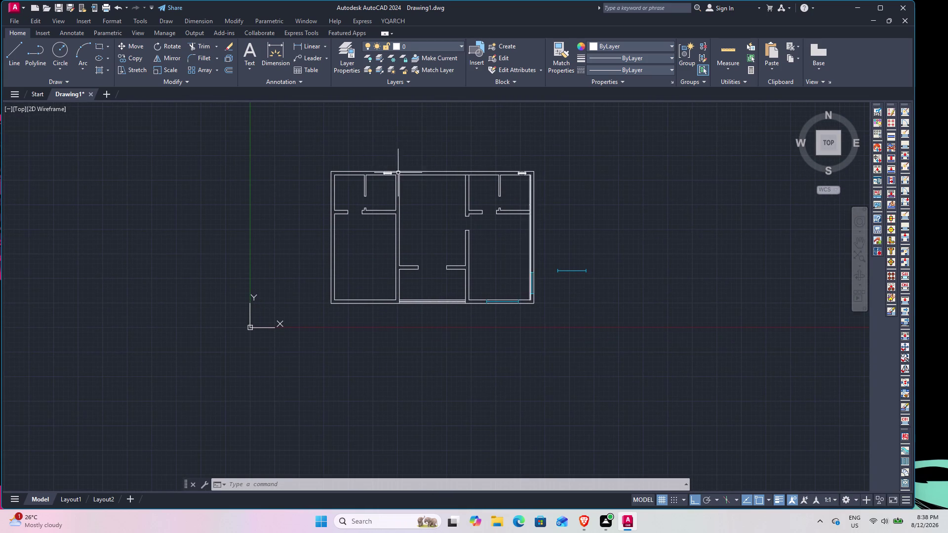
scroll(up, 3)
scroll(up, 3)
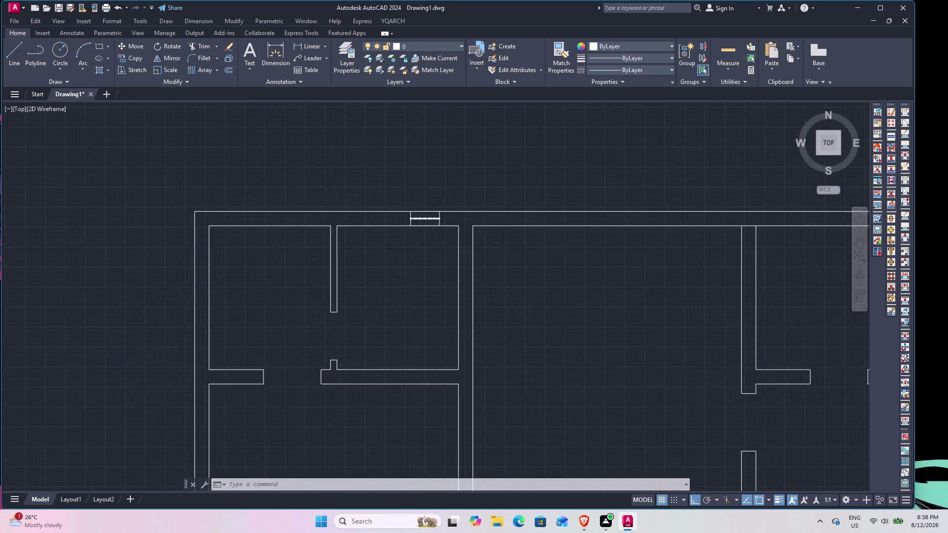
click(475, 254)
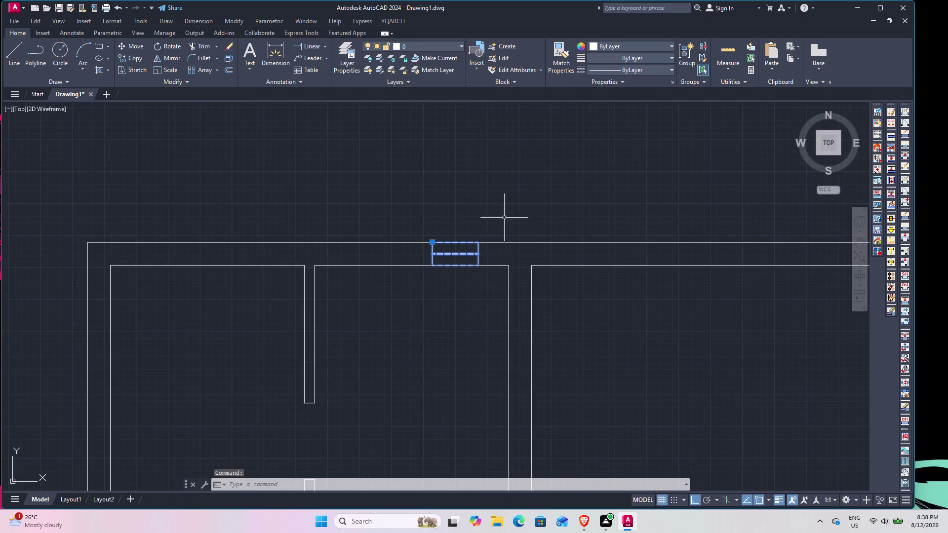
click(426, 43)
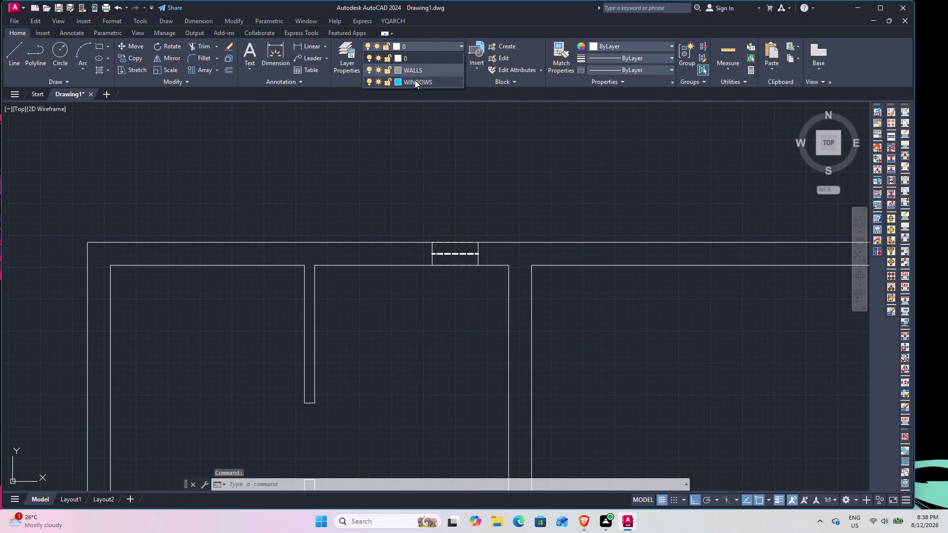
click(414, 81)
scroll(down, 3)
middle_drag(582, 208, 111, 242)
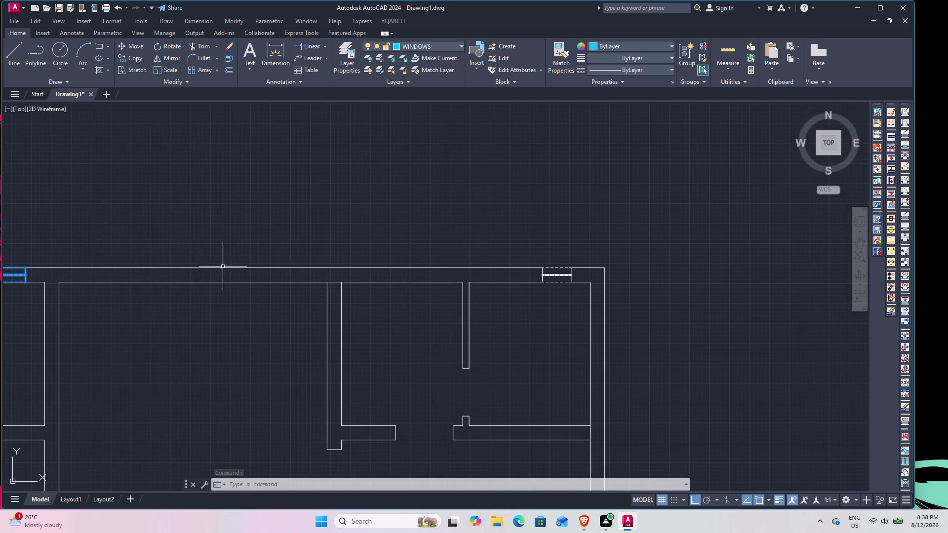
text(M)
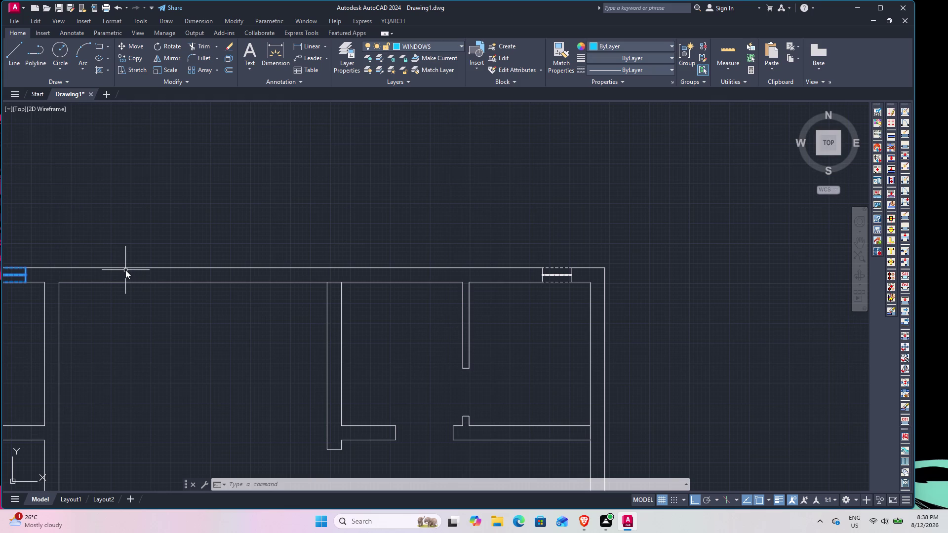
text(A)
key(space)
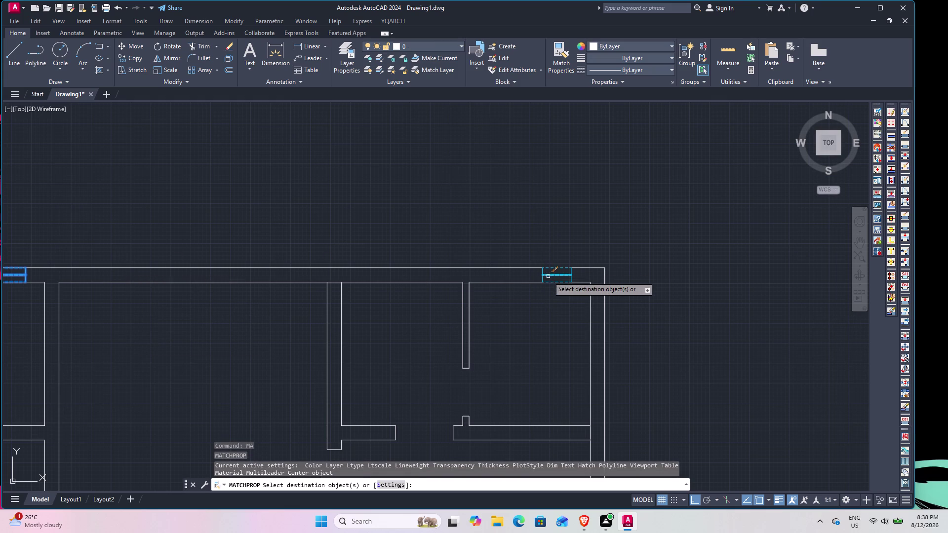
click(548, 277)
key(Escape)
scroll(down, 3)
middle_drag(352, 308, 405, 267)
middle_drag(342, 272, 367, 257)
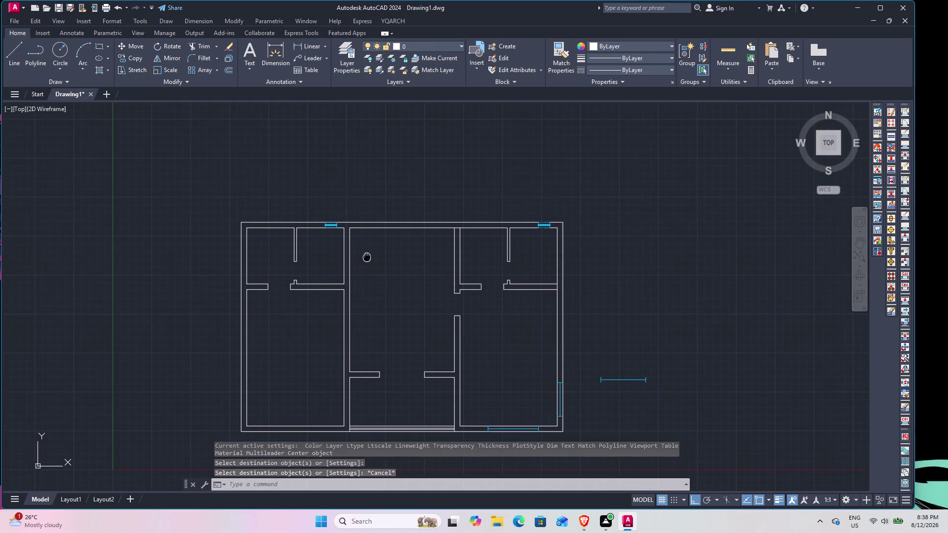
middle_drag(366, 257, 394, 231)
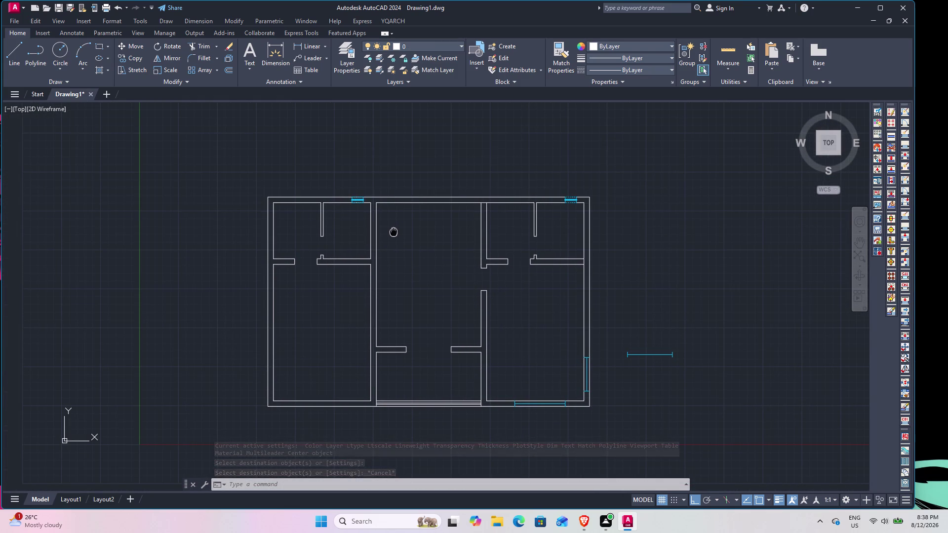
middle_drag(393, 231, 378, 264)
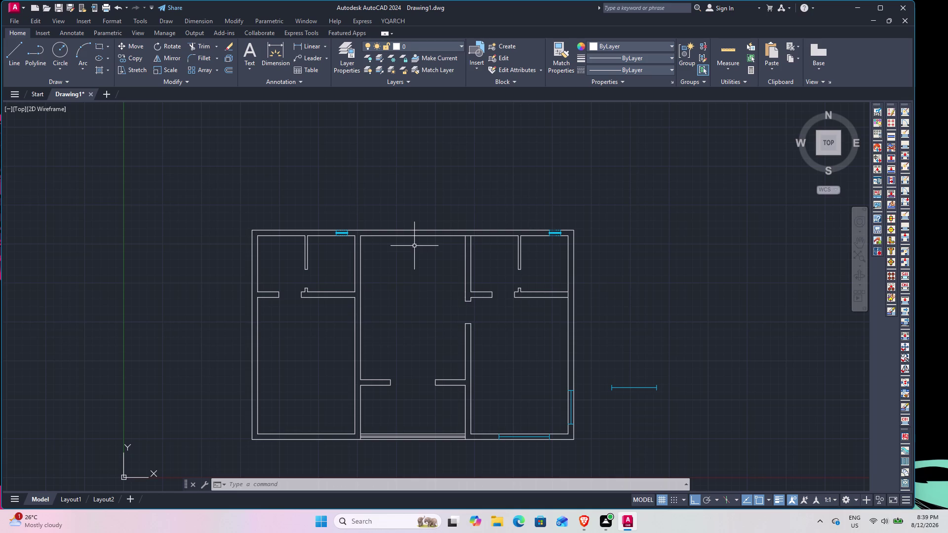
scroll(up, 3)
click(571, 419)
Copy the right-wall window from its end point onto the top exterior wall.
scroll(down, 3)
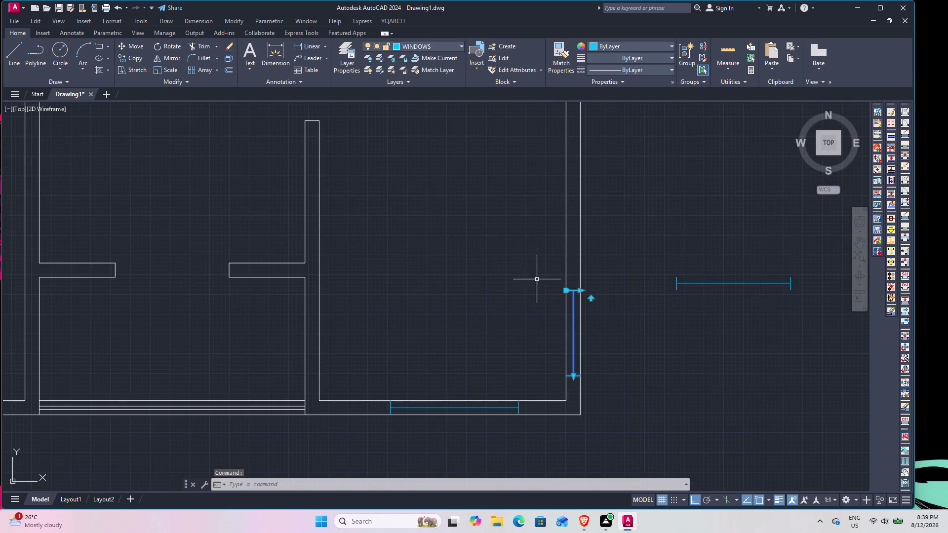
scroll(down, 3)
middle_drag(504, 284, 522, 373)
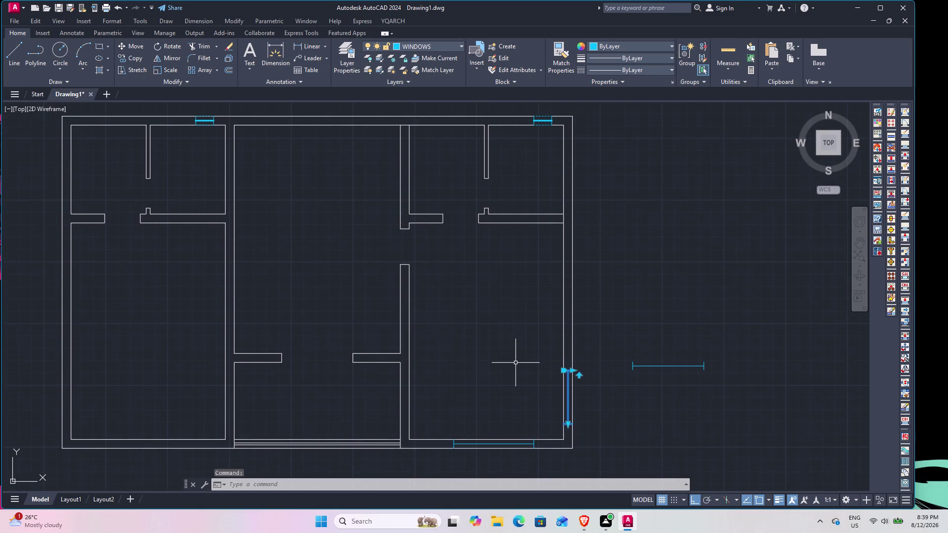
text(CO)
key(space)
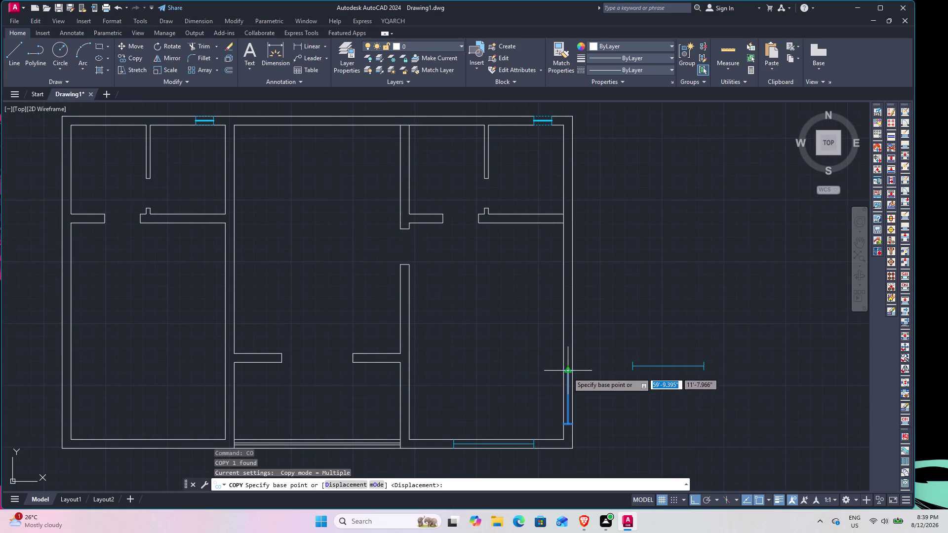
click(567, 371)
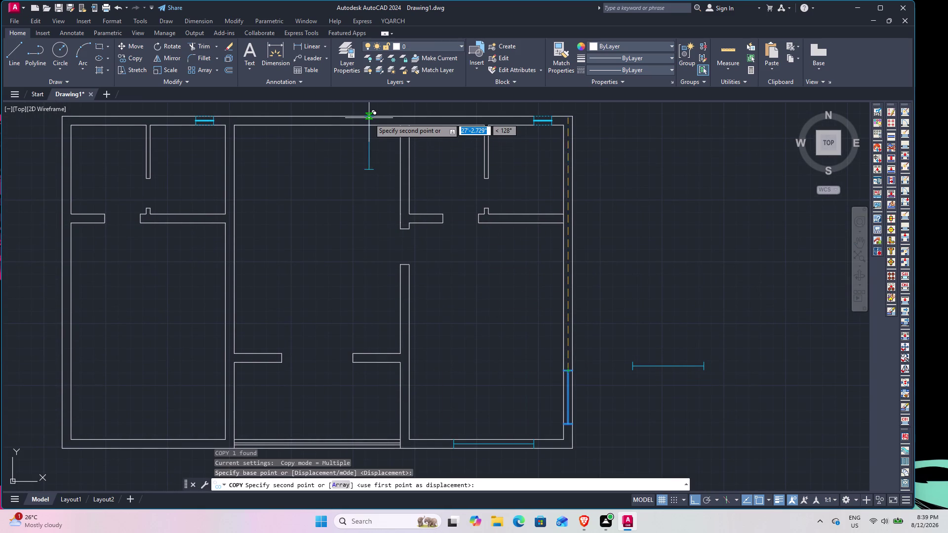
click(391, 116)
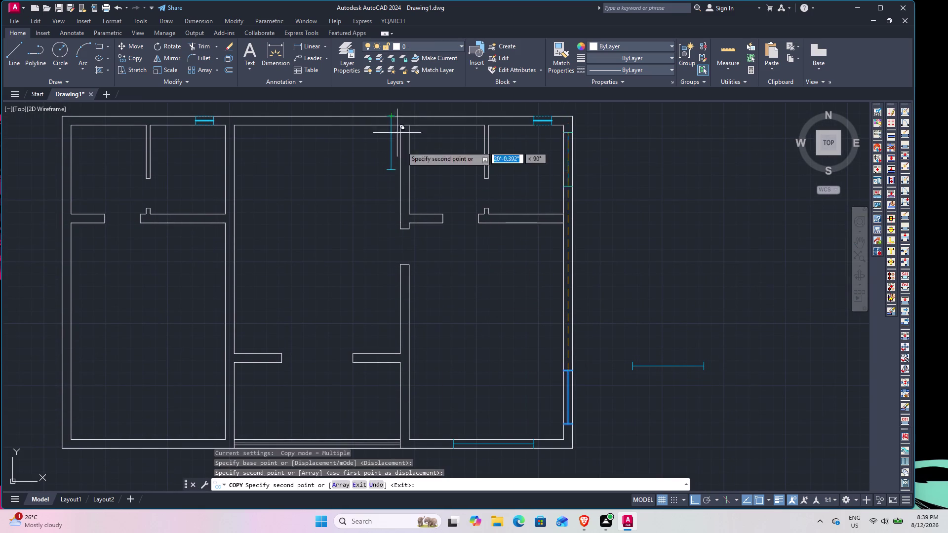
scroll(down, 3)
middle_drag(345, 178, 386, 246)
key(Escape)
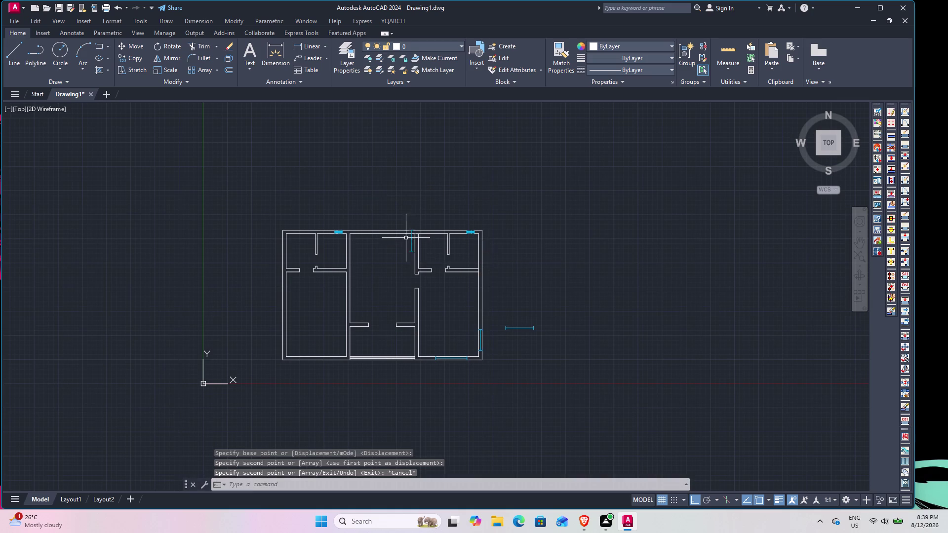
Bring the copied window on the top wall into view and select it.
scroll(up, 3)
scroll(up, 3)
scroll(down, 3)
middle_drag(439, 261, 442, 271)
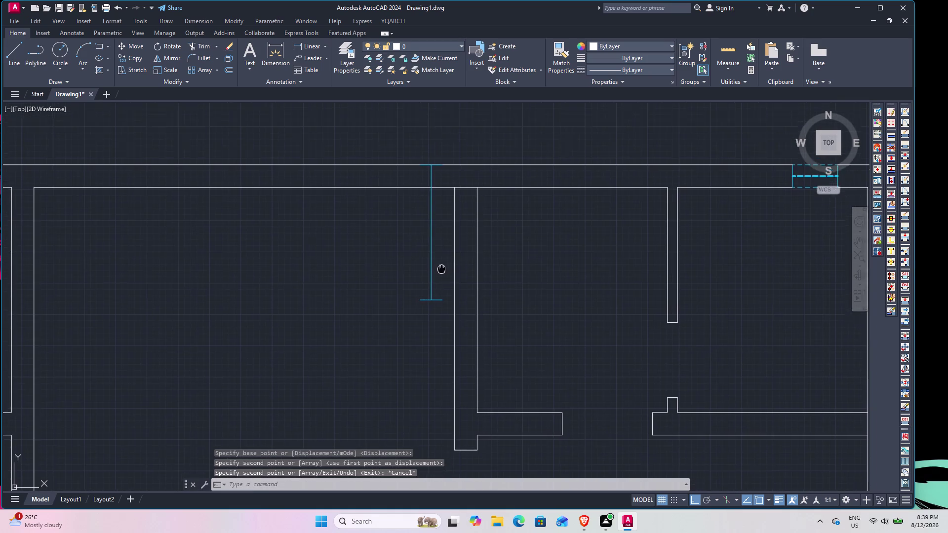
middle_drag(442, 271, 447, 308)
click(436, 294)
Rotate the copied window about its lower end with RO.
text(R)
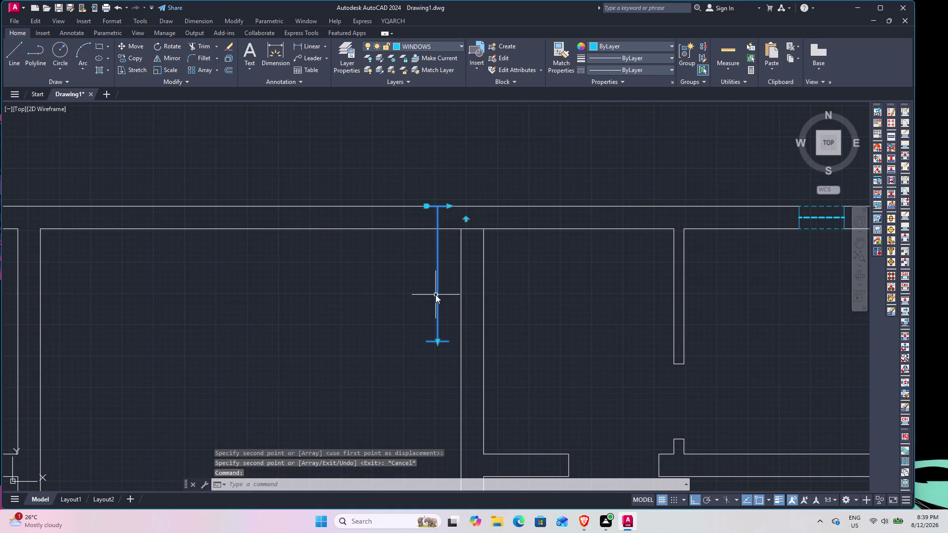
text(O)
key(space)
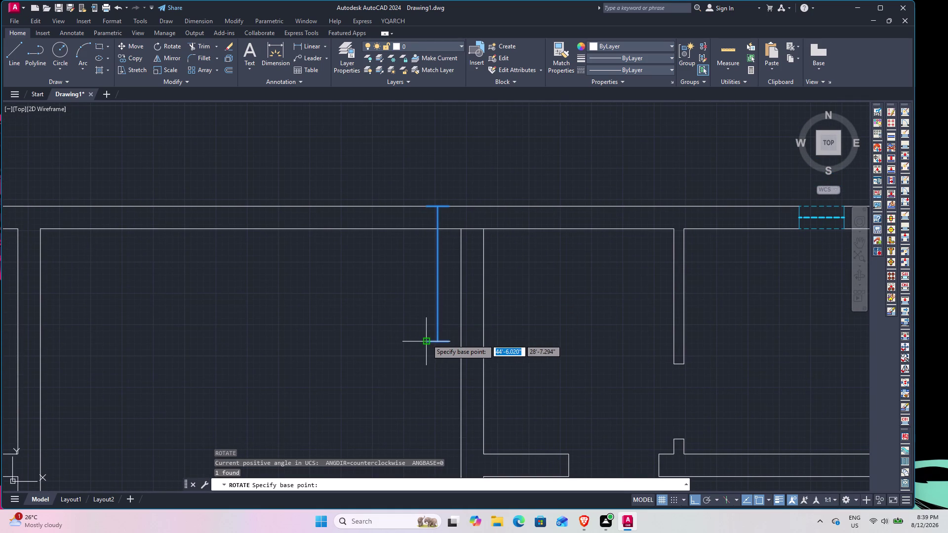
click(427, 340)
click(434, 318)
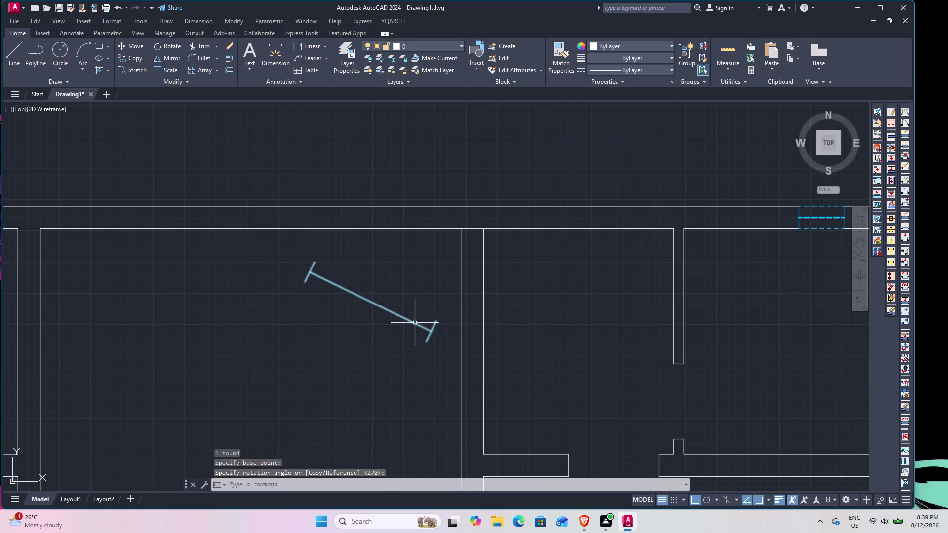
click(414, 323)
key(r)
key(space)
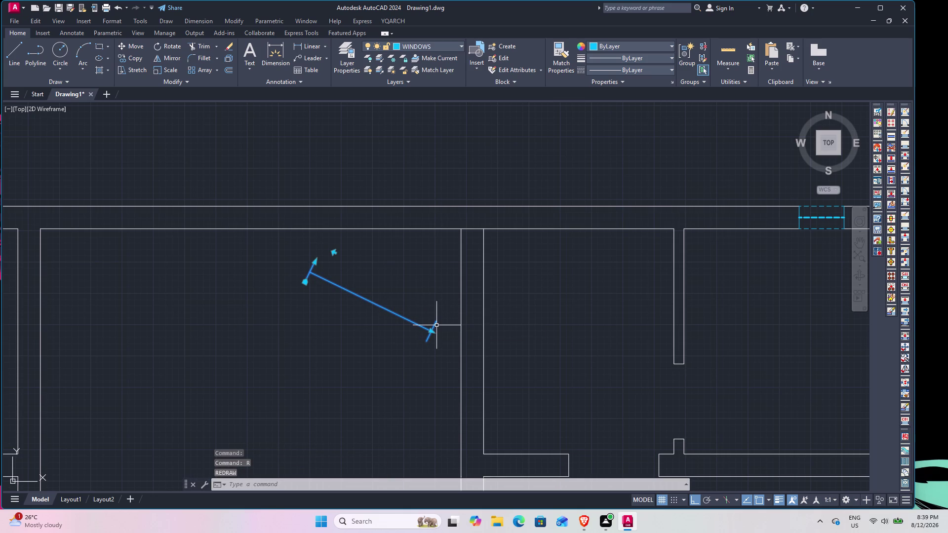
Rotate the tilted window again by 45° with ortho turned off.
key(r)
text(O)
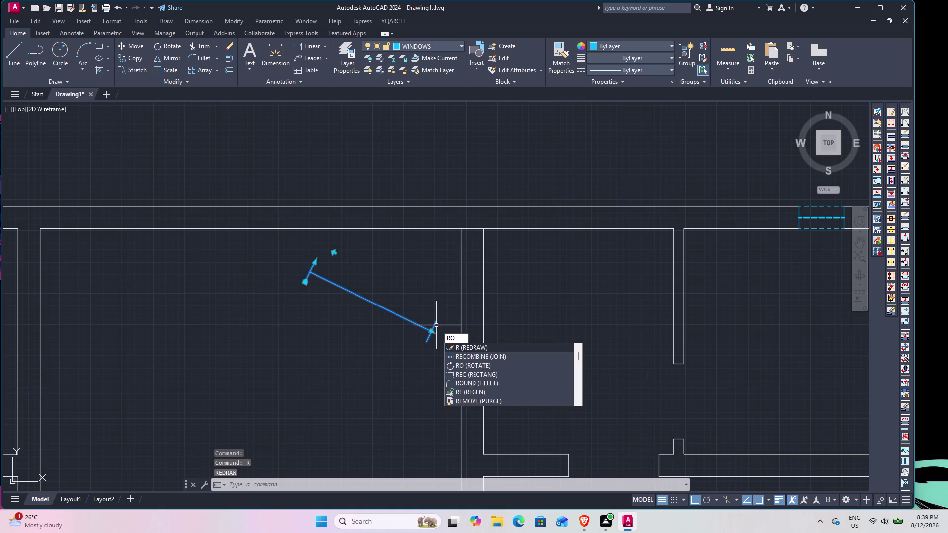
key(space)
click(438, 323)
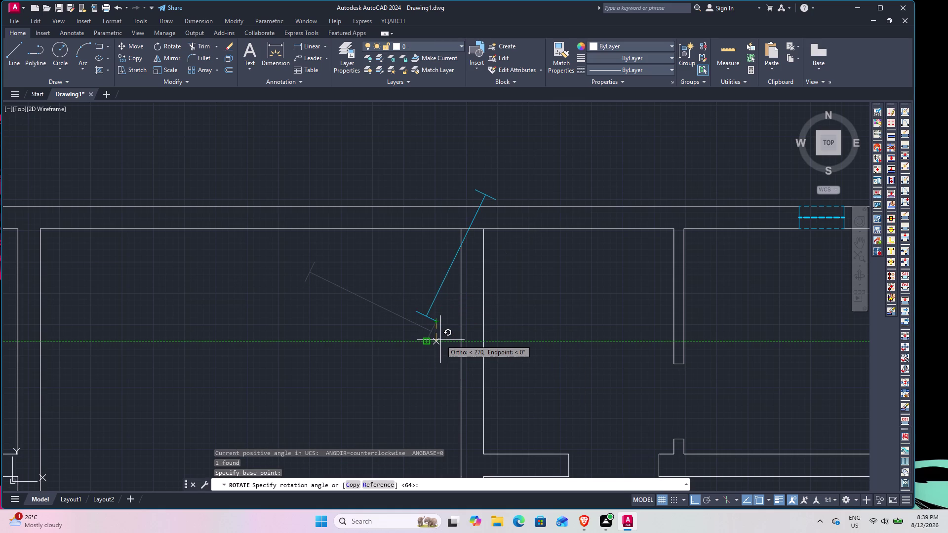
key(F8)
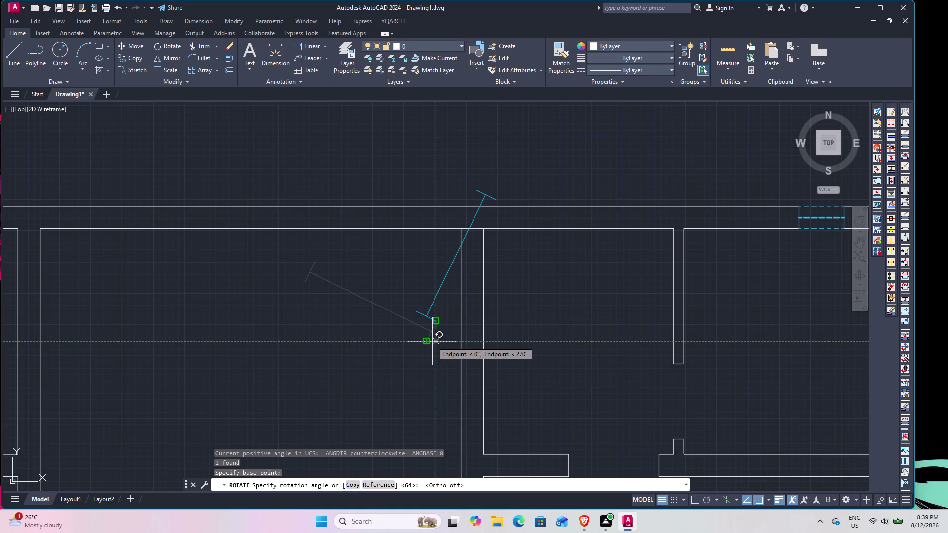
text(45)
key(Return)
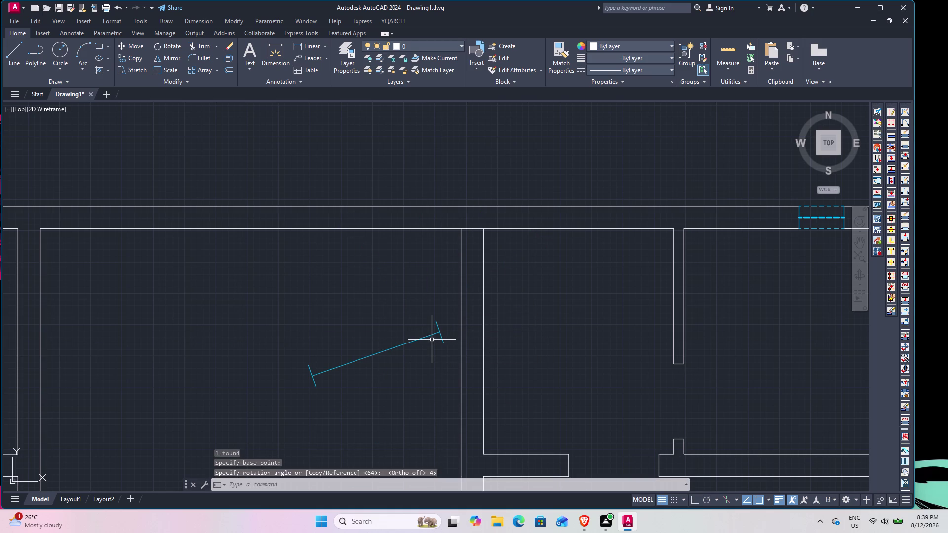
Select the rotated window and erase it from the shortcut menu.
click(424, 338)
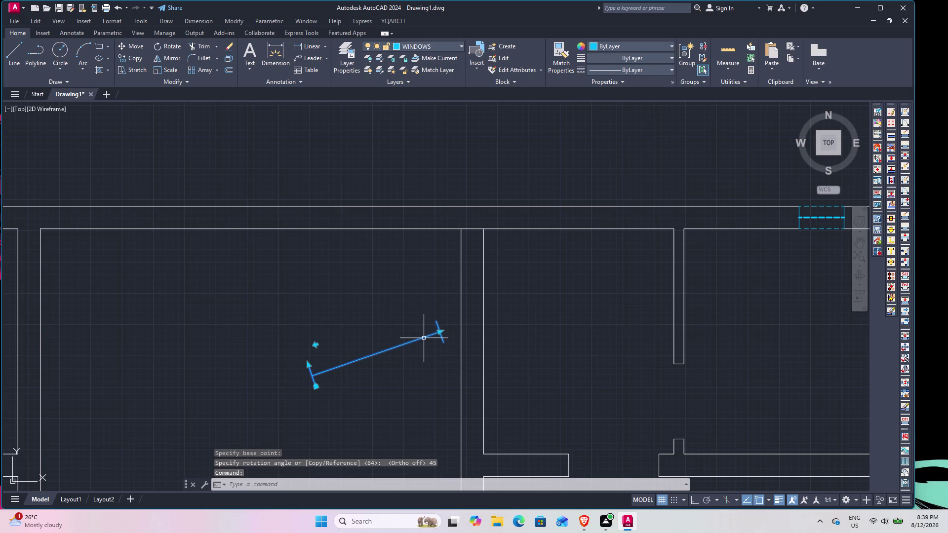
right_click(384, 300)
click(408, 118)
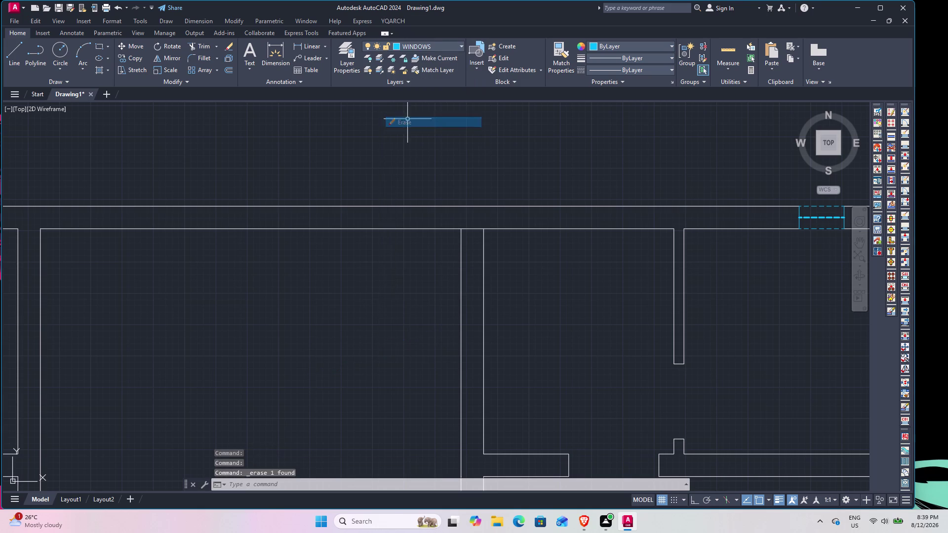
scroll(down, 3)
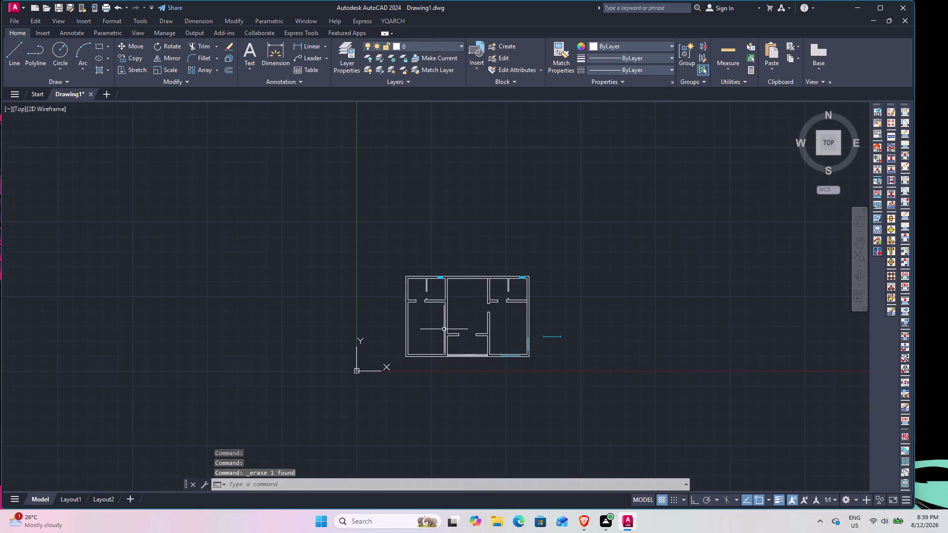
scroll(up, 3)
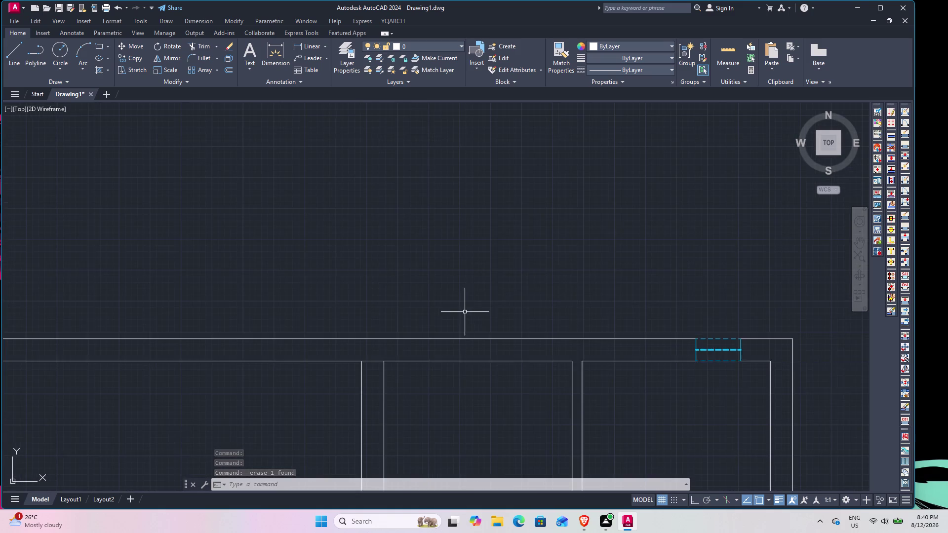
middle_drag(464, 312, 470, 265)
text(TR)
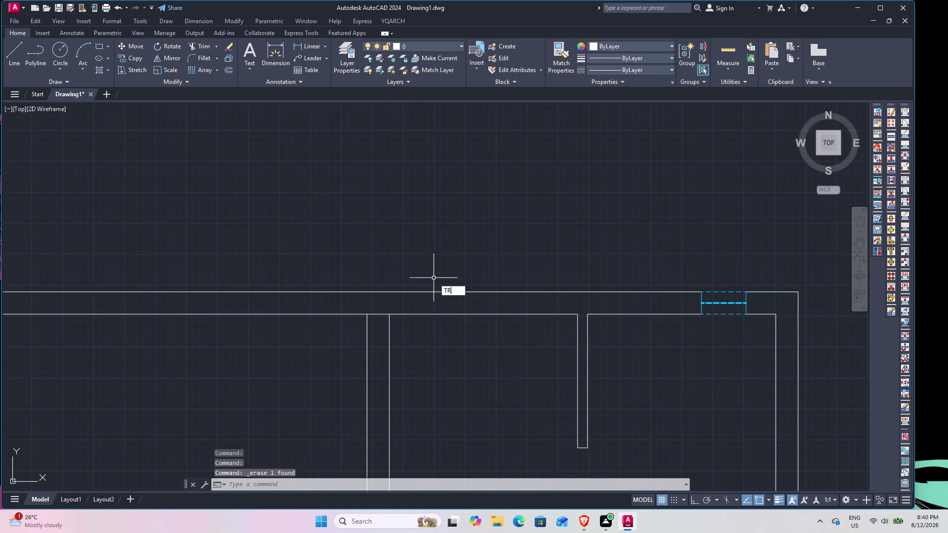
key(space)
click(380, 307)
click(379, 325)
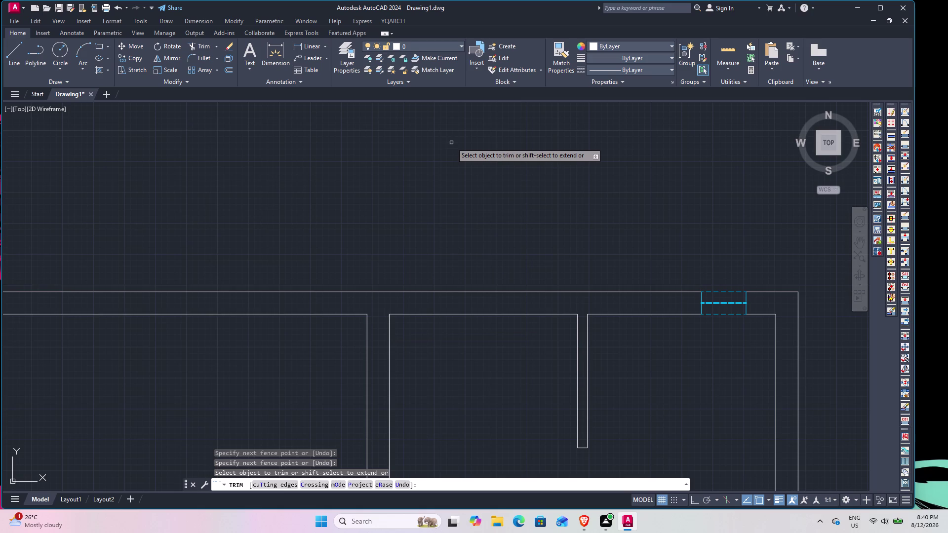
key(Escape)
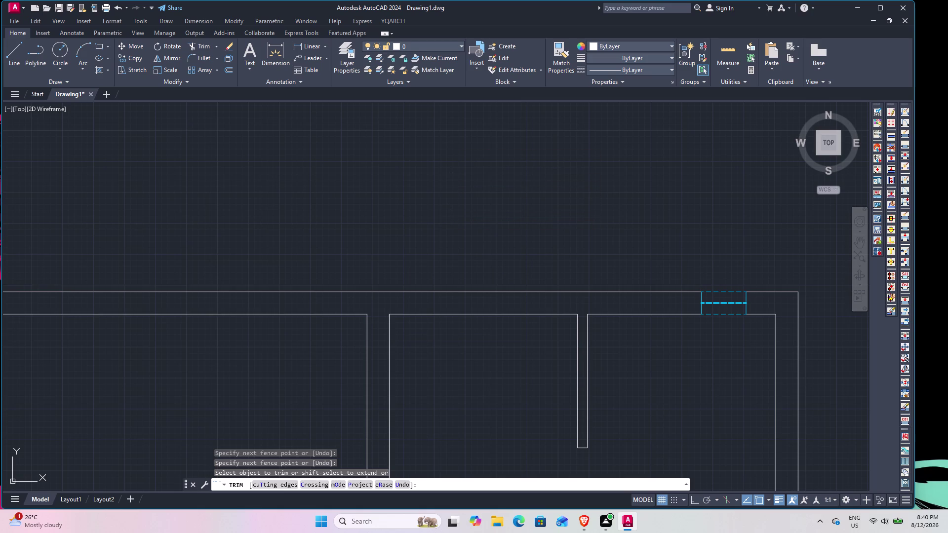
scroll(down, 3)
middle_drag(421, 203, 419, 162)
middle_drag(530, 349, 506, 294)
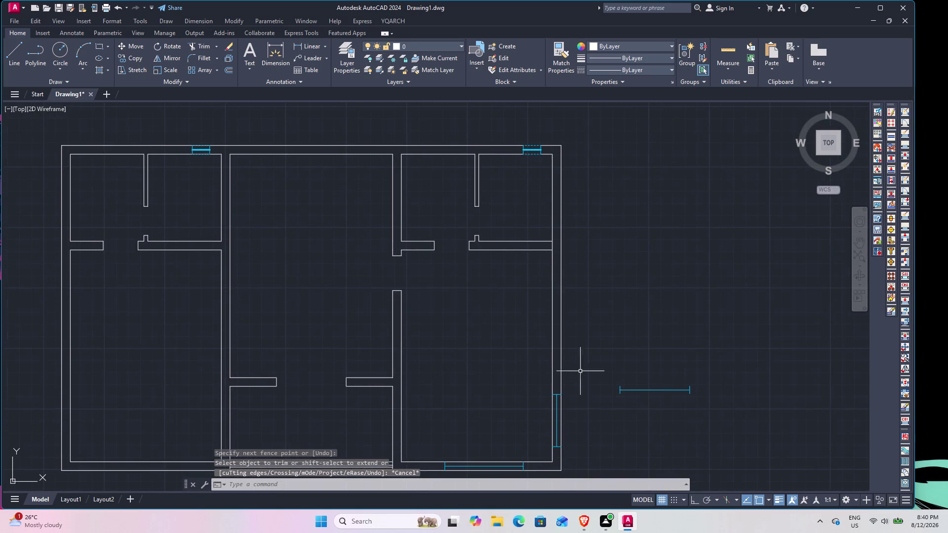
scroll(up, 3)
middle_drag(568, 411, 547, 289)
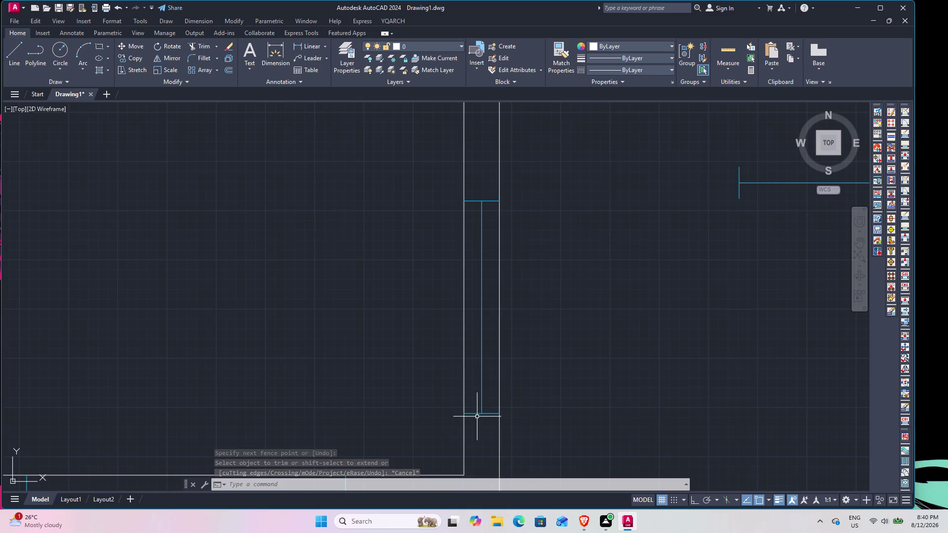
Move the right-wall window by its end into the middle room below the top wall.
click(477, 417)
click(485, 410)
click(488, 413)
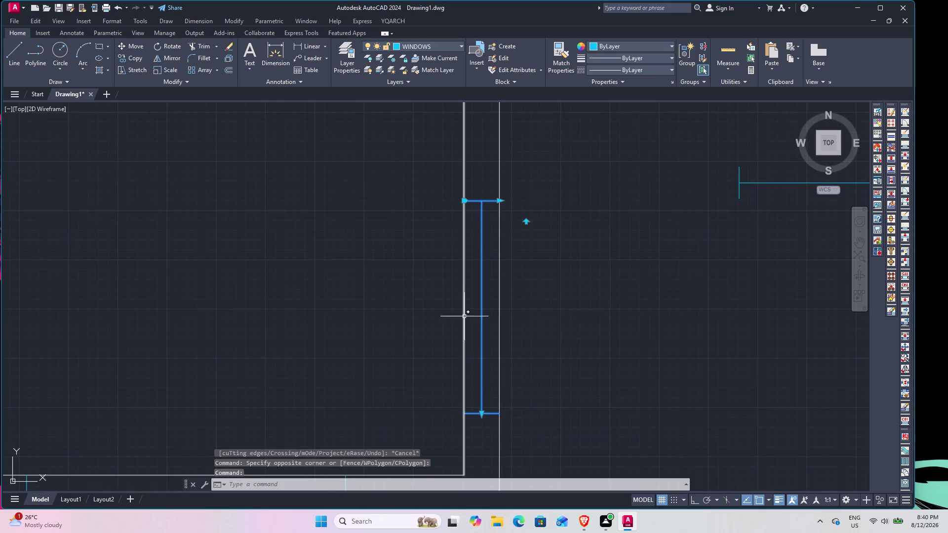
text(M)
key(space)
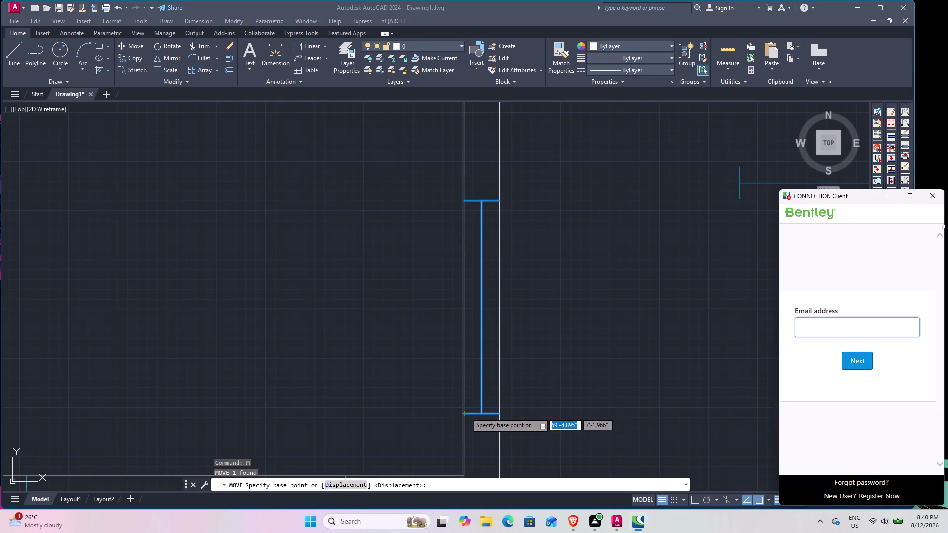
click(932, 191)
click(462, 412)
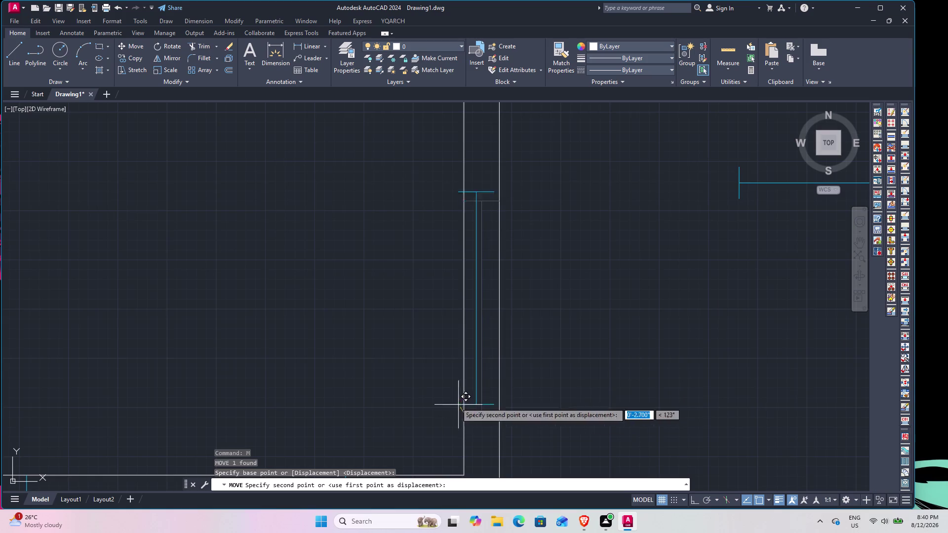
scroll(down, 3)
middle_drag(382, 323, 803, 490)
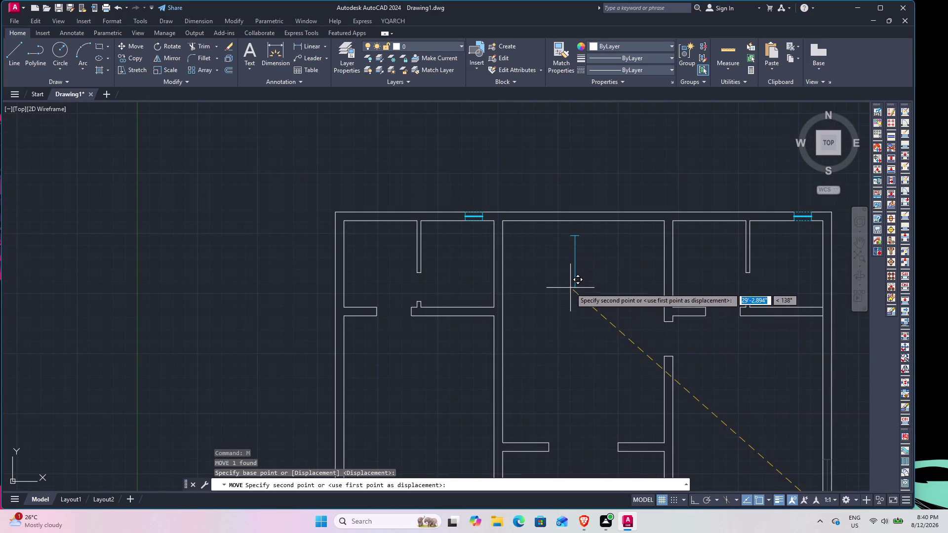
click(570, 287)
Start the ROTATE command (RO) for the moved window.
key(r)
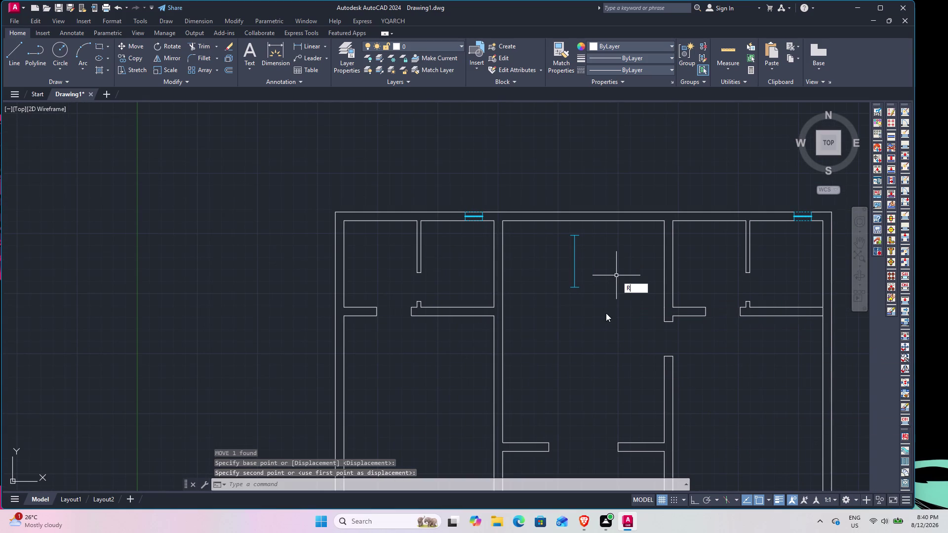
text(O)
key(space)
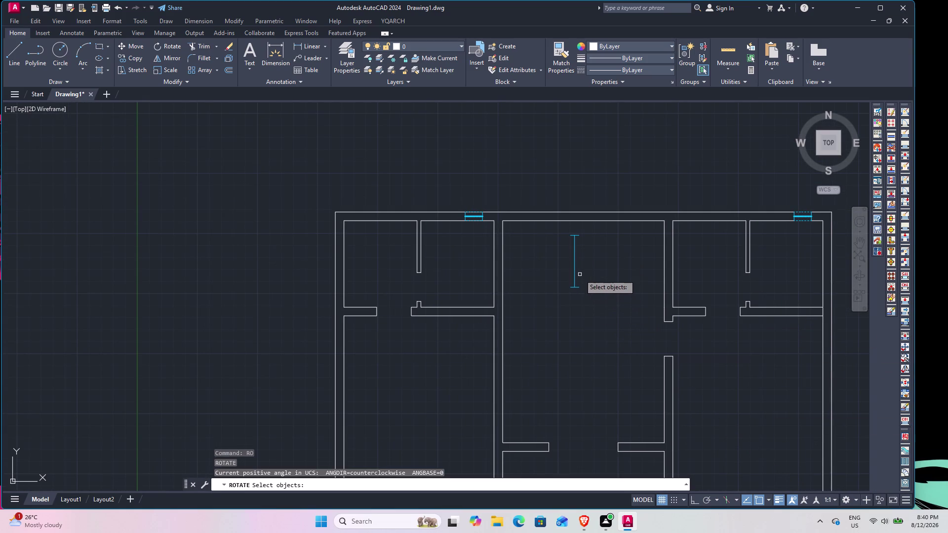
Rotate the vertical window block about its end so it lies horizontal.
click(575, 268)
key(space)
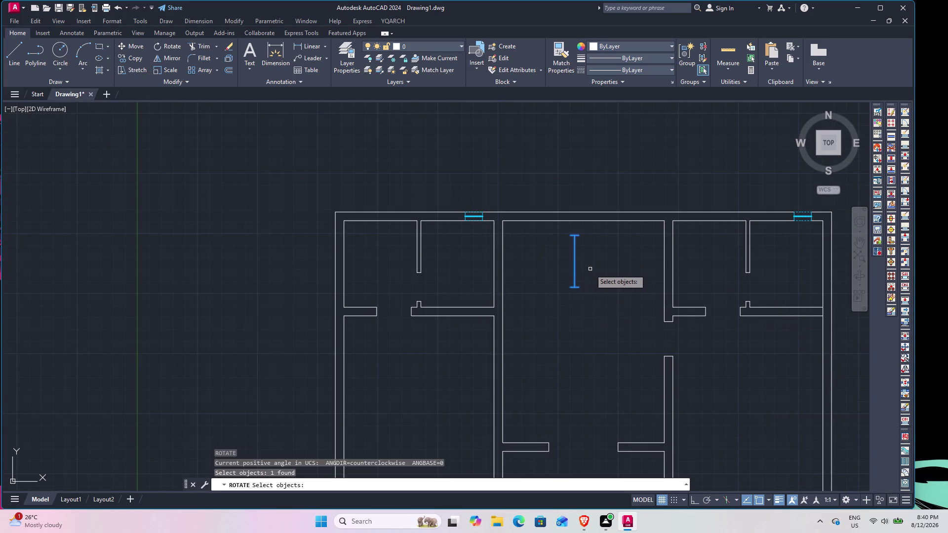
scroll(up, 3)
click(513, 338)
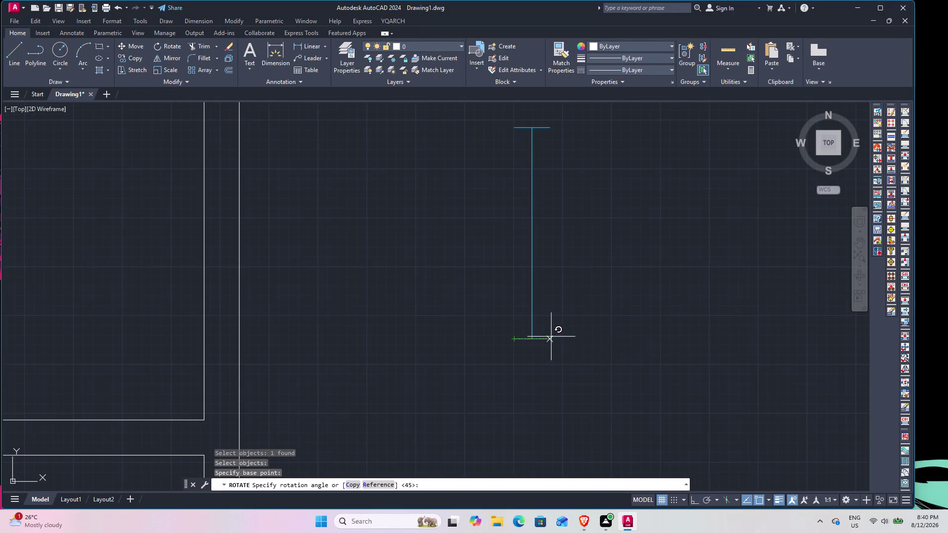
click(513, 386)
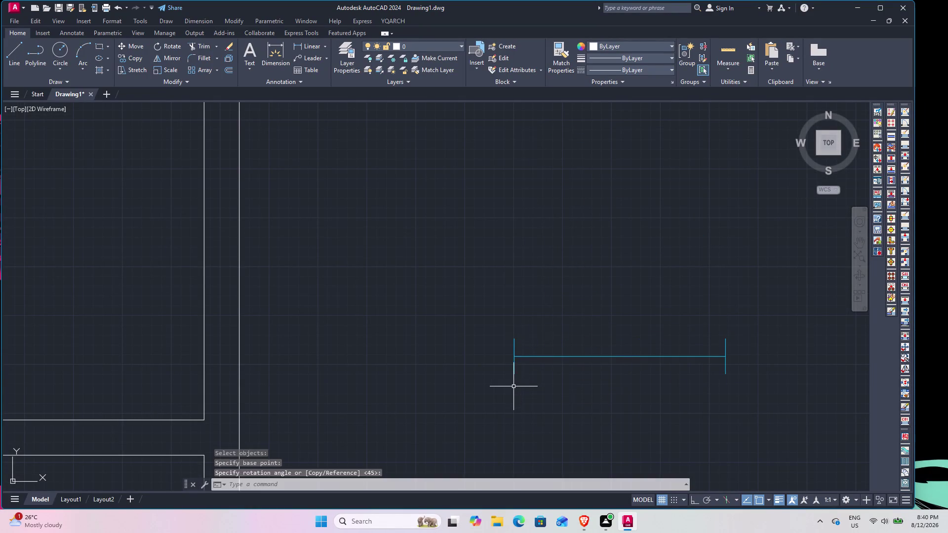
Select the rotated window block and begin moving it with M.
scroll(down, 3)
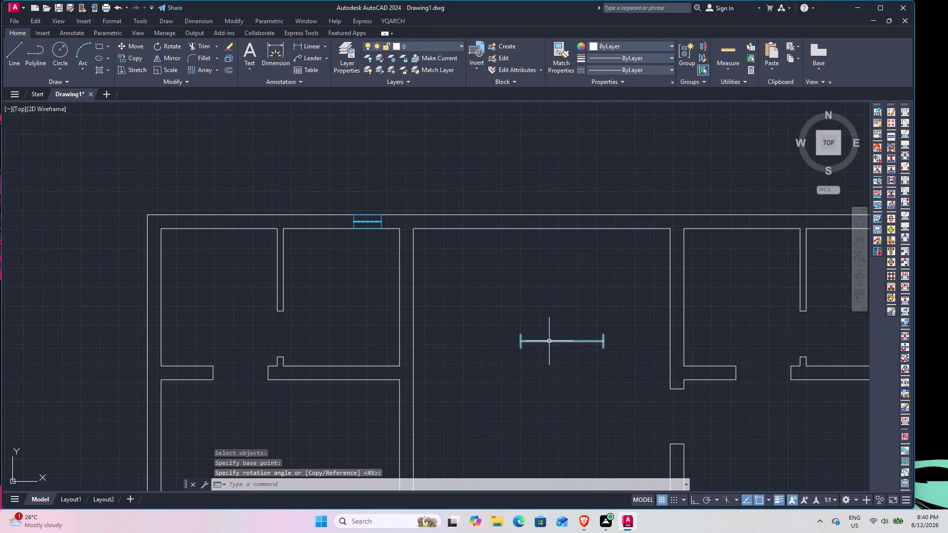
click(549, 341)
text(M)
key(space)
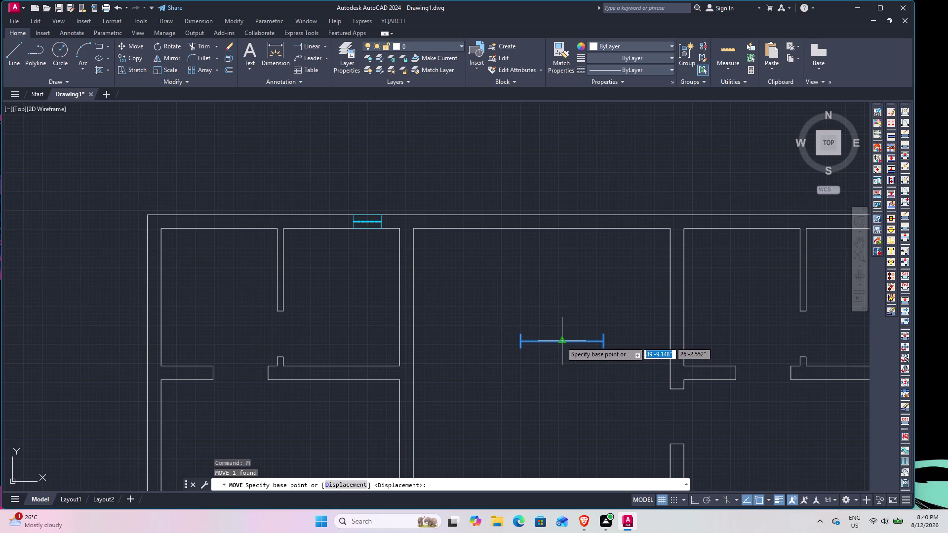
Move the block by its midpoint onto the top exterior wall line.
click(561, 341)
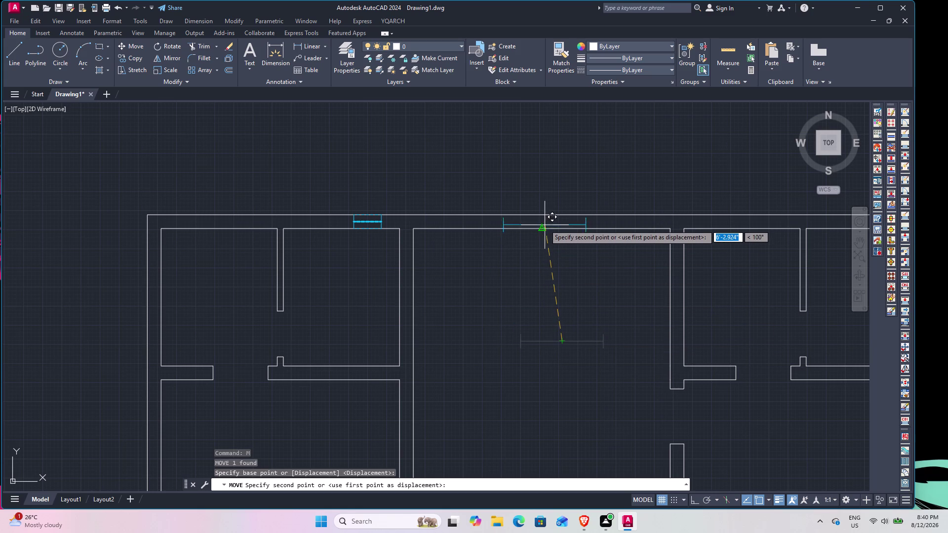
scroll(up, 3)
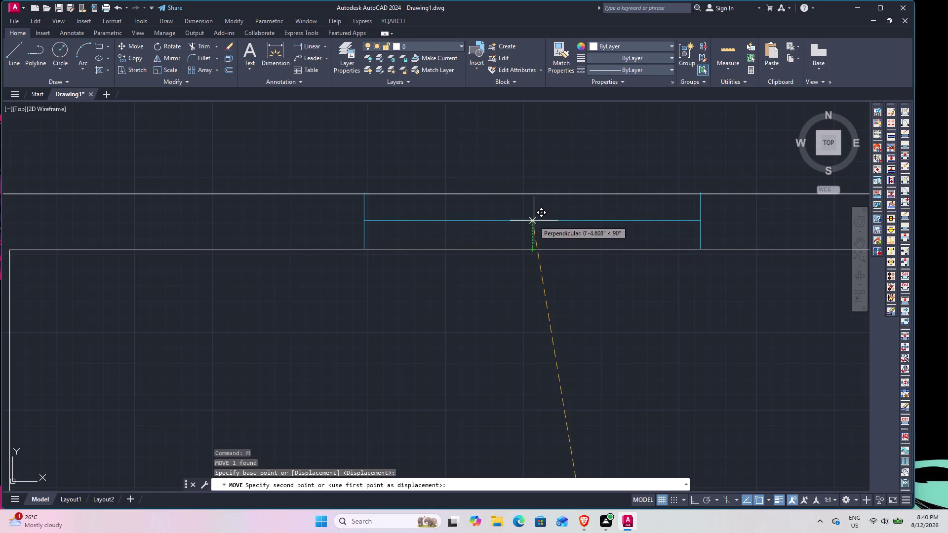
click(534, 221)
scroll(up, 3)
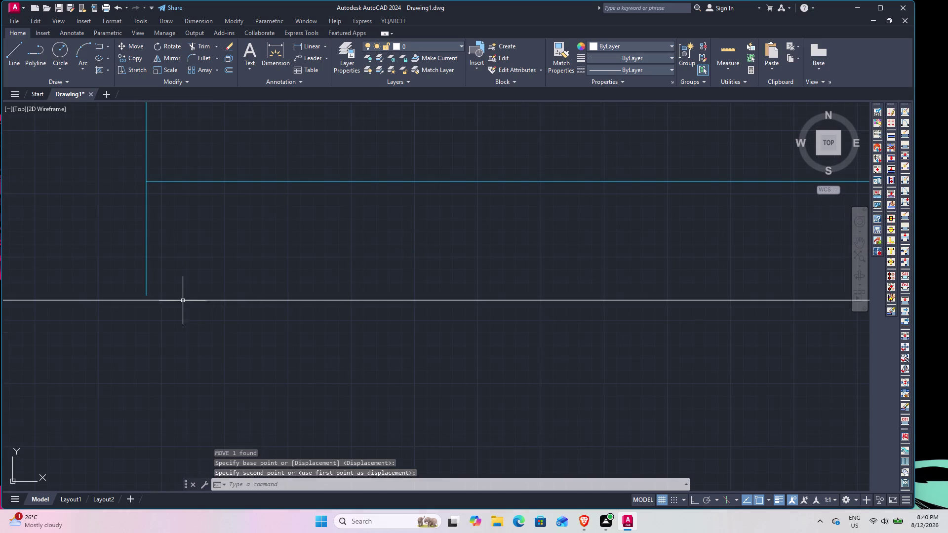
middle_drag(180, 294, 301, 316)
scroll(up, 3)
scroll(up, 3)
Begin another move of the window block from its corner, then cancel it.
click(165, 306)
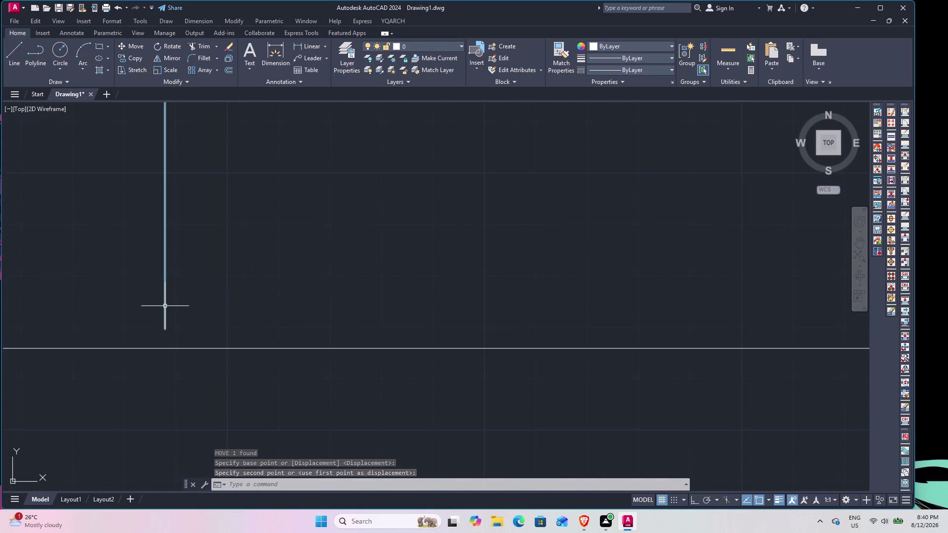
text(M)
key(space)
click(166, 326)
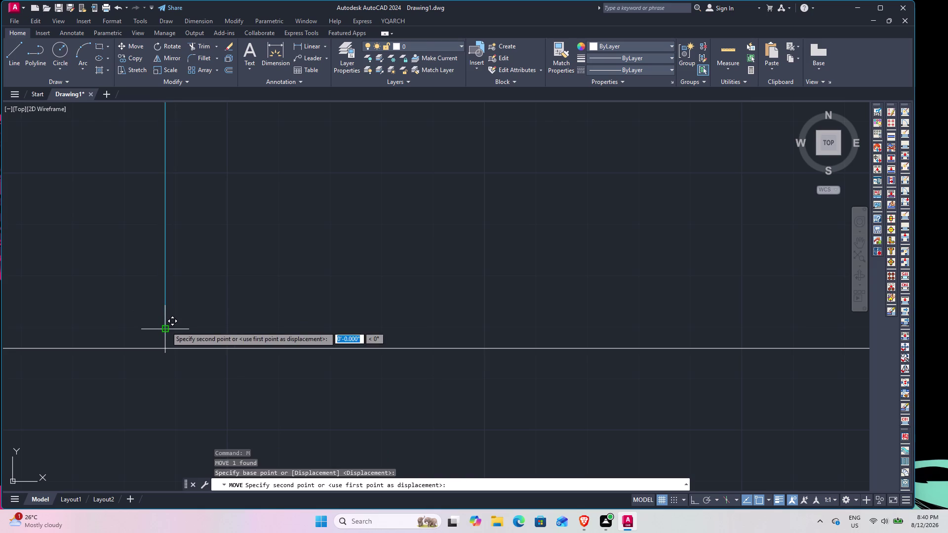
click(163, 347)
key(grave)
key(Escape)
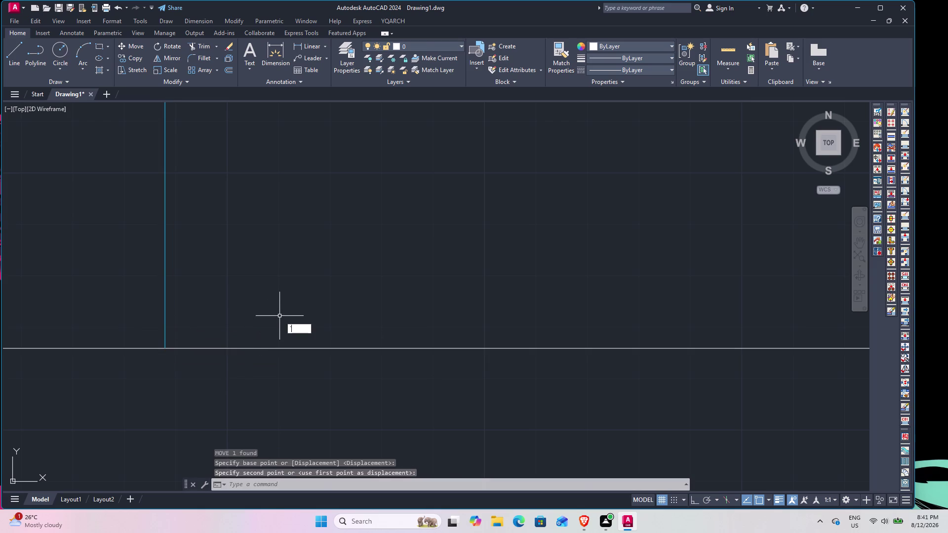
Turn Ortho mode on with F8.
scroll(down, 3)
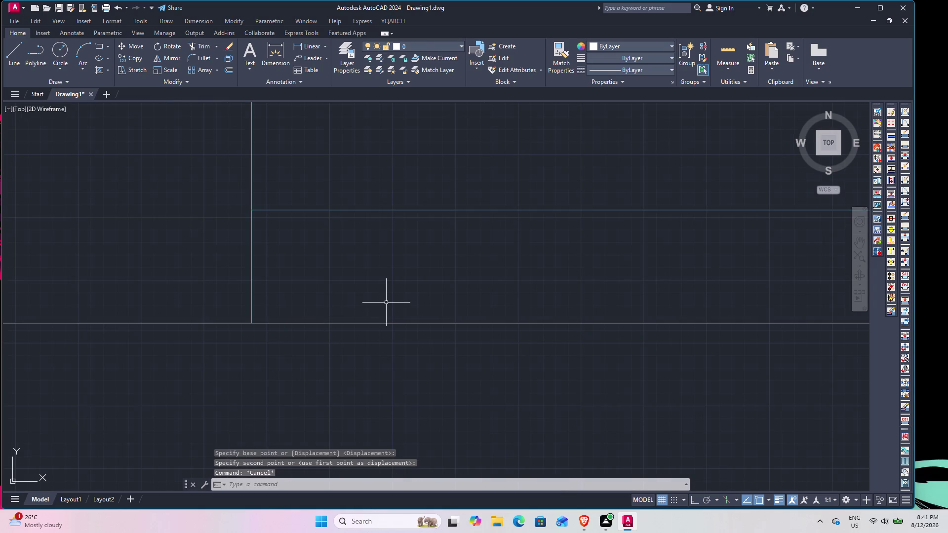
key(F8)
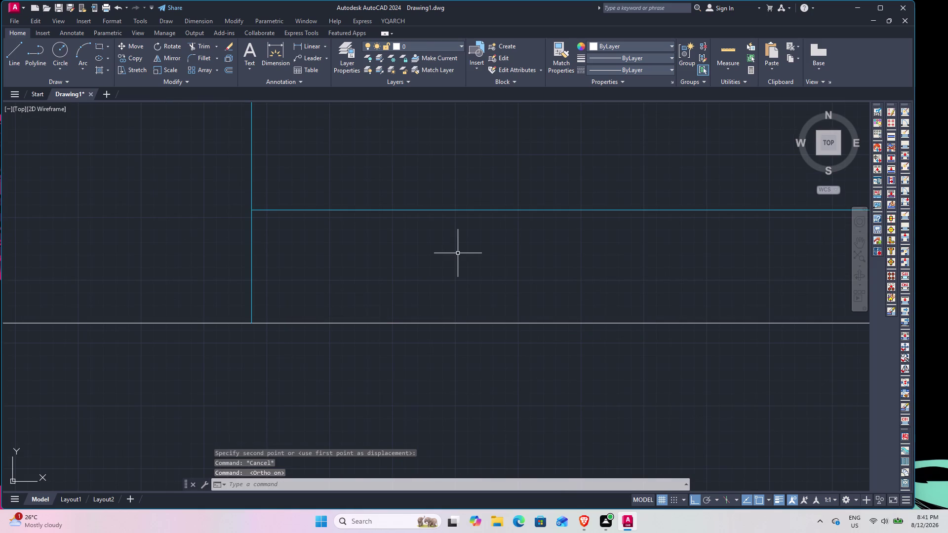
scroll(down, 3)
scroll(down, 3)
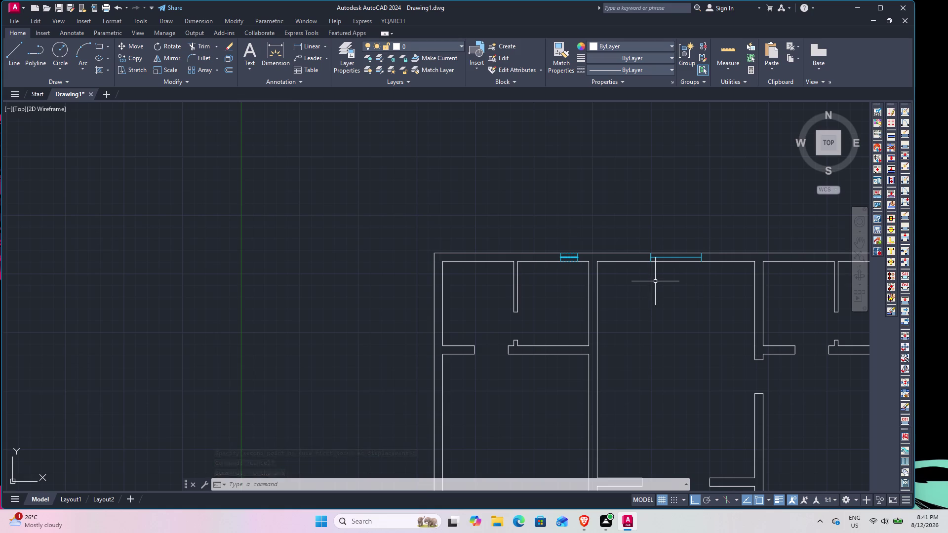
Select the small window block on the top wall and open it in the Block Editor.
middle_drag(648, 278, 487, 200)
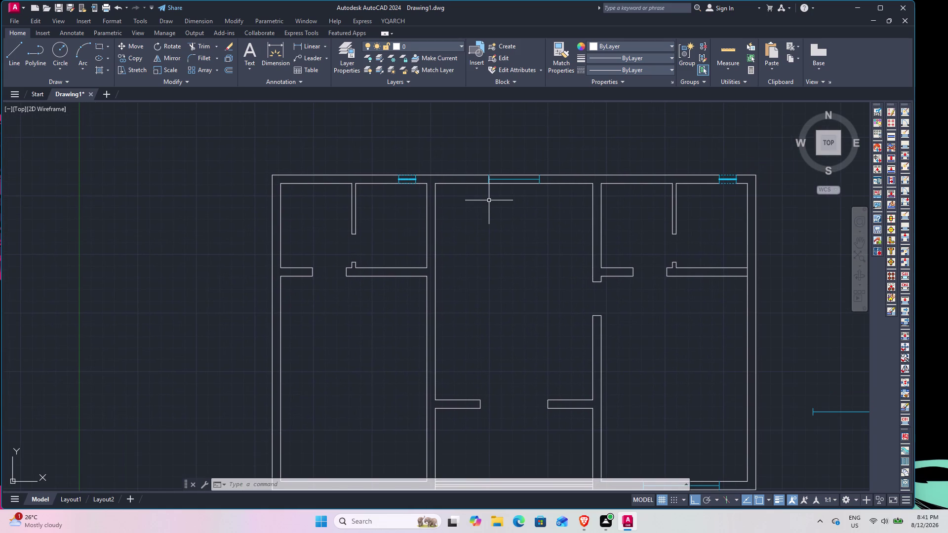
scroll(up, 3)
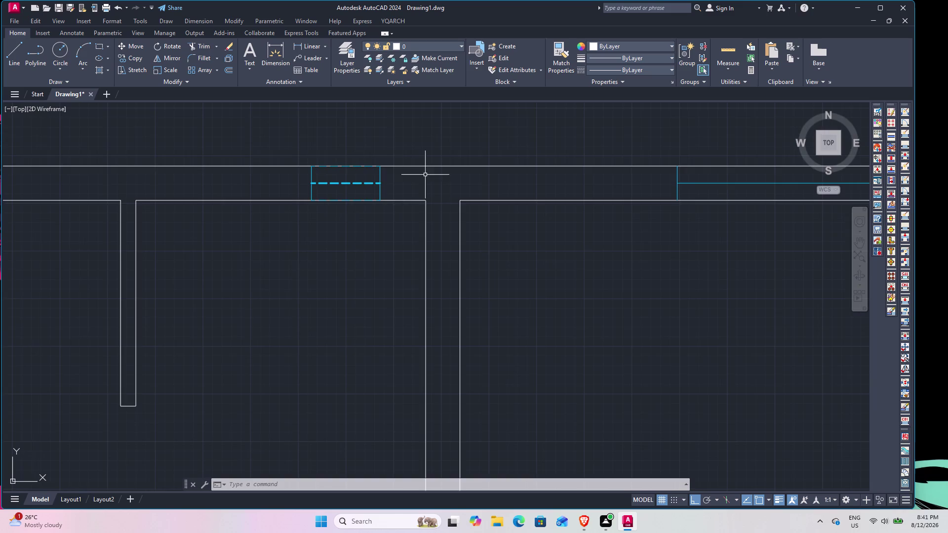
scroll(up, 3)
click(261, 203)
click(264, 207)
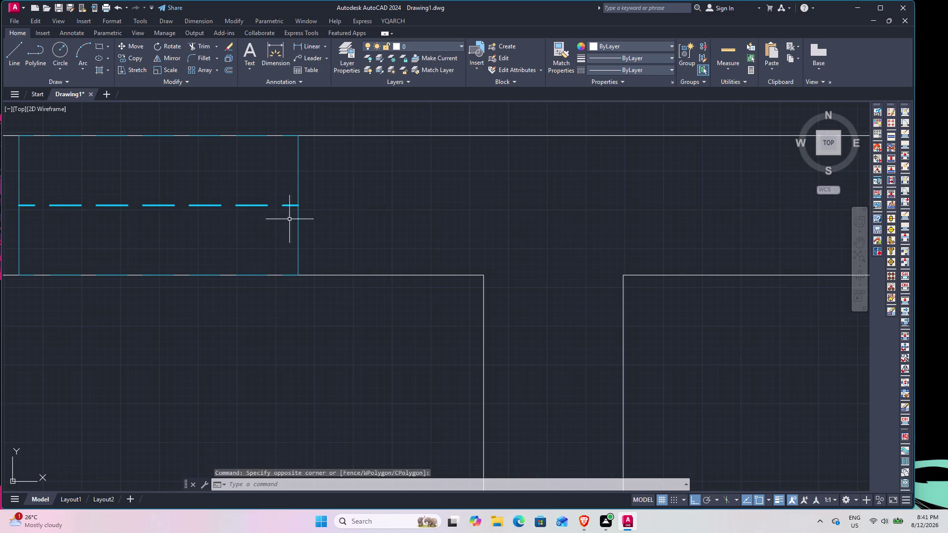
click(294, 222)
click(253, 184)
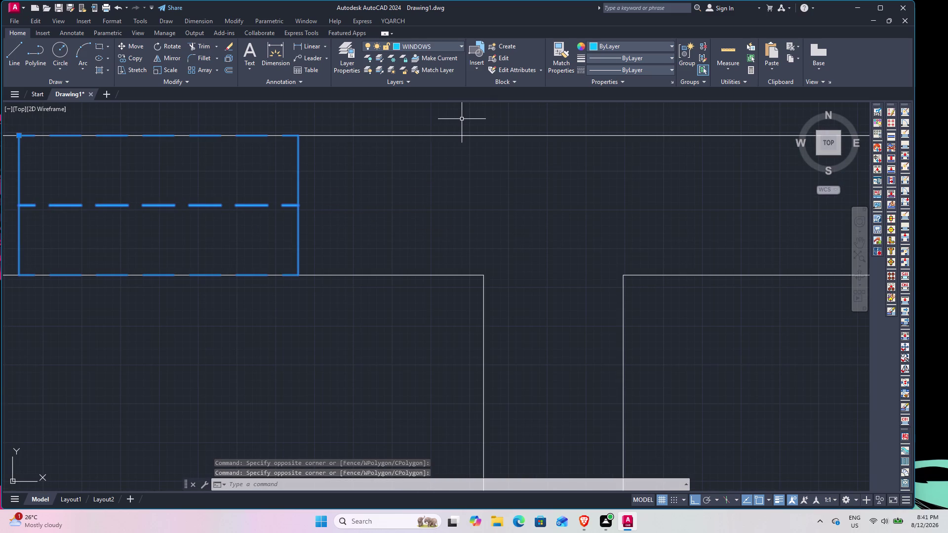
right_click(289, 231)
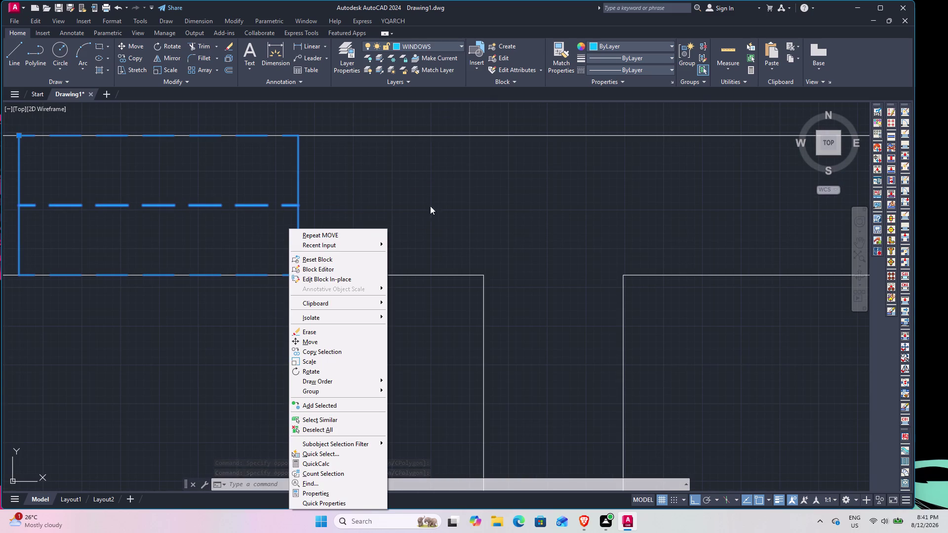
click(344, 267)
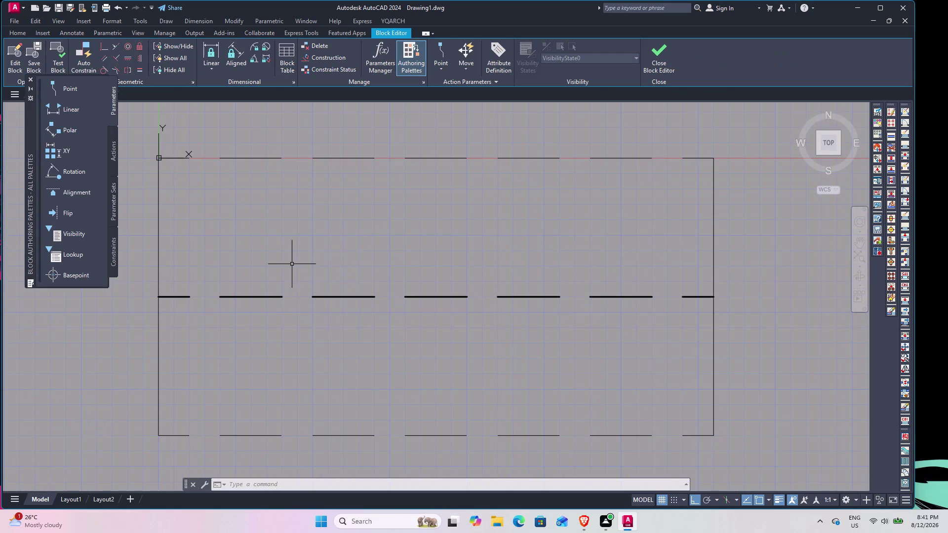
Set the middle dashed line's lineweight to 0.18 mm, then close and save the Block Editor.
click(439, 295)
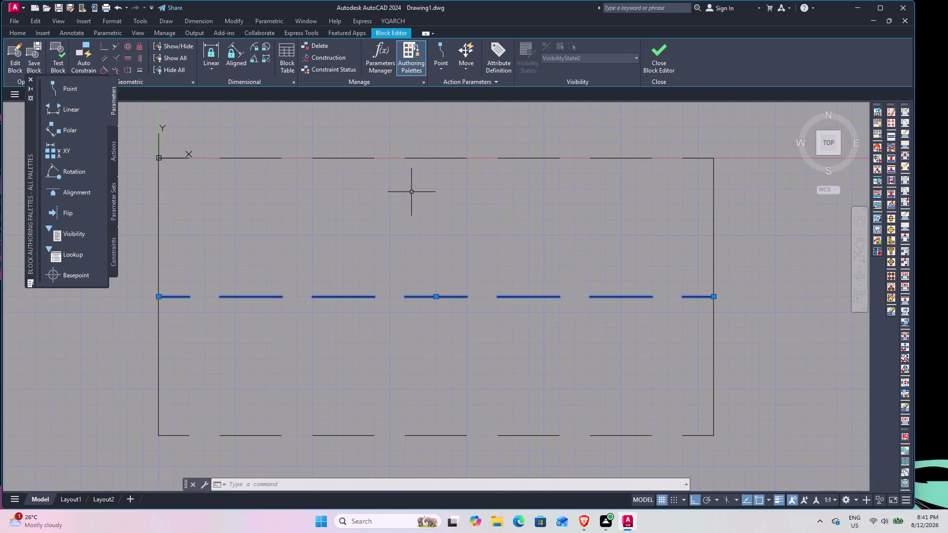
text(PR)
key(space)
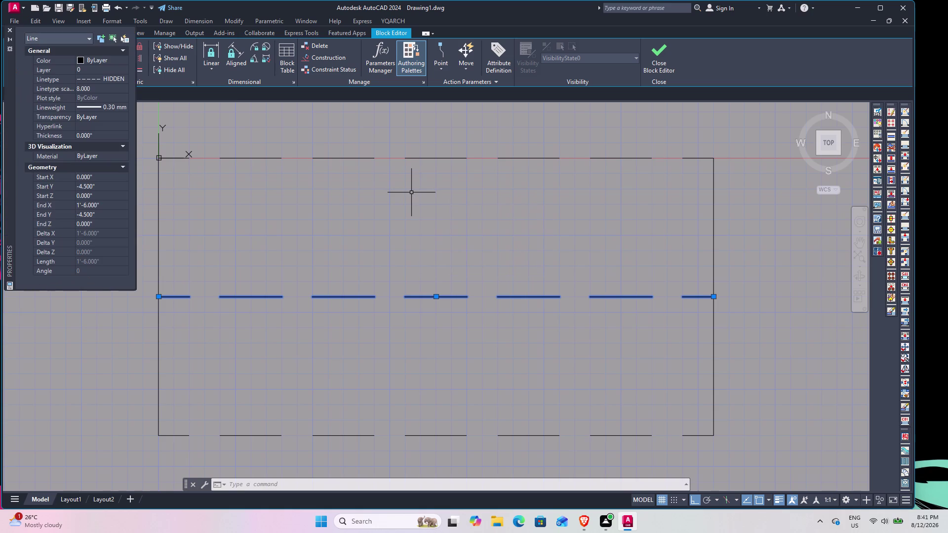
click(127, 107)
click(126, 106)
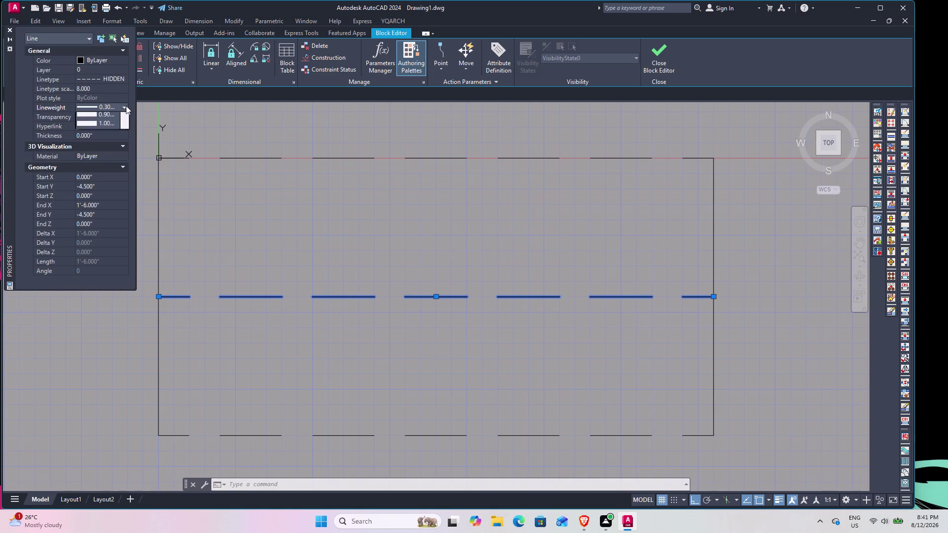
drag(127, 164, 124, 134)
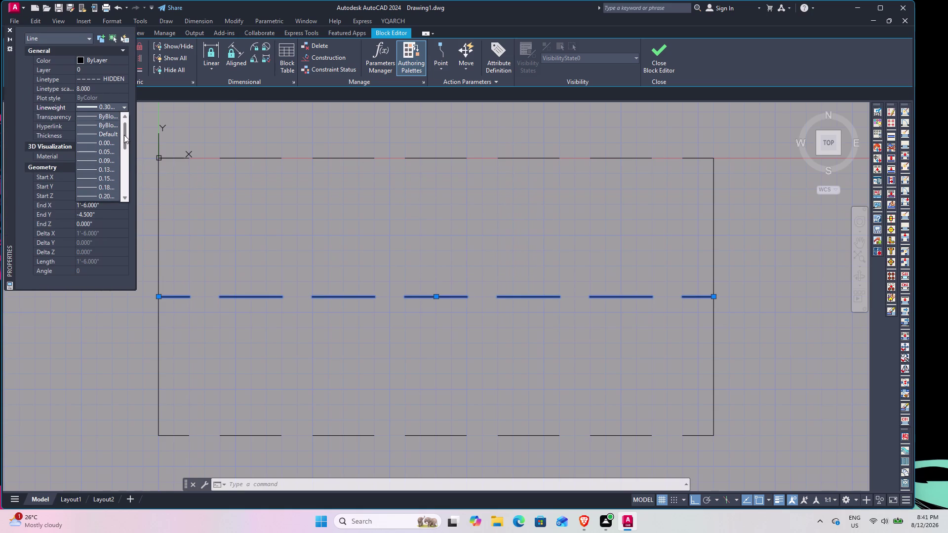
drag(123, 134, 125, 147)
click(100, 140)
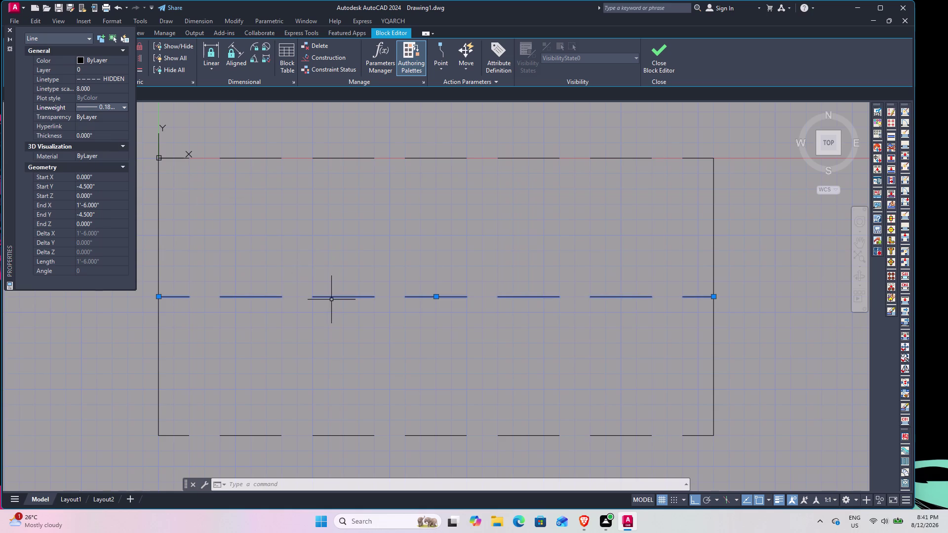
click(657, 52)
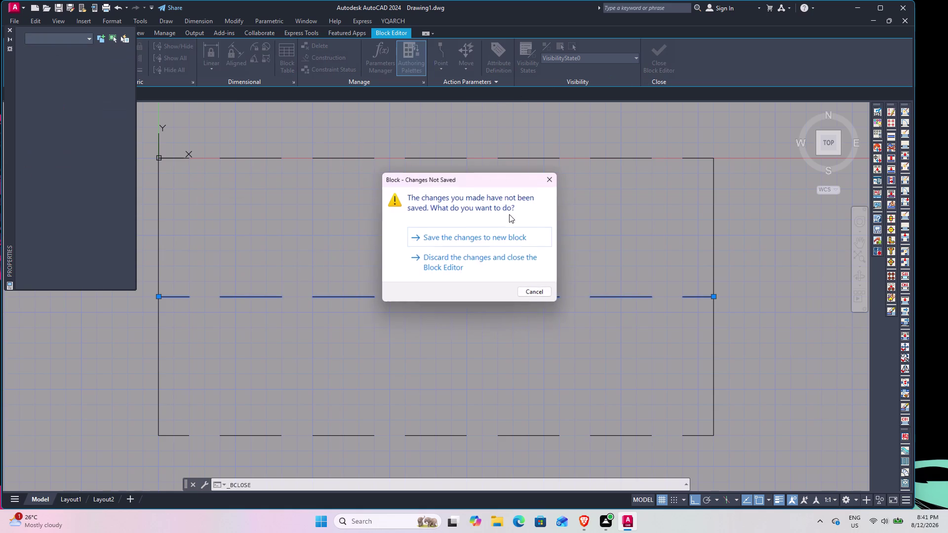
click(480, 237)
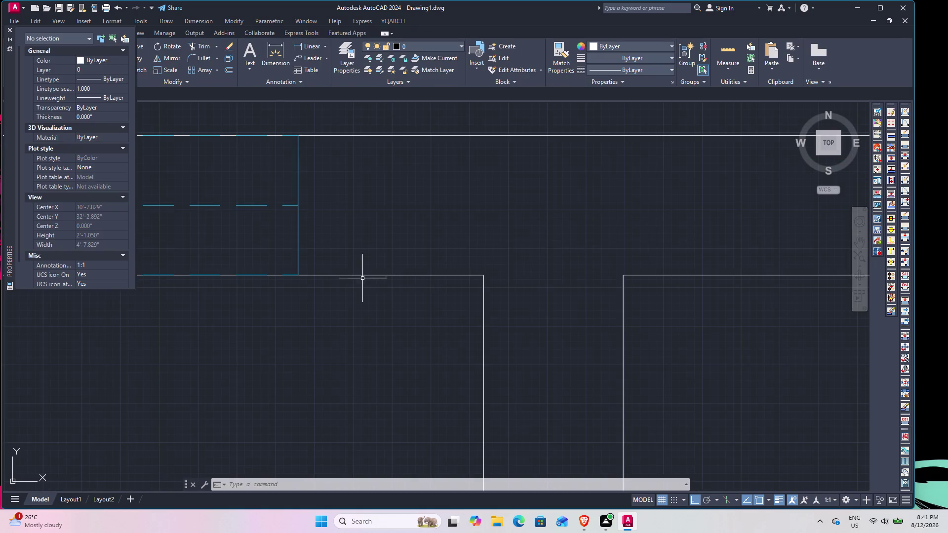
scroll(down, 3)
middle_click(314, 282)
scroll(down, 3)
scroll(down, 3)
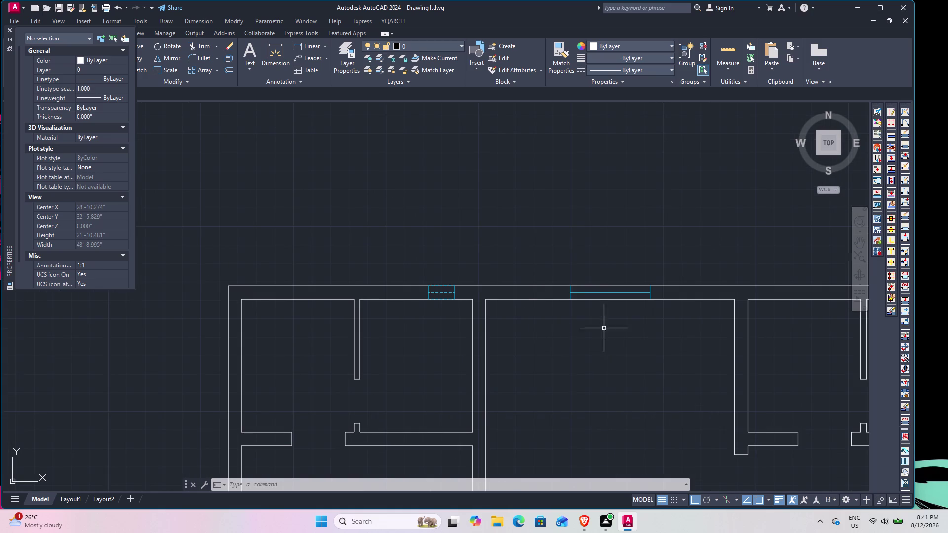
scroll(up, 3)
scroll(up, 3)
middle_drag(327, 305, 385, 303)
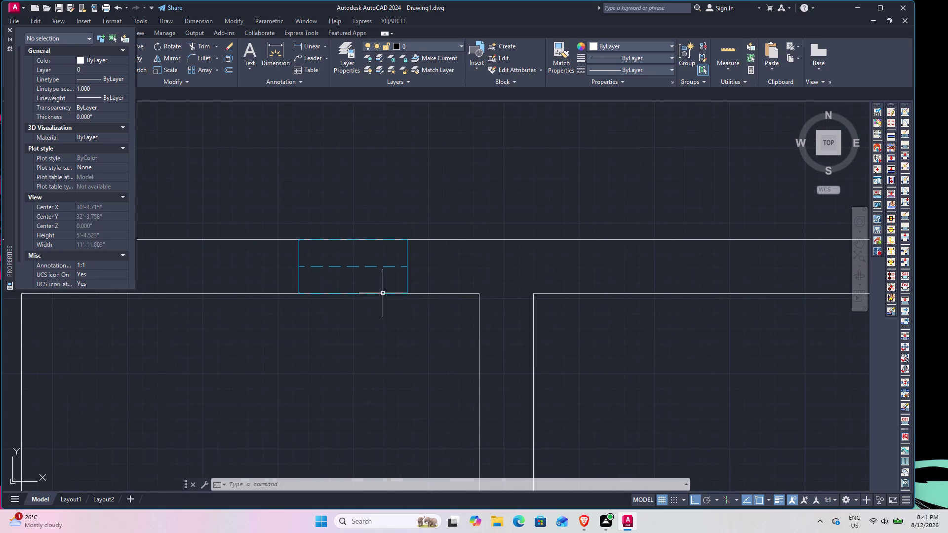
scroll(up, 3)
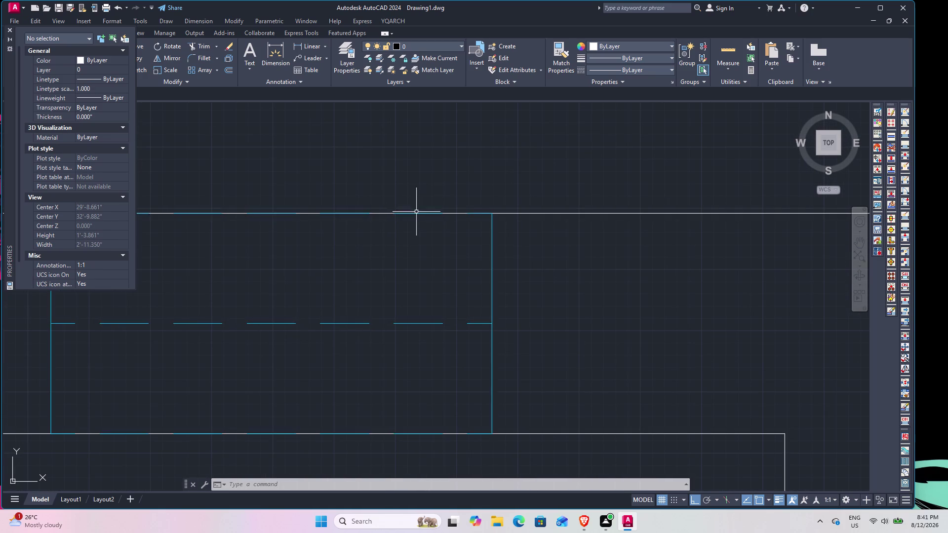
scroll(up, 3)
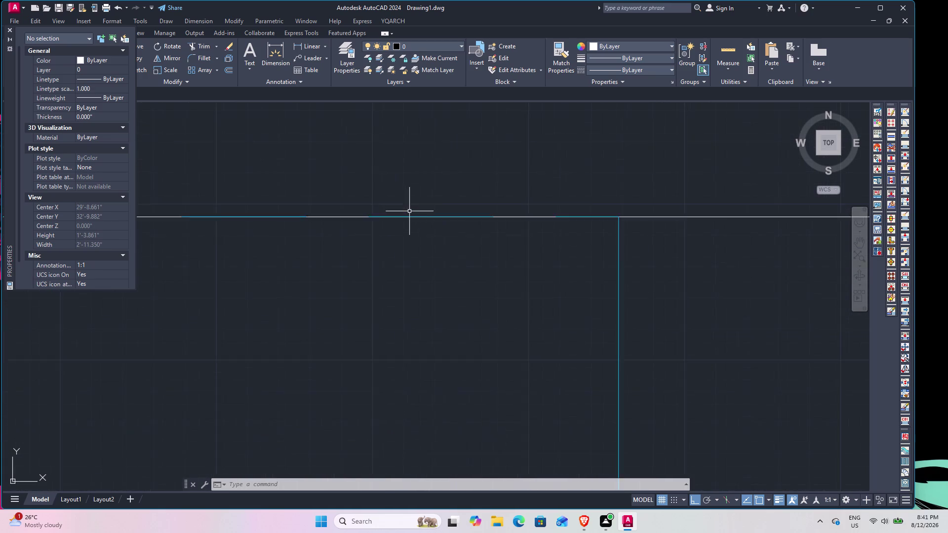
scroll(up, 3)
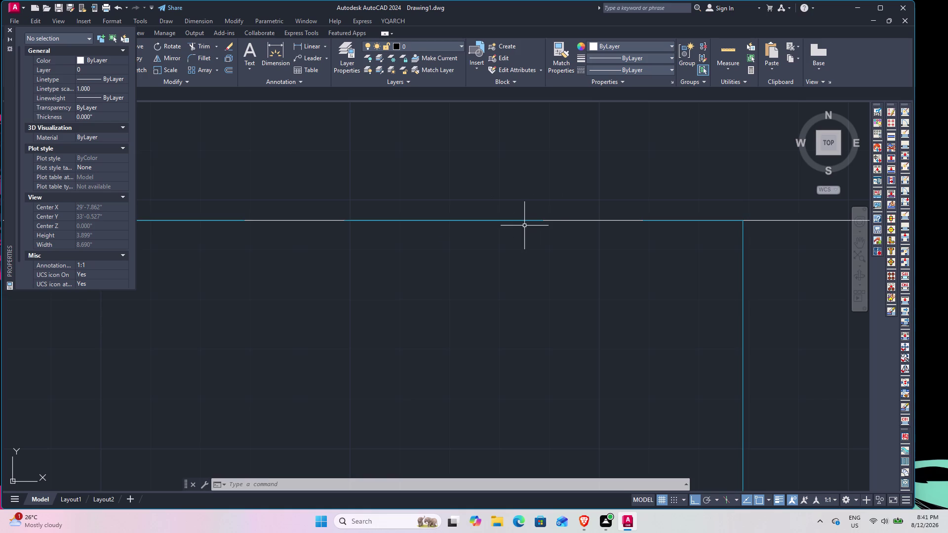
click(524, 225)
scroll(down, 3)
scroll(down, 3)
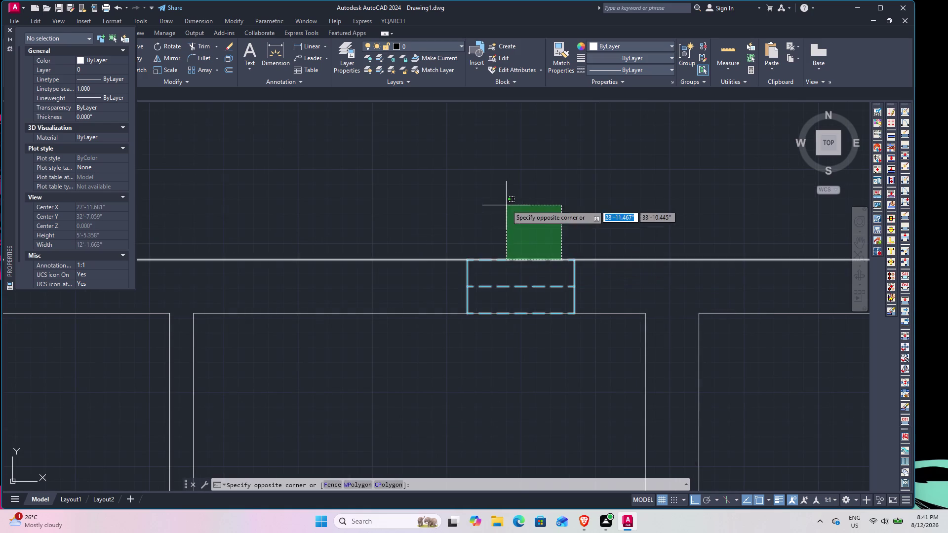
click(506, 205)
scroll(down, 3)
middle_drag(682, 262, 393, 282)
scroll(up, 3)
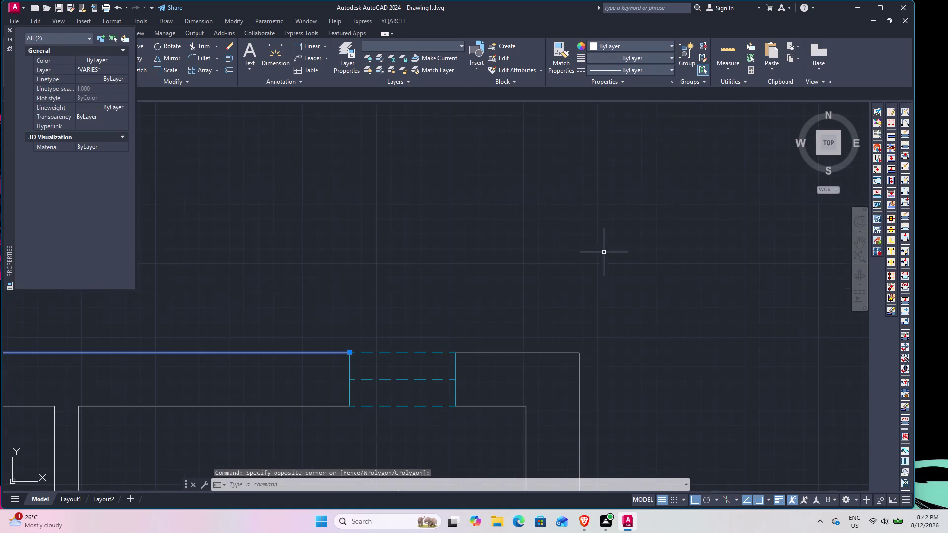
middle_drag(417, 290, 719, 213)
middle_drag(281, 255, 811, 273)
scroll(down, 3)
middle_drag(315, 263, 649, 288)
middle_drag(340, 281, 609, 257)
scroll(up, 3)
click(500, 336)
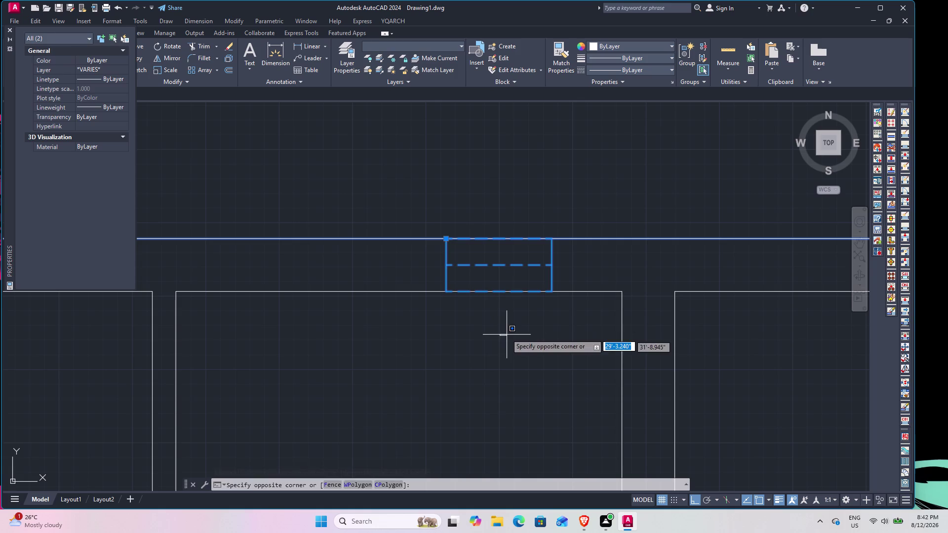
click(507, 333)
key(Escape)
key(Escape)
Fence-trim the top wall line crossing the window opening with TR.
text(TR)
key(space)
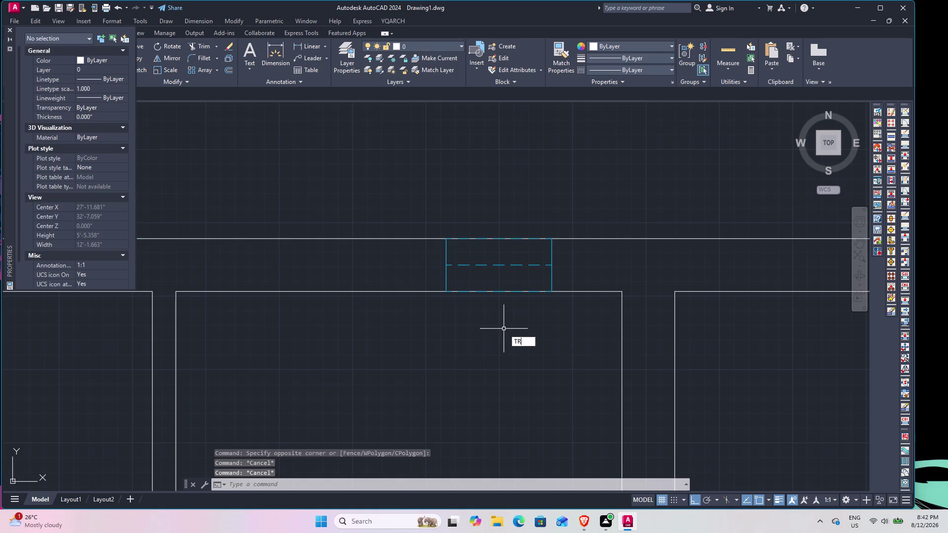
click(504, 300)
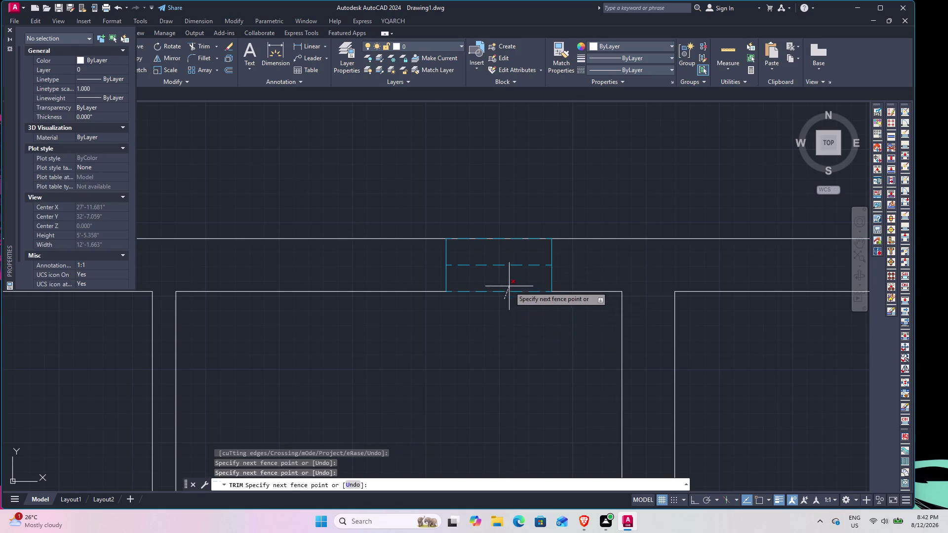
click(507, 276)
click(505, 255)
click(502, 225)
key(Escape)
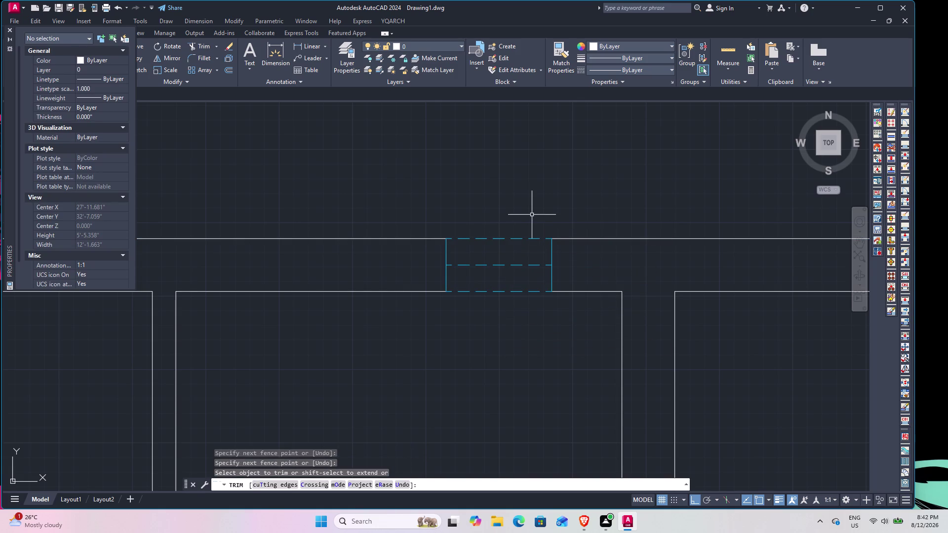
Pan around the plan and close the Properties palette.
scroll(down, 3)
scroll(up, 3)
scroll(up, 3)
scroll(down, 3)
middle_drag(573, 260, 410, 197)
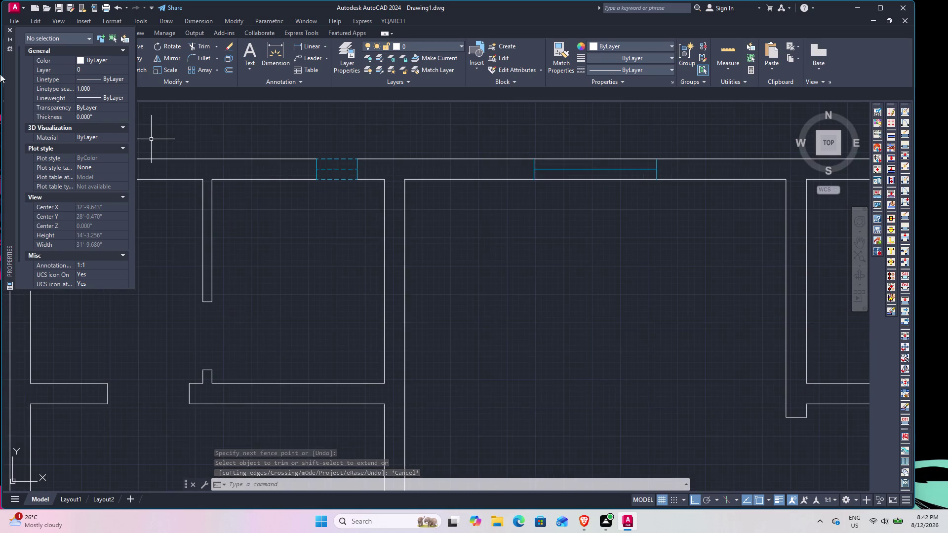
click(12, 29)
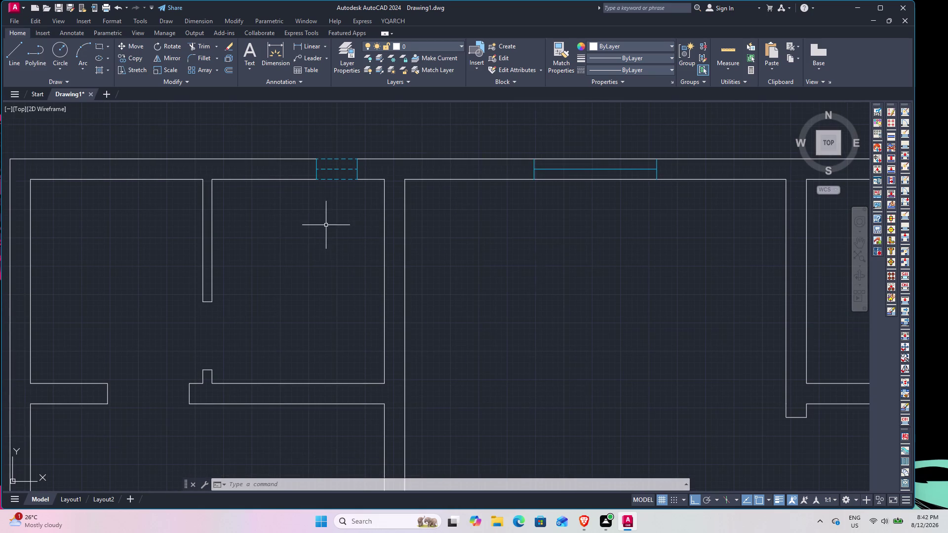
Pan across the floor plan to survey the drawing.
scroll(down, 3)
middle_drag(295, 281, 193, 282)
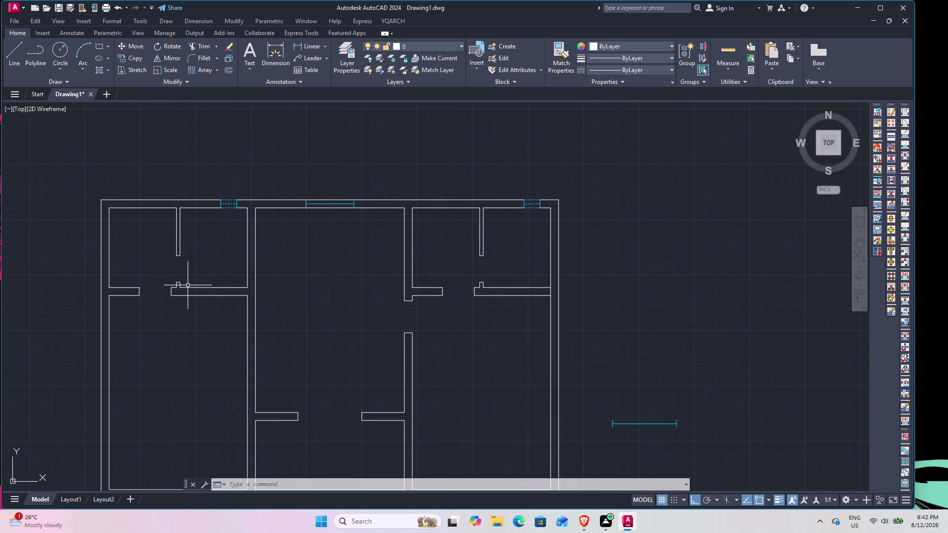
middle_drag(182, 276, 211, 232)
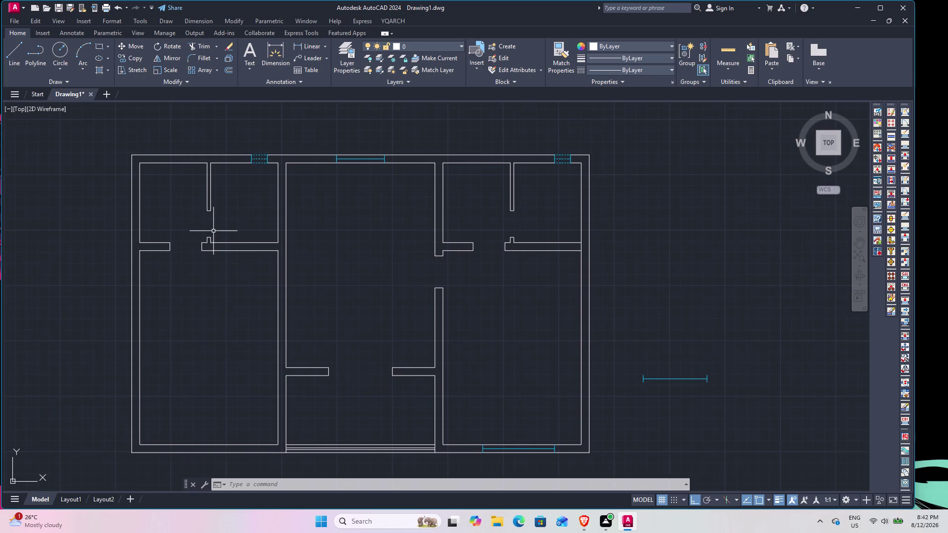
middle_drag(256, 222, 258, 207)
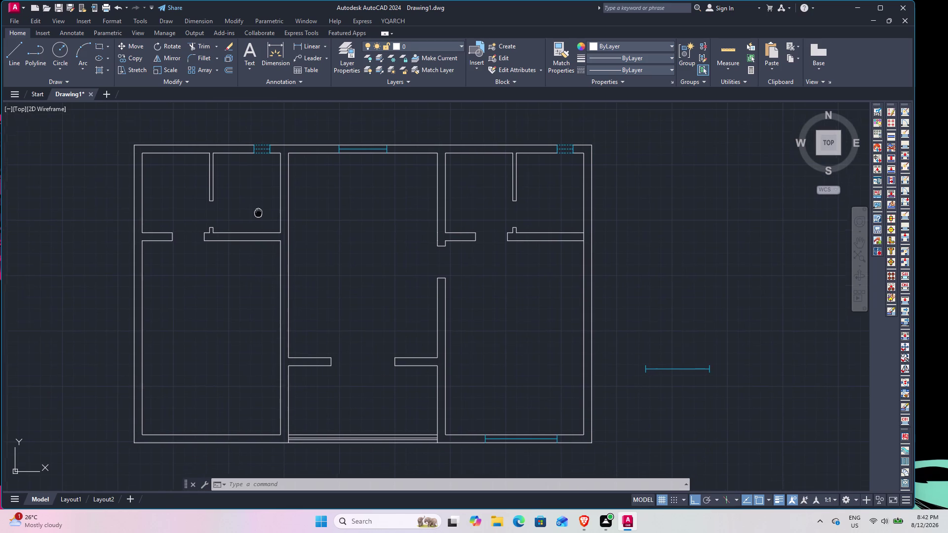
middle_drag(259, 206, 265, 190)
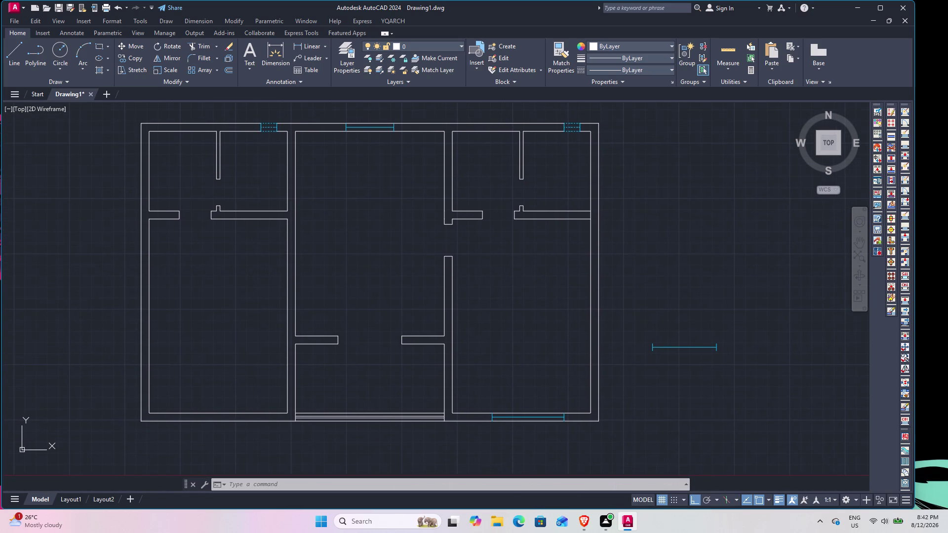
middle_drag(266, 190, 248, 235)
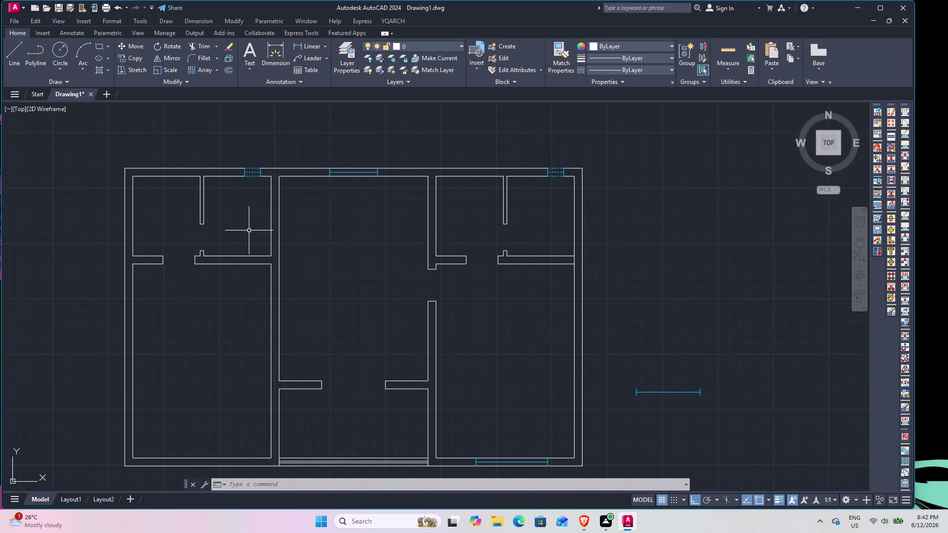
middle_drag(236, 264, 279, 219)
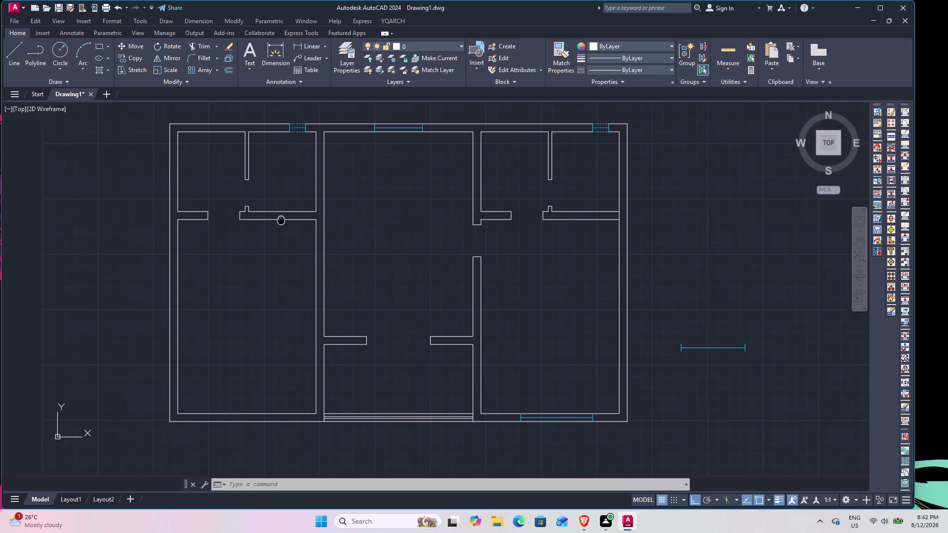
middle_drag(279, 219, 285, 219)
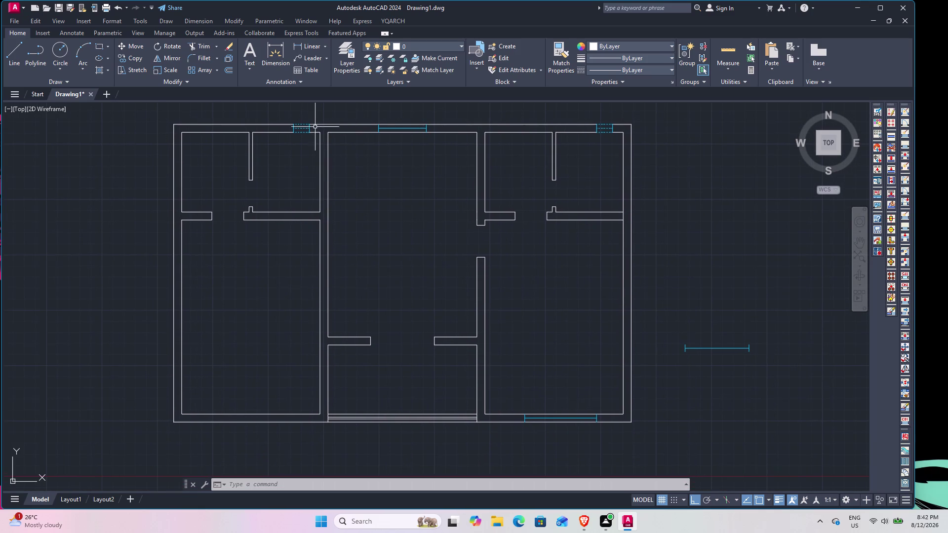
Zoom in on the left top-wall window and select its block.
scroll(up, 3)
scroll(up, 3)
middle_drag(254, 134, 270, 236)
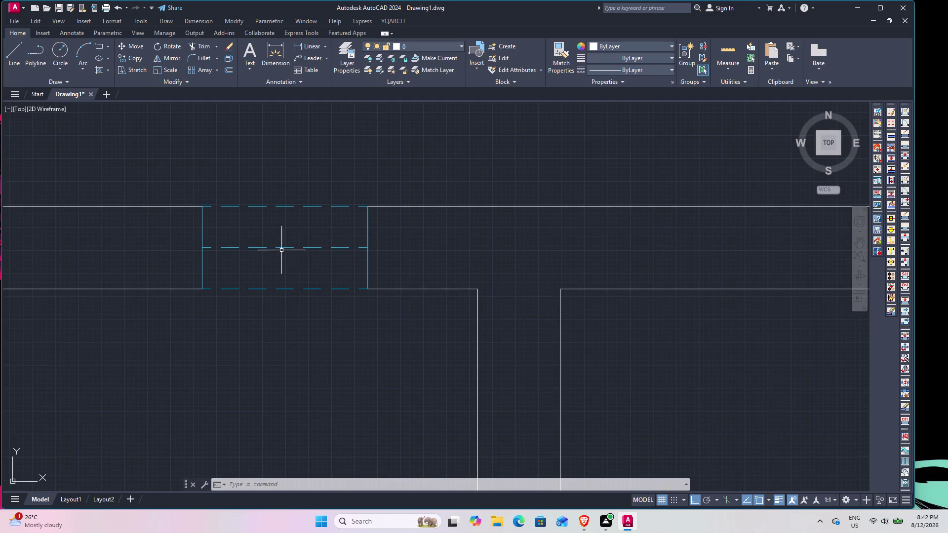
drag(411, 261, 394, 252)
click(341, 230)
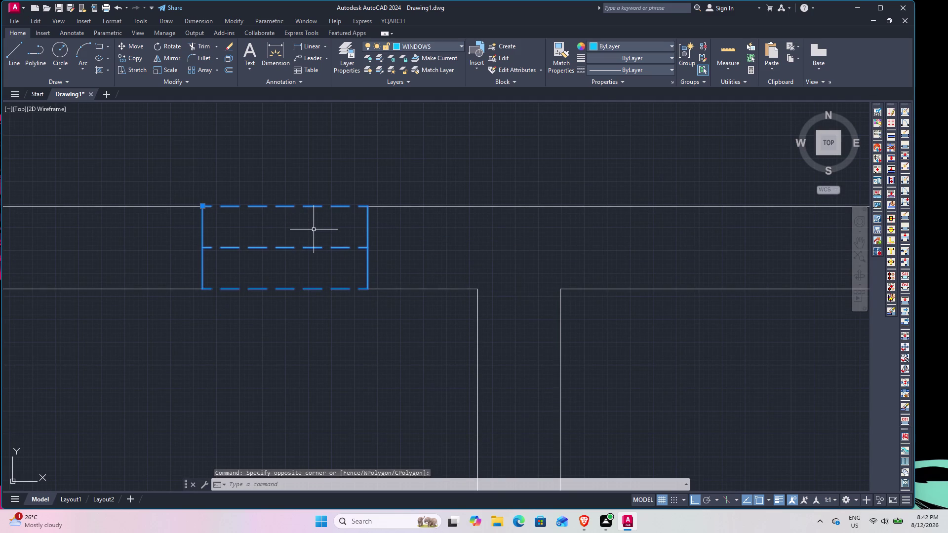
Open the left window block in the Block Editor and dock the authoring palette.
right_click(314, 230)
click(339, 271)
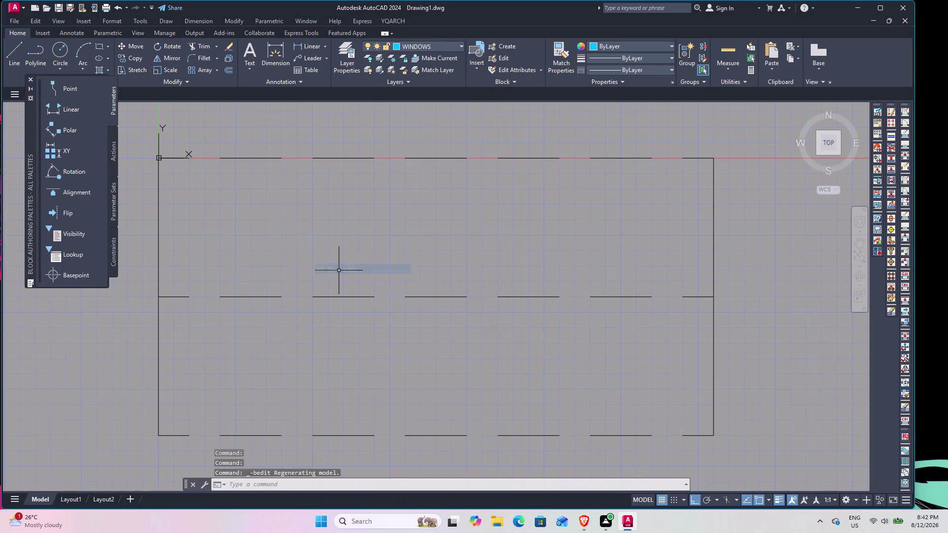
click(396, 157)
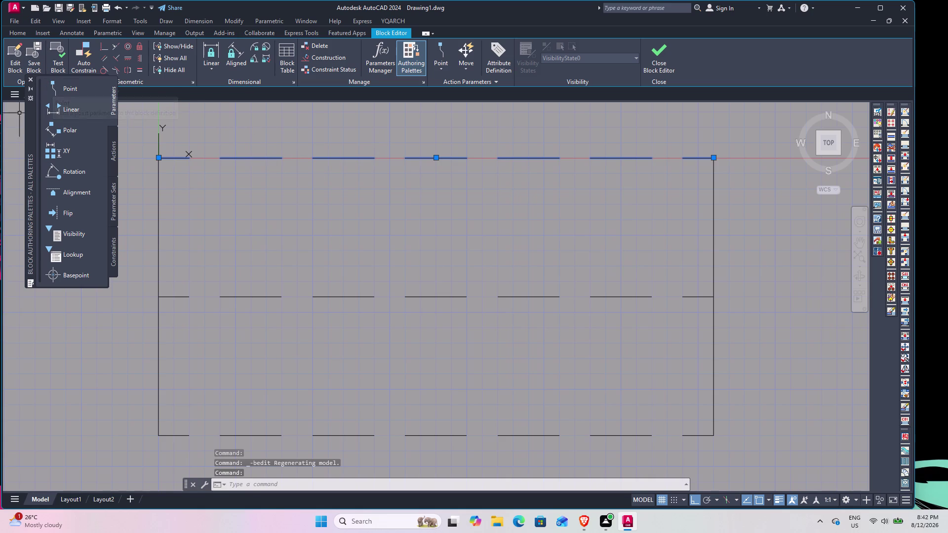
drag(29, 113, 22, 136)
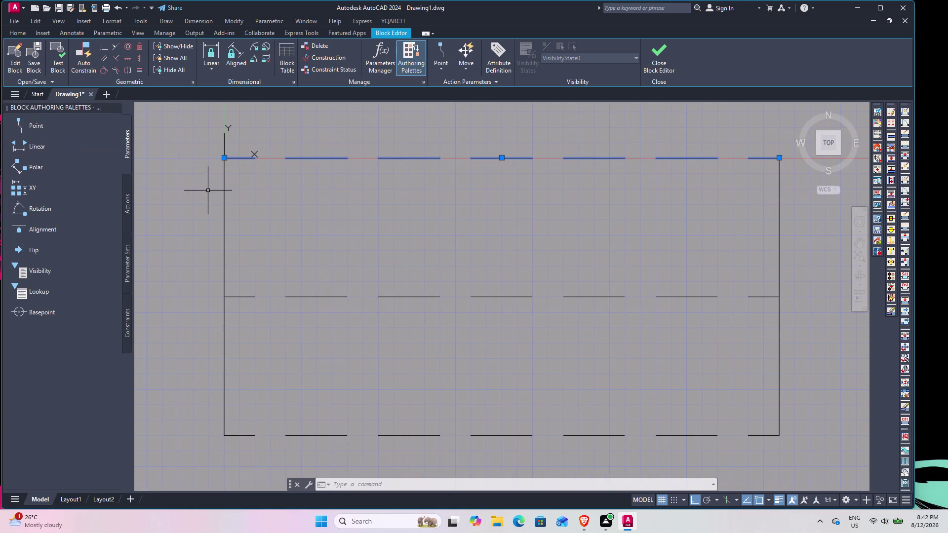
Set the block's top outline lines to White in Properties.
right_click(498, 155)
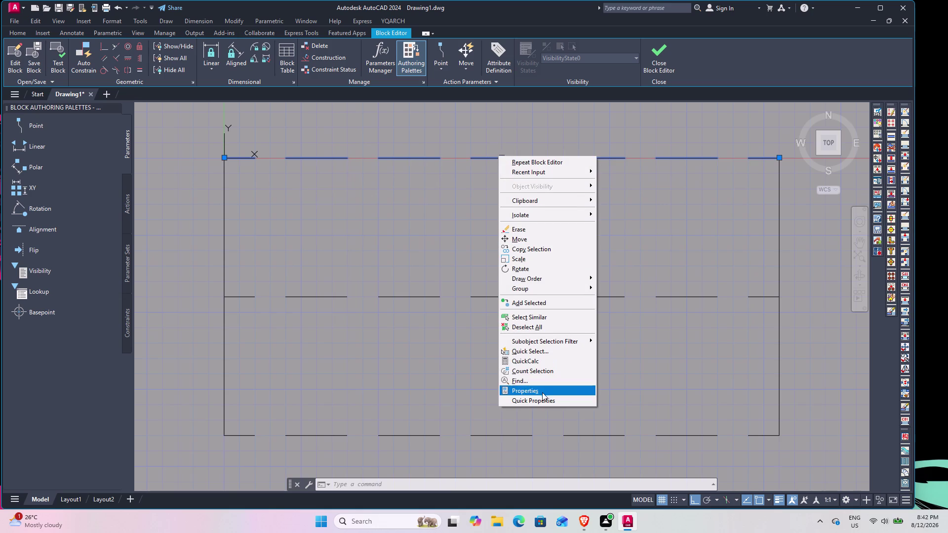
click(541, 390)
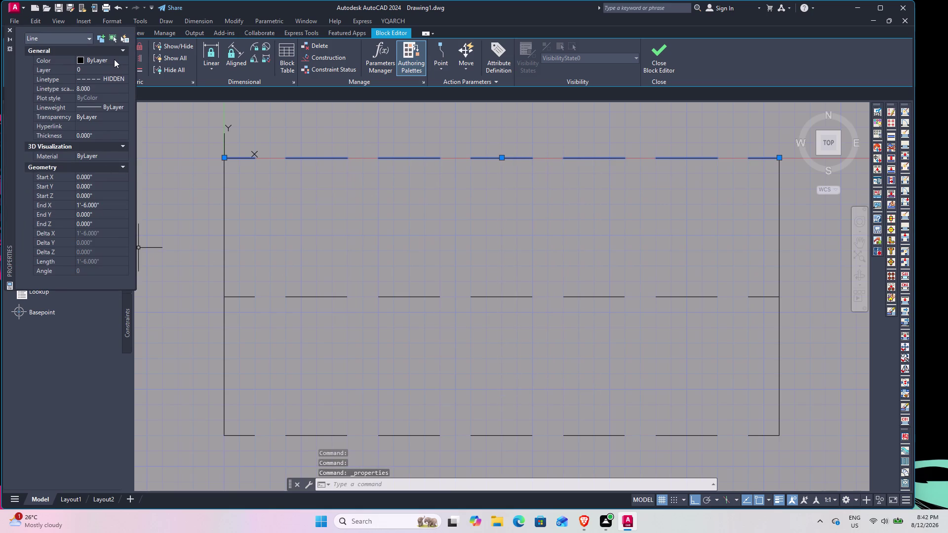
click(125, 59)
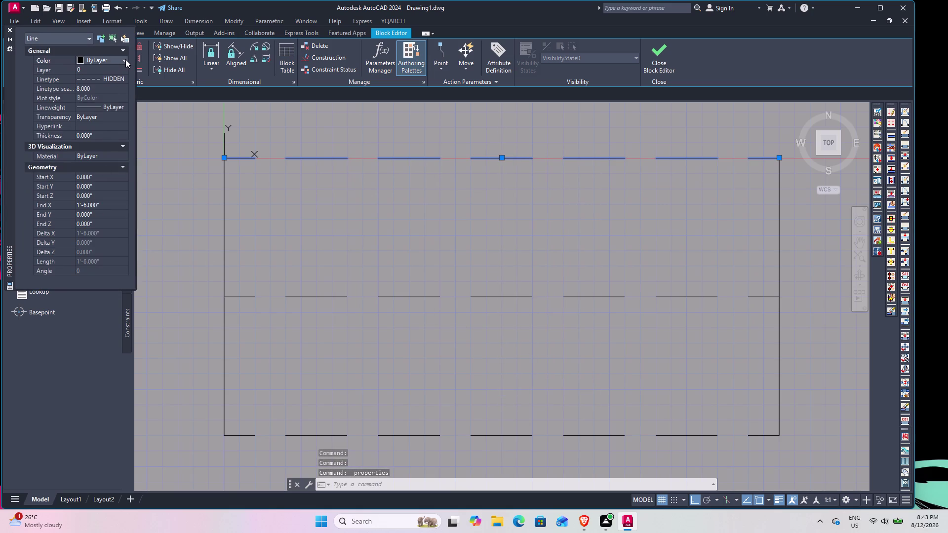
click(123, 58)
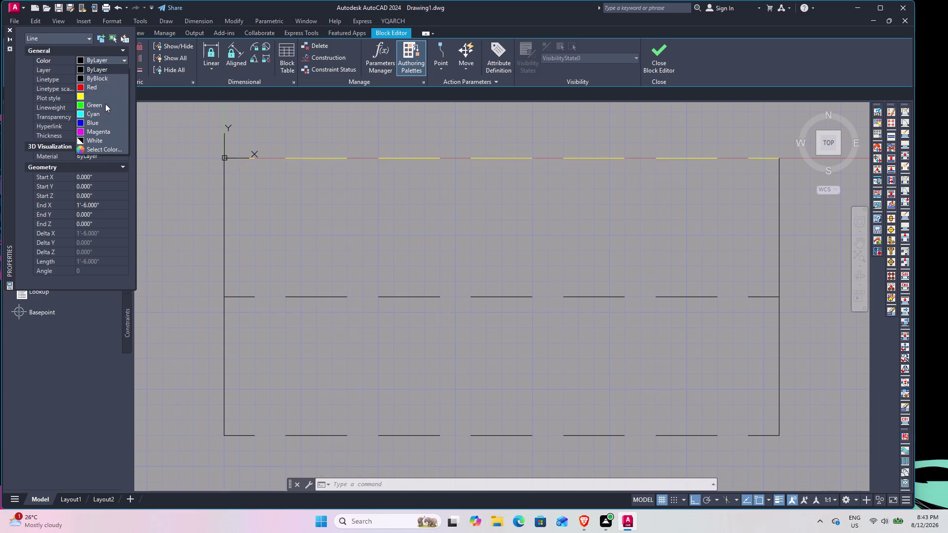
scroll(down, 3)
click(106, 139)
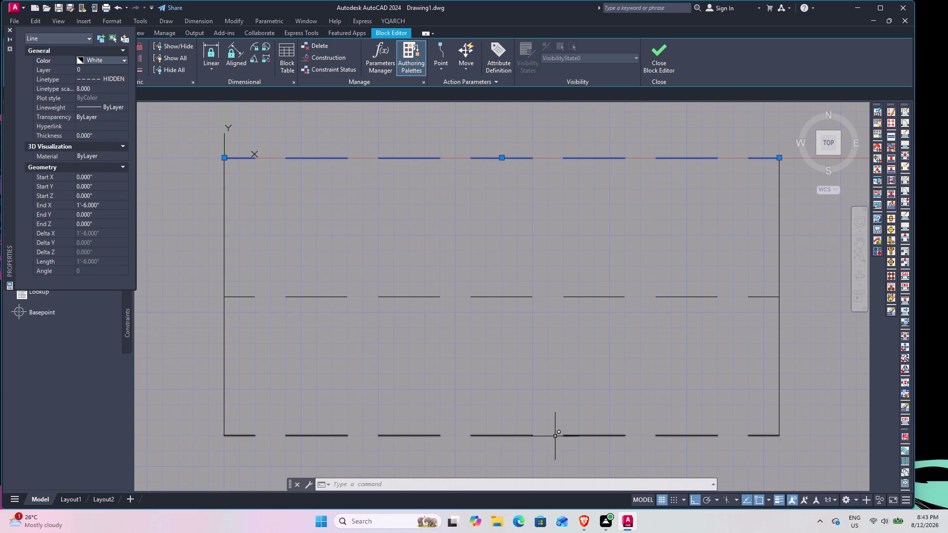
Select the bottom lines, change their layer, and close the Block Editor.
click(571, 437)
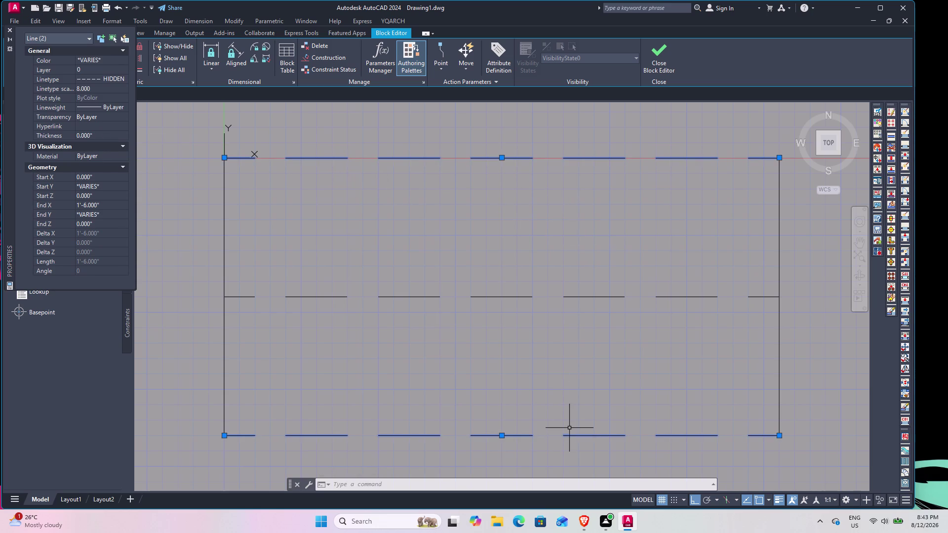
right_click(569, 428)
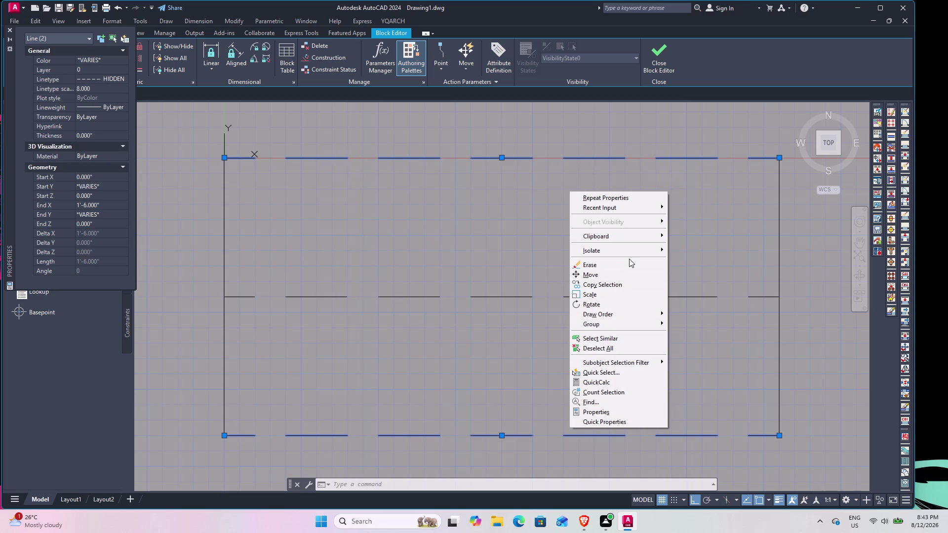
click(633, 415)
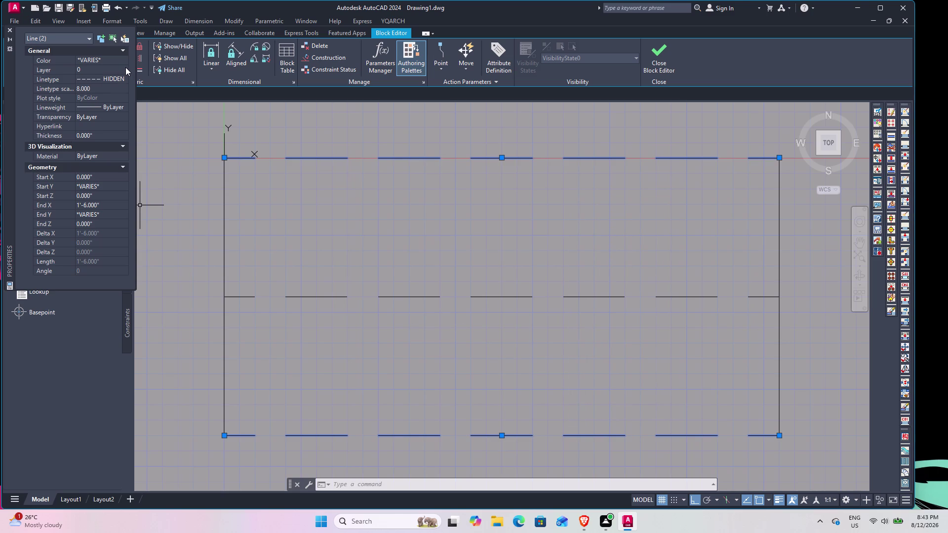
click(126, 67)
click(120, 67)
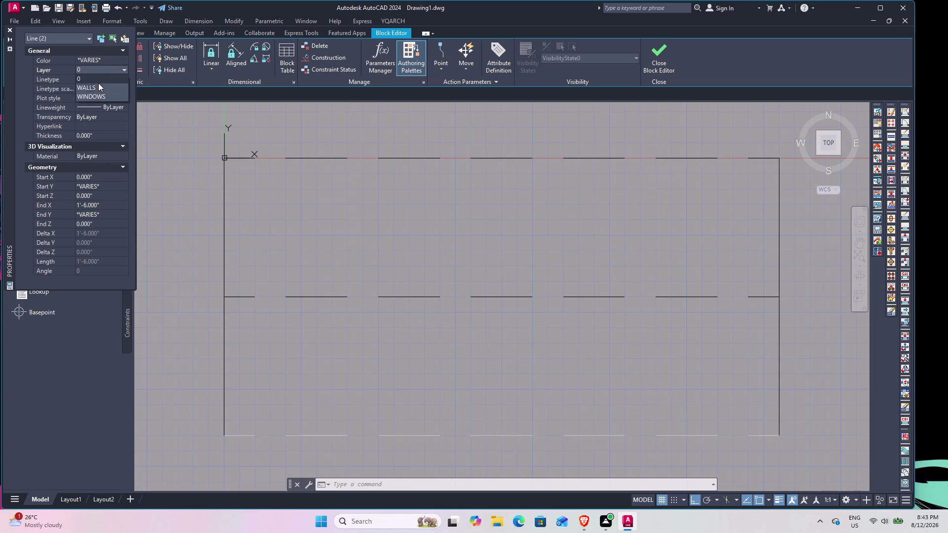
click(99, 80)
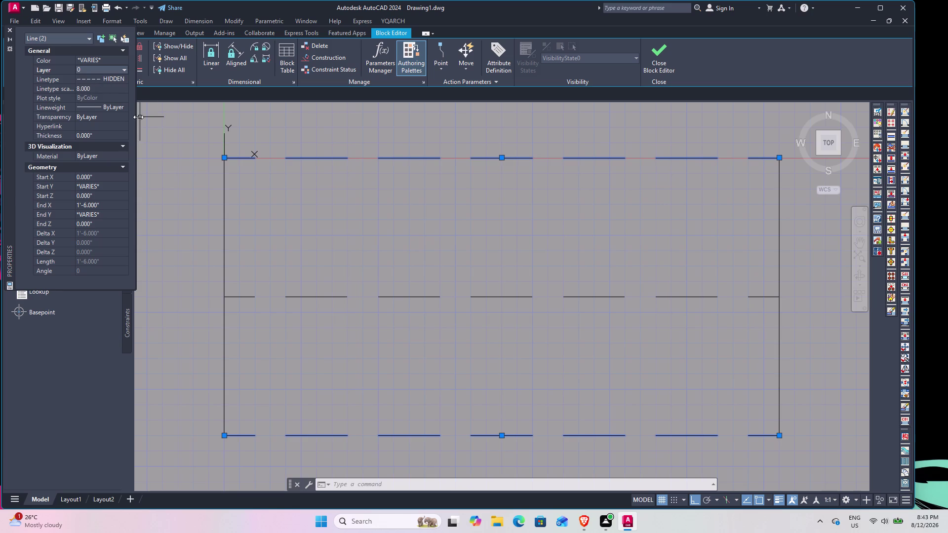
click(650, 55)
click(449, 241)
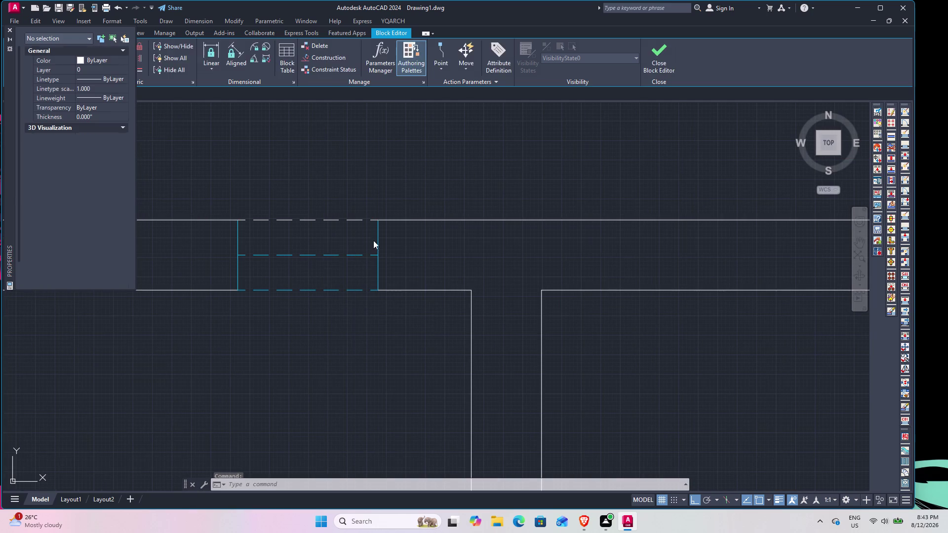
Select the edited window block and set its colour to ByBlock.
drag(406, 269, 396, 264)
click(342, 240)
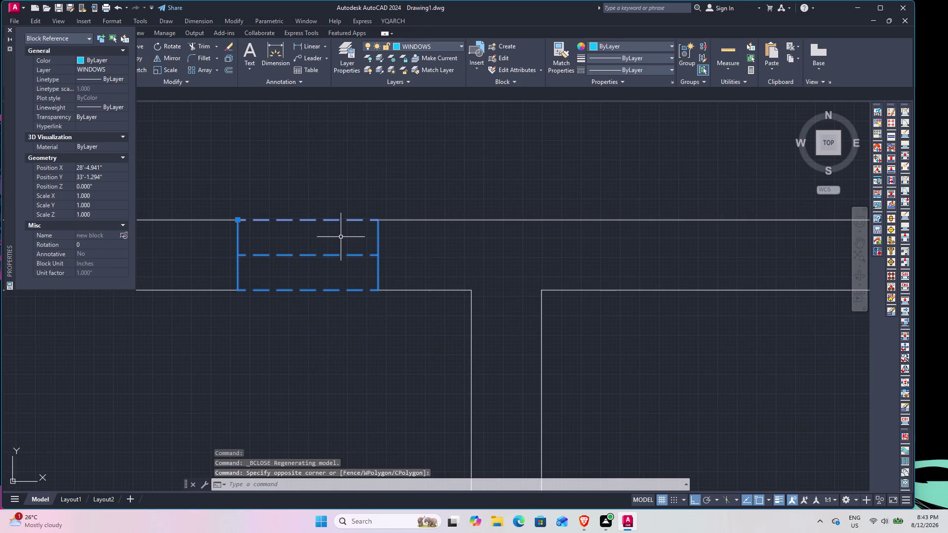
right_click(338, 234)
click(375, 497)
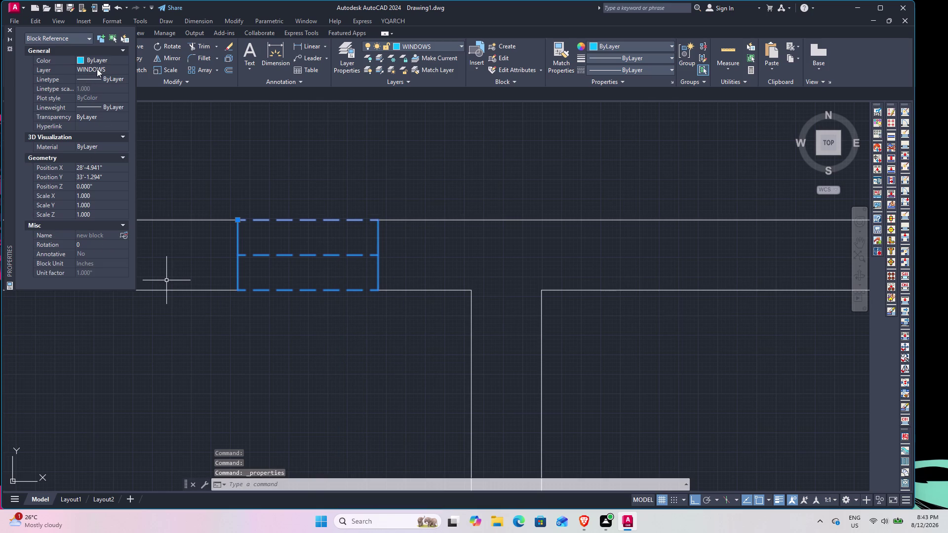
click(122, 60)
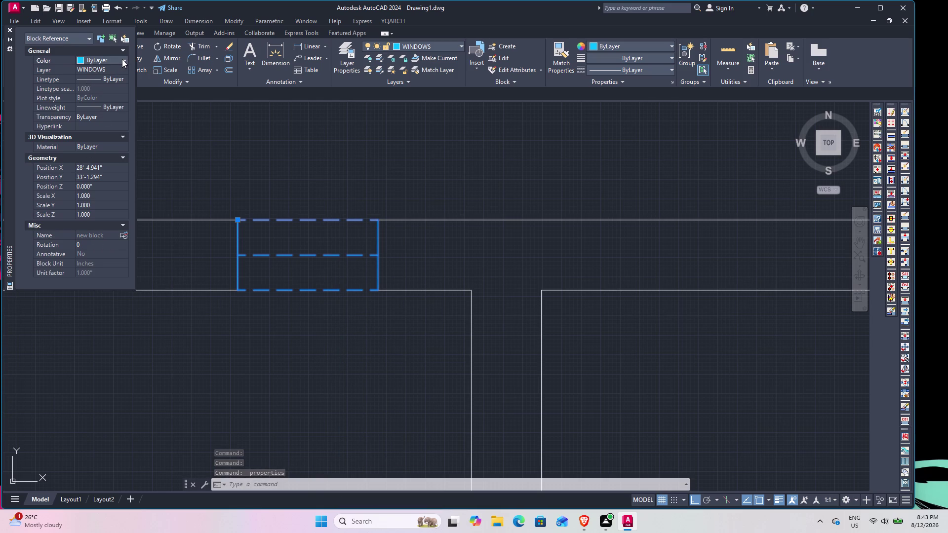
click(122, 60)
click(104, 79)
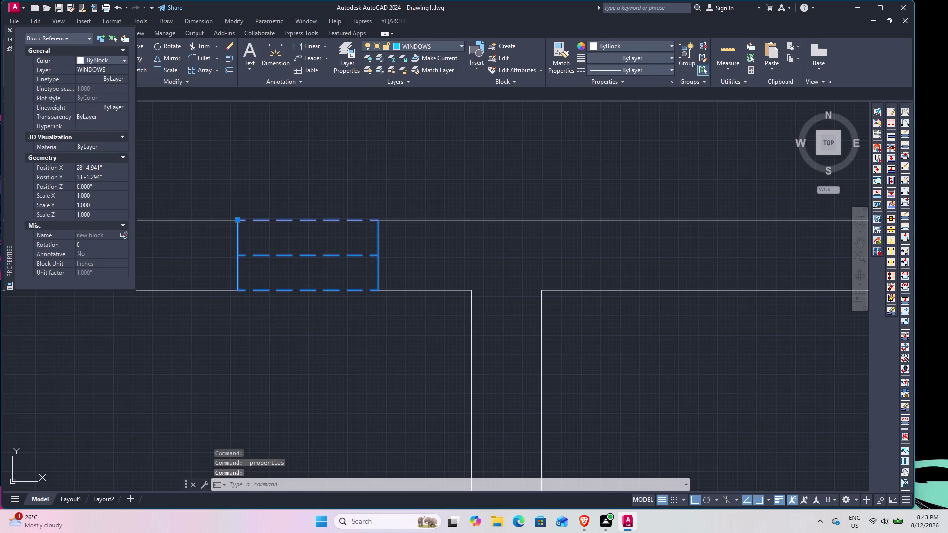
Reselect the window block and reopen its definition in the Block Editor.
double_click(455, 269)
key(Escape)
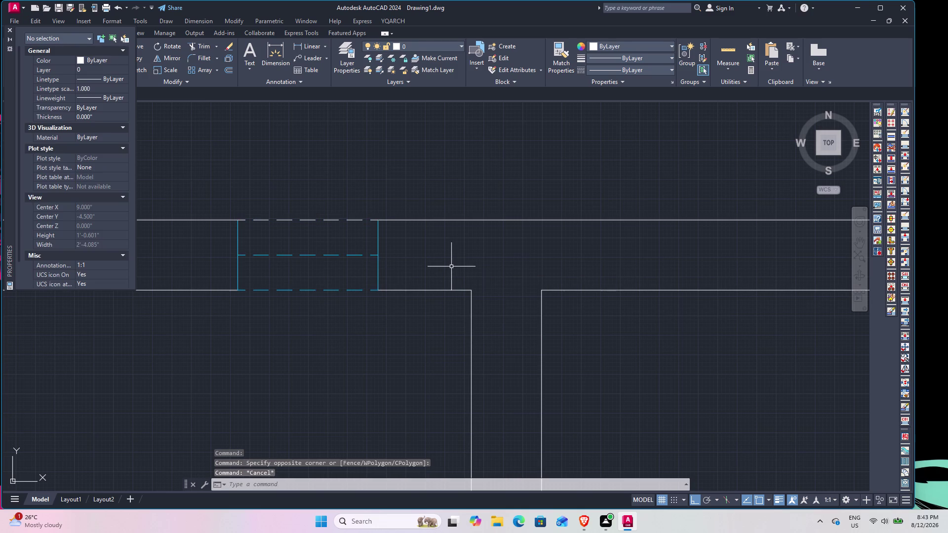
click(400, 257)
click(343, 249)
right_click(370, 200)
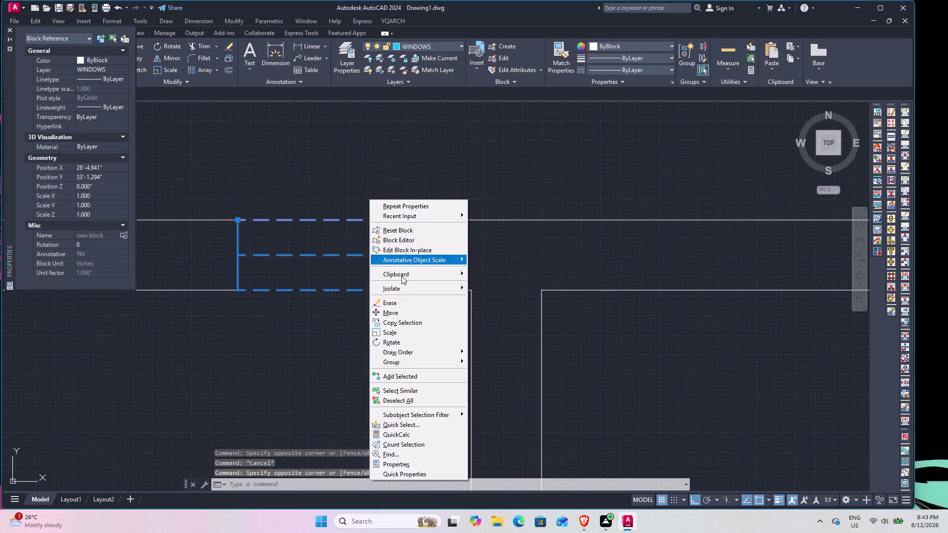
click(409, 243)
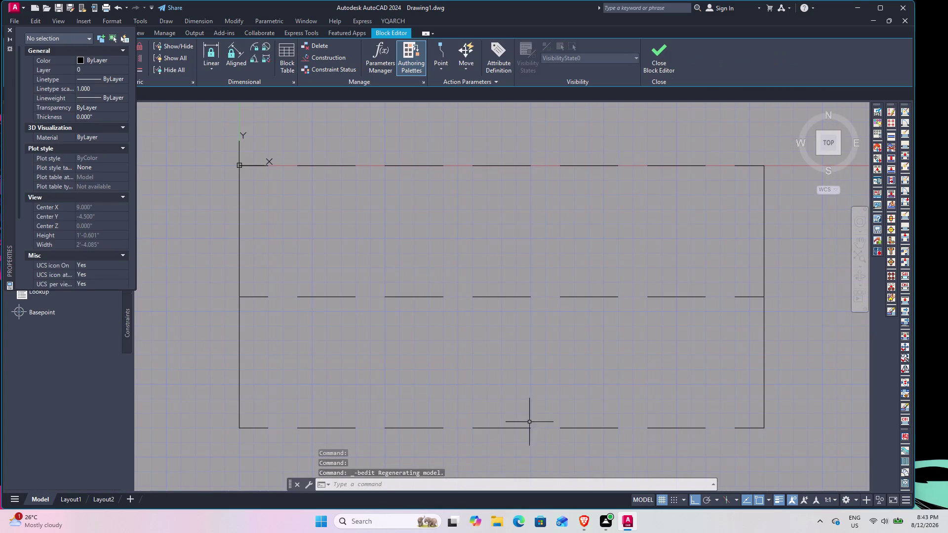
Set the window's bottom dashed lines to White in Properties.
click(521, 426)
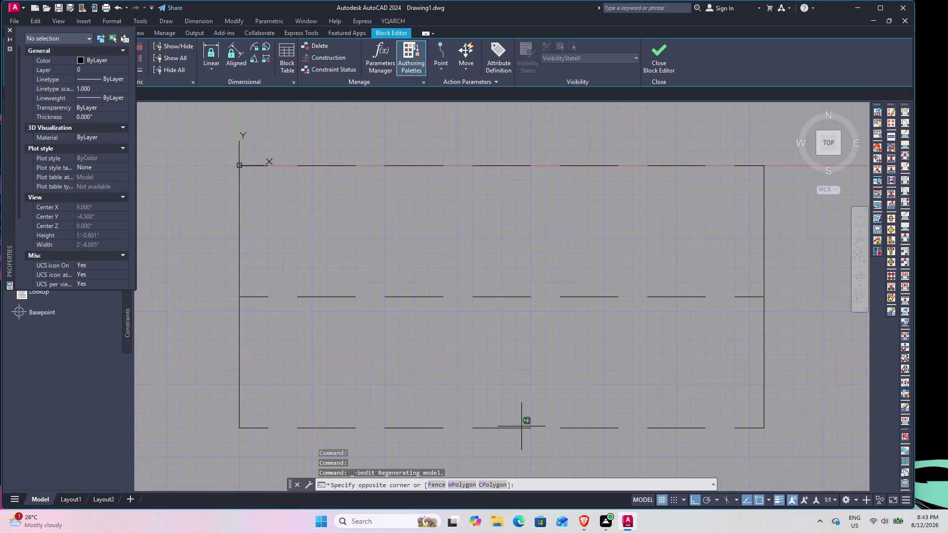
click(521, 434)
right_click(521, 435)
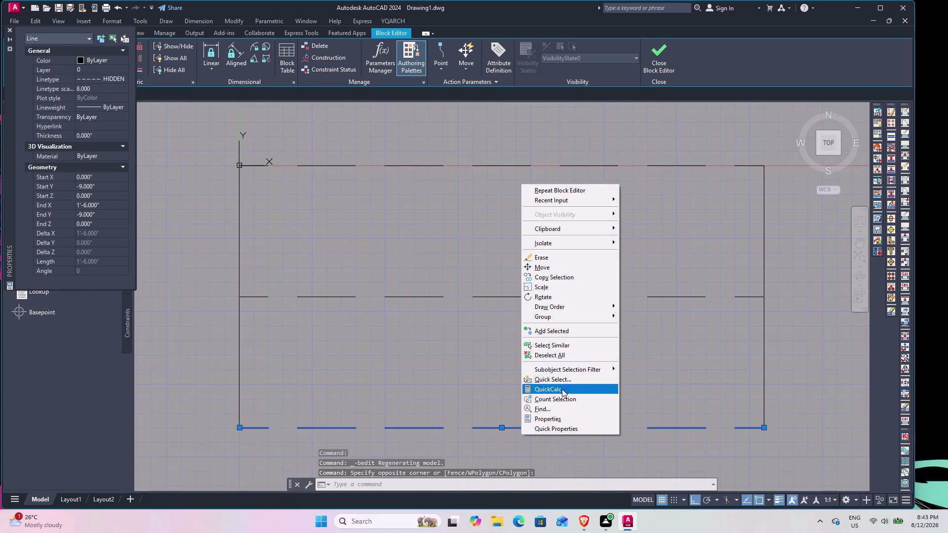
click(565, 419)
click(123, 61)
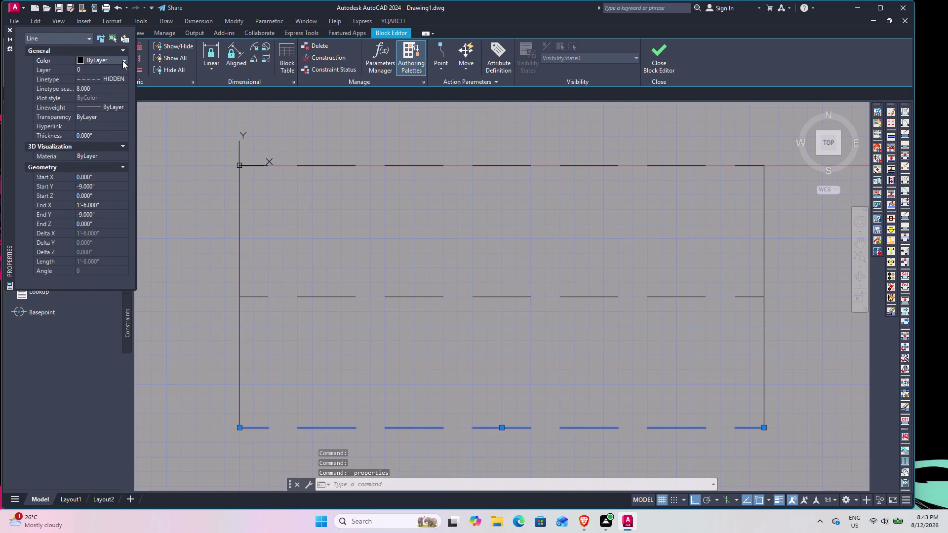
click(123, 61)
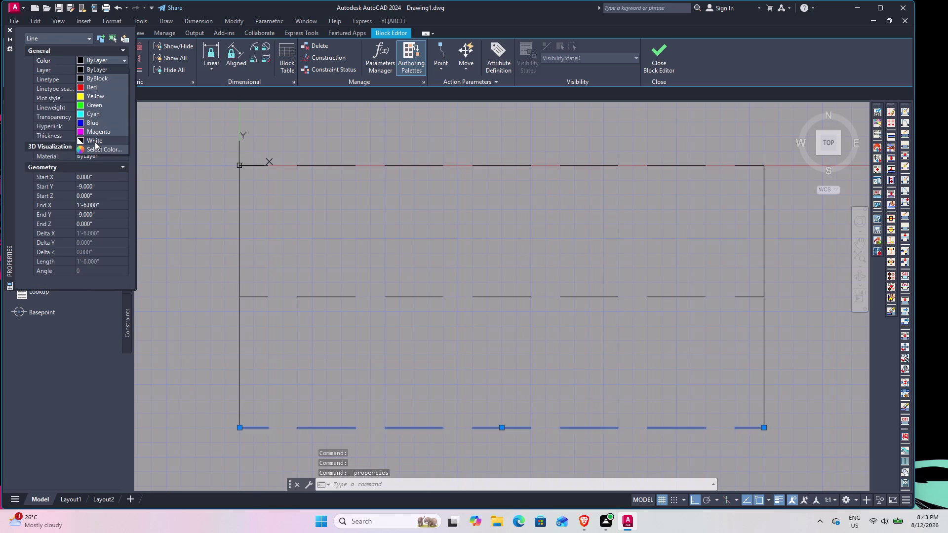
click(96, 141)
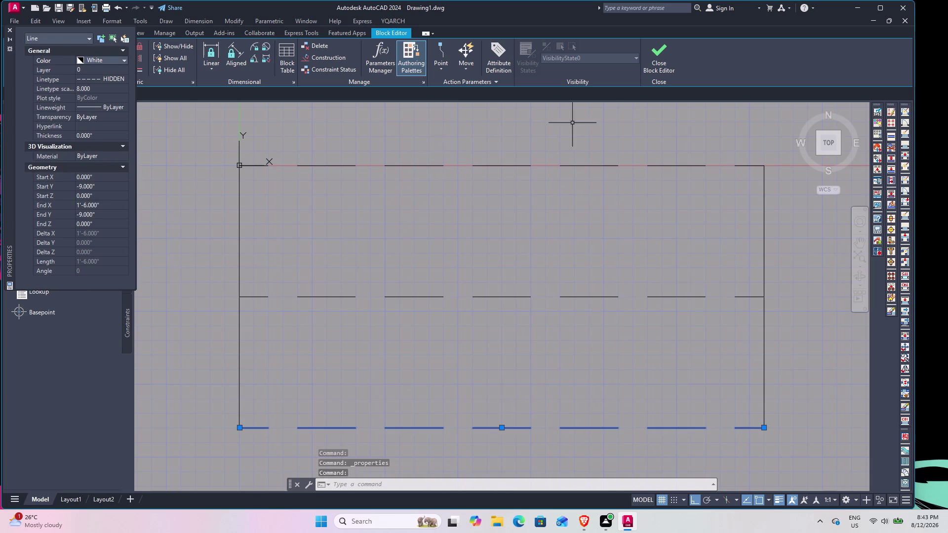
Close the Block Editor, saving the block changes.
click(658, 47)
click(429, 236)
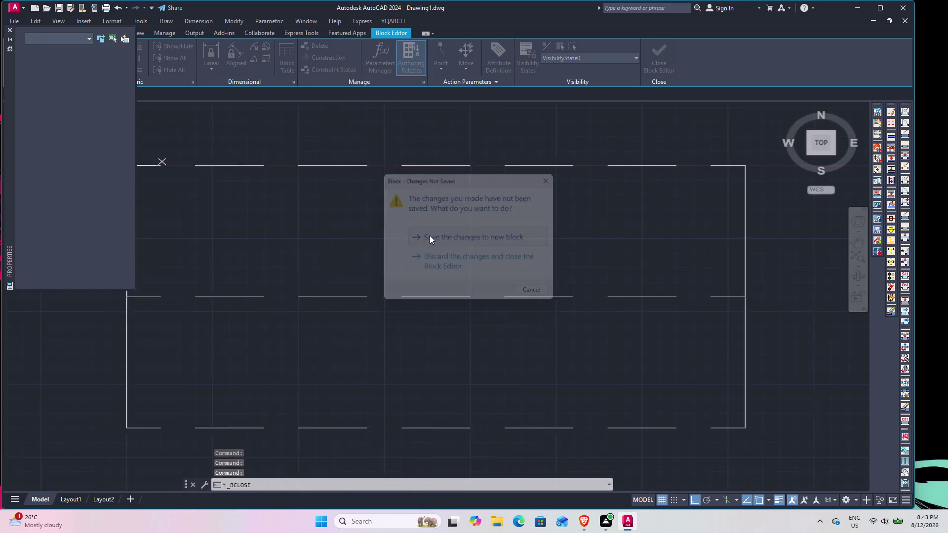
scroll(down, 3)
scroll(down, 3)
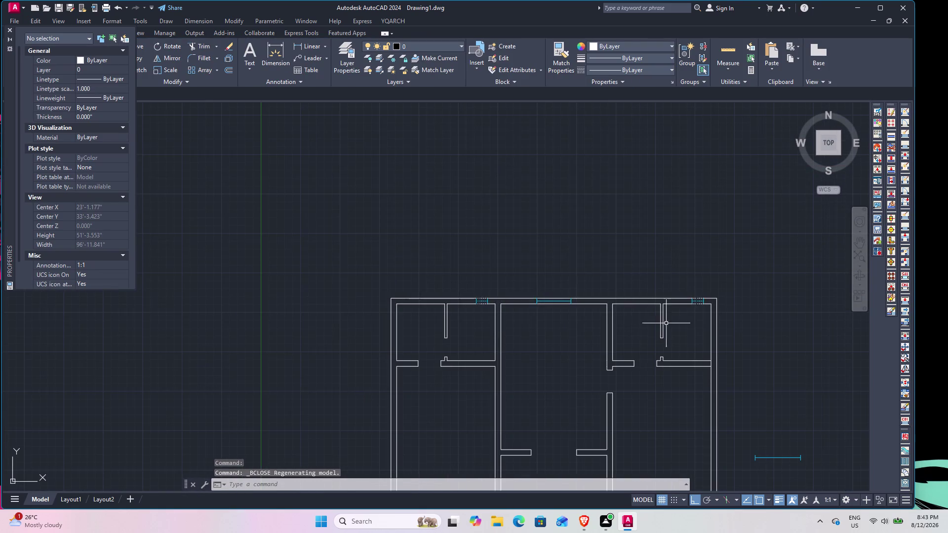
scroll(up, 3)
middle_drag(470, 332, 657, 226)
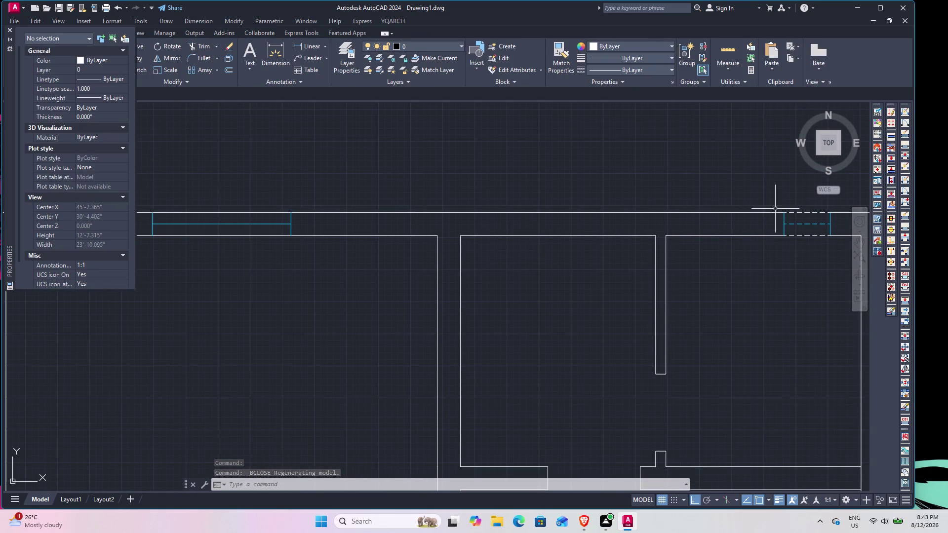
scroll(up, 3)
middle_drag(786, 271, 630, 264)
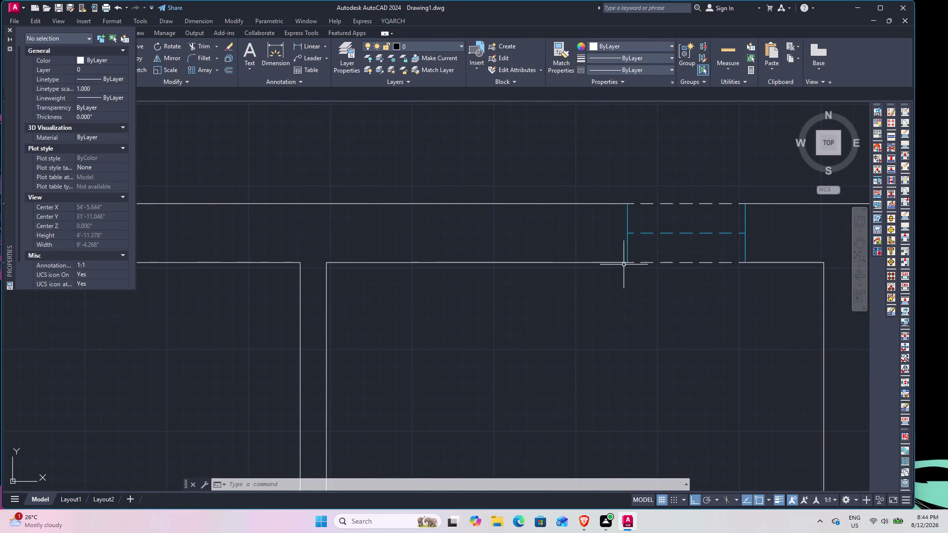
scroll(down, 3)
scroll(down, 3)
scroll(up, 3)
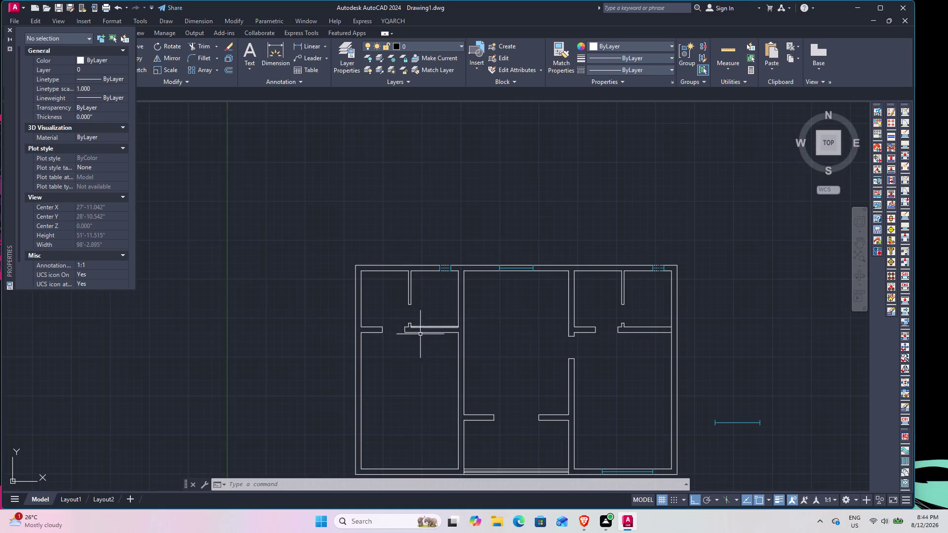
middle_drag(423, 348, 450, 315)
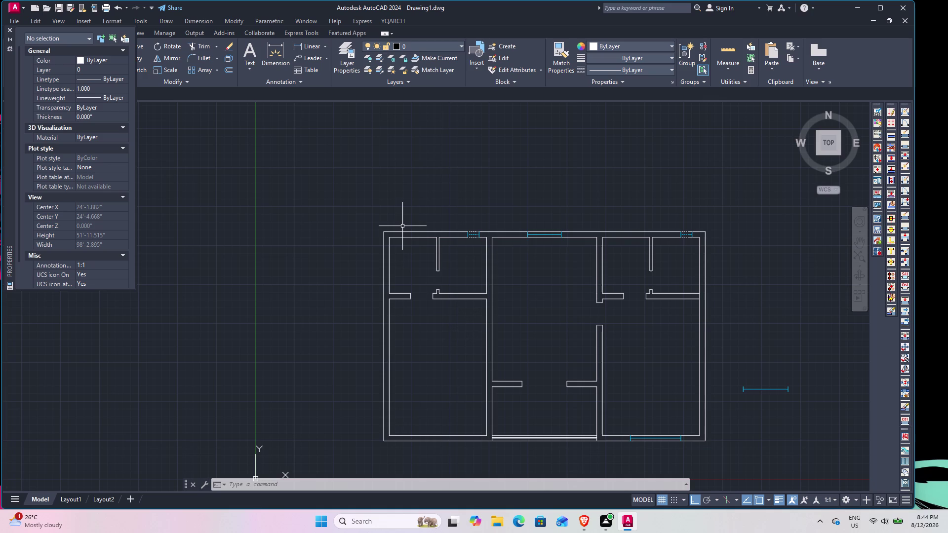
scroll(up, 3)
scroll(up, 3)
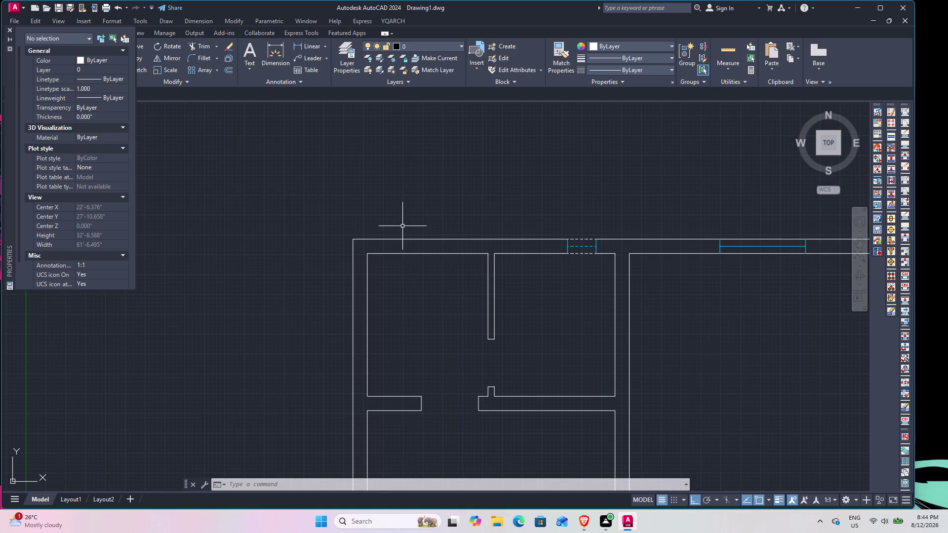
scroll(down, 3)
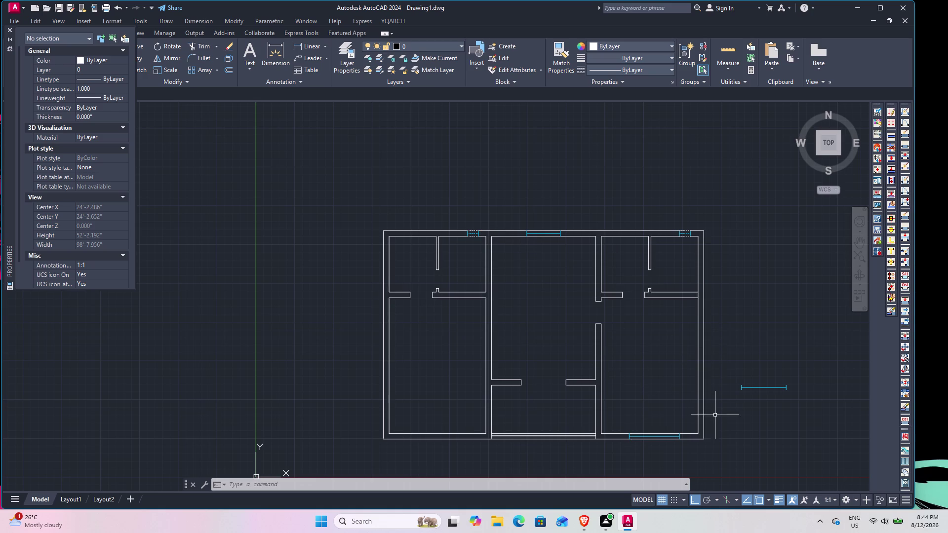
scroll(up, 3)
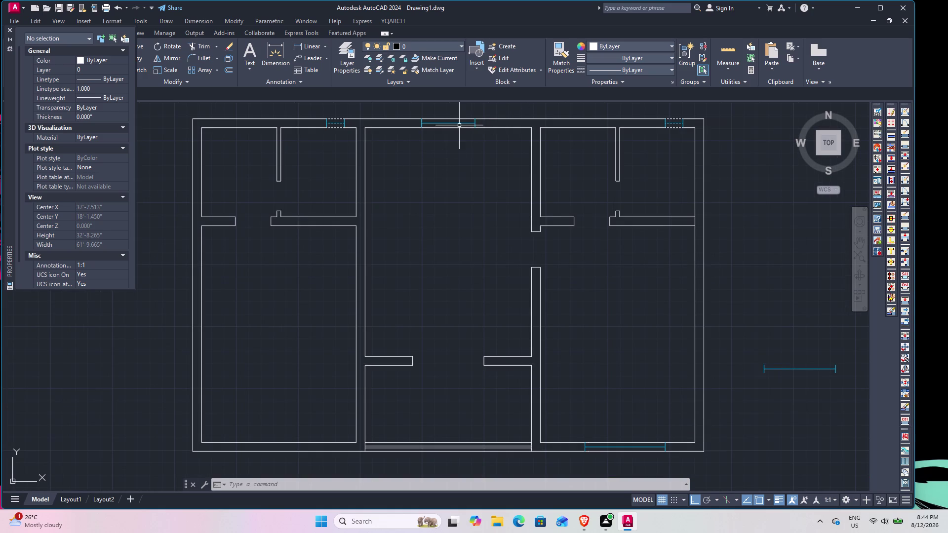
Select the window block in the middle of the top wall.
click(461, 121)
click(454, 168)
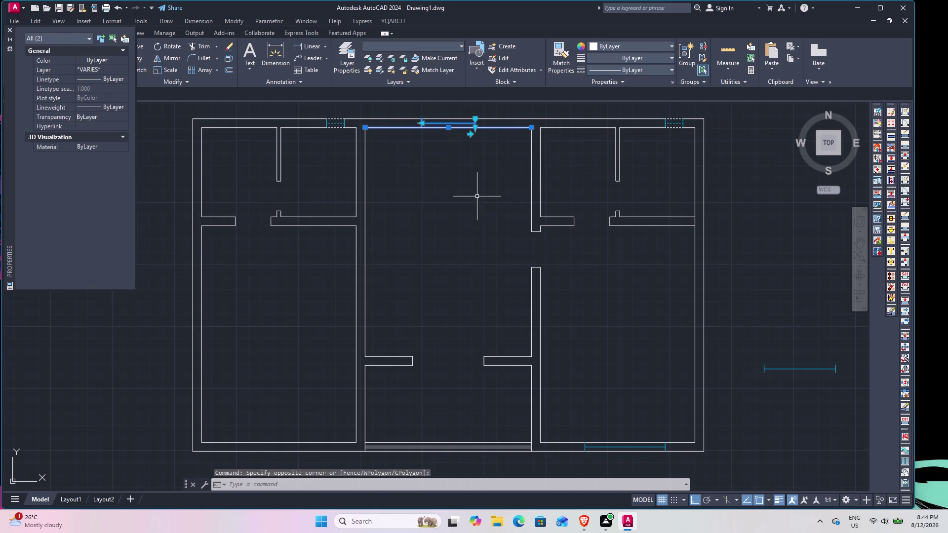
key(Escape)
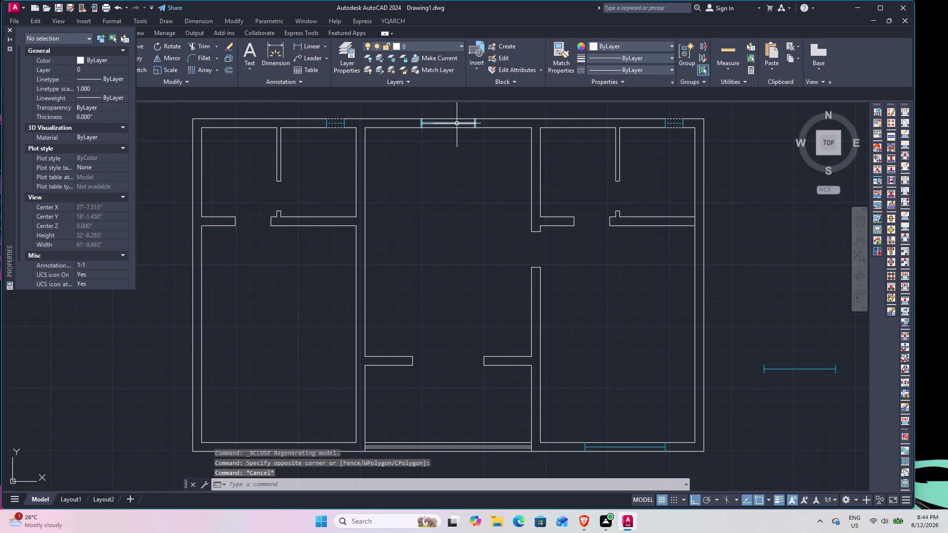
click(456, 124)
Copy the top-wall window into the lower-right room near the east wall.
text(CO)
key(space)
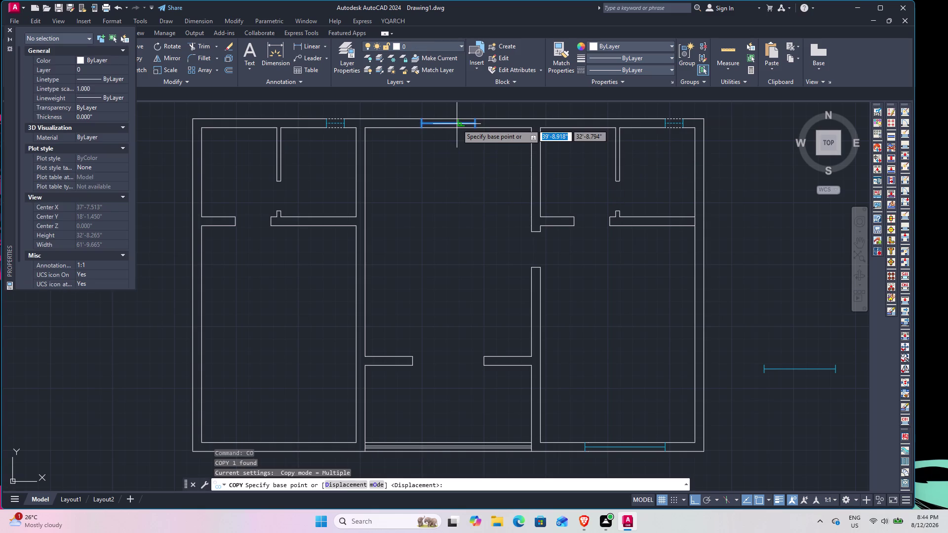
click(458, 123)
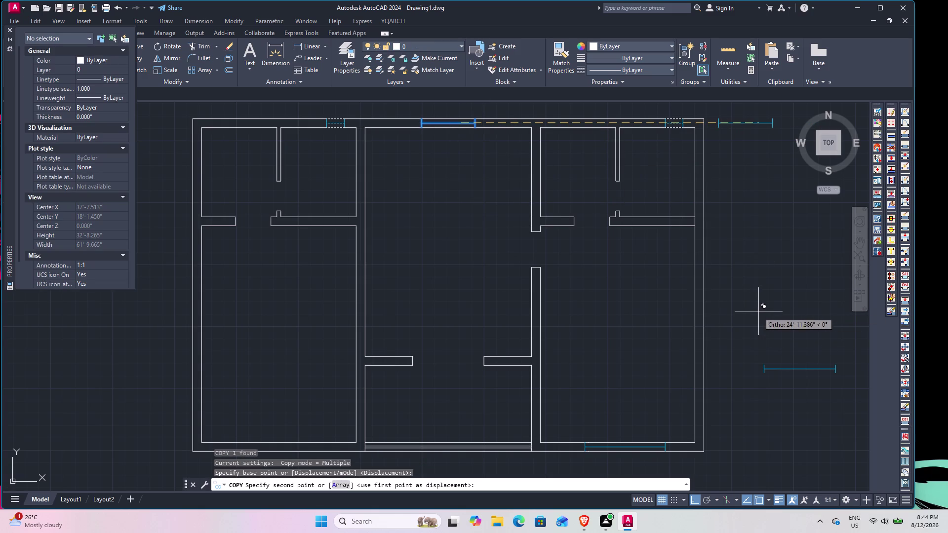
key(F8)
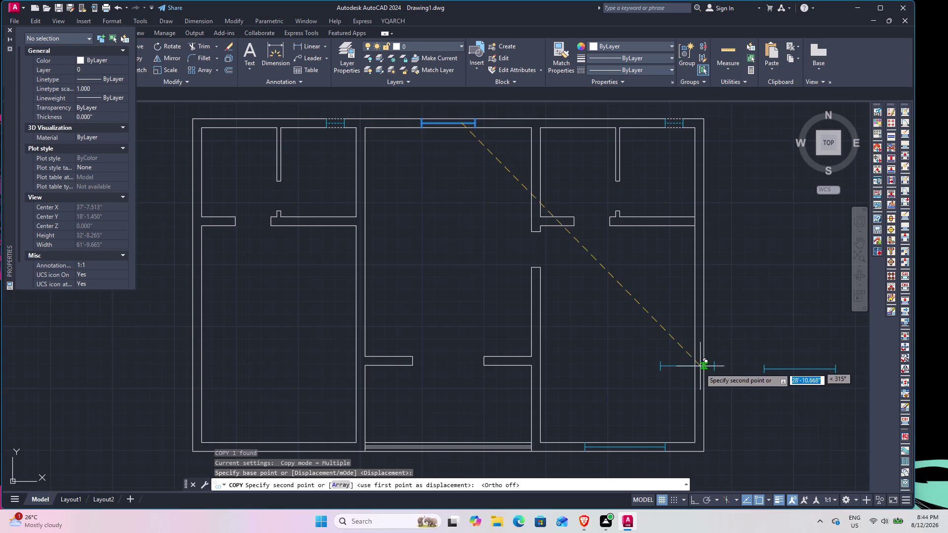
click(672, 387)
key(F8)
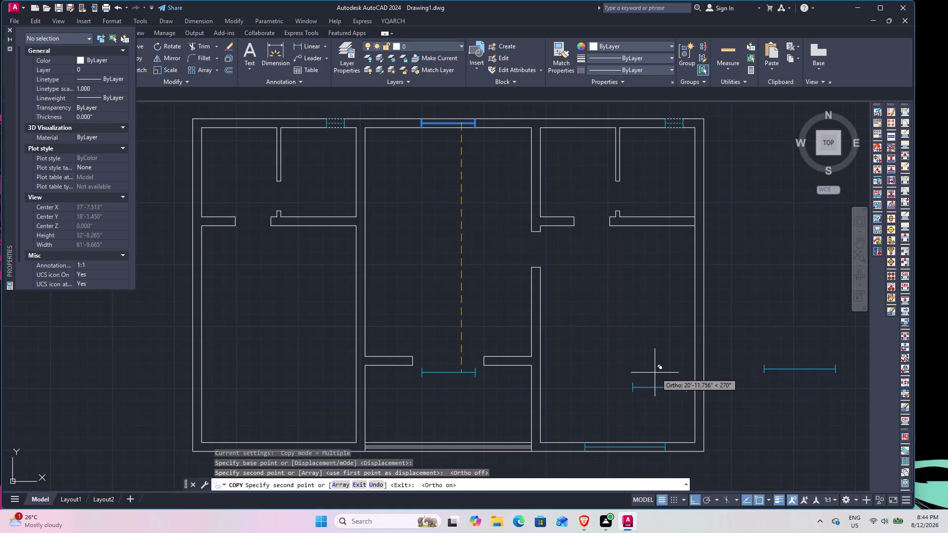
key(F8)
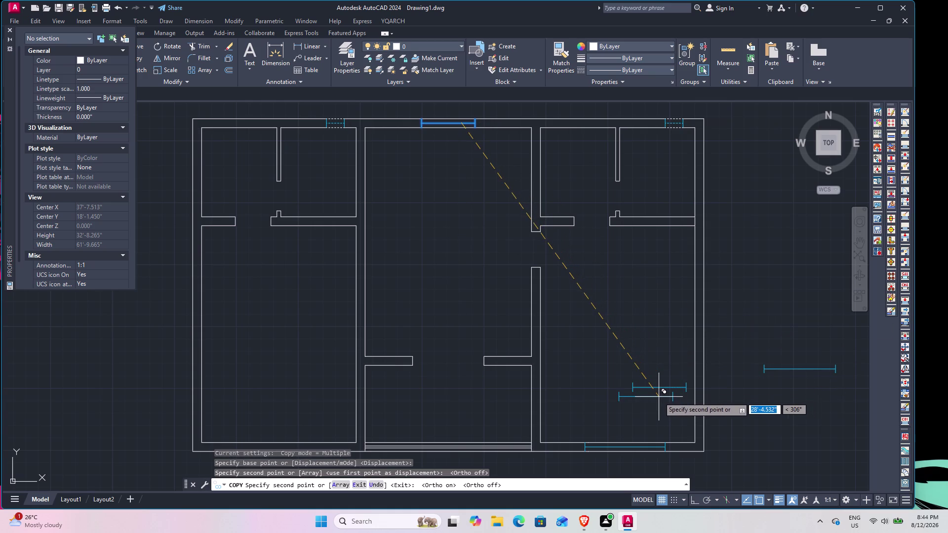
key(Escape)
click(662, 393)
Rotate the copied window upright with RO.
click(652, 376)
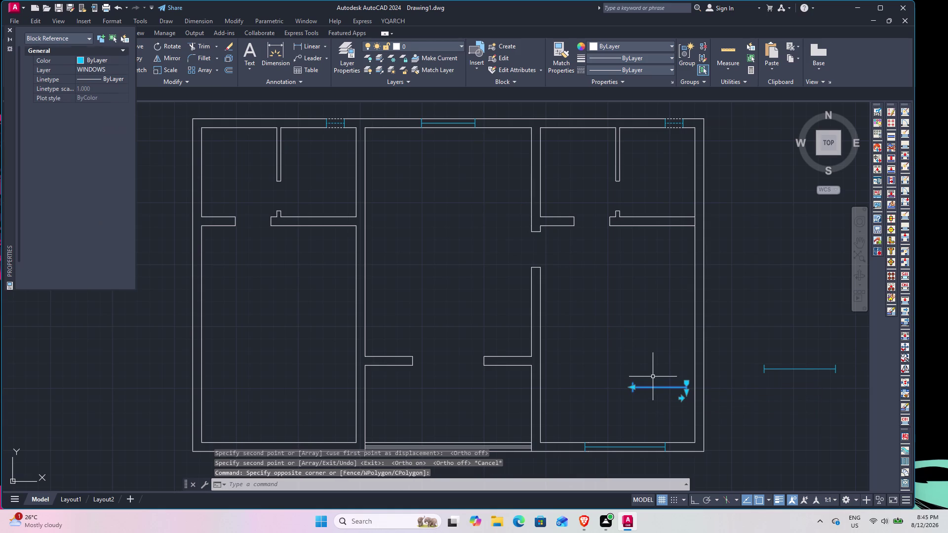
text(R)
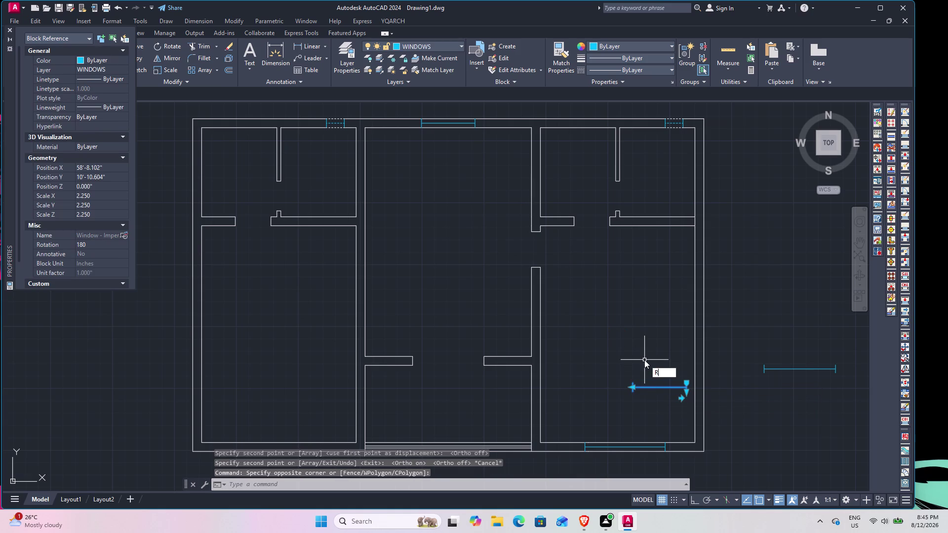
text(O)
key(space)
click(636, 387)
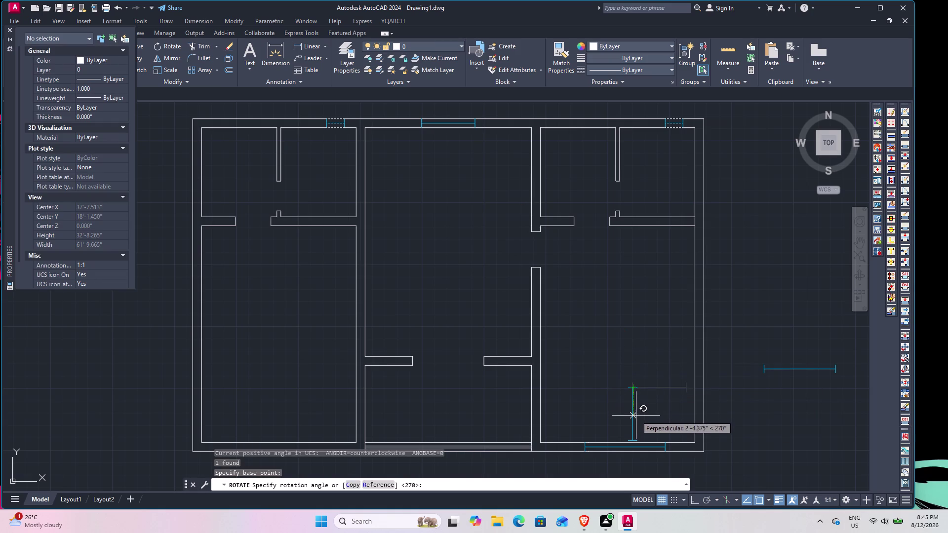
click(635, 414)
Grip-move the rotated window to the right wall's inner bottom corner.
scroll(up, 3)
middle_drag(641, 393, 637, 390)
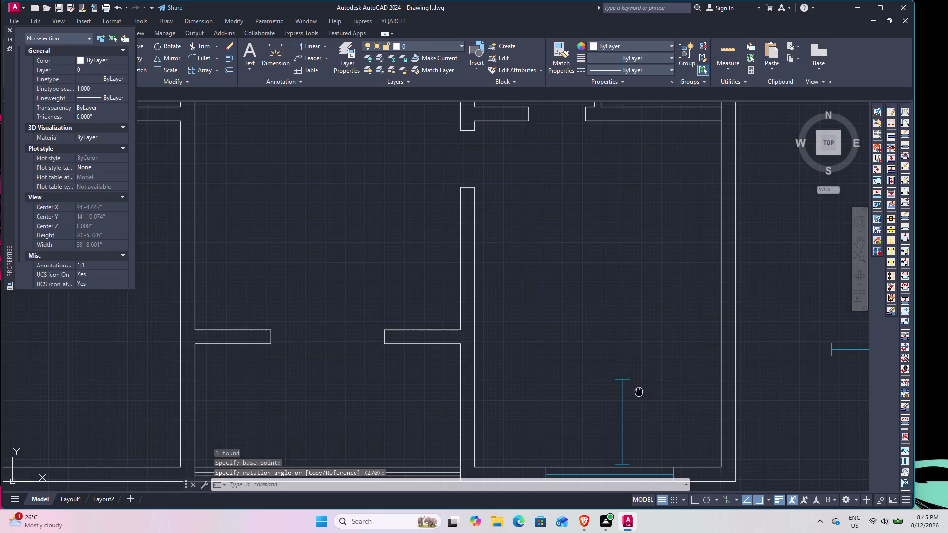
middle_drag(637, 390, 564, 281)
scroll(up, 3)
scroll(down, 3)
middle_drag(579, 331, 545, 279)
click(505, 356)
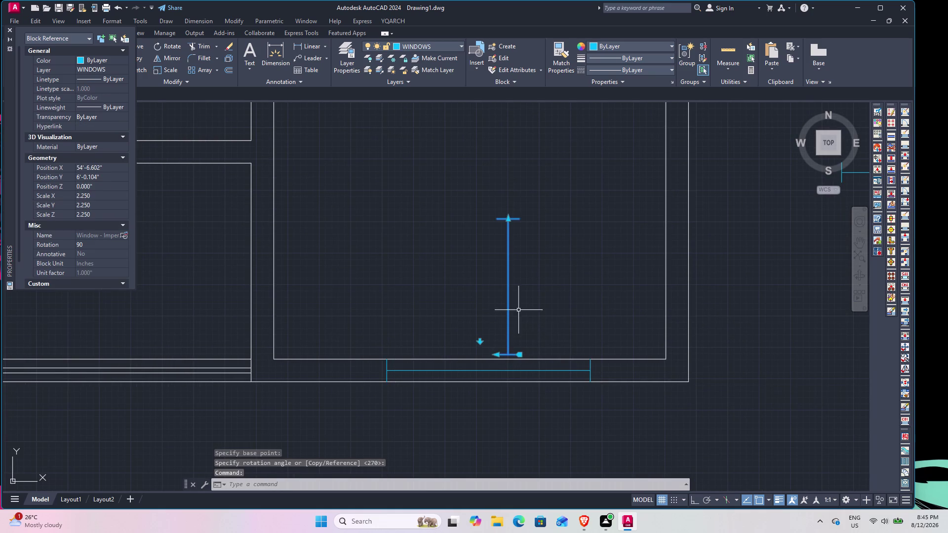
click(521, 354)
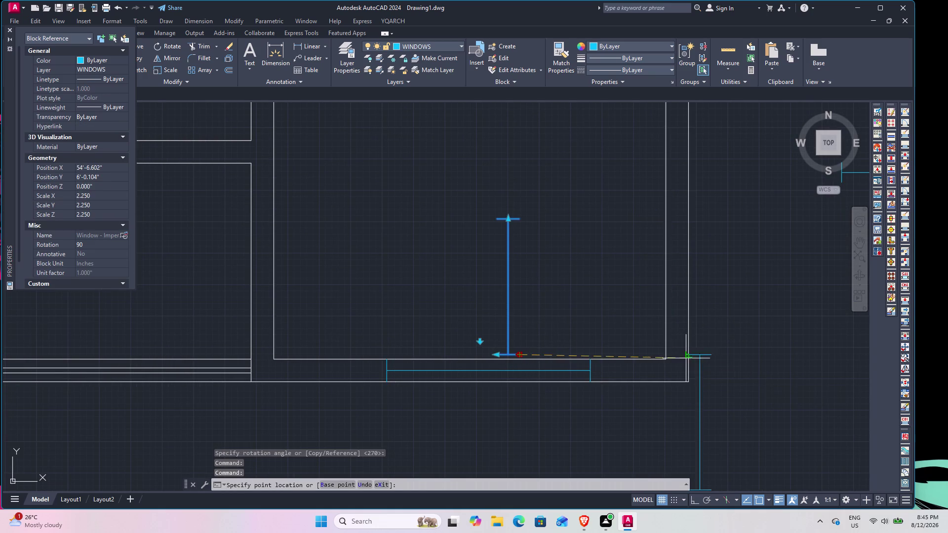
click(691, 354)
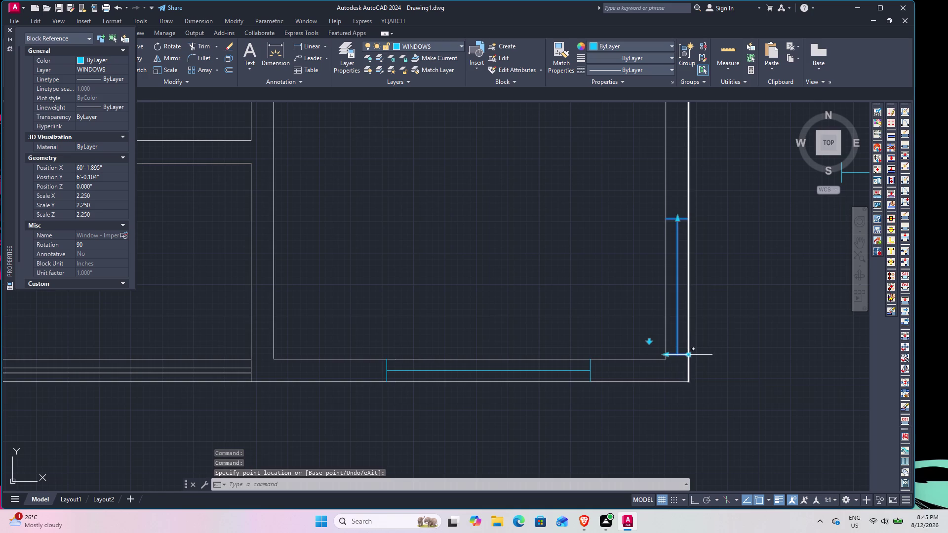
Shift the window 1' up along the right exterior wall.
click(689, 353)
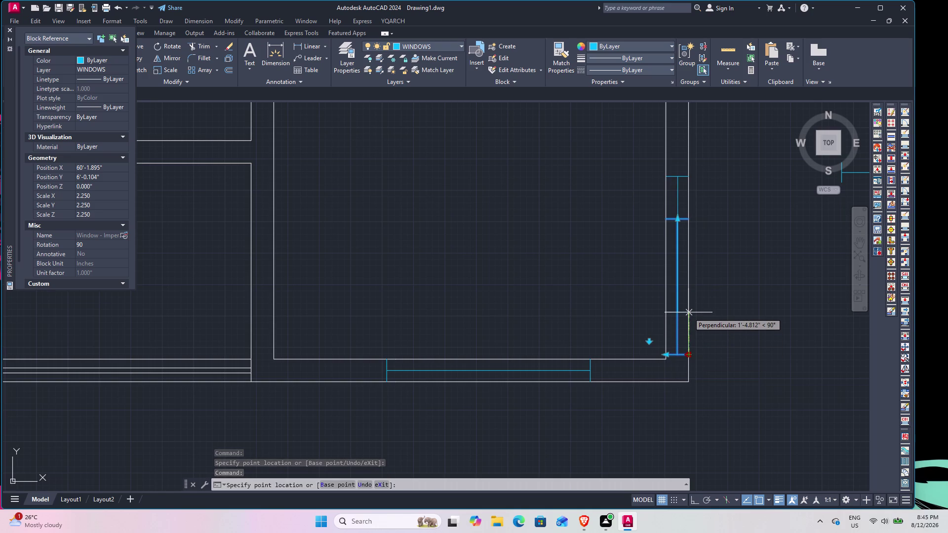
text(1')
key(Return)
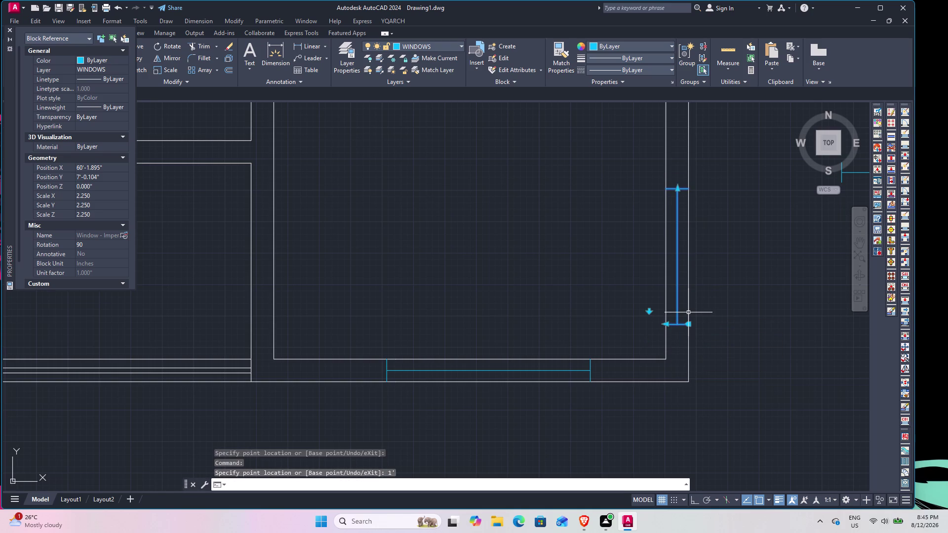
key(Escape)
scroll(down, 3)
middle_drag(477, 261, 604, 313)
scroll(up, 3)
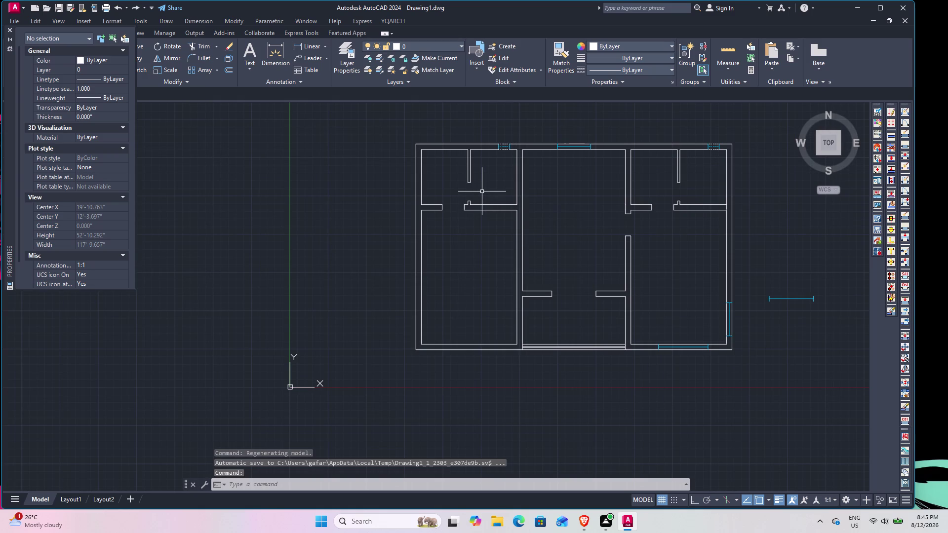
scroll(up, 3)
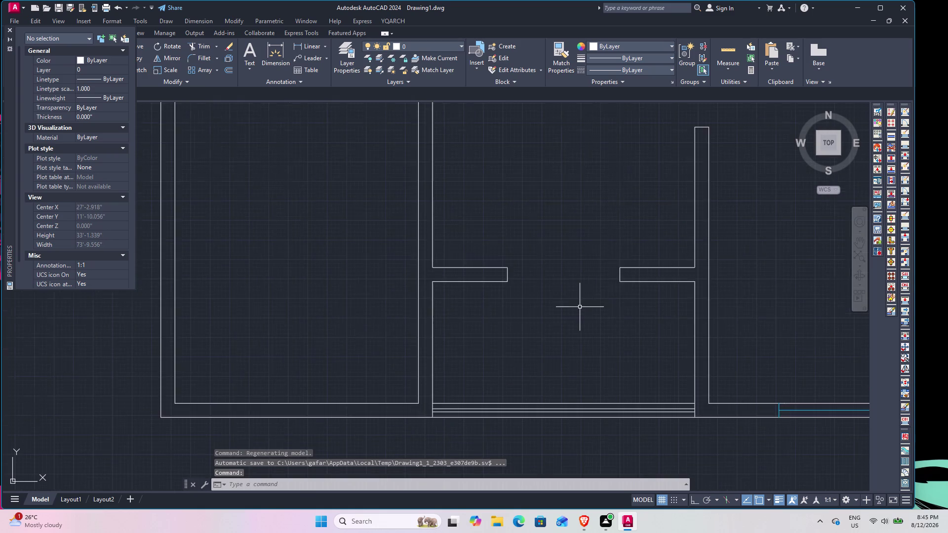
scroll(up, 3)
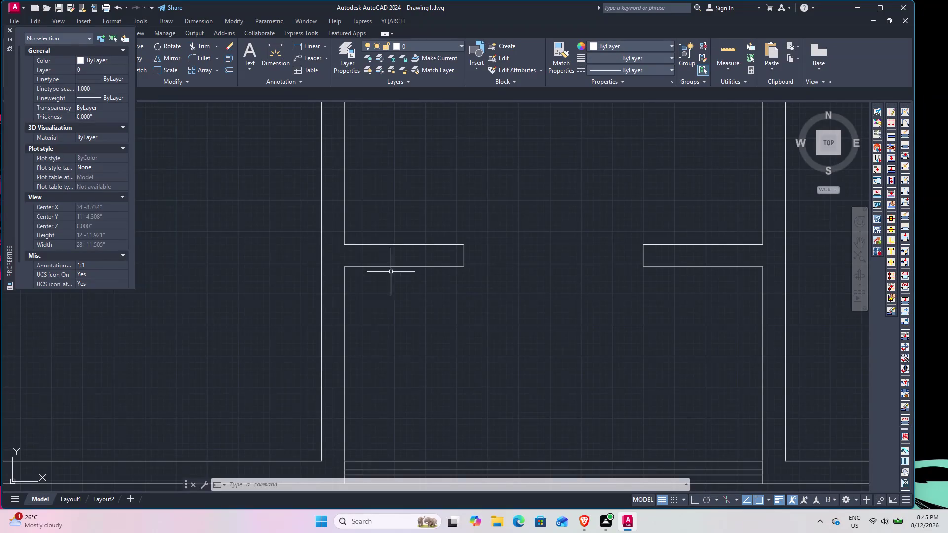
click(8, 30)
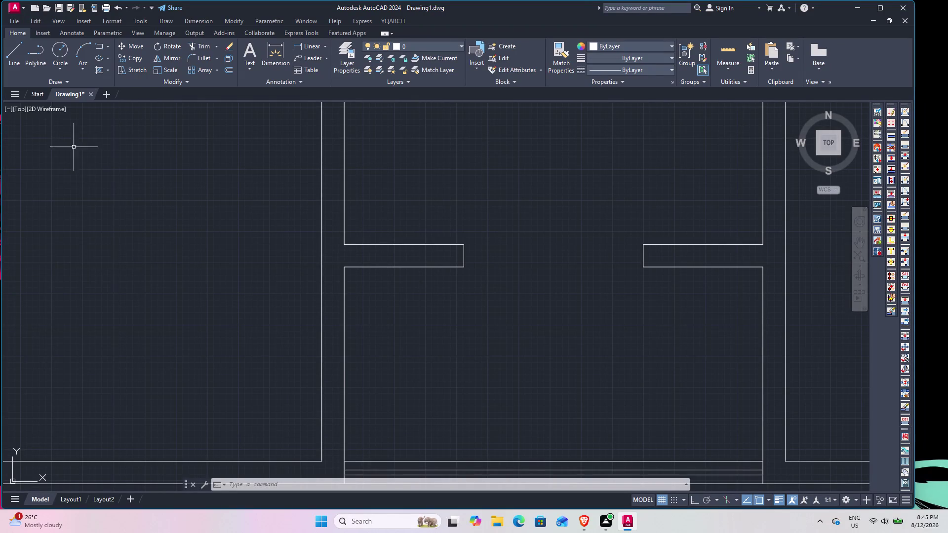
scroll(down, 3)
middle_drag(159, 284, 223, 294)
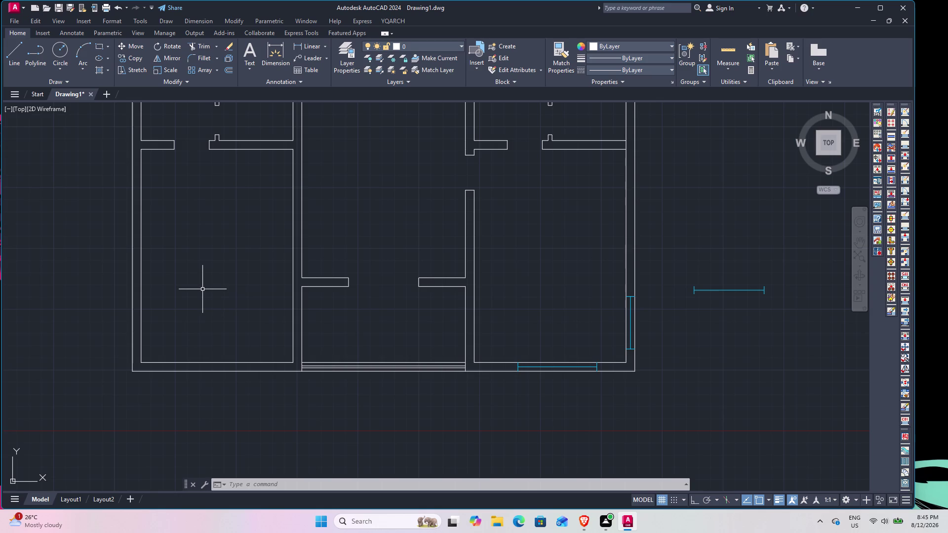
scroll(up, 3)
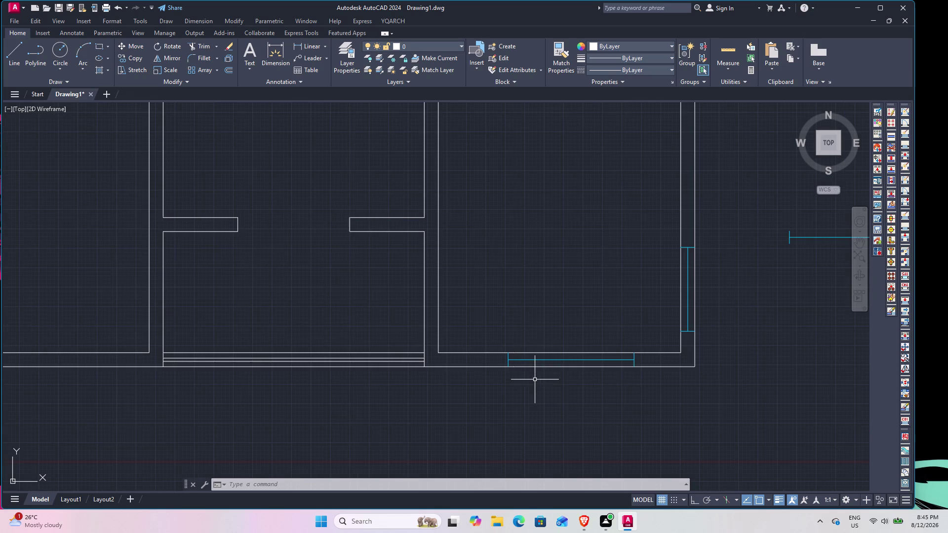
click(524, 361)
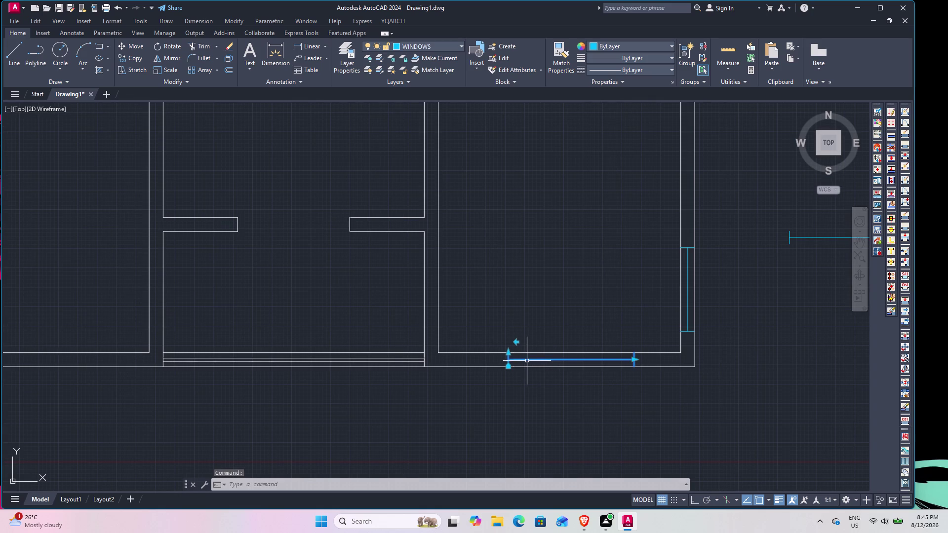
Copy the bottom-wall window into the lower-left room's south wall.
key(c)
key(o)
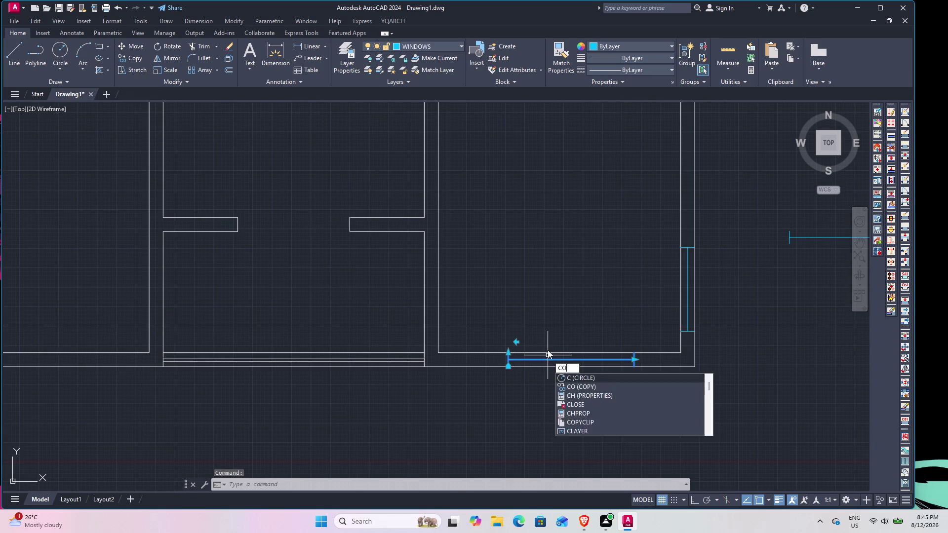
key(space)
click(508, 353)
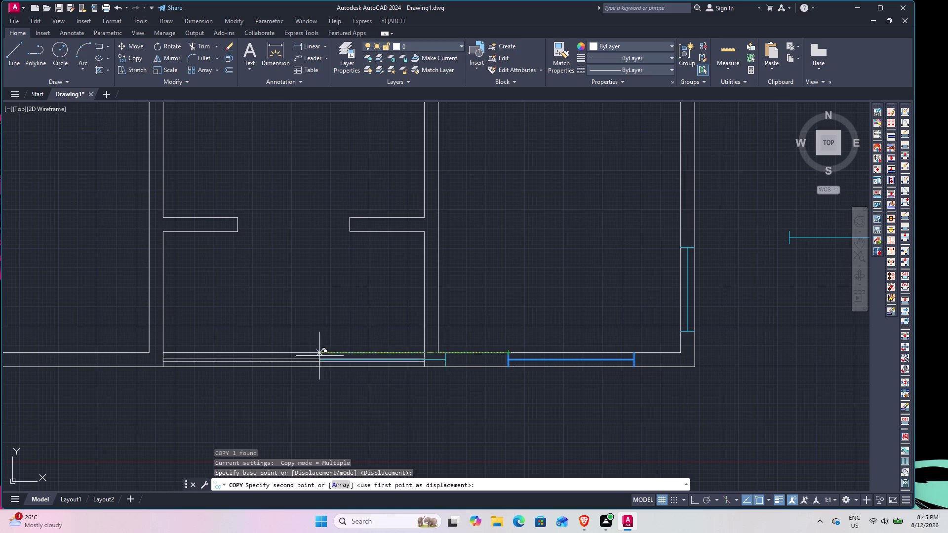
middle_drag(272, 357, 601, 388)
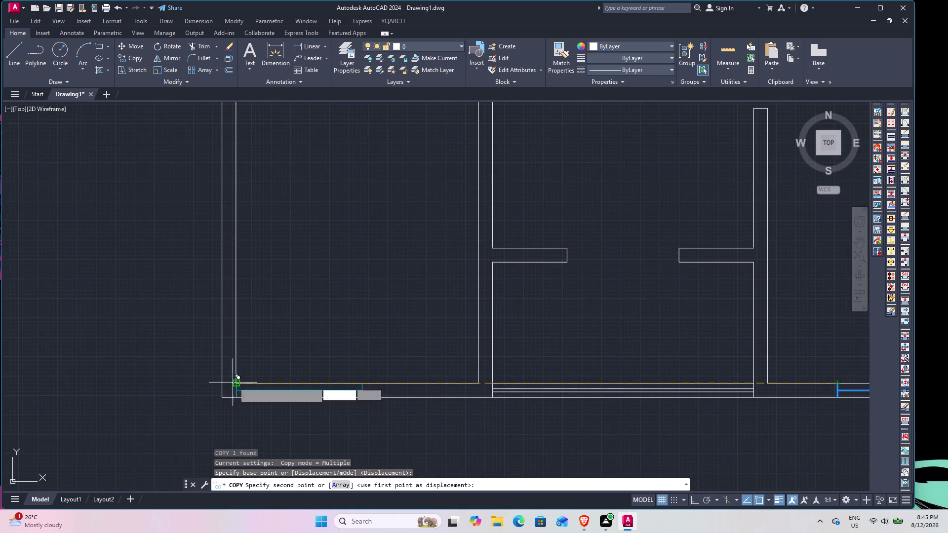
click(235, 383)
key(Escape)
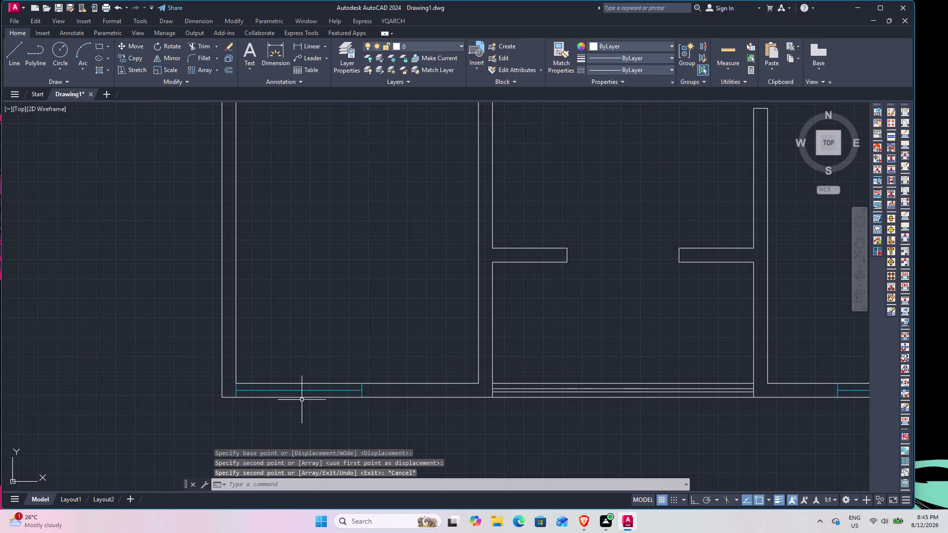
Move the copied window to the middle of that south wall.
click(314, 391)
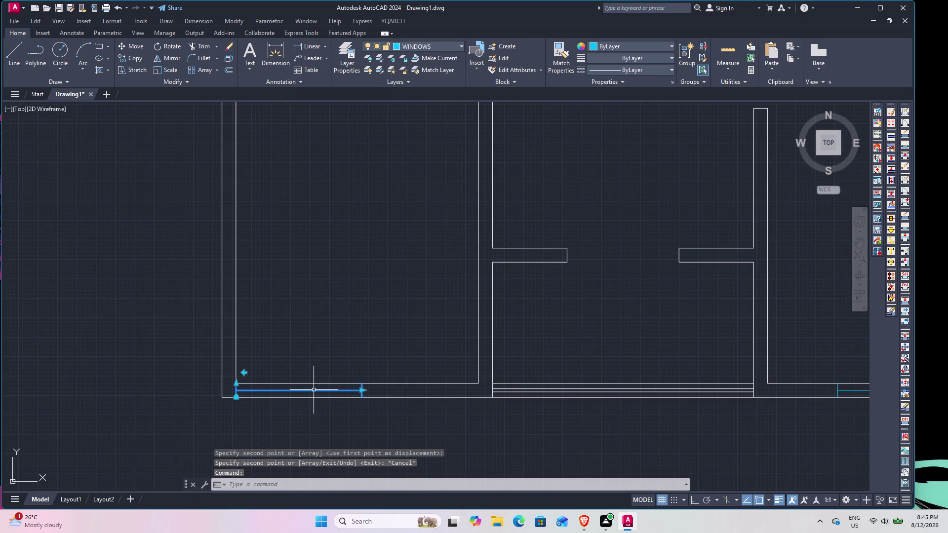
key(m)
key(space)
click(299, 390)
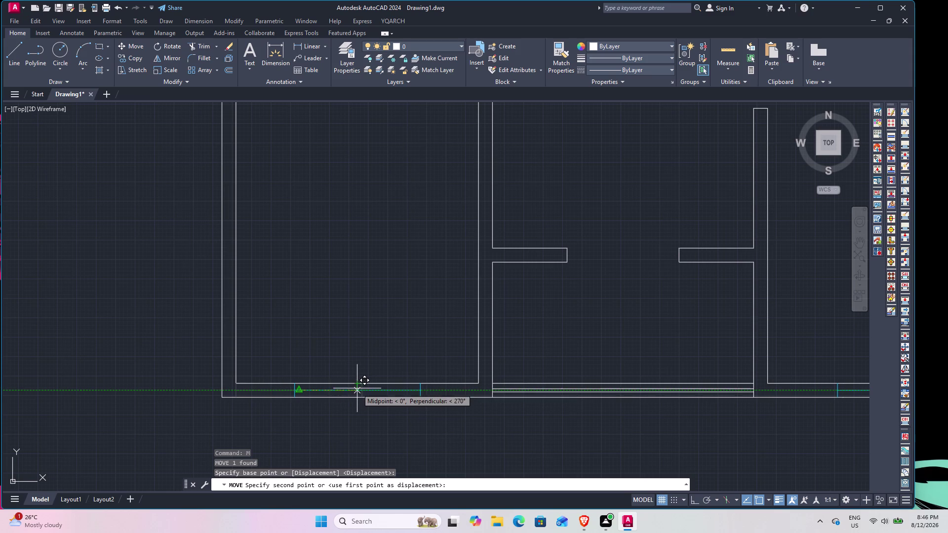
click(359, 390)
scroll(down, 3)
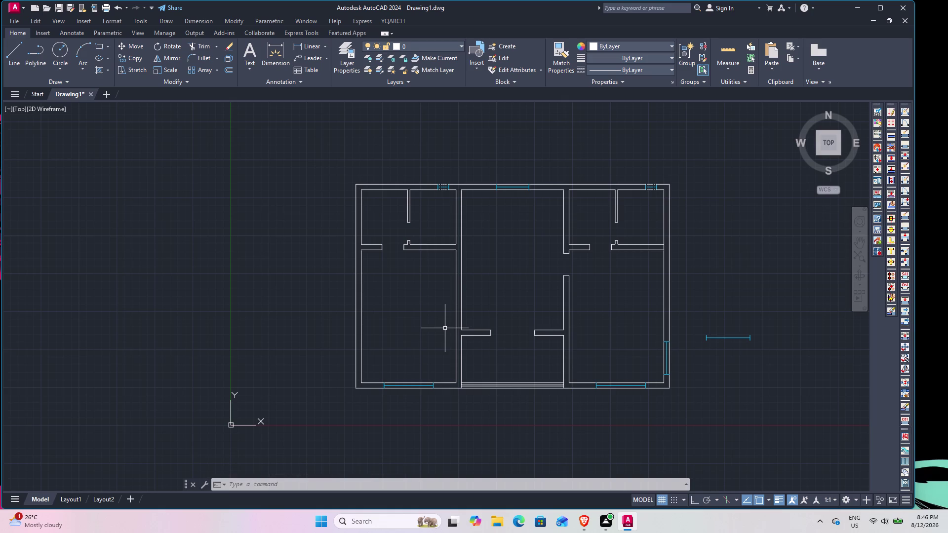
Start copying the right-wall window, picking its base point.
scroll(up, 3)
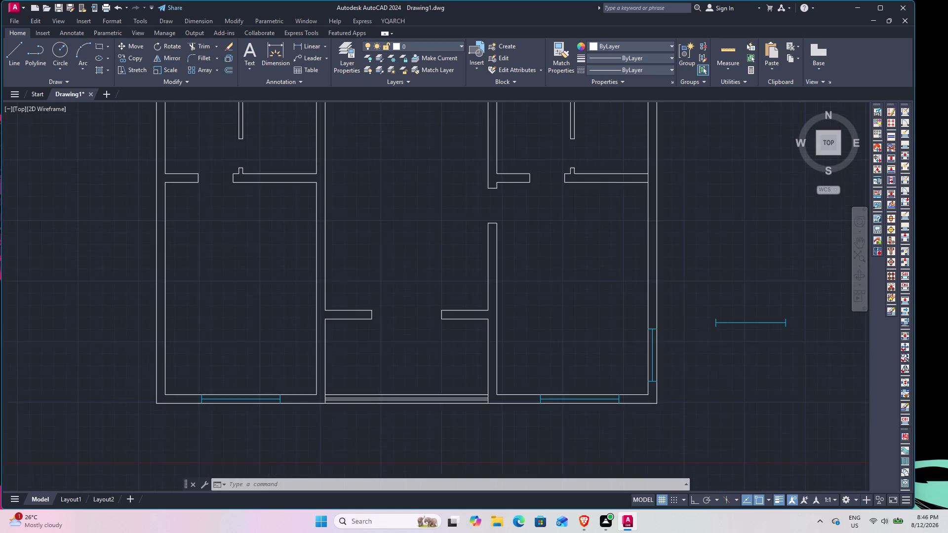
click(630, 313)
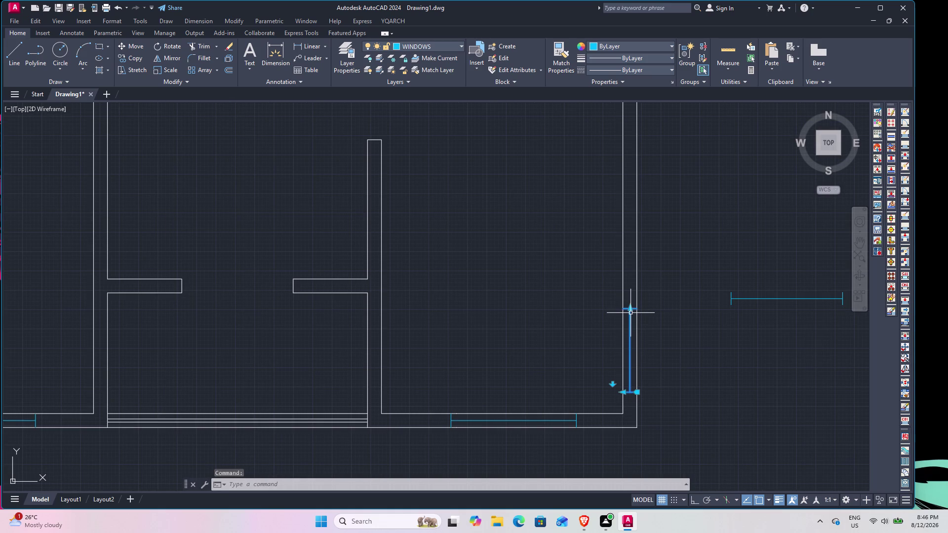
key(c)
text(O)
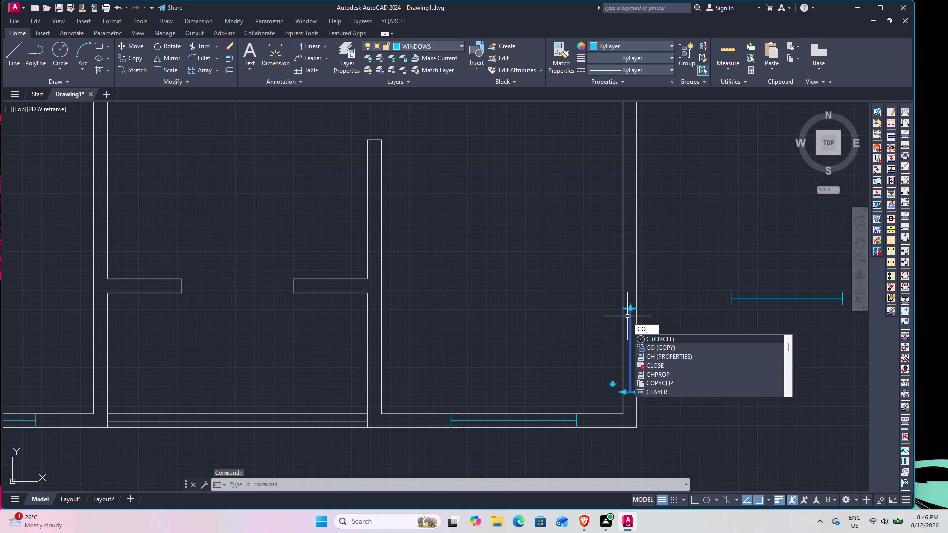
key(space)
click(623, 311)
scroll(down, 3)
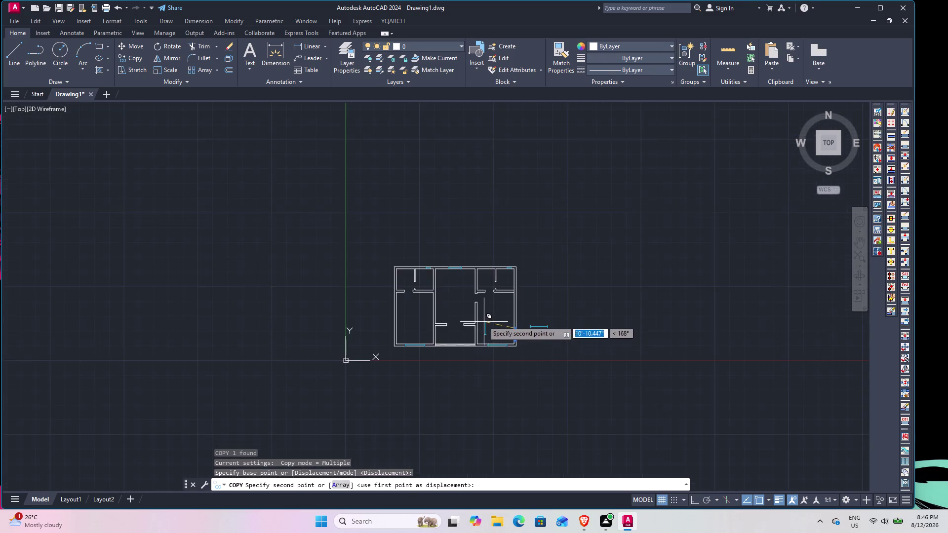
middle_drag(482, 320, 574, 323)
Place the window copy on the left exterior wall with Ortho on.
key(F8)
scroll(up, 3)
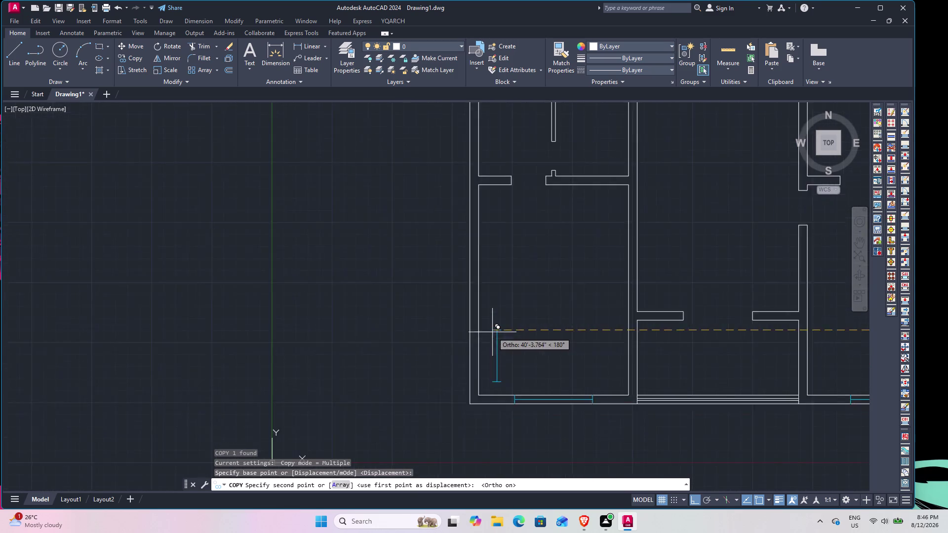
scroll(up, 3)
click(409, 325)
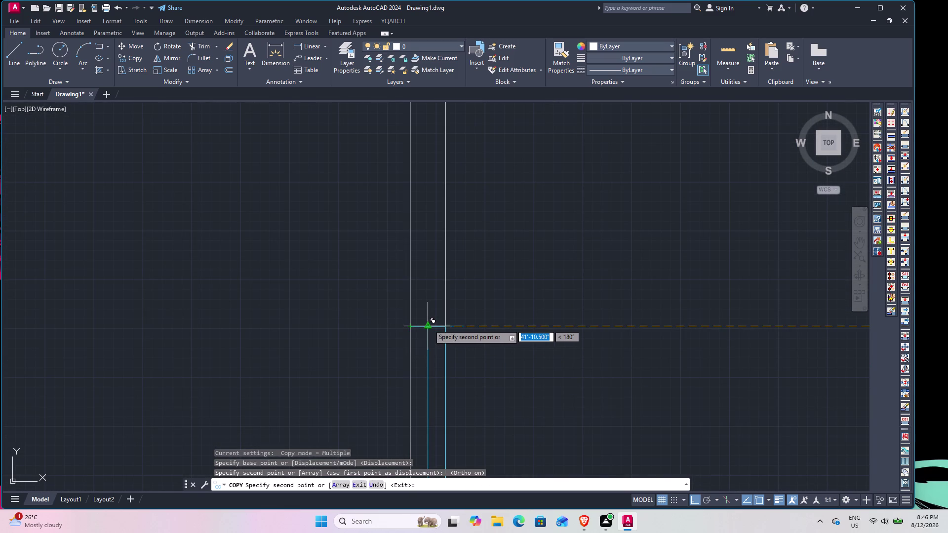
key(Escape)
scroll(down, 3)
scroll(down, 3)
middle_drag(611, 302, 467, 333)
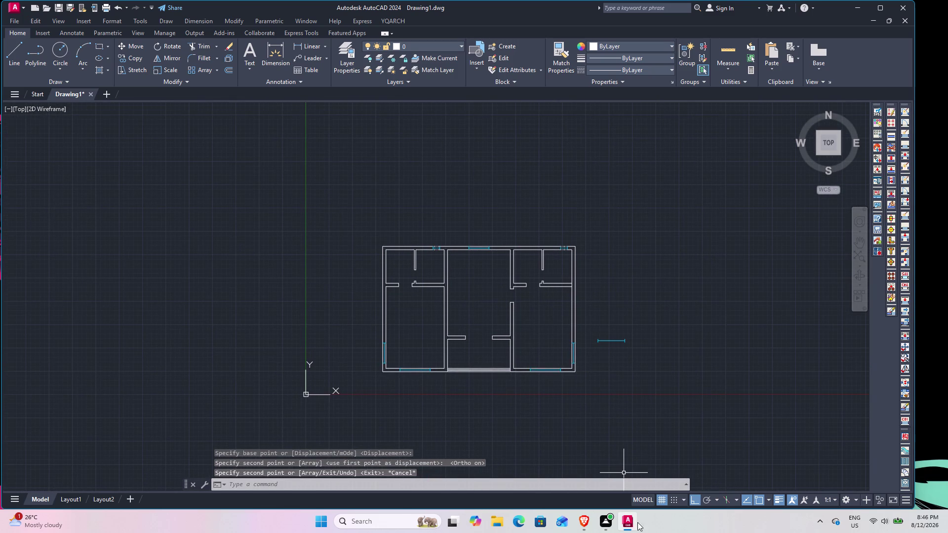